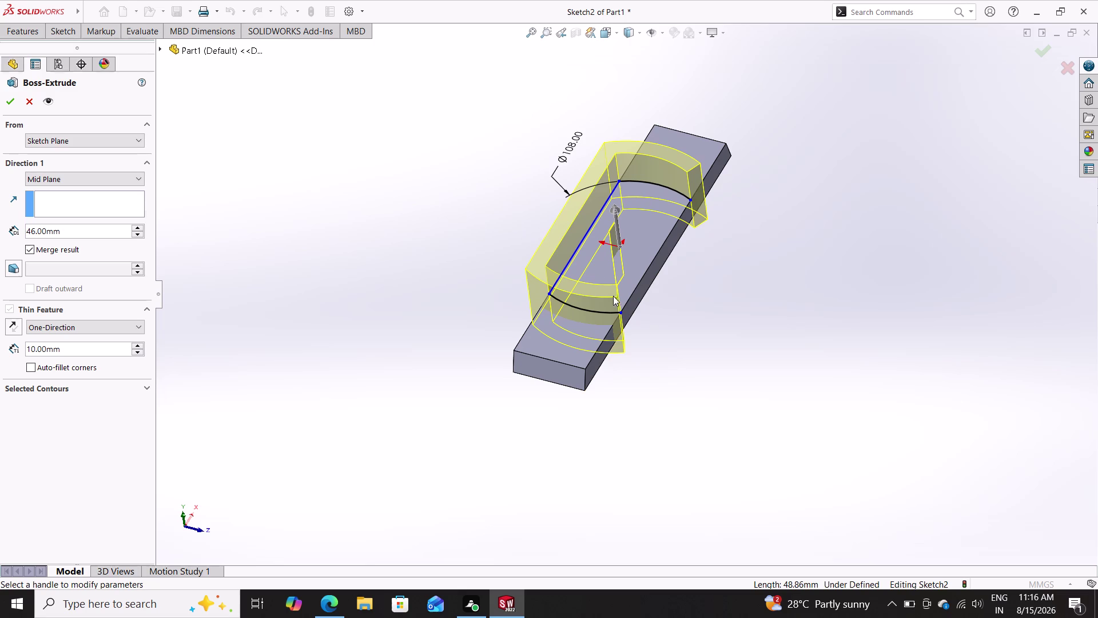
Orbit the model to inspect the thin-walled saddle extrusion preview from several sides.
middle_drag(680, 338, 593, 206)
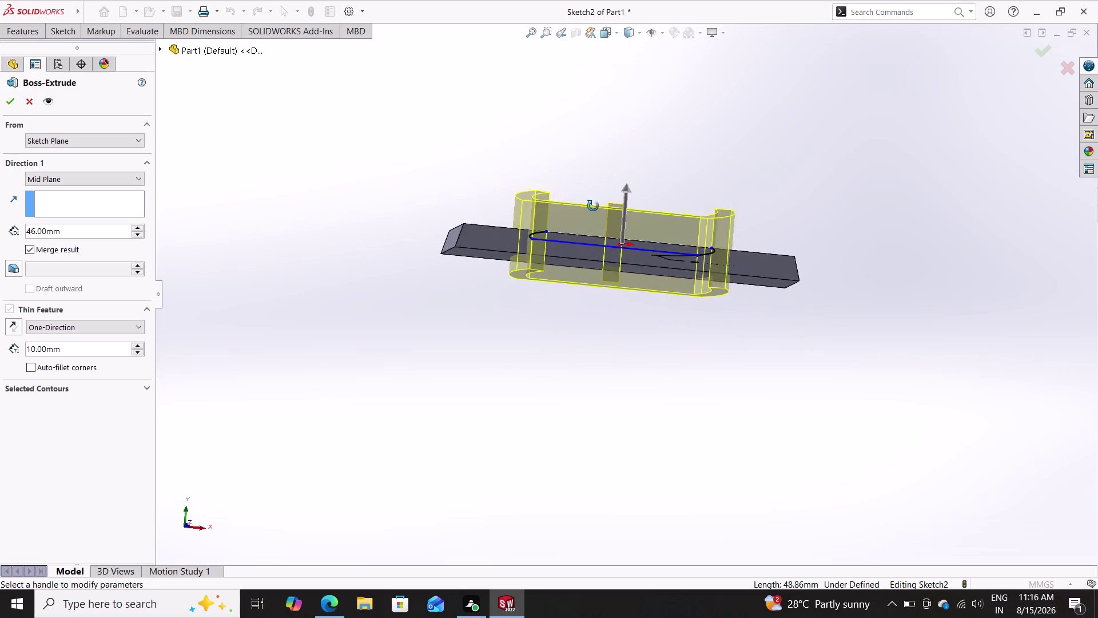
middle_drag(593, 206, 619, 129)
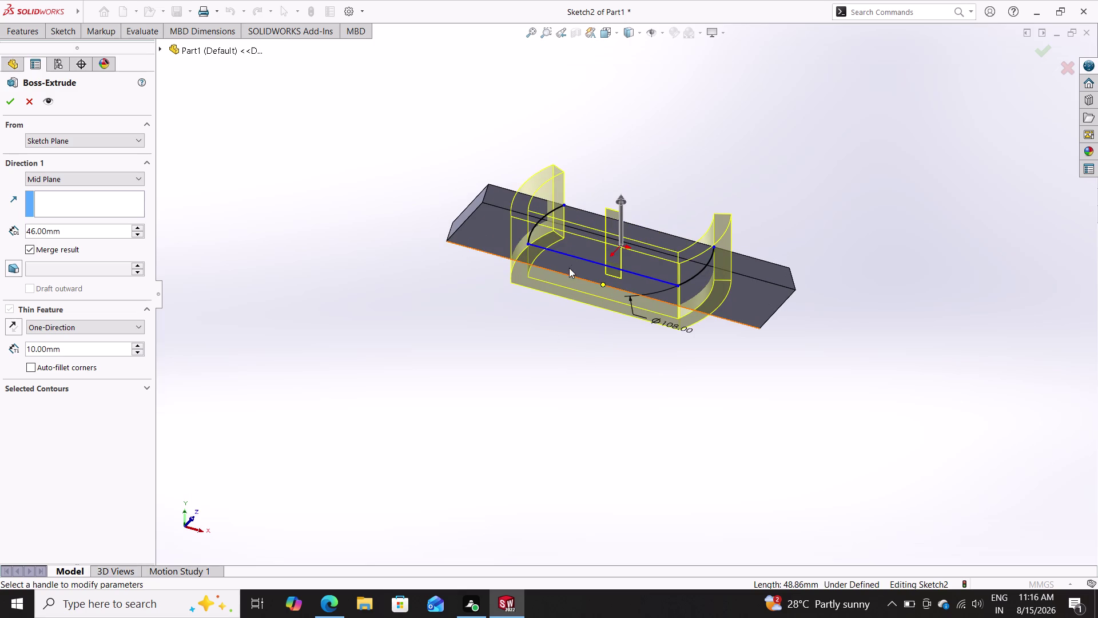
click(576, 260)
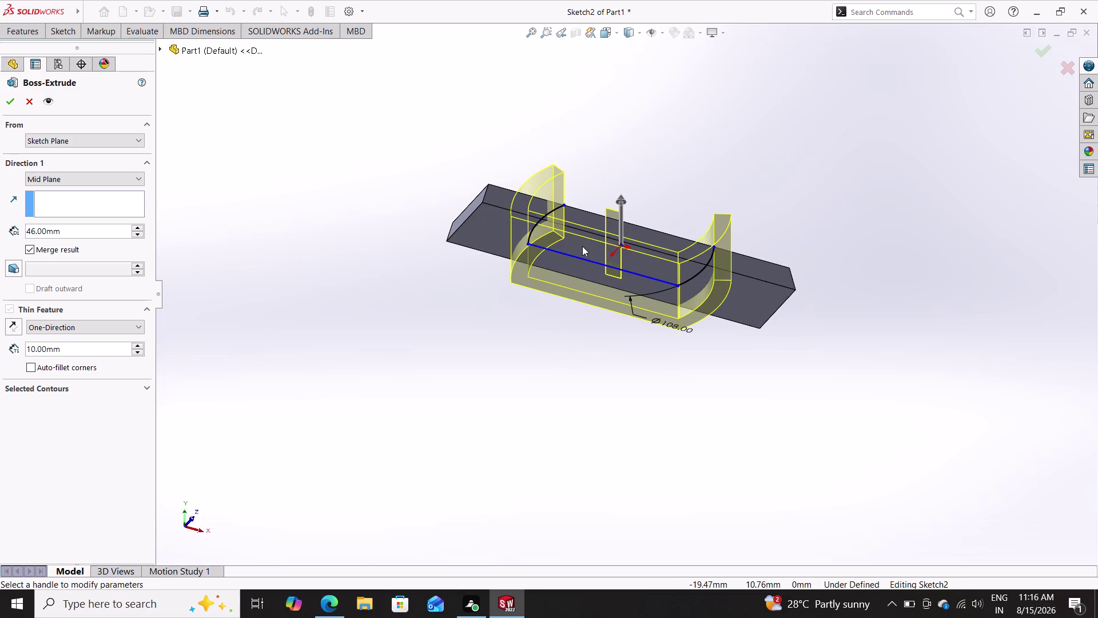
click(575, 244)
click(576, 275)
click(582, 267)
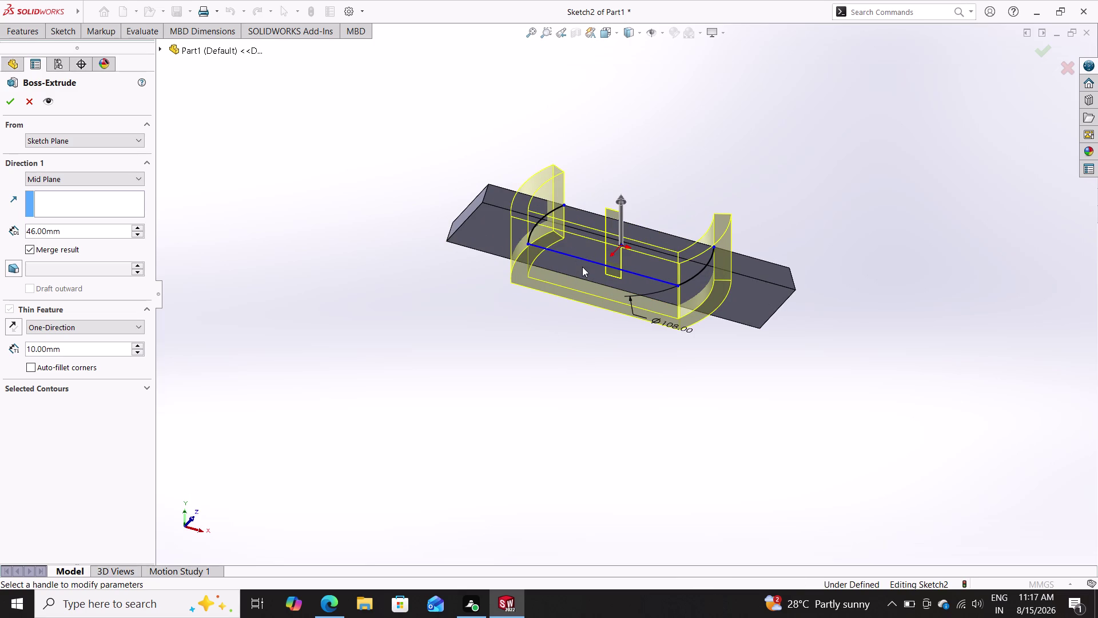
middle_drag(665, 164, 634, 423)
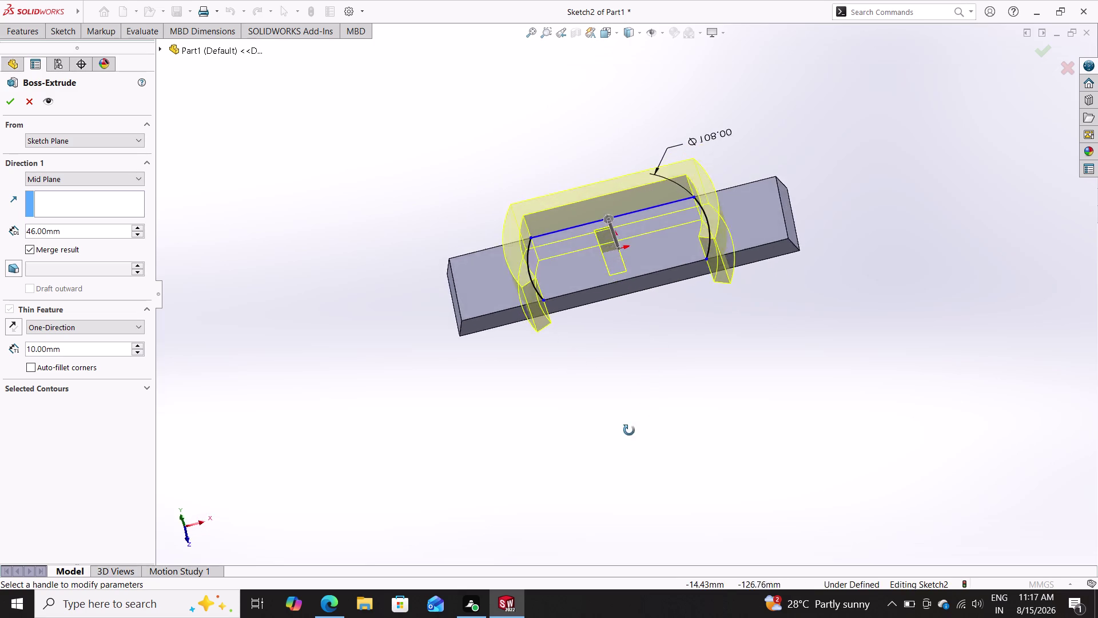
middle_drag(633, 422, 629, 473)
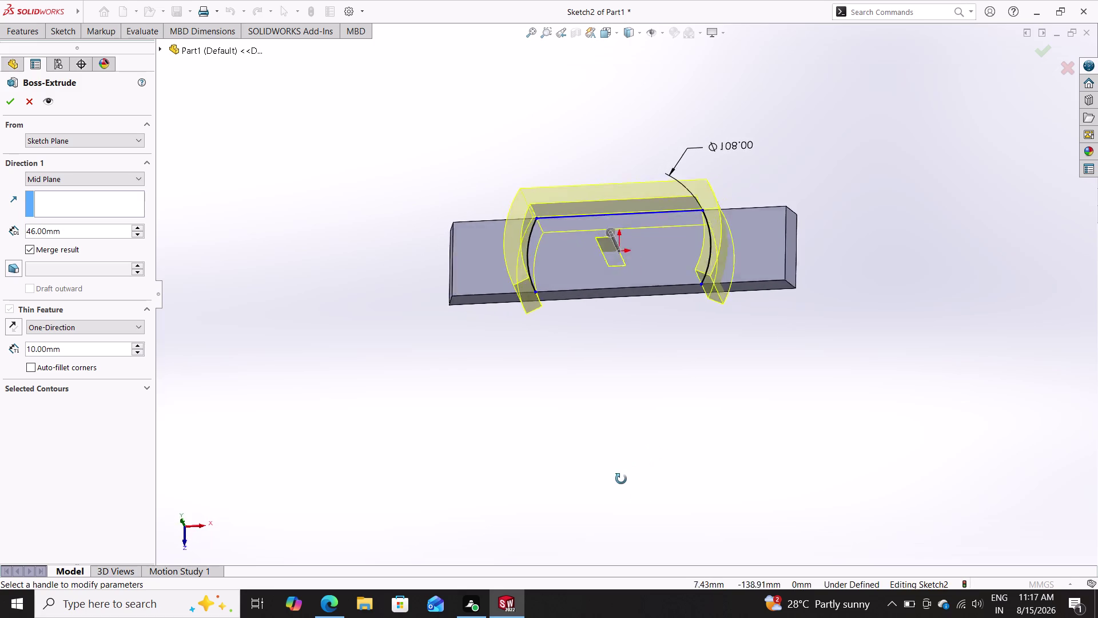
middle_drag(629, 473, 662, 429)
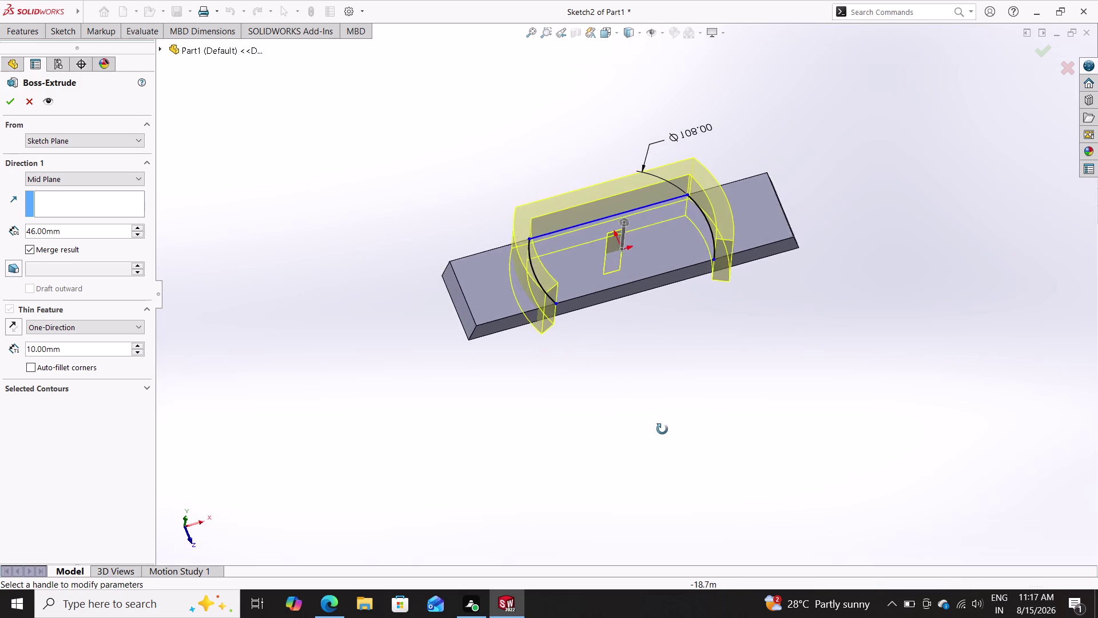
middle_drag(662, 429, 653, 379)
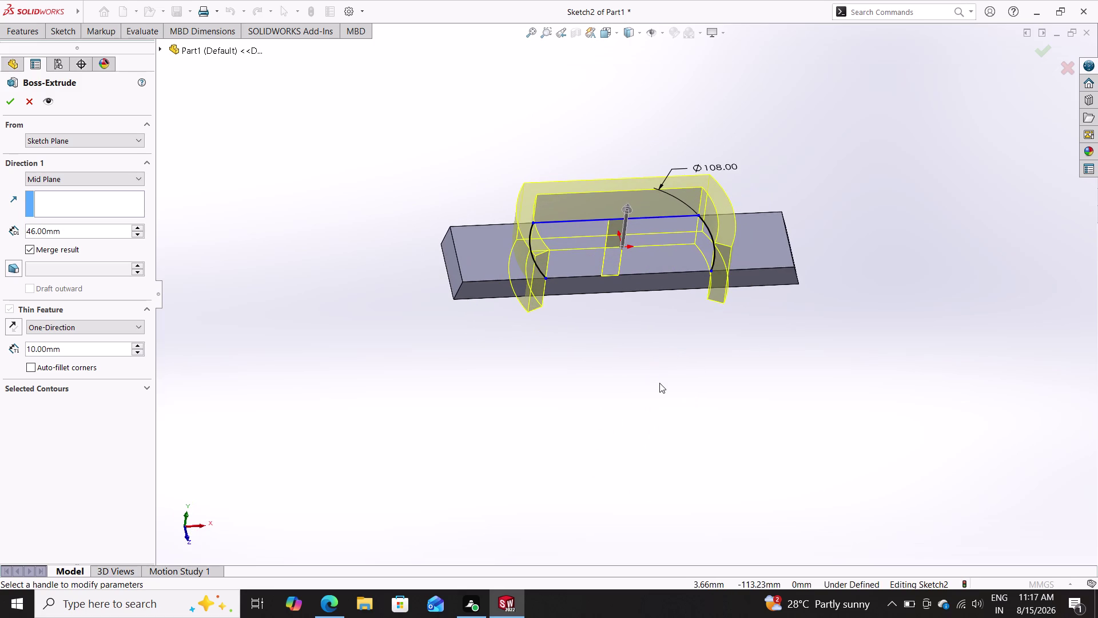
Use Previous View repeatedly to return to the angled view of the model.
key(ctrl+z)
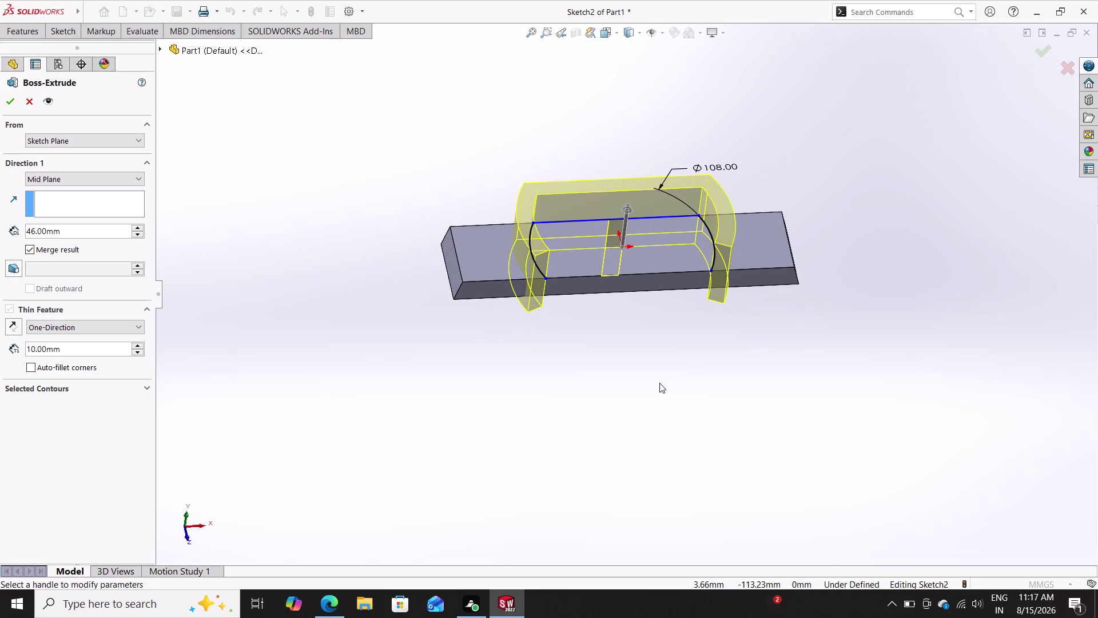
double_click(562, 31)
double_click(563, 30)
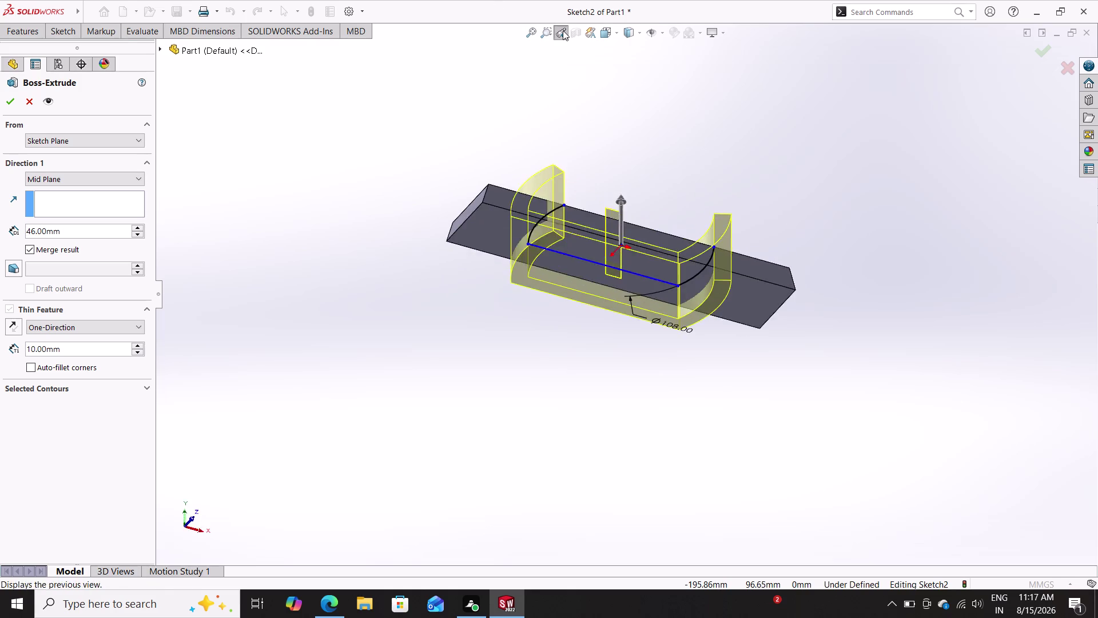
double_click(563, 30)
triple_click(563, 30)
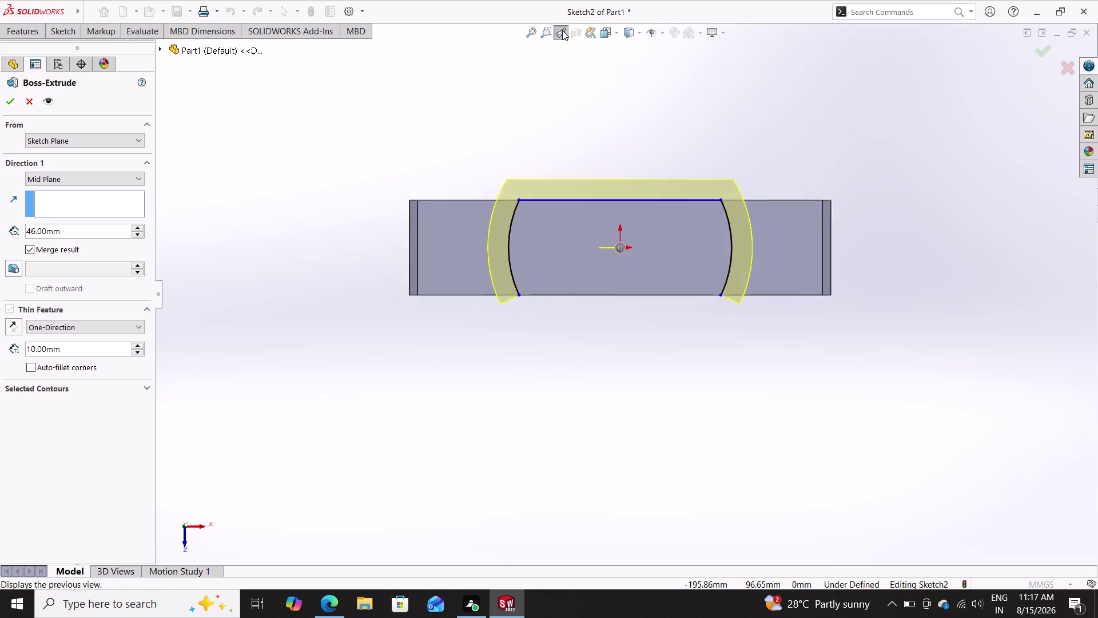
click(562, 30)
click(563, 31)
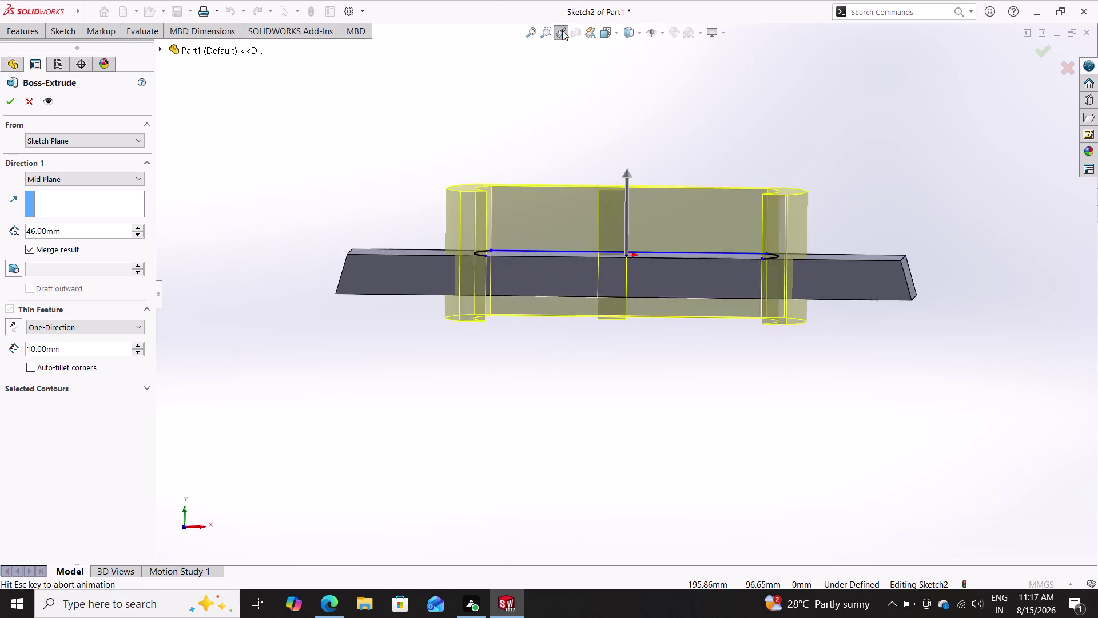
click(562, 30)
click(562, 31)
click(556, 30)
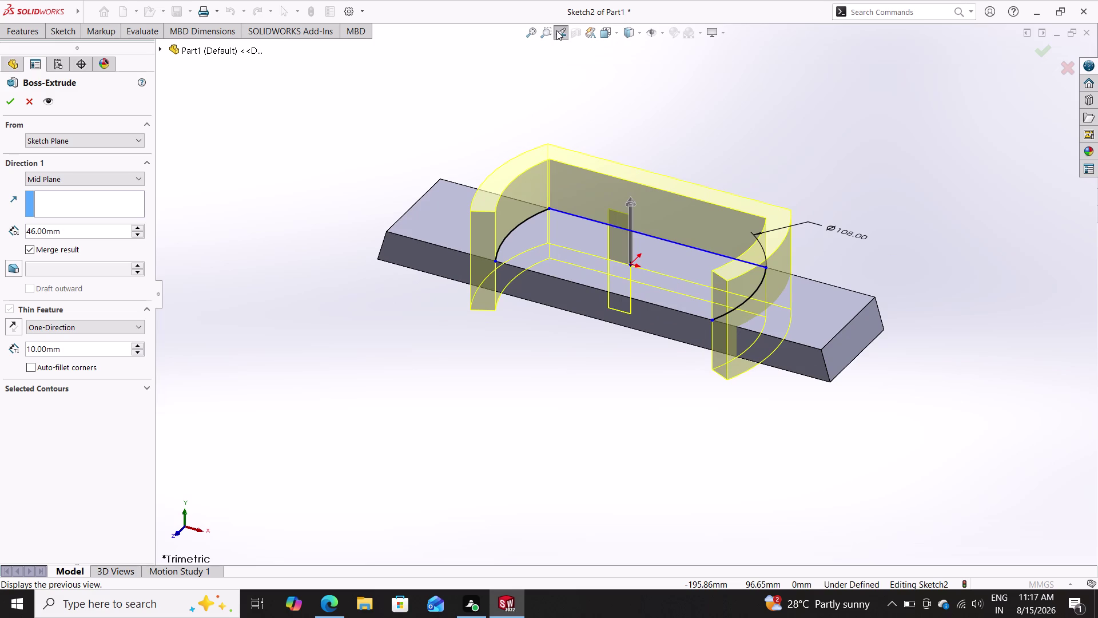
click(562, 32)
Cancel the thin-feature Boss-Extrude, leaving the base bar and 108 mm half-round sketch.
key(ctrl+z)
key(Escape)
key(Escape)
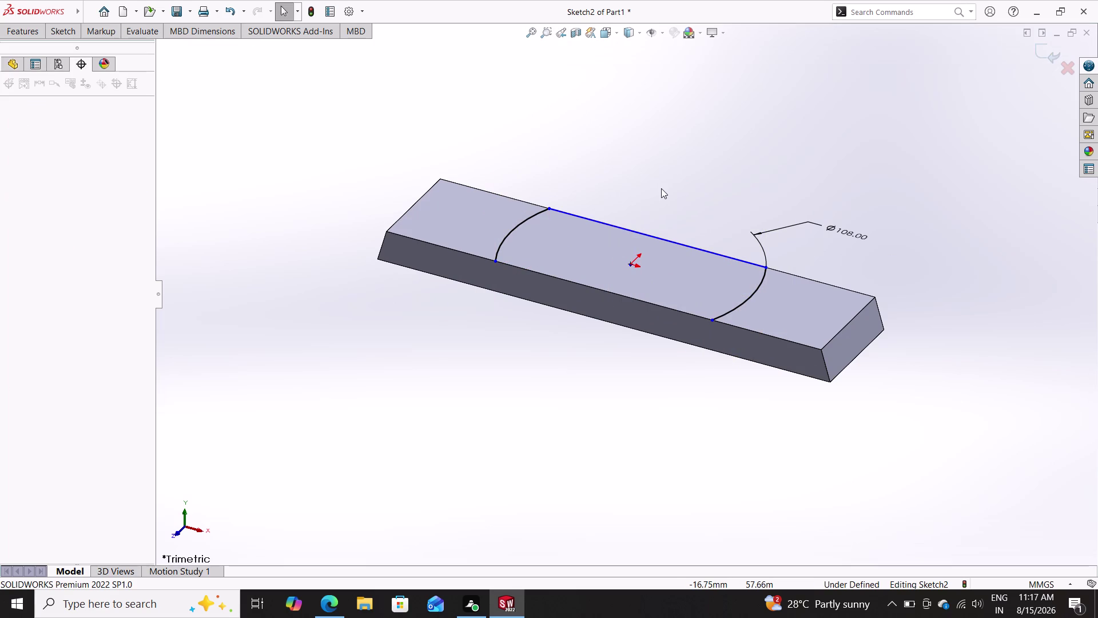
Finish the 37 mm vertical line from the sketch centre to the bar edge.
key(ctrl+z)
key(ctrl+z)
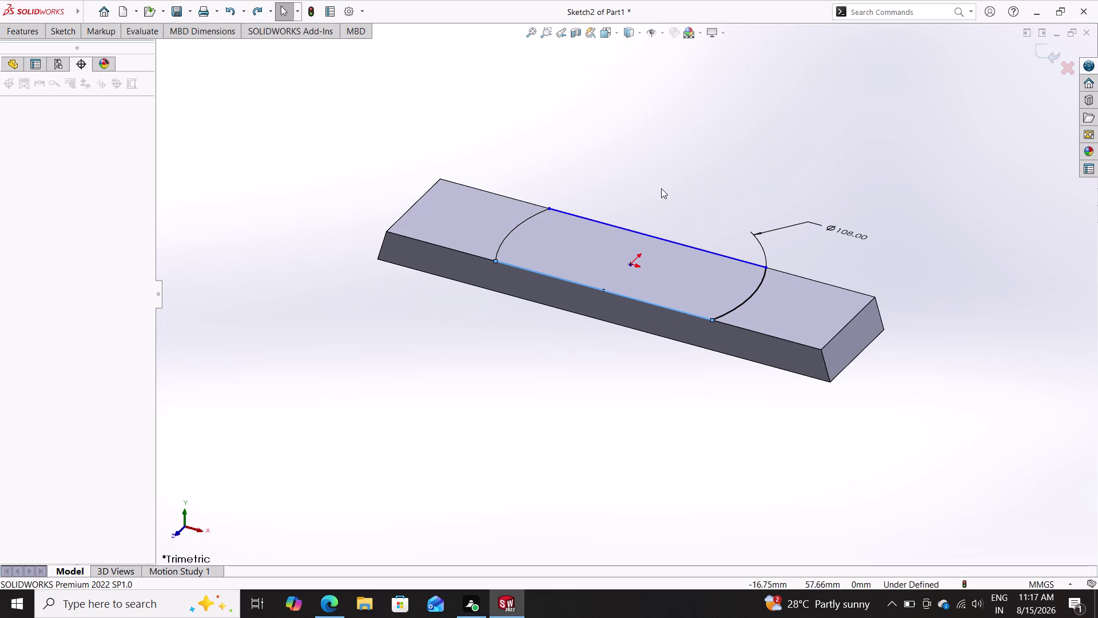
key(ctrl+z)
key(ctrl+z)
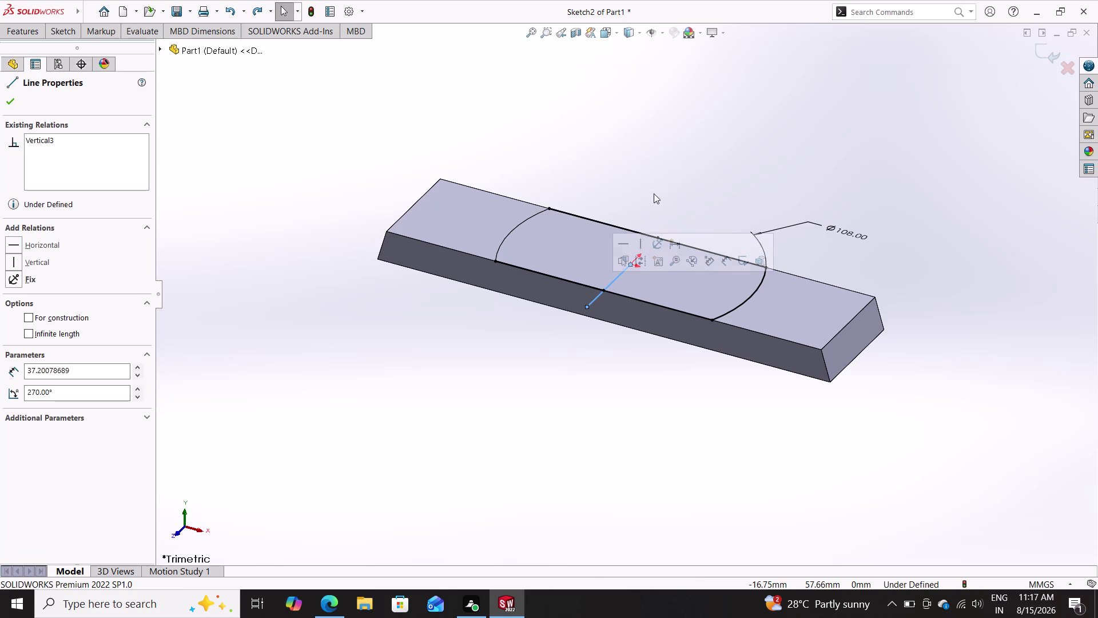
Start a boss extrusion of the sketch at 46 mm mid-plane, thin feature off.
click(55, 32)
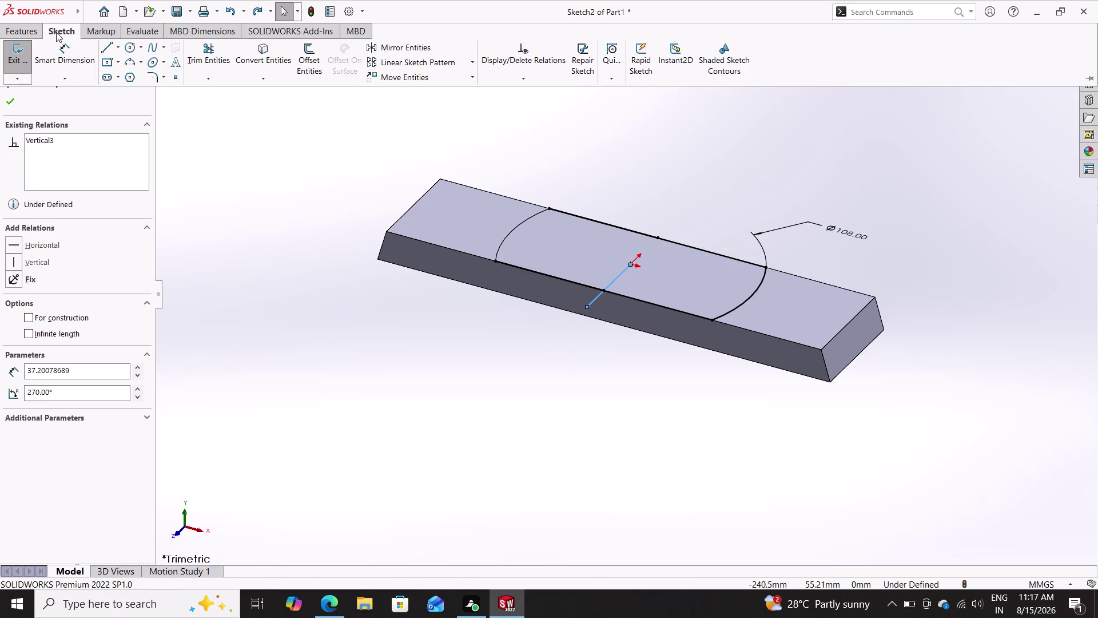
click(30, 33)
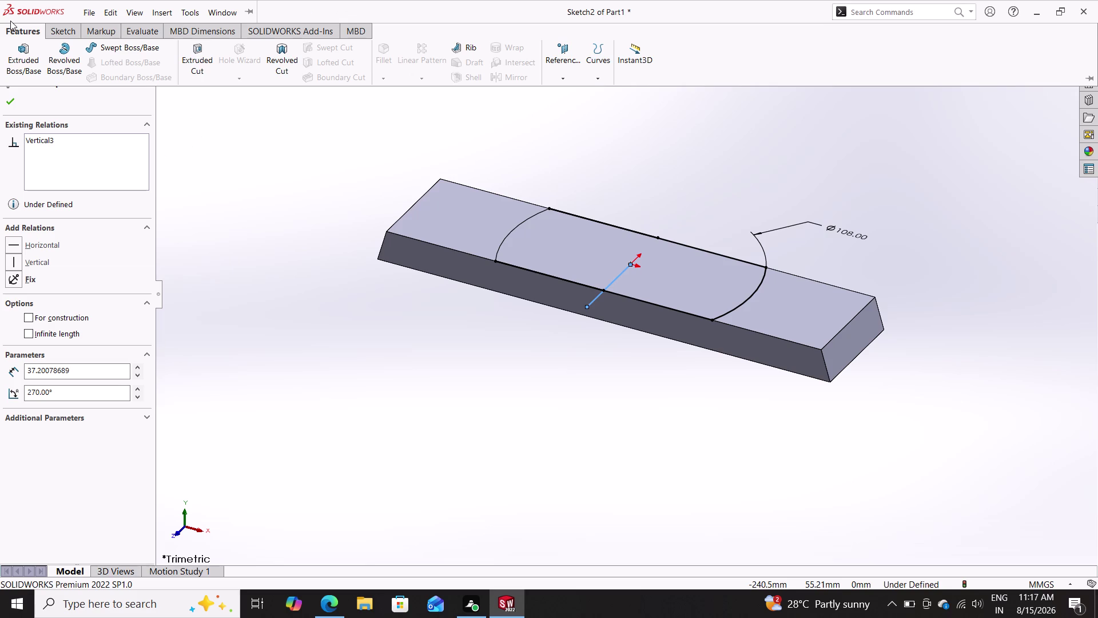
click(29, 51)
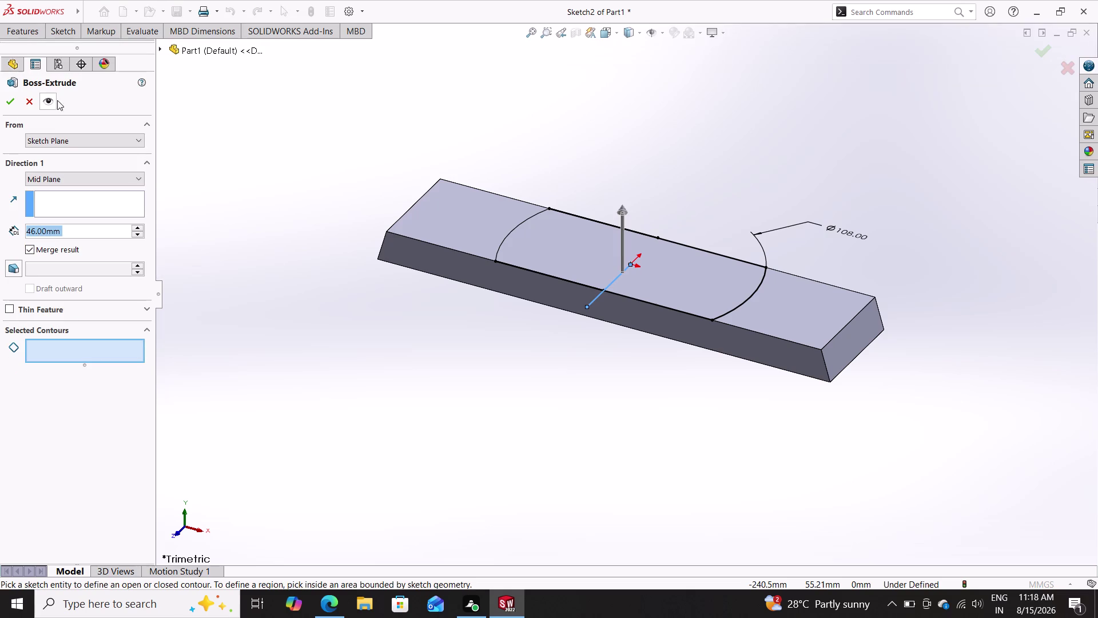
Select the half-round region and orbit to inspect its extrusion preview.
click(568, 259)
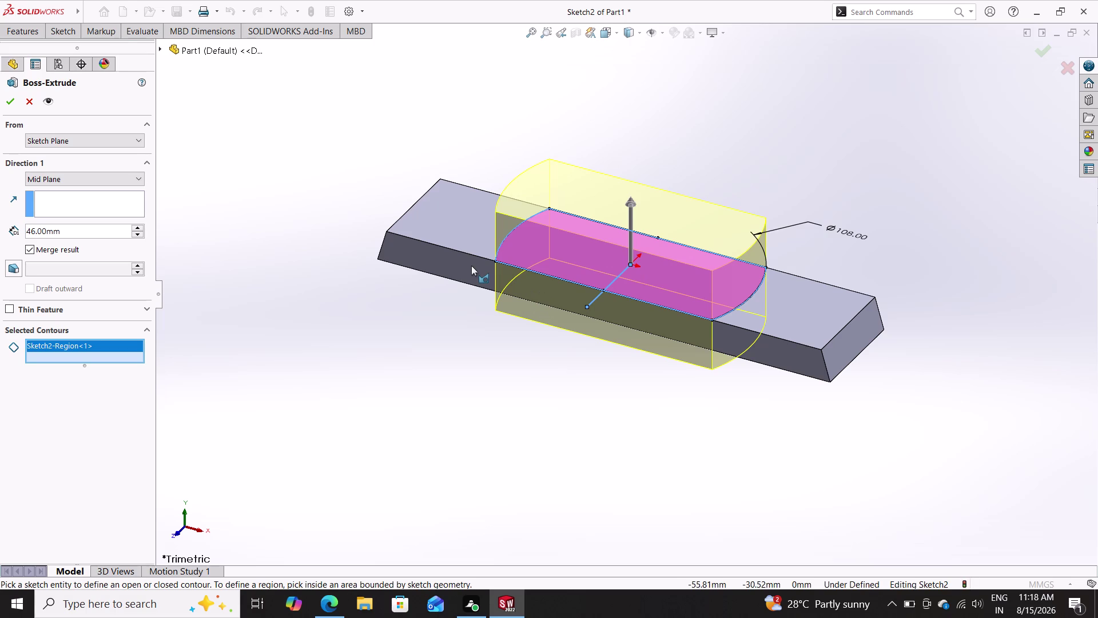
key(space)
key(space)
key(space)
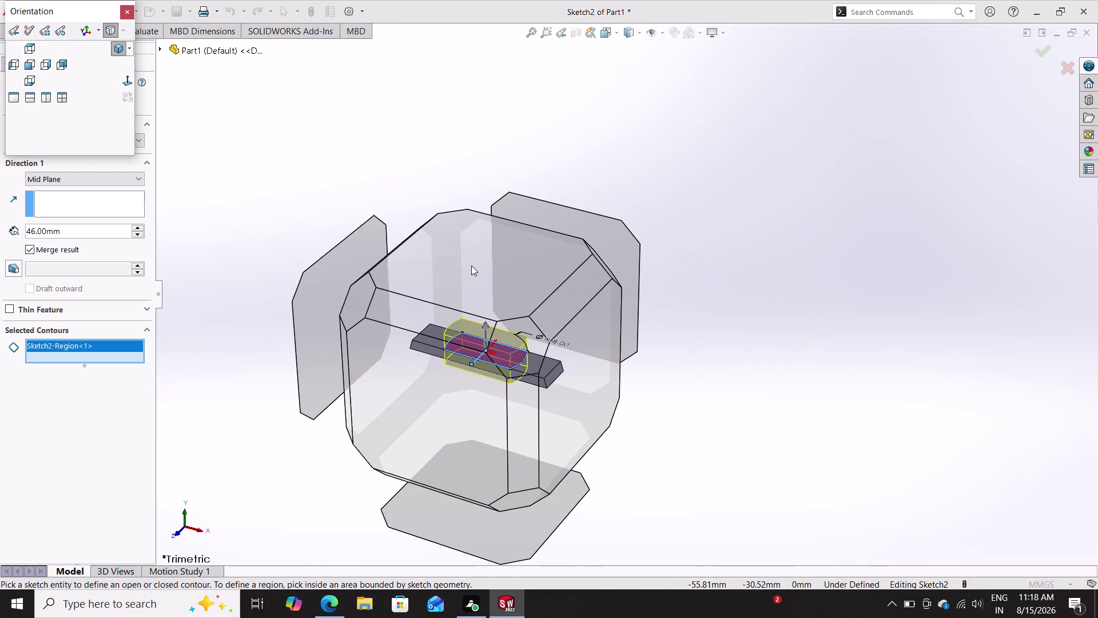
key(Escape)
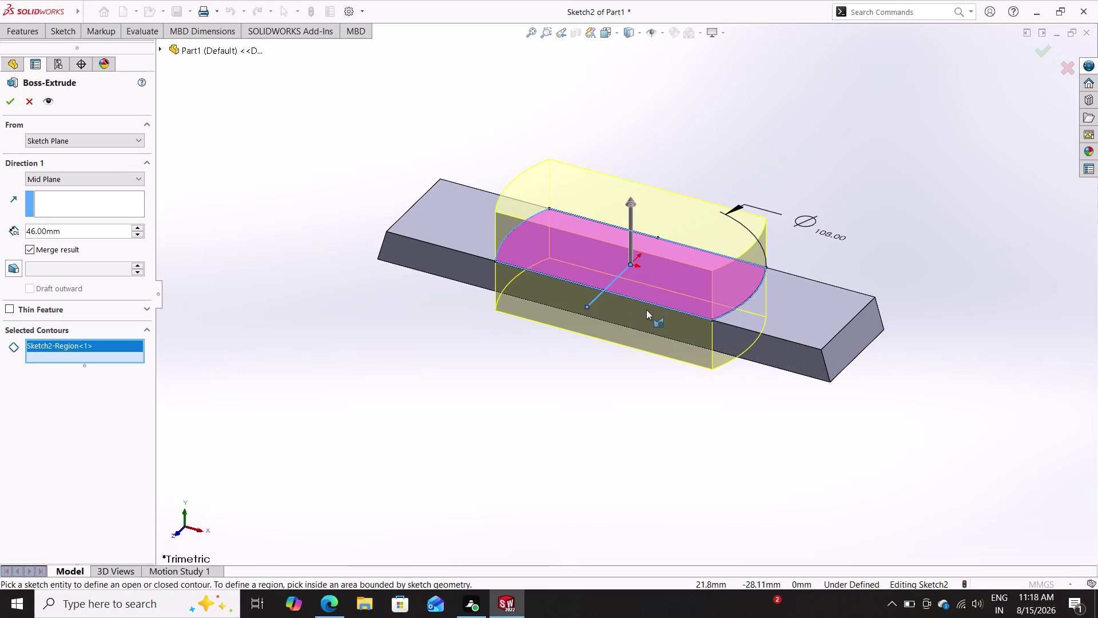
scroll(up, 3)
middle_drag(570, 368, 589, 329)
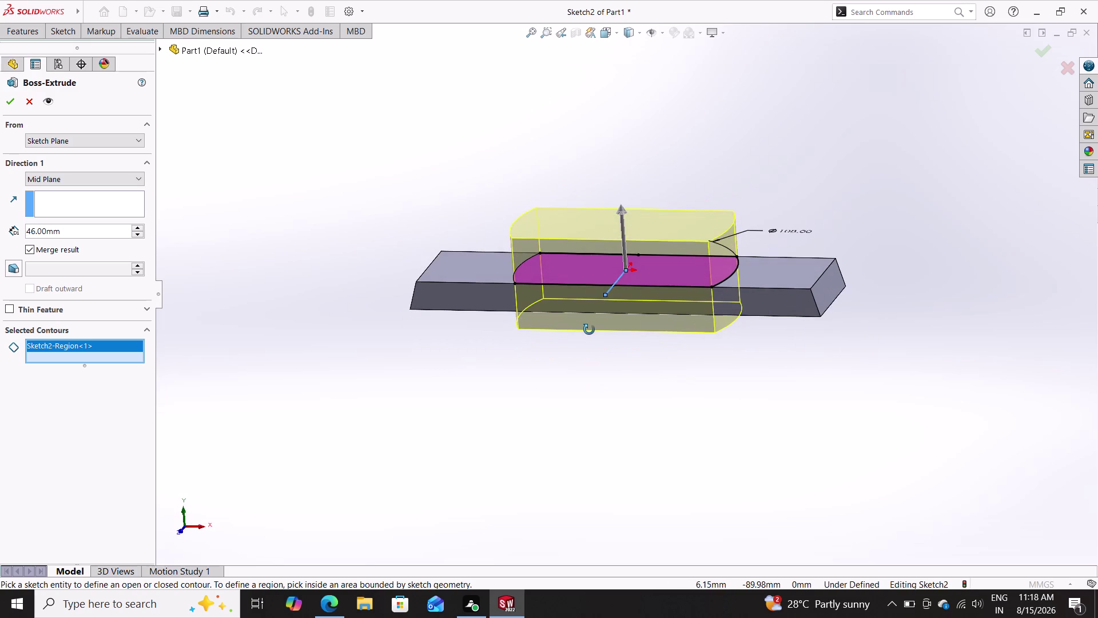
middle_drag(589, 329, 579, 208)
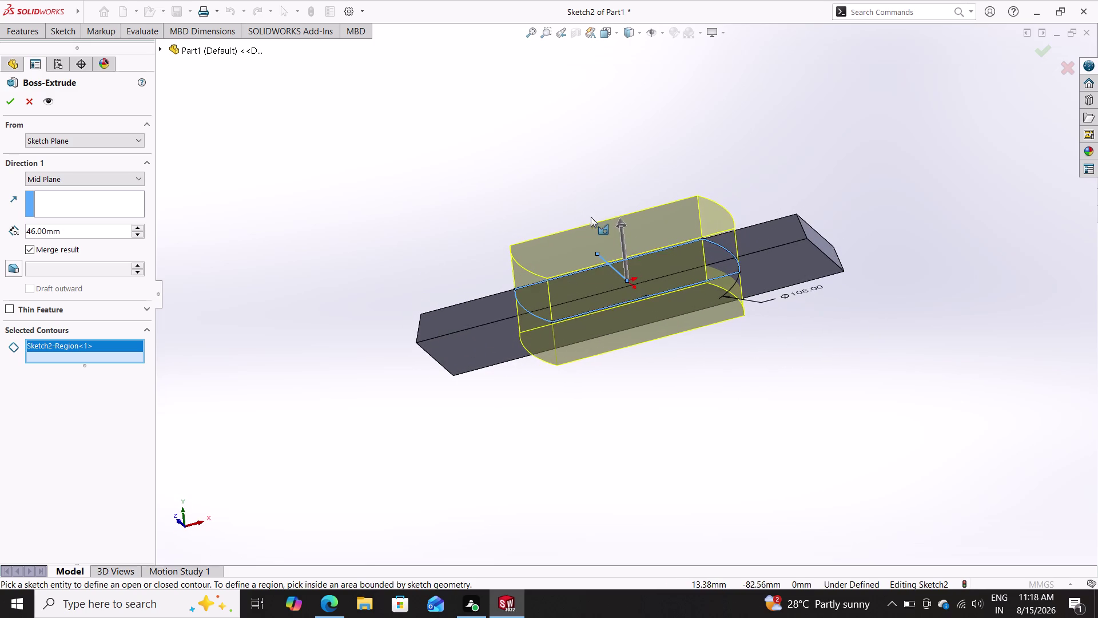
middle_drag(637, 443, 603, 295)
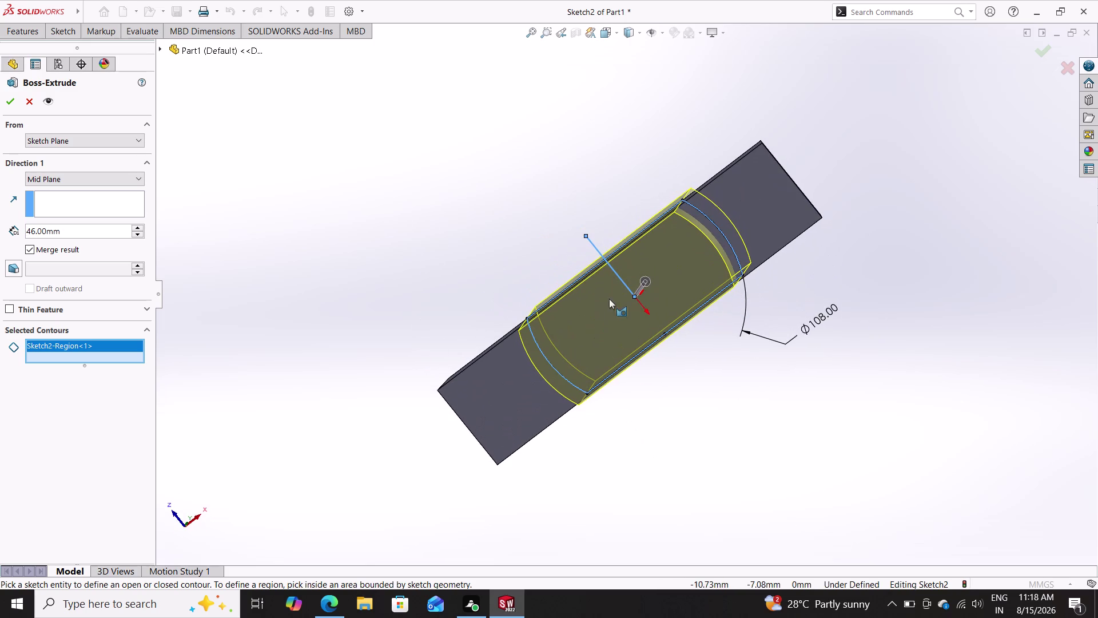
Clear the region selection and review the sketch from side and face-on views.
click(641, 299)
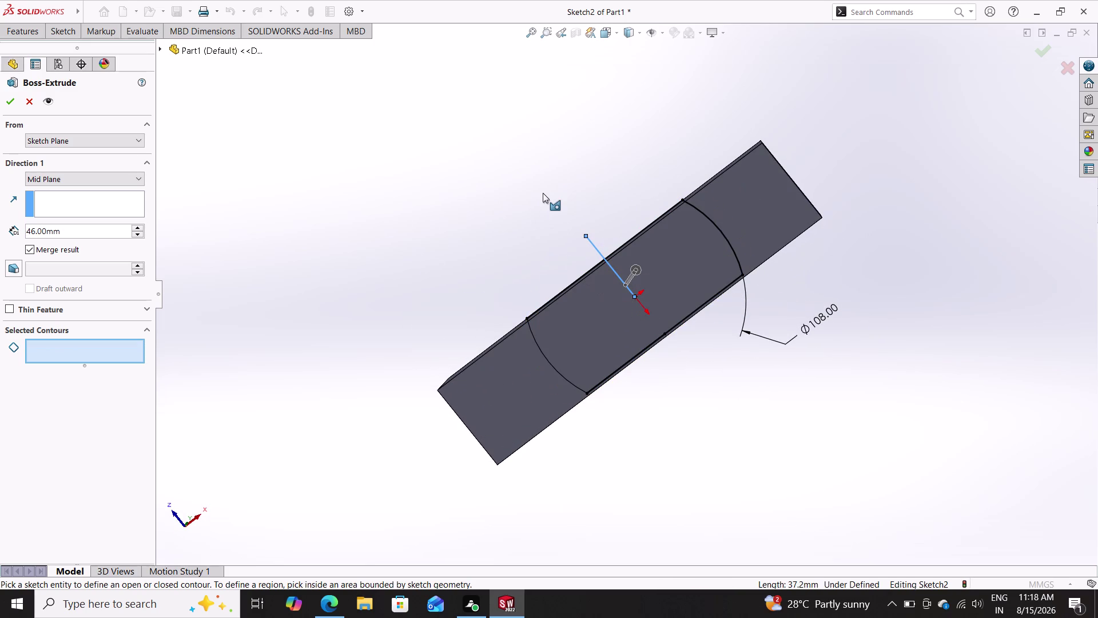
middle_drag(548, 187, 612, 450)
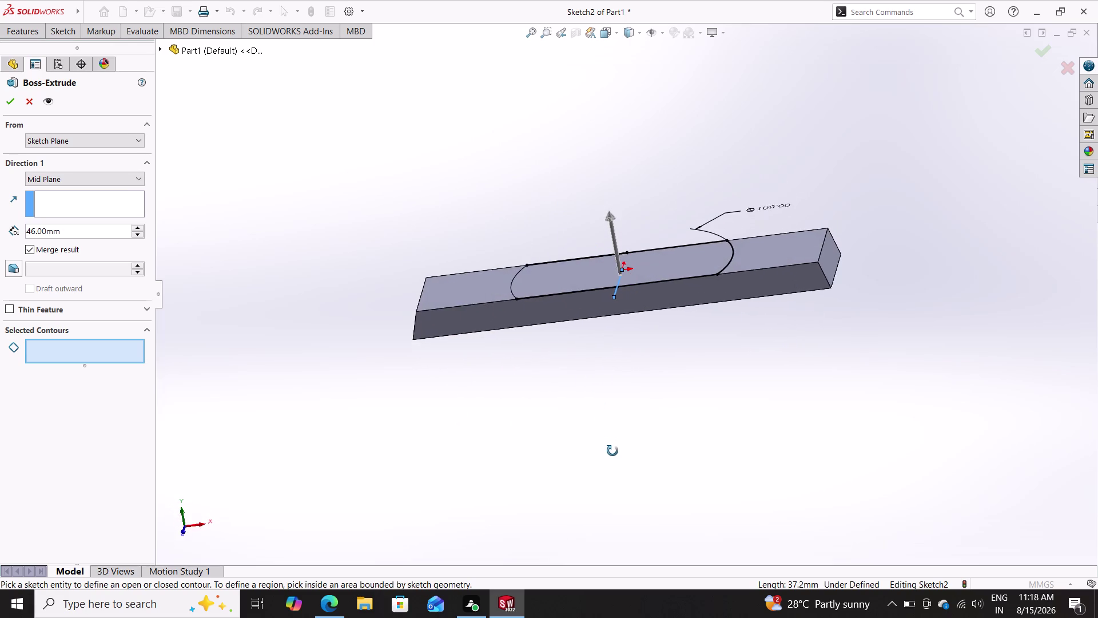
middle_drag(612, 450, 613, 173)
scroll(up, 3)
key(ctrl+z)
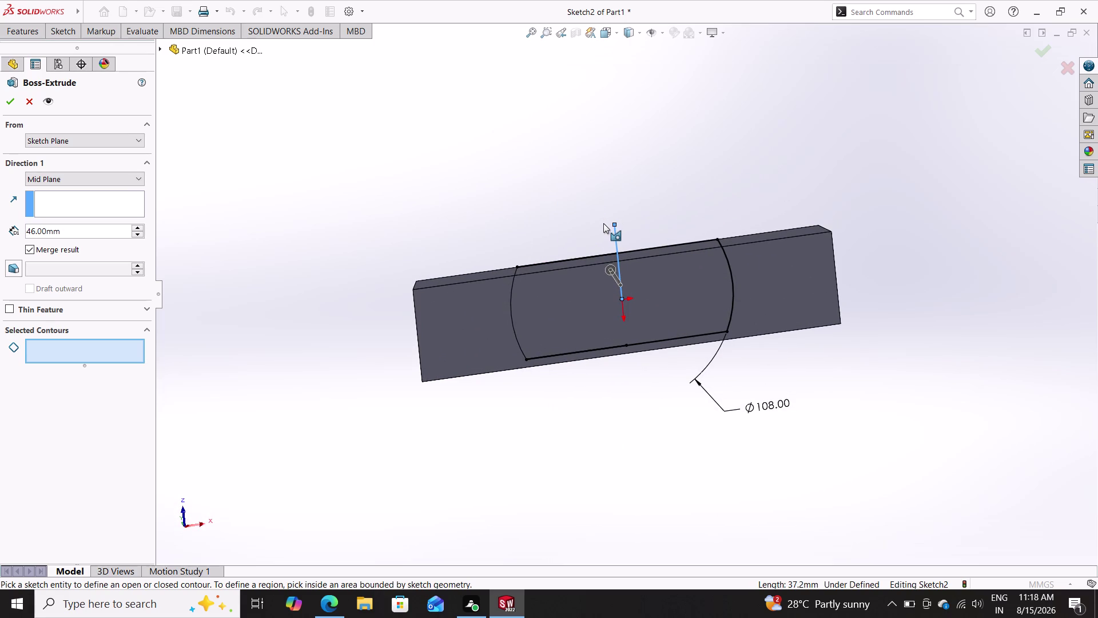
middle_drag(608, 189, 594, 492)
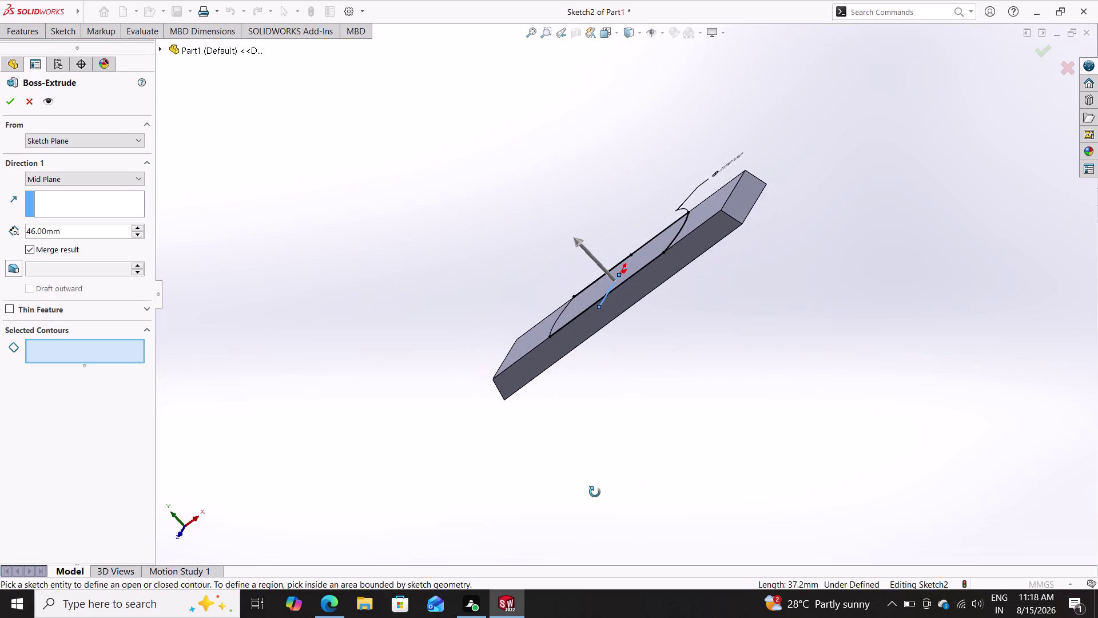
middle_drag(594, 492, 632, 470)
click(561, 38)
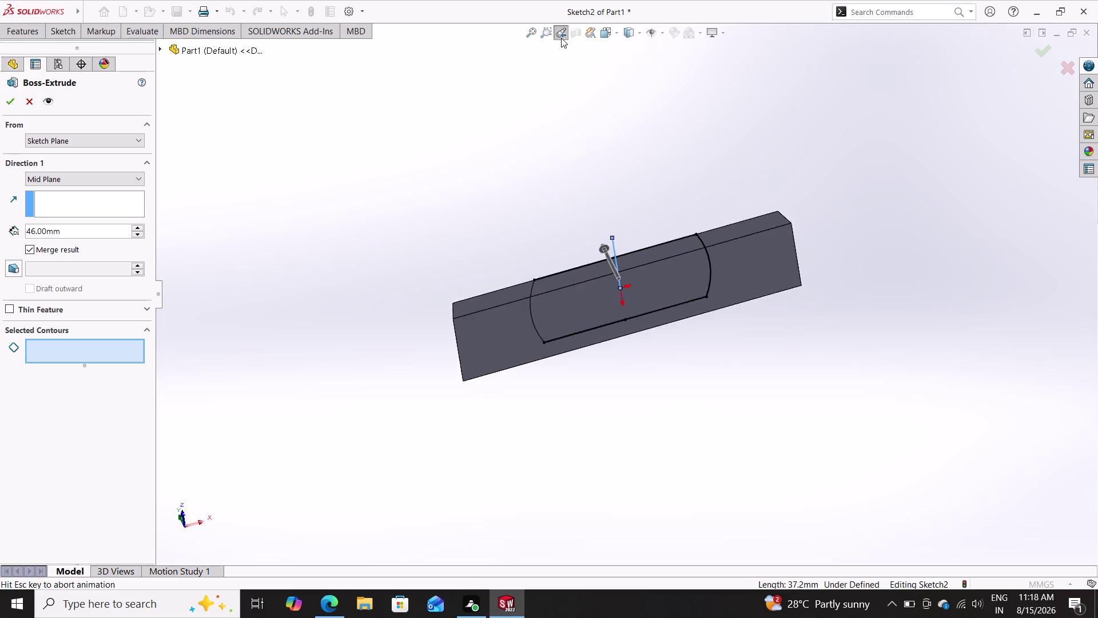
click(561, 37)
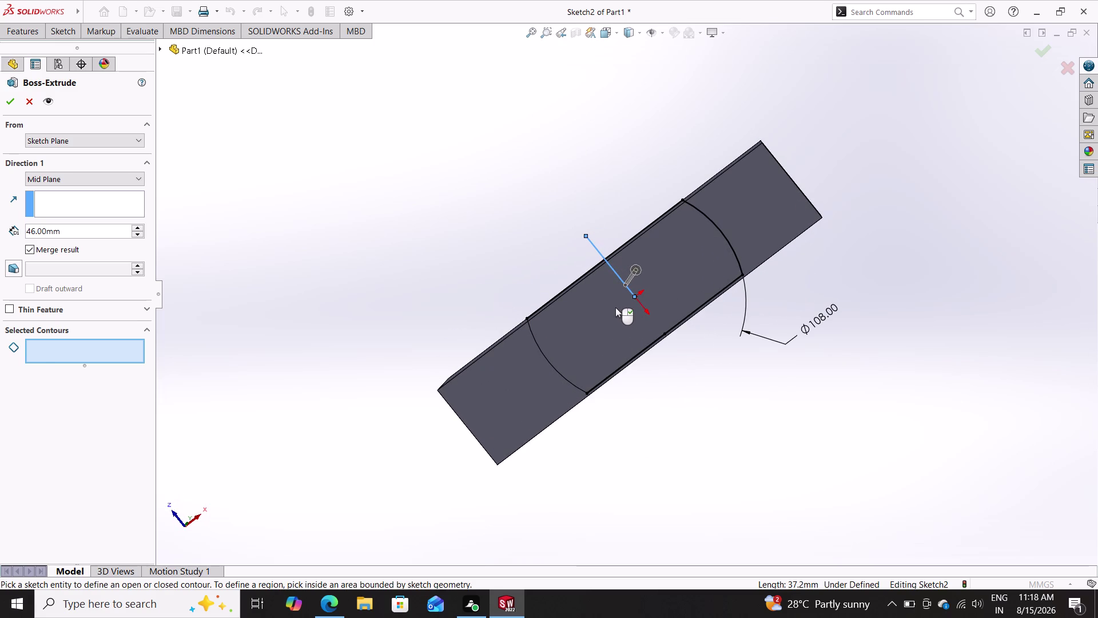
Reselect the half-round region and change Direction 1 from Mid Plane to Blind.
click(615, 307)
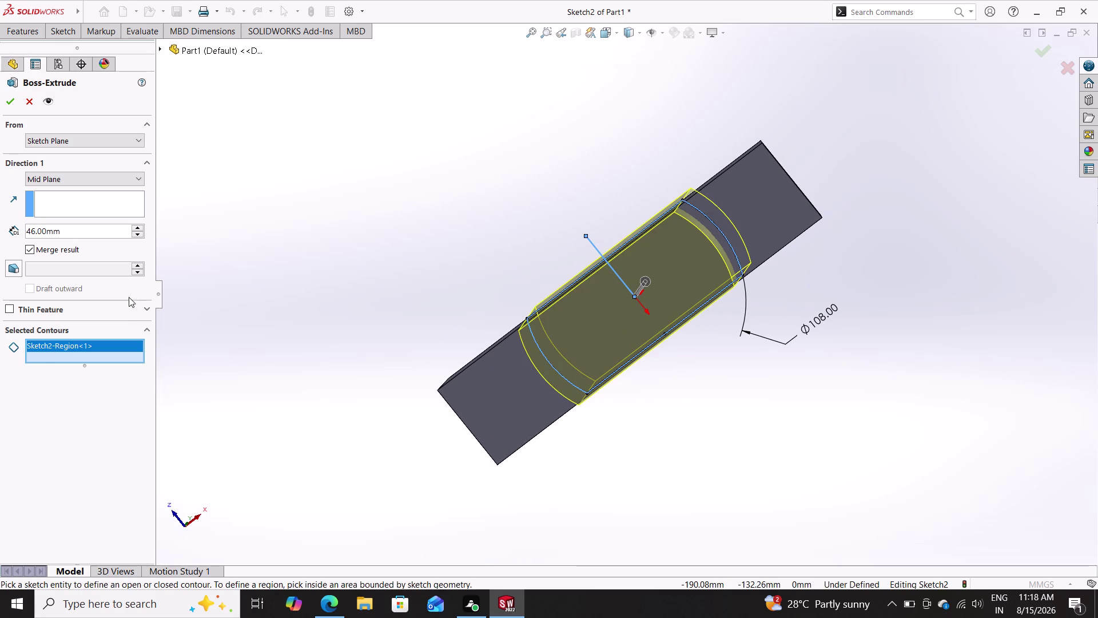
double_click(121, 178)
click(117, 181)
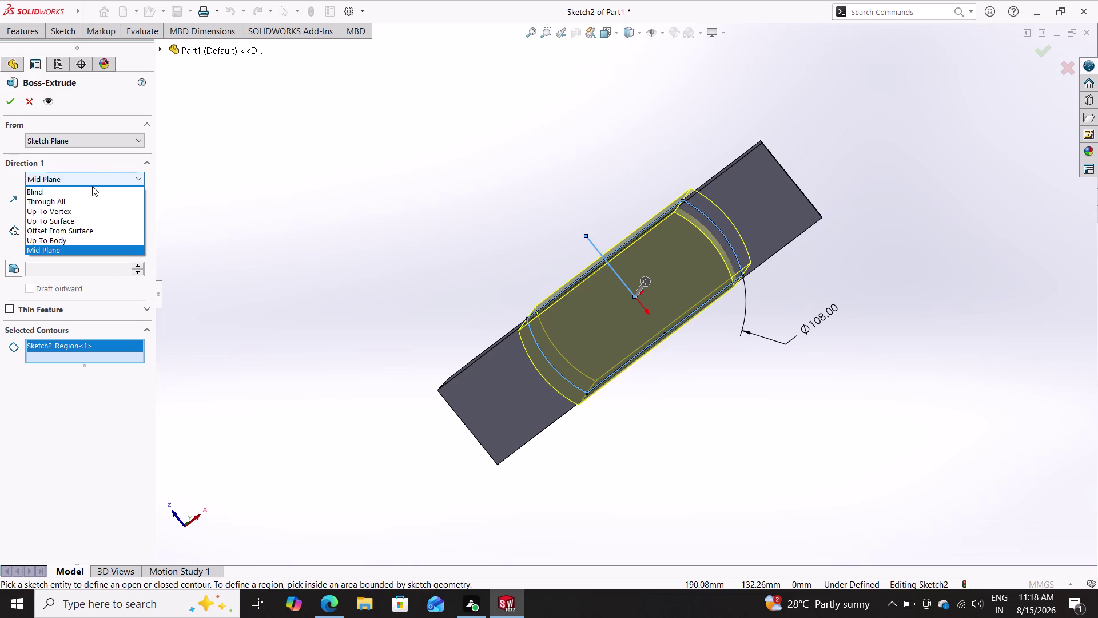
click(77, 195)
Check the Blind 46 mm preview, then deselect Sketch2-Region<1>.
middle_drag(416, 190, 450, 314)
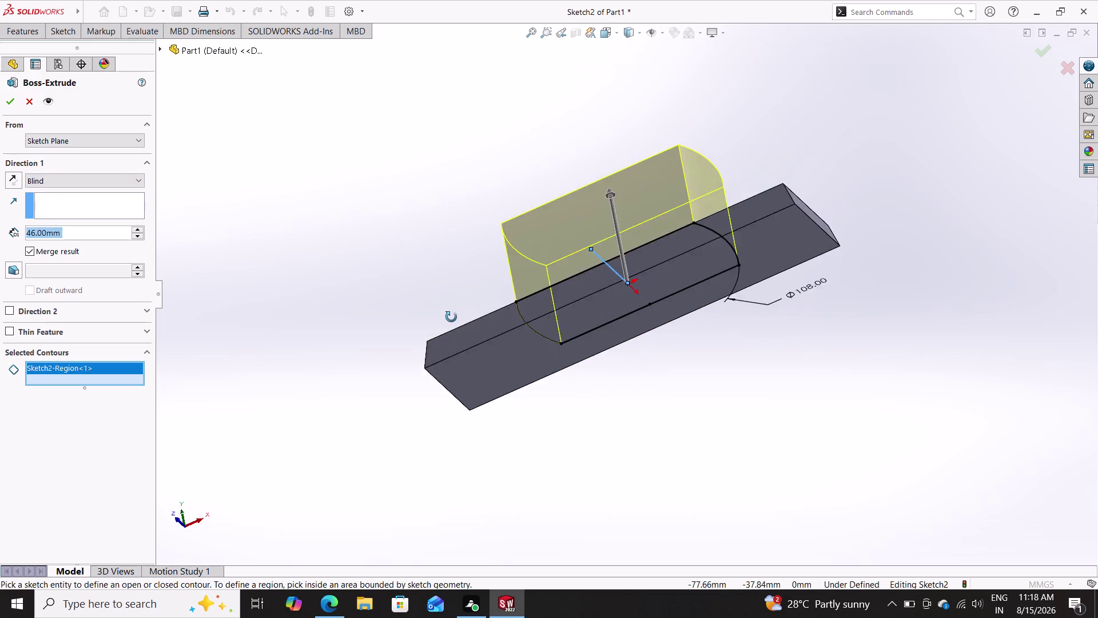
middle_drag(450, 314, 467, 305)
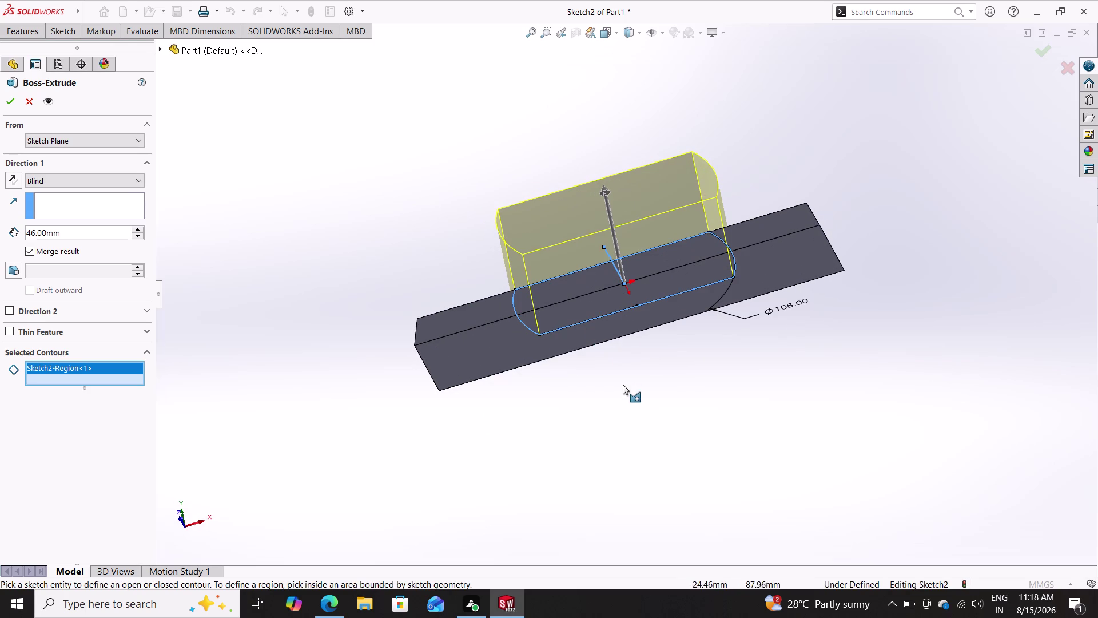
middle_drag(621, 378, 589, 200)
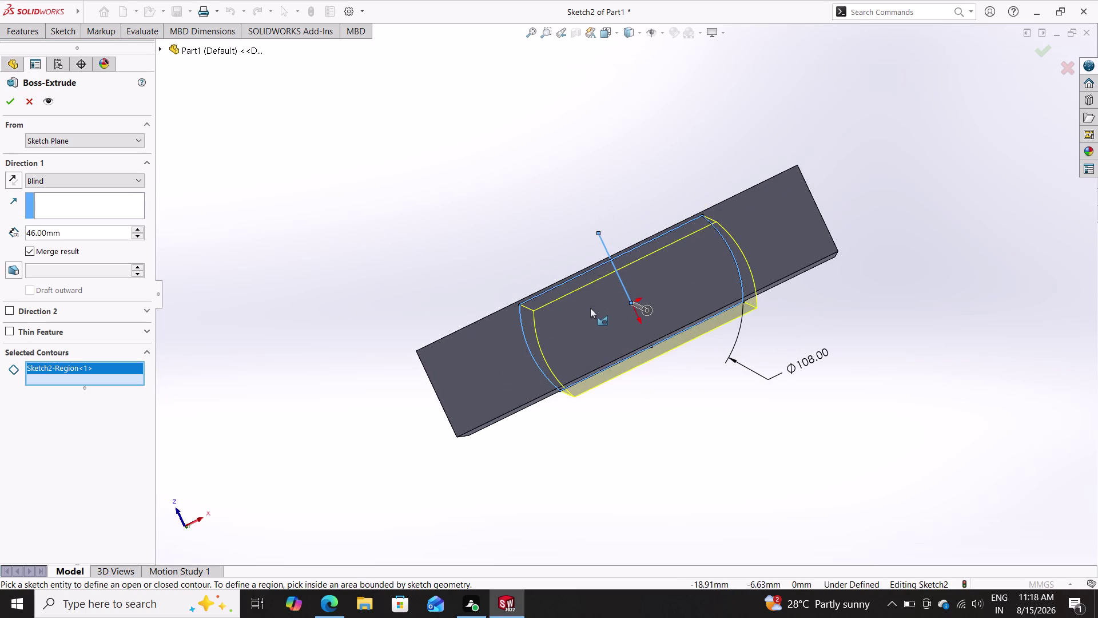
click(590, 308)
middle_drag(560, 190, 631, 464)
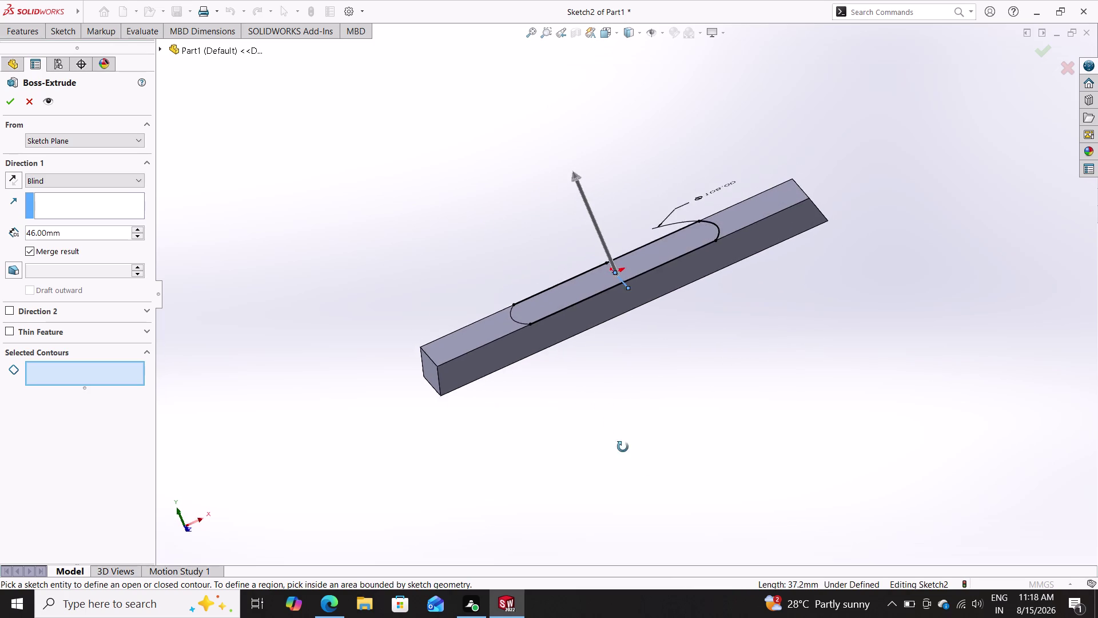
middle_drag(631, 463, 601, 400)
key(ctrl+z)
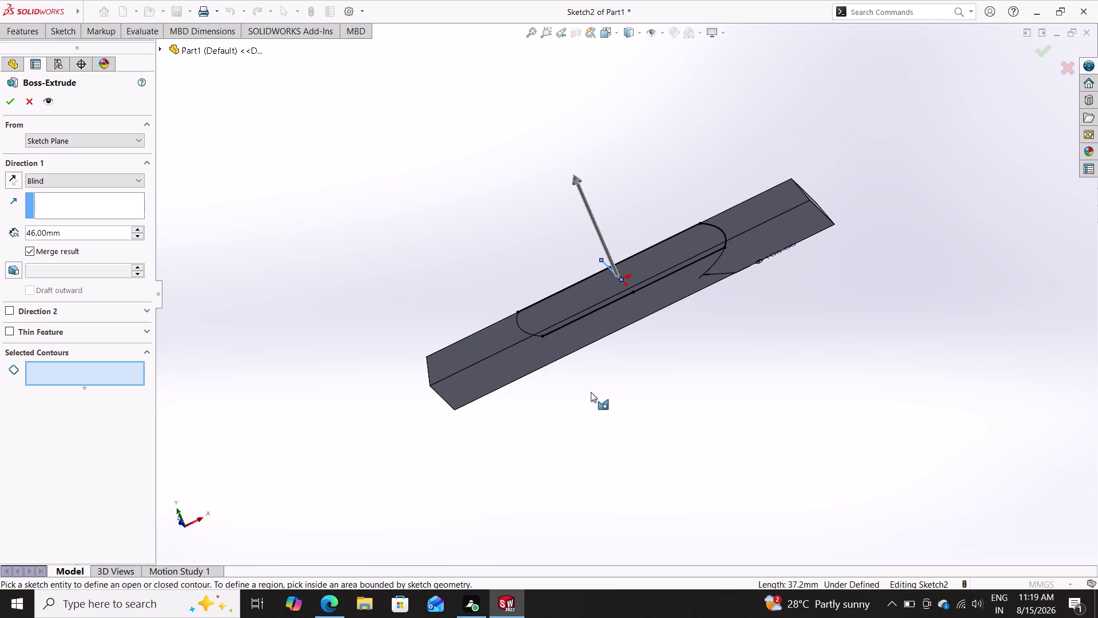
key(ctrl+z)
key(Escape)
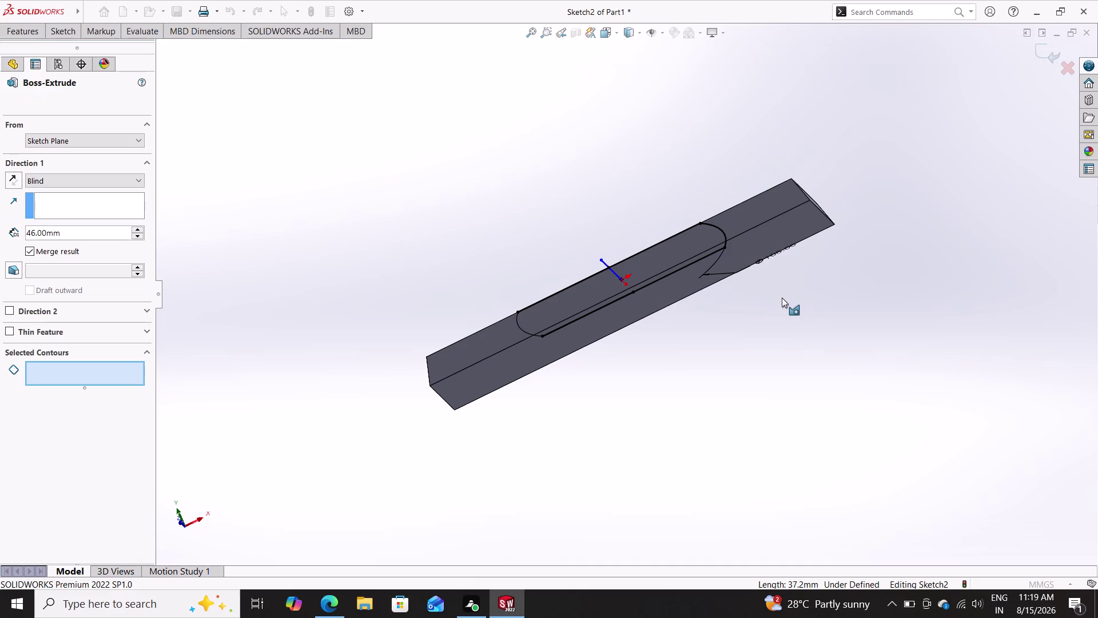
Cancel Boss-Extrude and orbit the bar to view the sketch edge-on.
key(Escape)
middle_drag(839, 193, 885, 286)
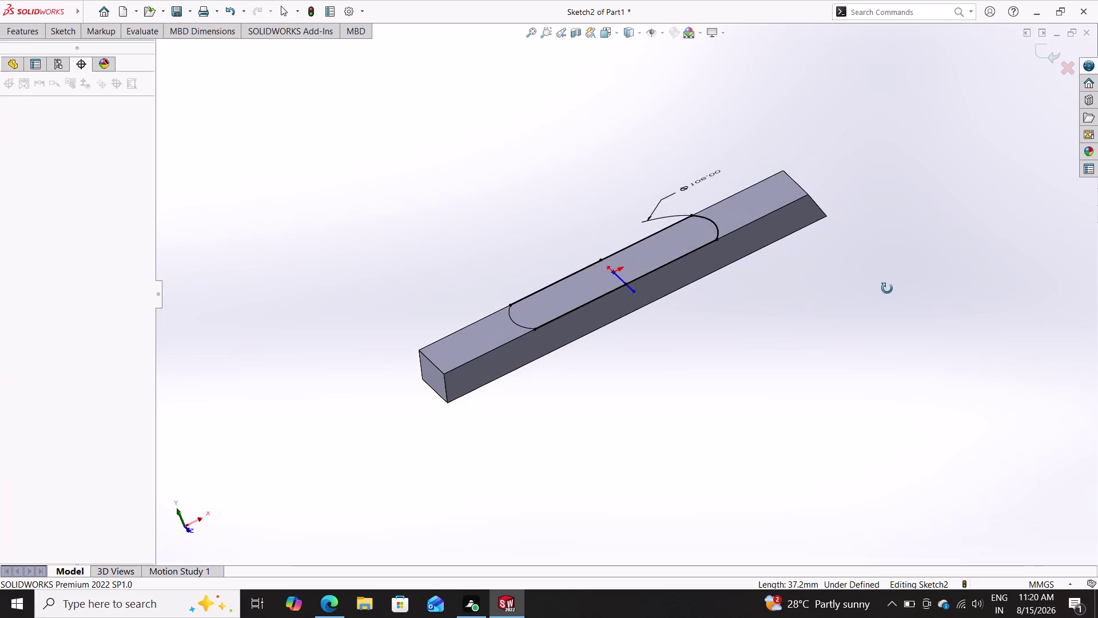
middle_drag(885, 285, 923, 243)
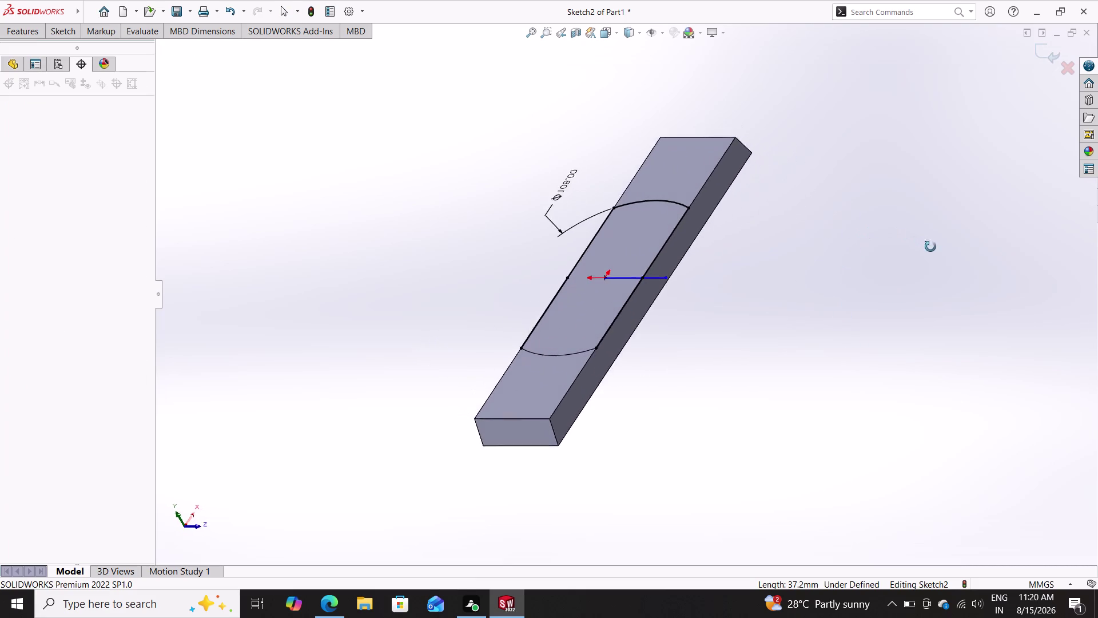
middle_drag(923, 244, 946, 259)
middle_drag(632, 460, 685, 352)
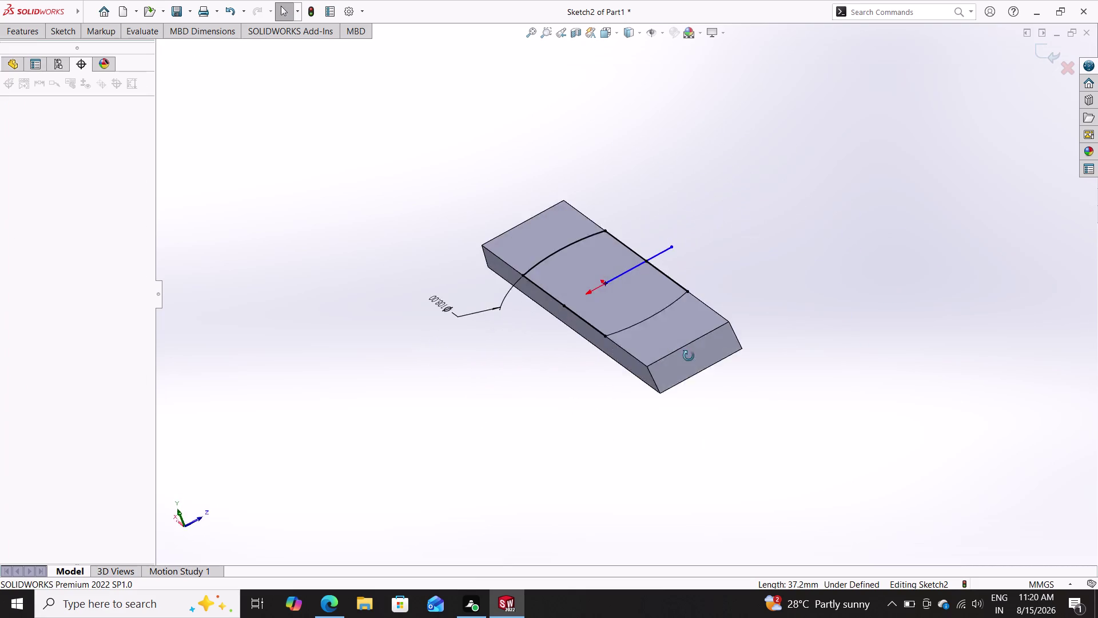
middle_drag(685, 353, 621, 239)
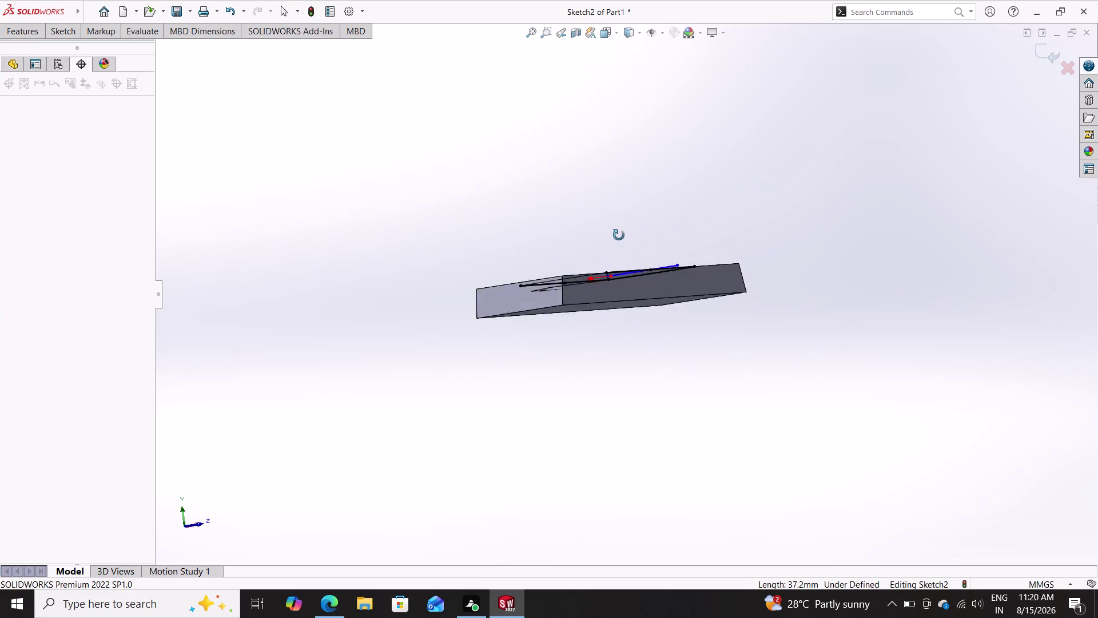
Reopen Extruded Boss/Base at Mid Plane 46 mm with no region picked.
middle_drag(621, 239, 550, 345)
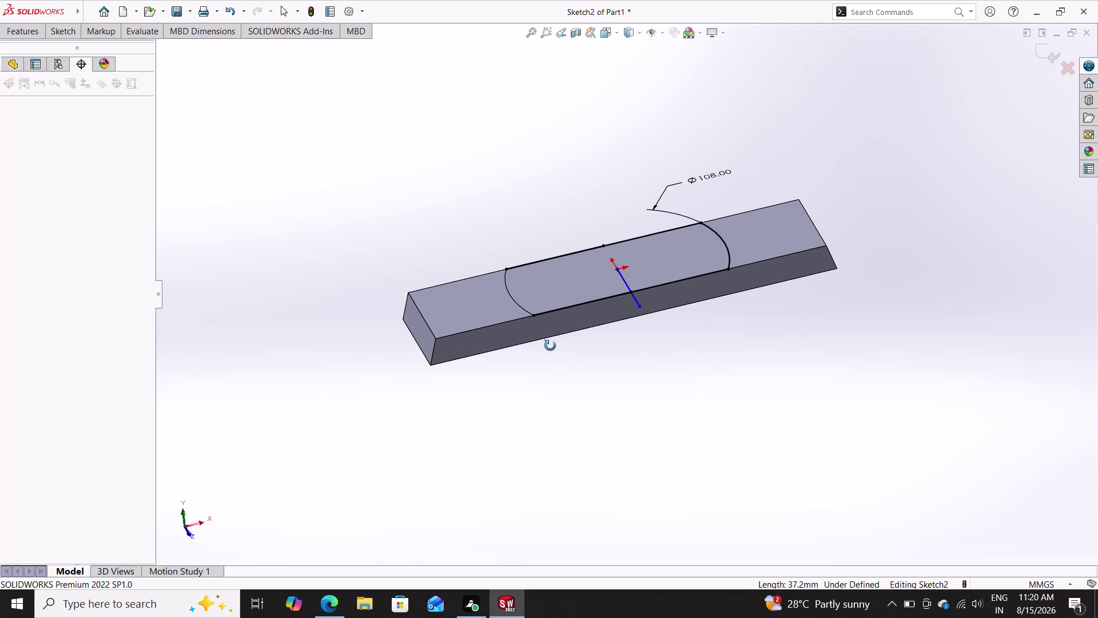
middle_drag(550, 345, 550, 345)
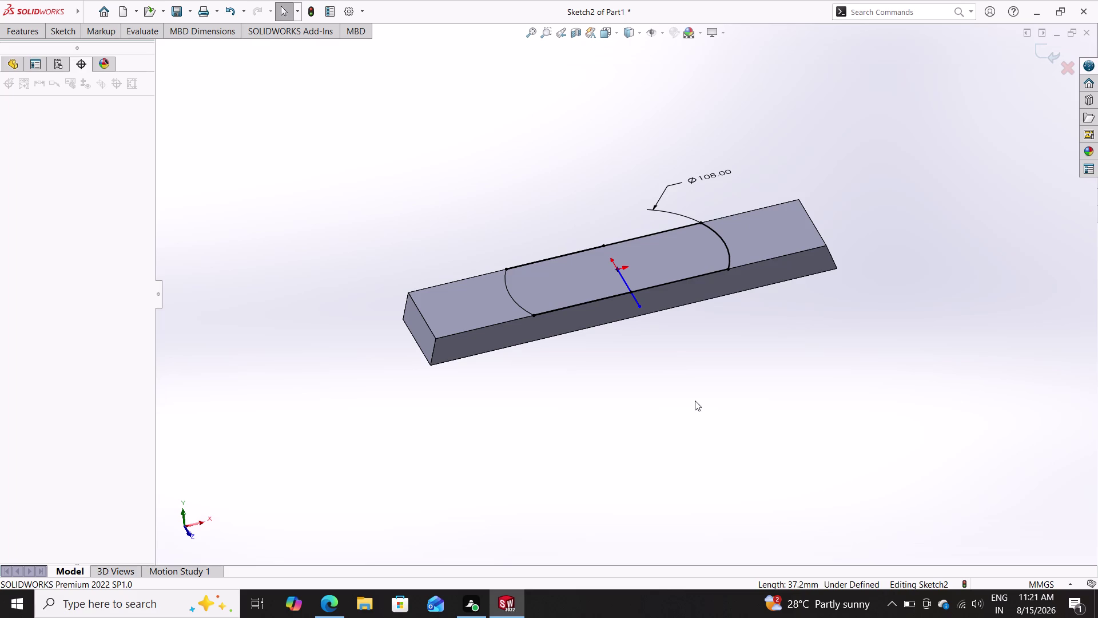
click(5, 30)
double_click(25, 48)
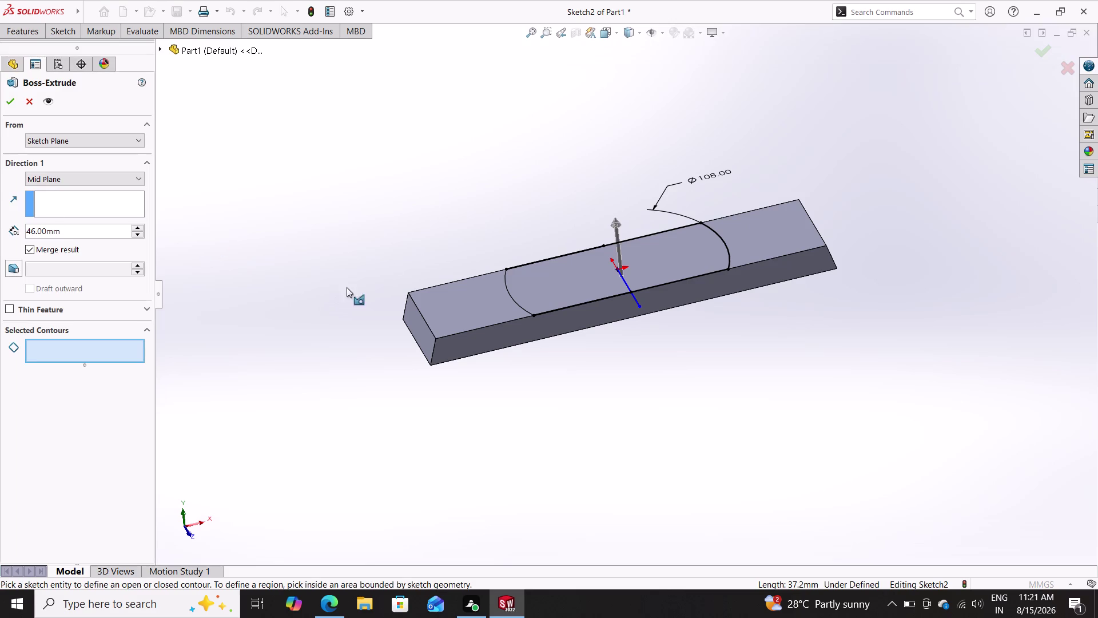
Extrude the half-round region starting from a picked bar face (Face<1>) instead of the sketch plane.
click(569, 271)
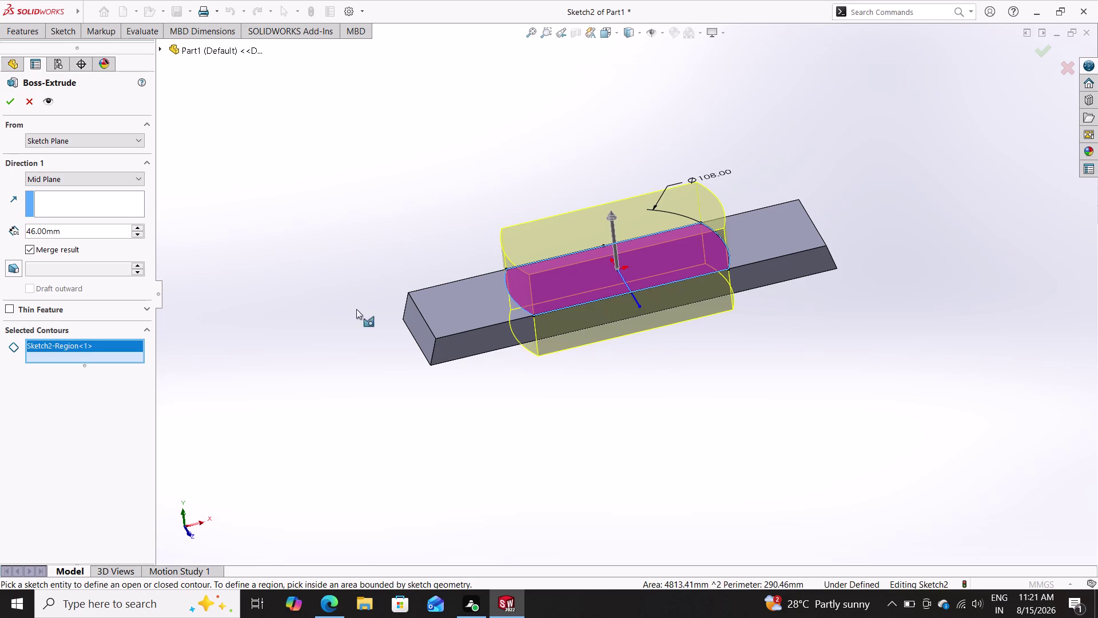
click(69, 144)
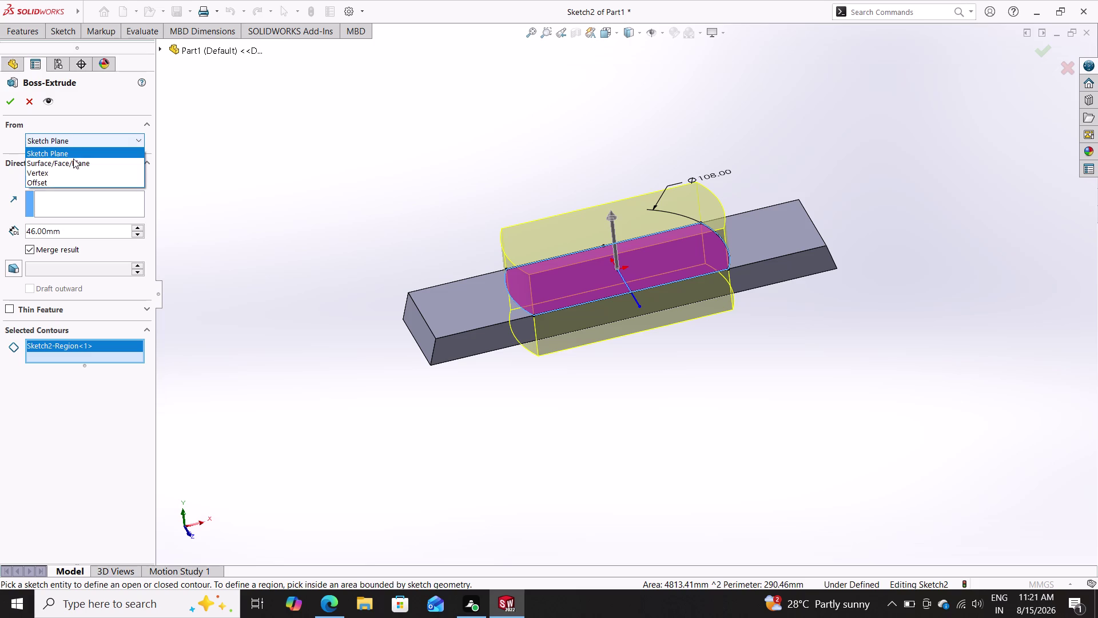
click(73, 164)
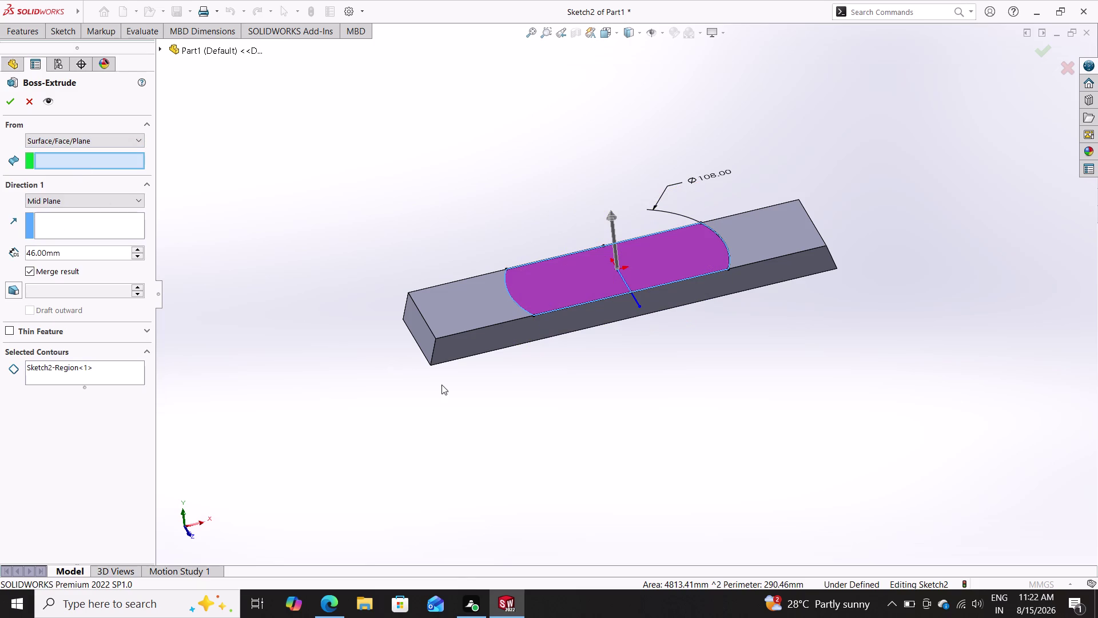
middle_drag(610, 361, 608, 161)
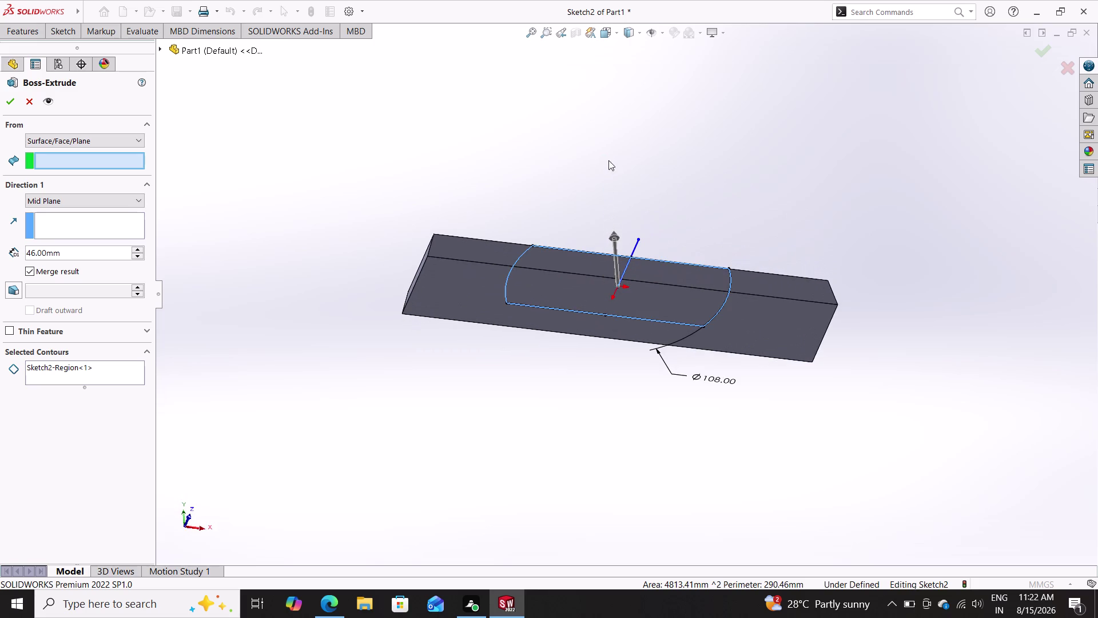
click(553, 326)
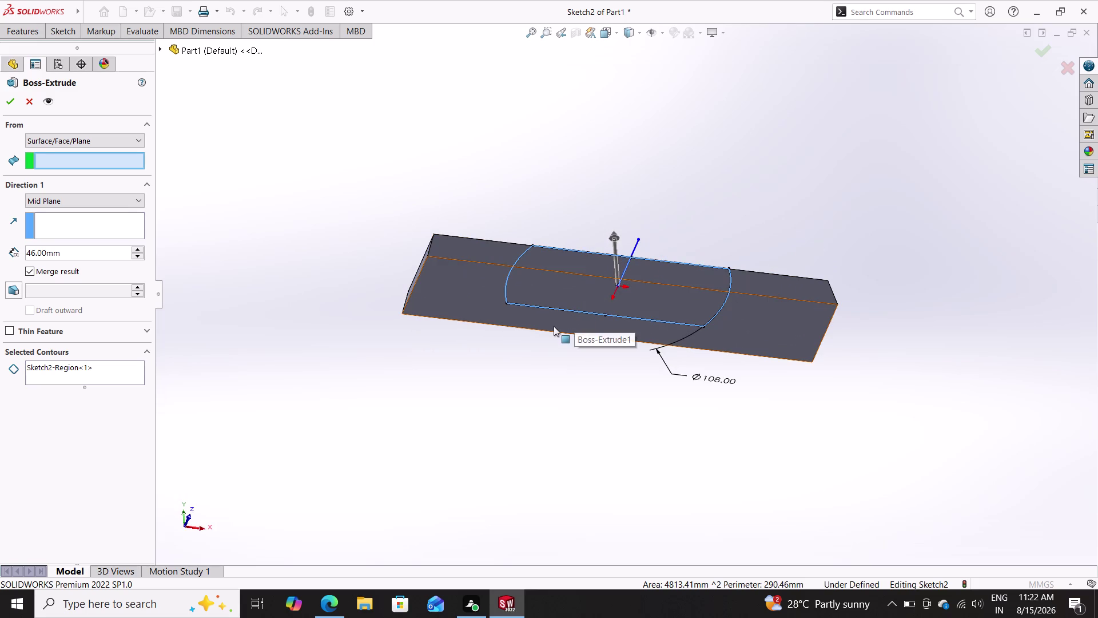
middle_drag(595, 181, 606, 381)
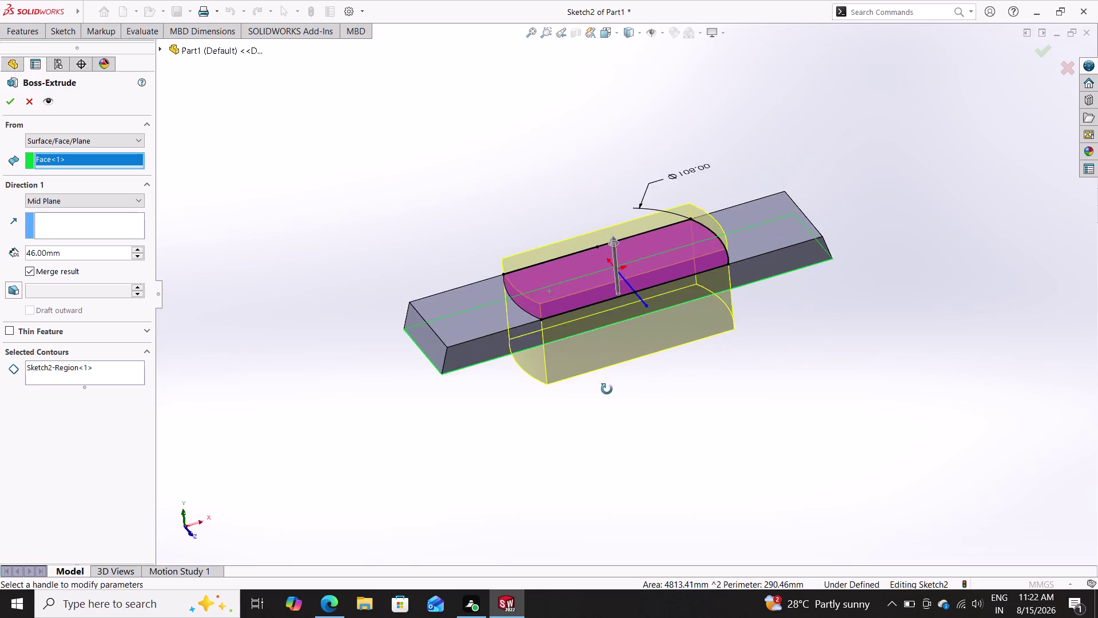
middle_drag(607, 380, 627, 238)
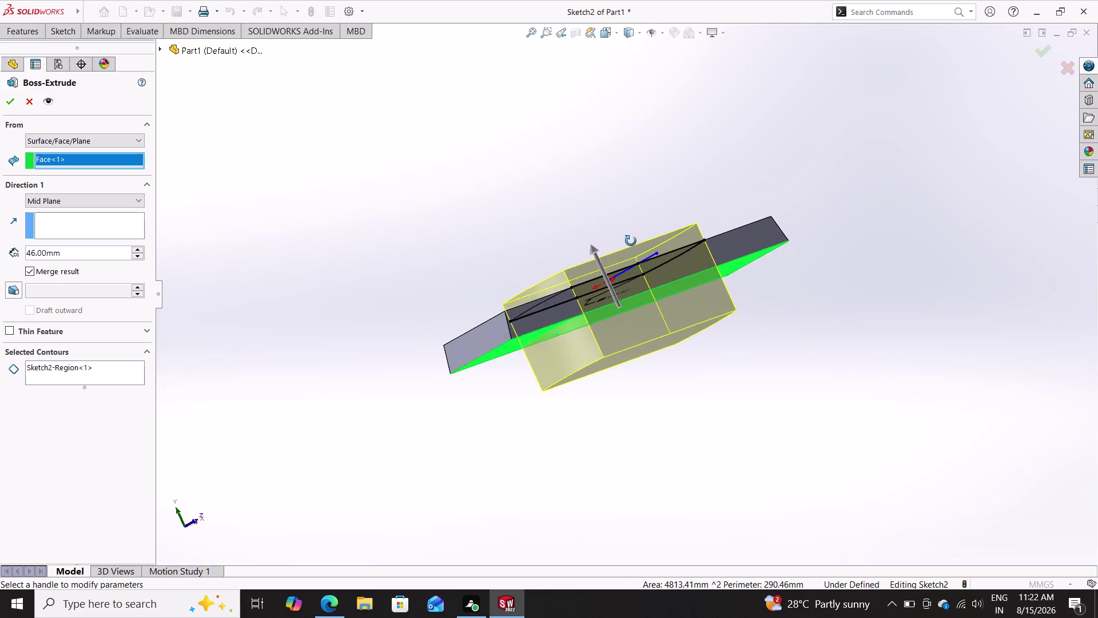
middle_drag(627, 238, 676, 300)
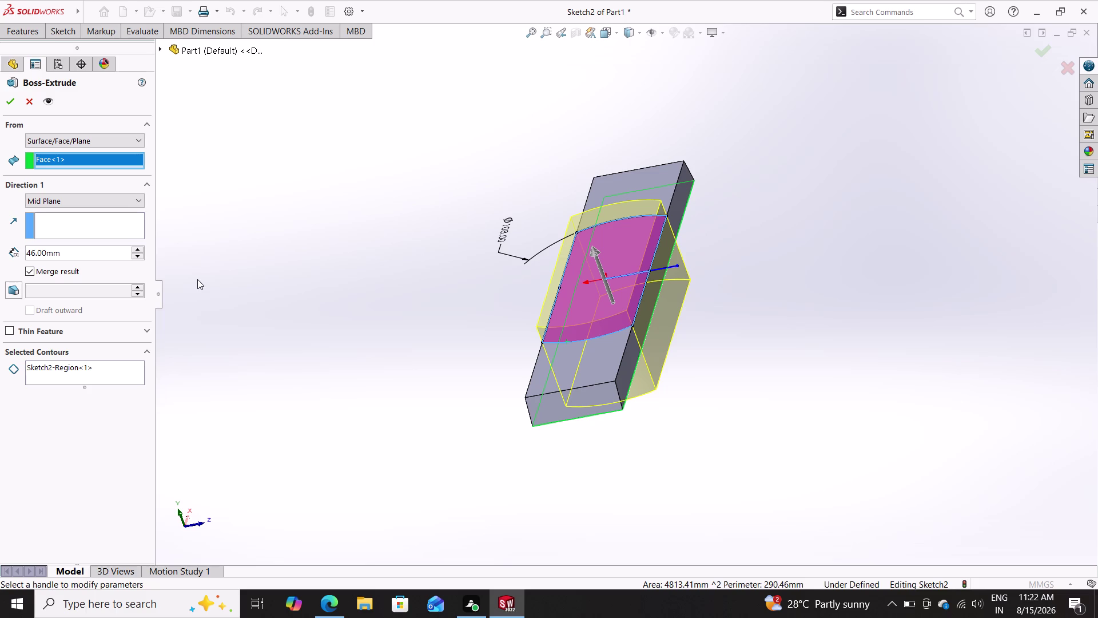
click(57, 198)
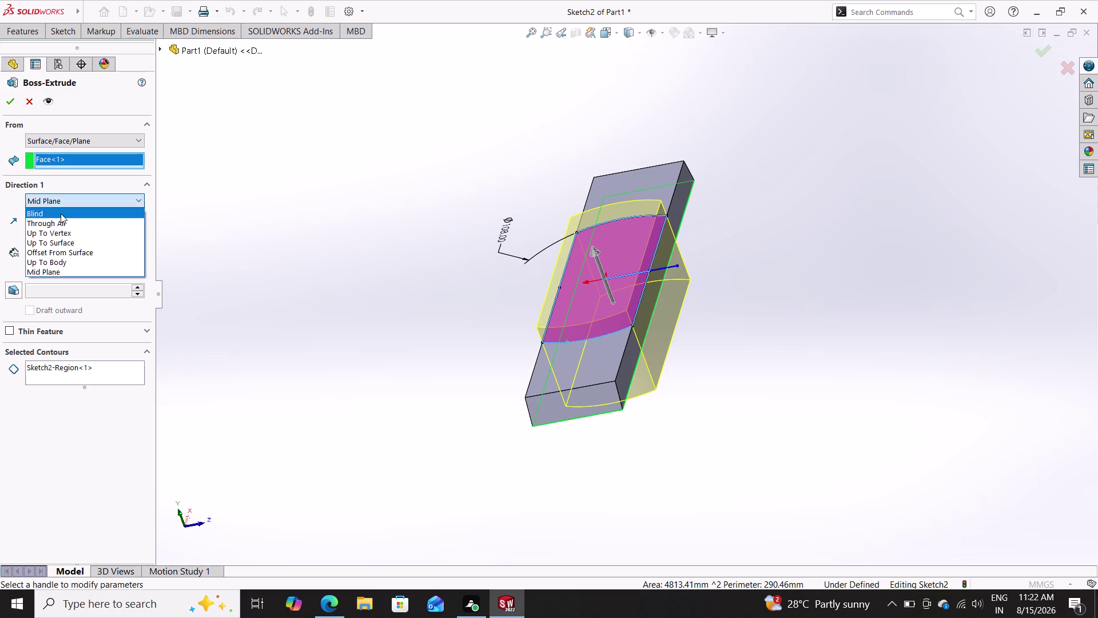
Set the half-round boss to Blind, 68 mm deep, and accept the extrusion.
click(61, 215)
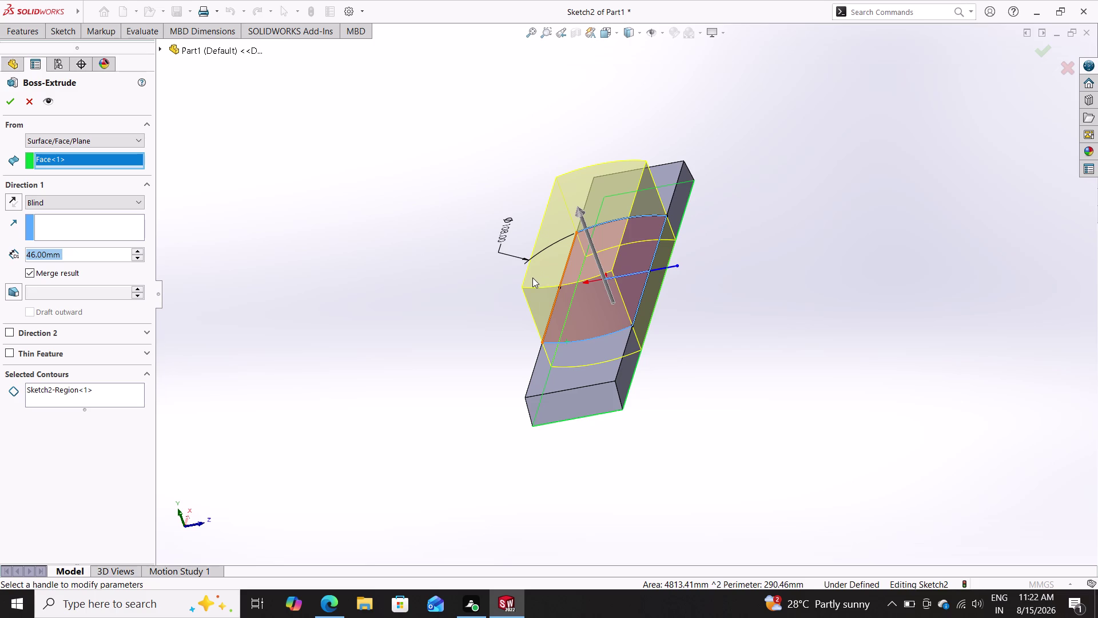
text(6)
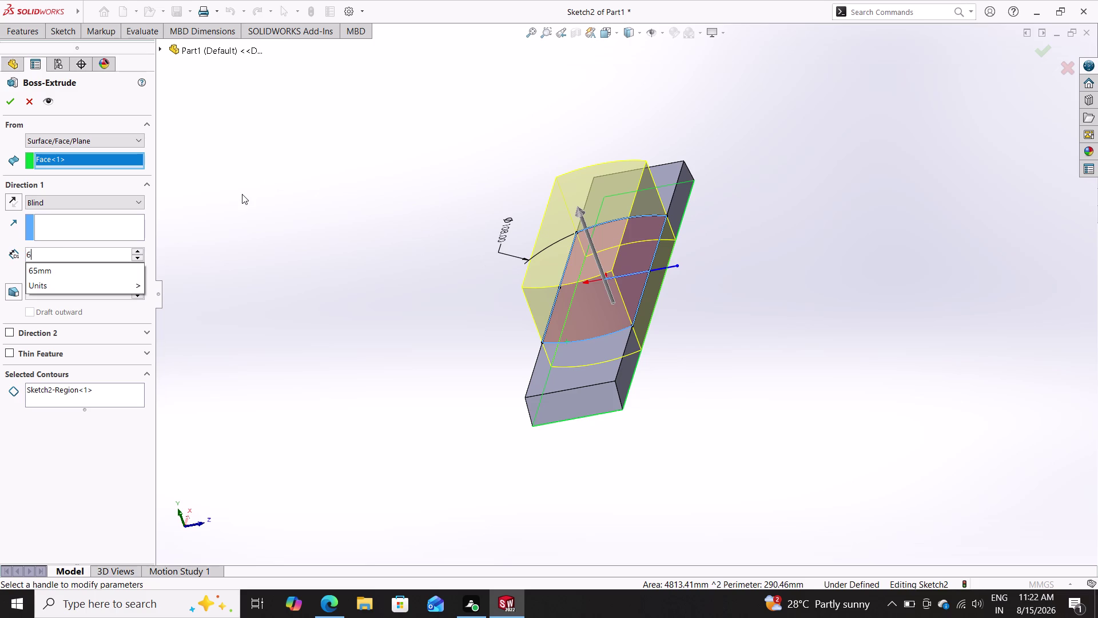
text(8)
key(Return)
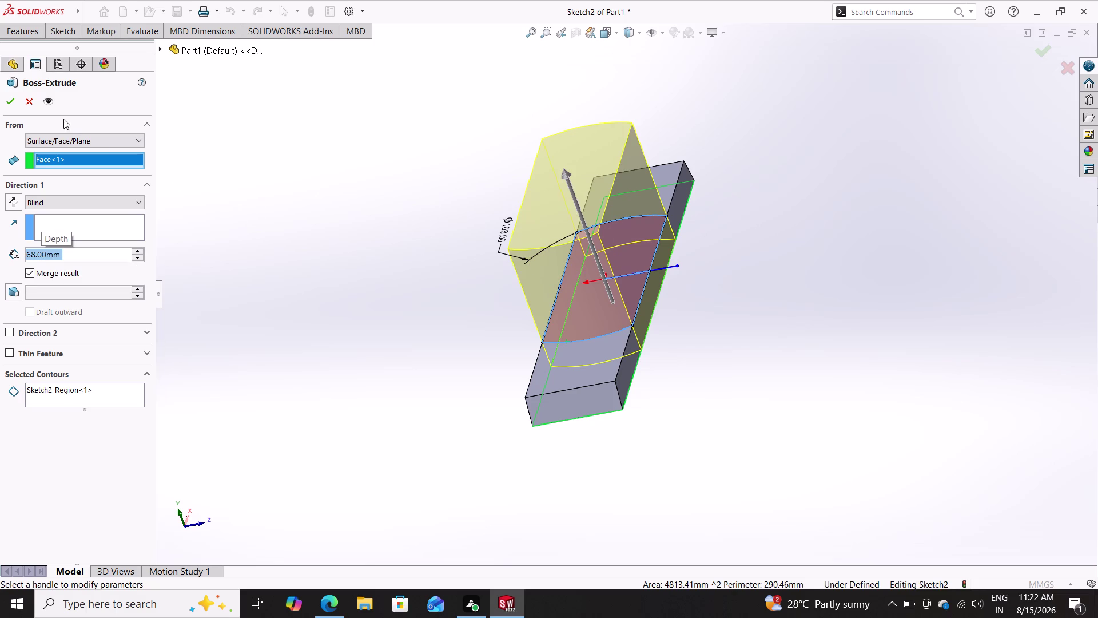
click(9, 104)
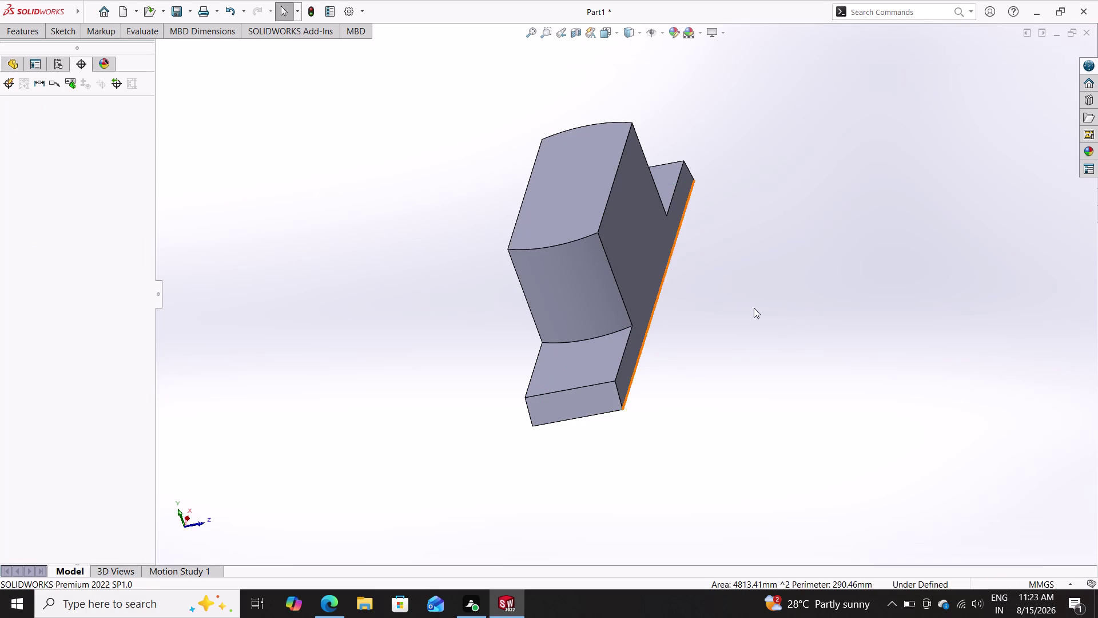
Inspect the new rounded-top boss and show the tree with Boss-Extrude1 and Boss-Extrude2.
middle_drag(370, 444, 478, 347)
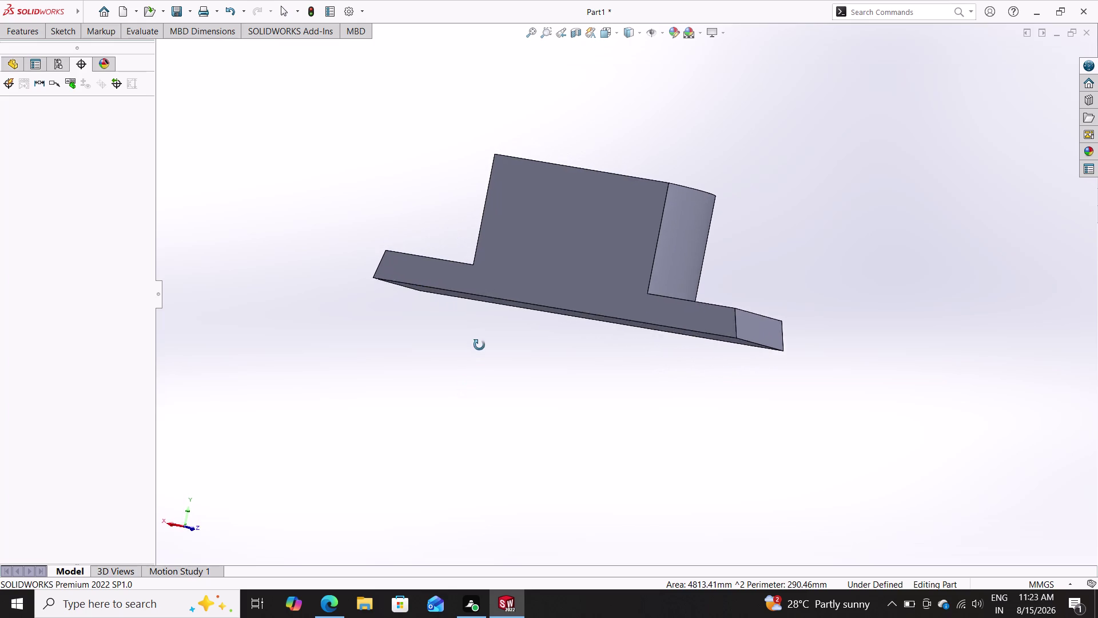
middle_drag(478, 347, 499, 398)
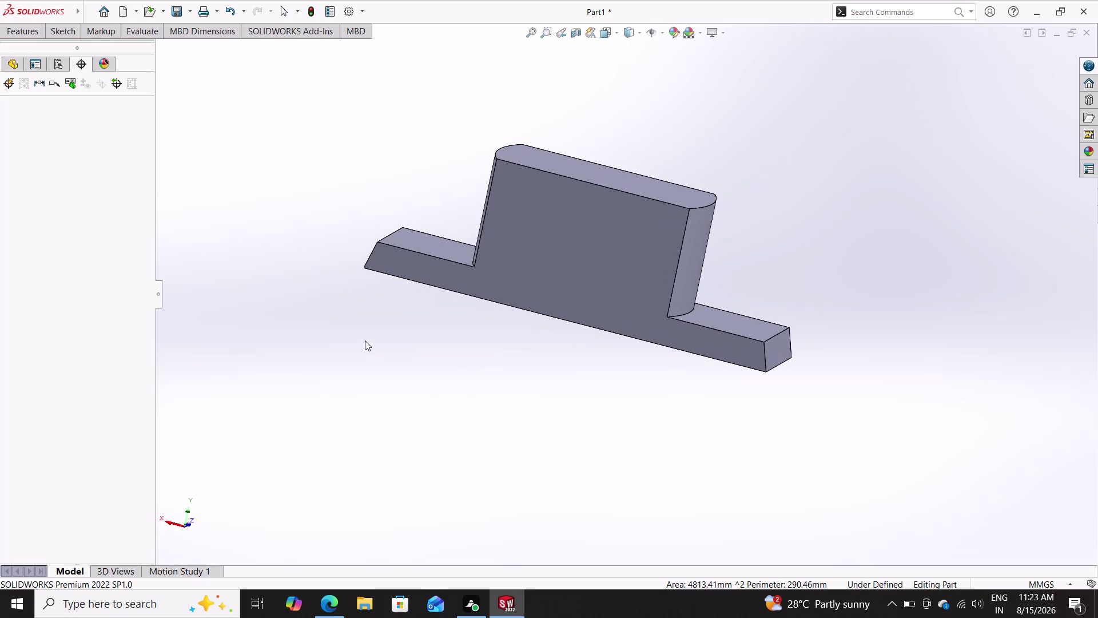
middle_drag(367, 344, 383, 355)
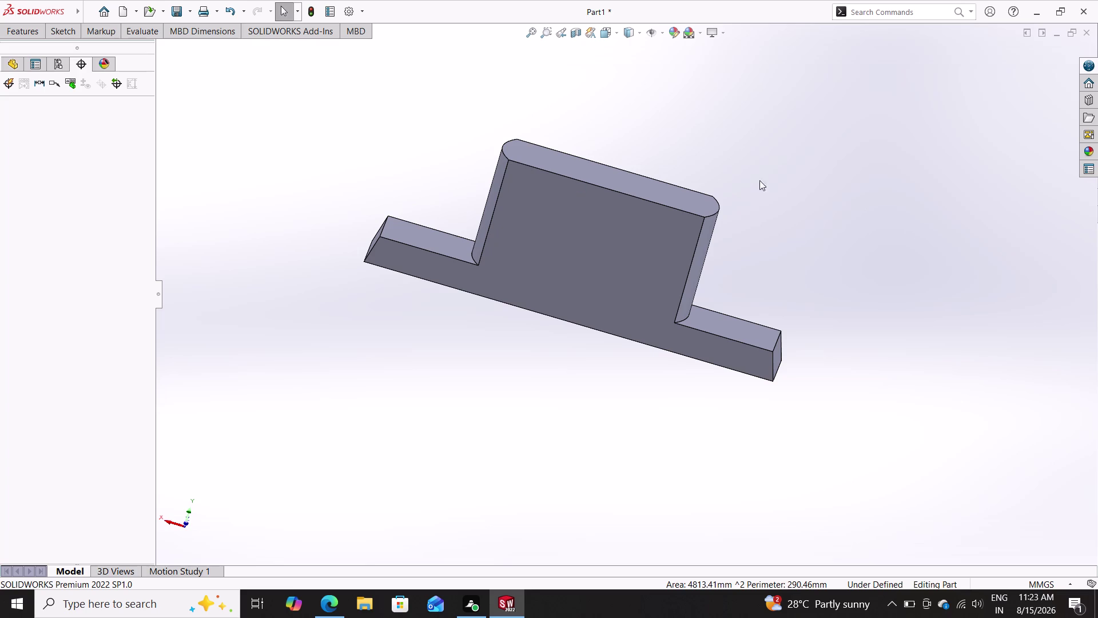
click(5, 62)
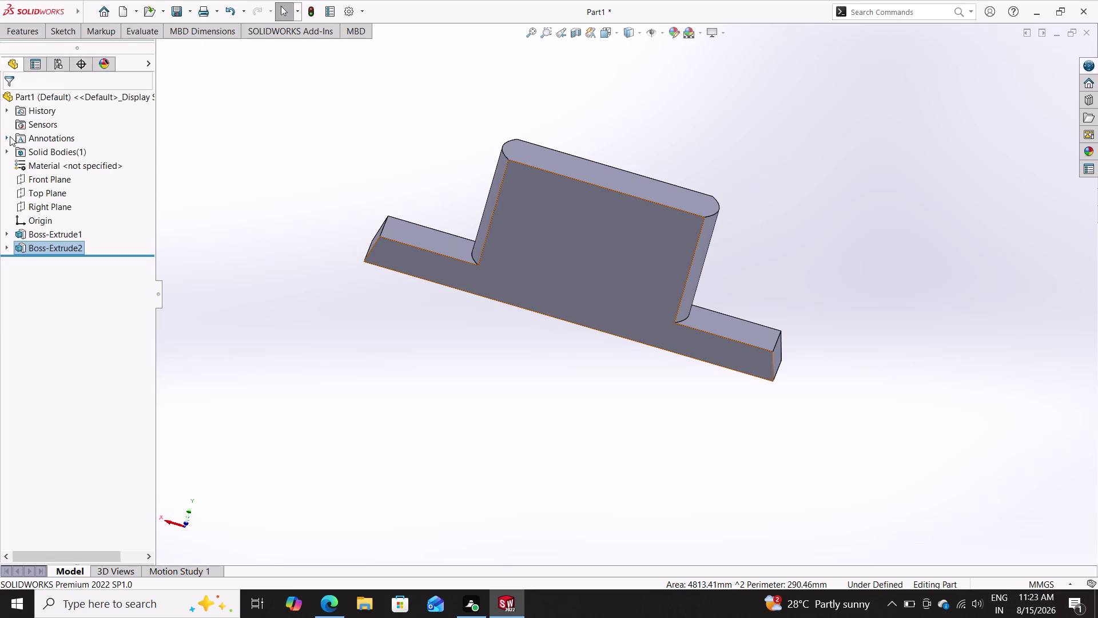
Create Sketch3 on the Front Plane and turn the view Normal To it.
click(46, 181)
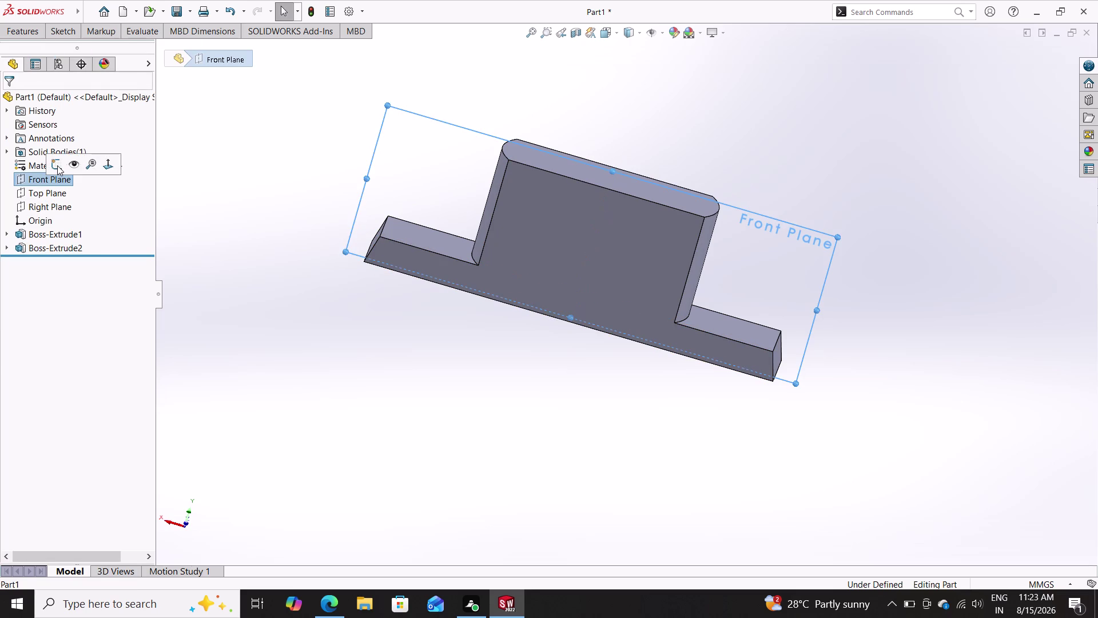
click(57, 165)
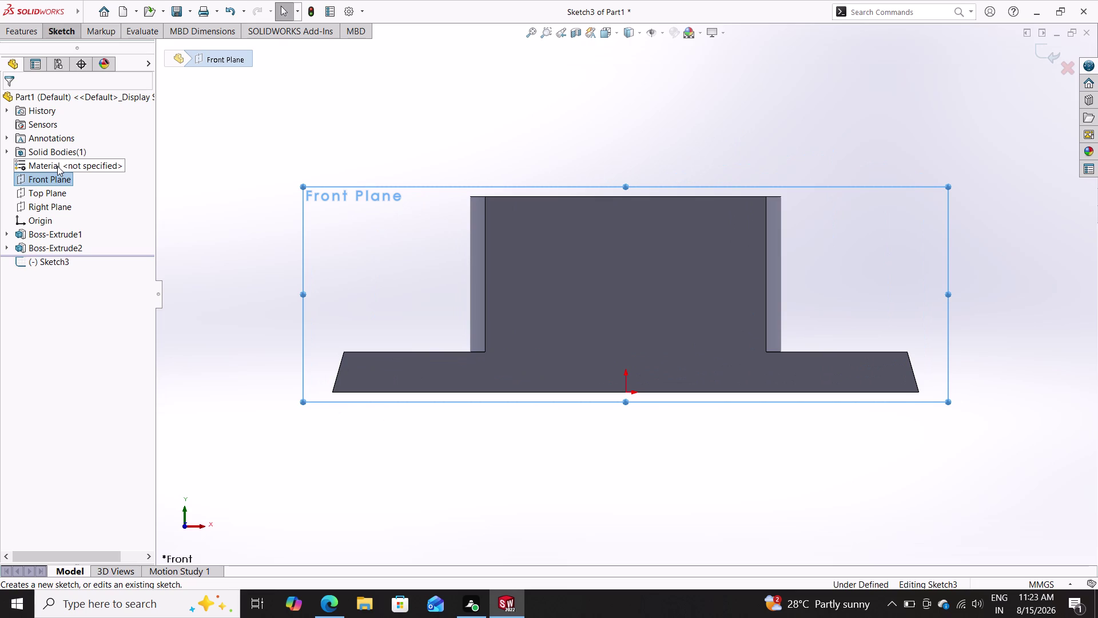
right_click(51, 180)
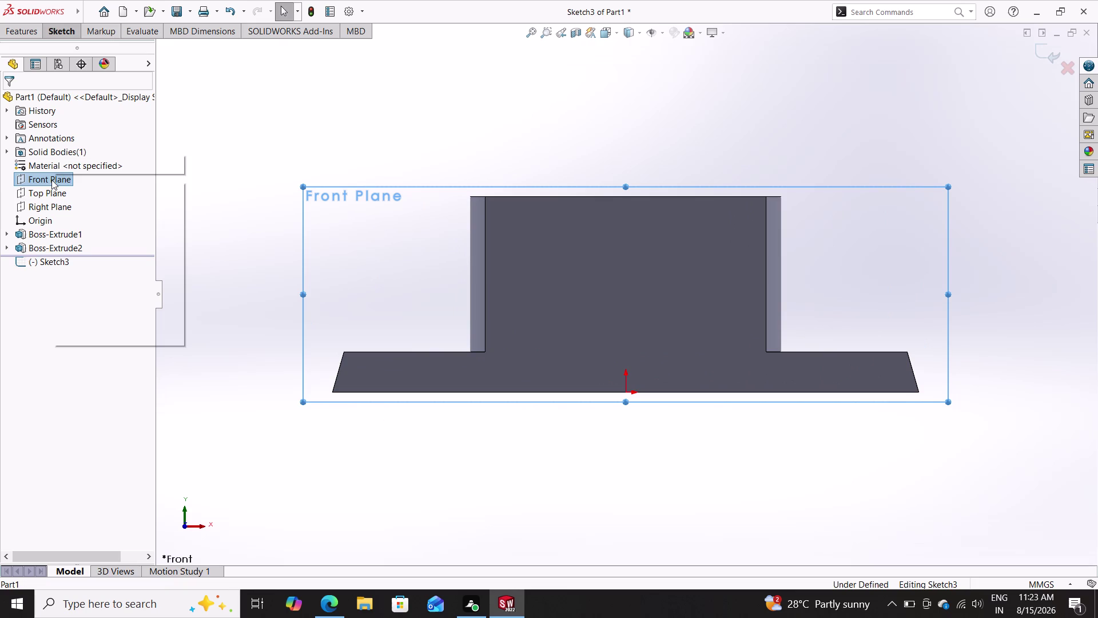
click(118, 164)
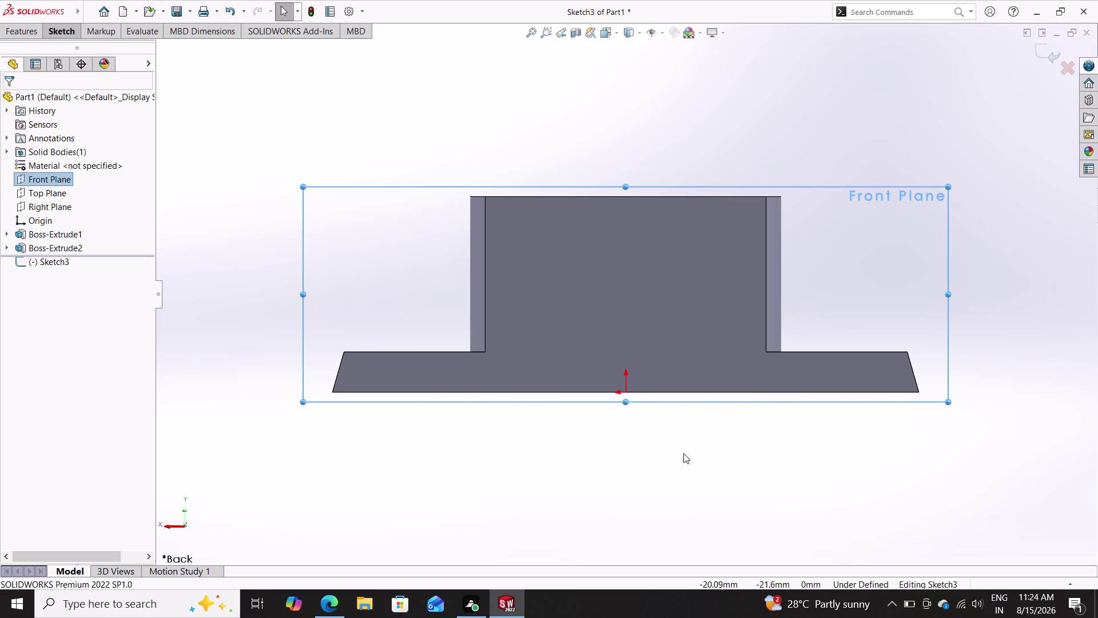
scroll(down, 3)
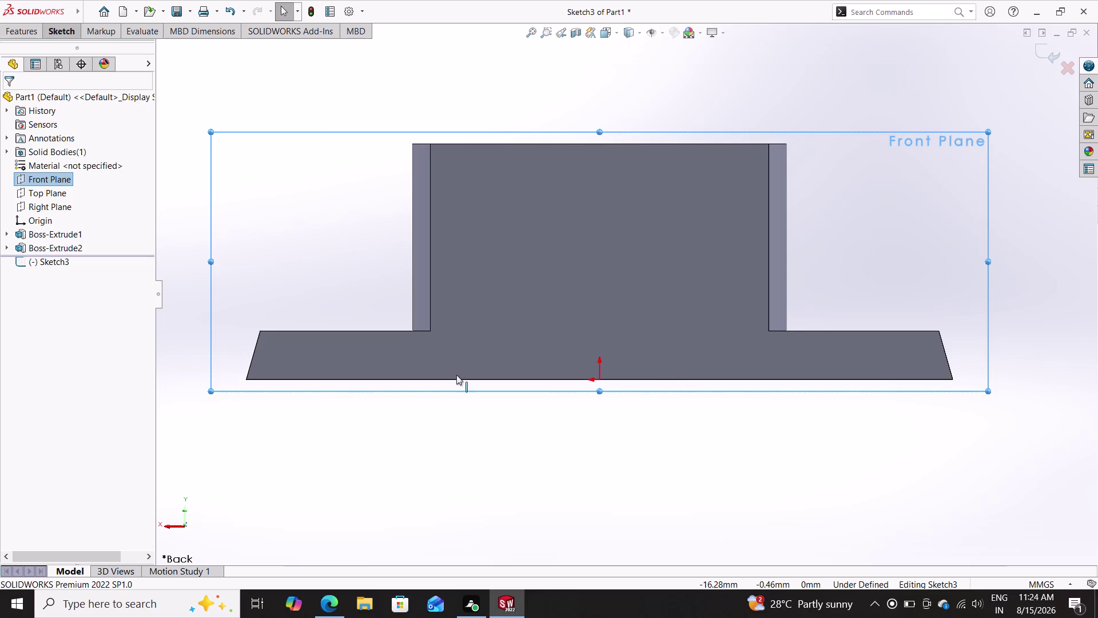
click(68, 28)
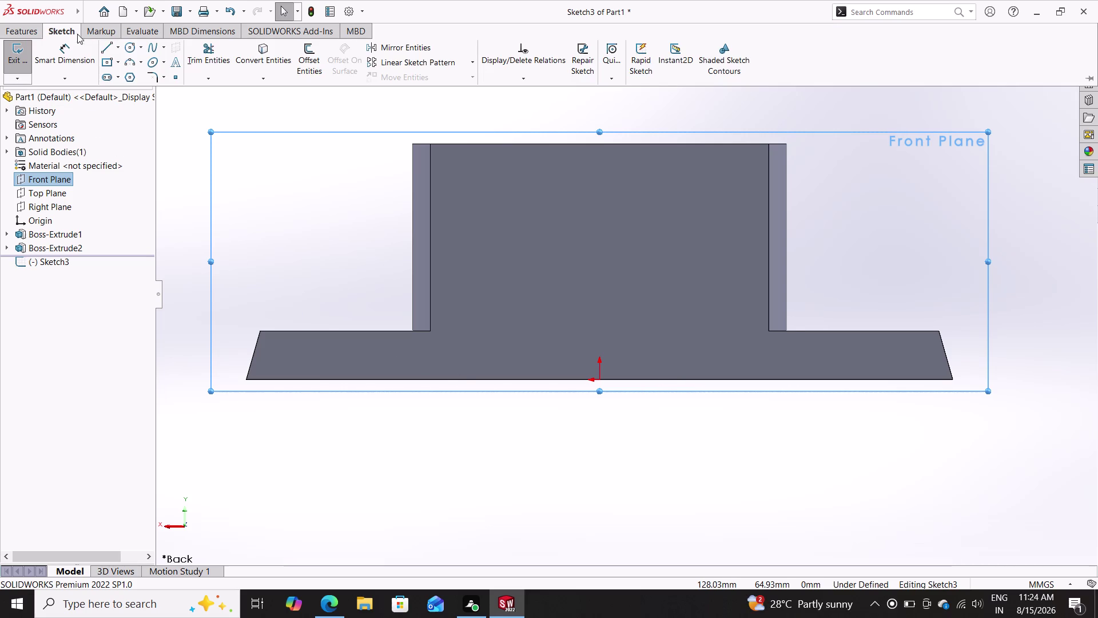
triple_click(116, 43)
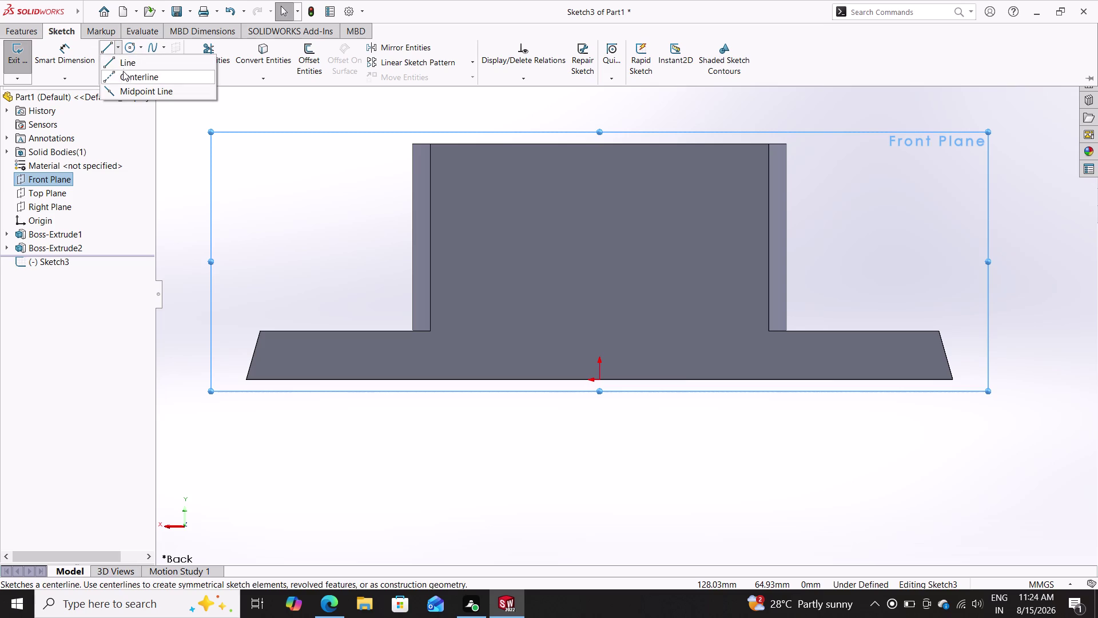
Draw a vertical centerline from the origin up past the boss top.
click(125, 77)
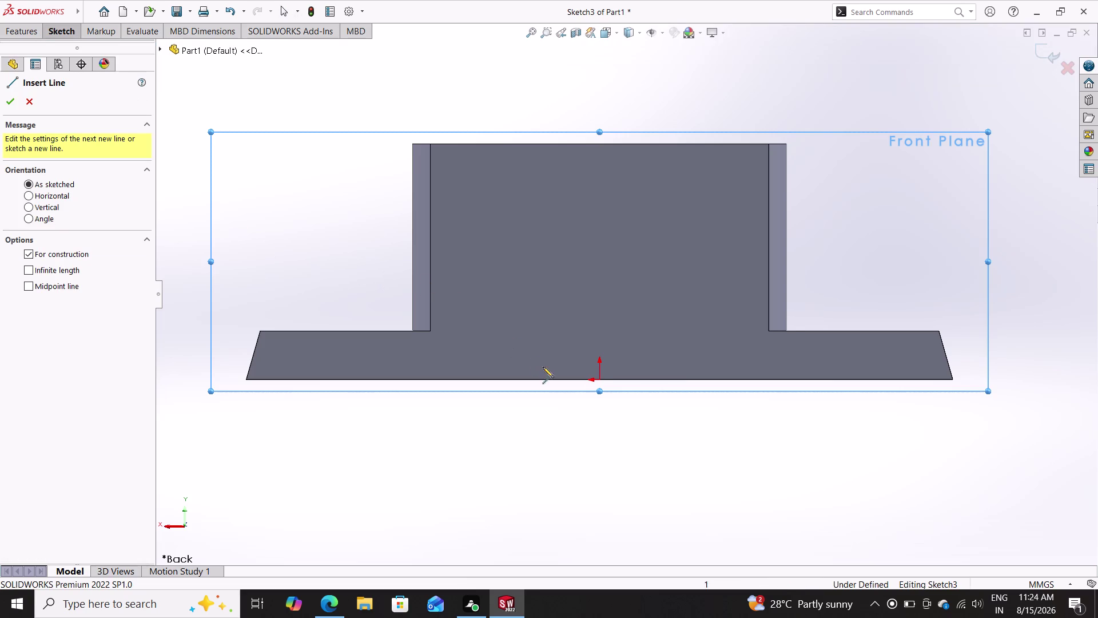
click(598, 380)
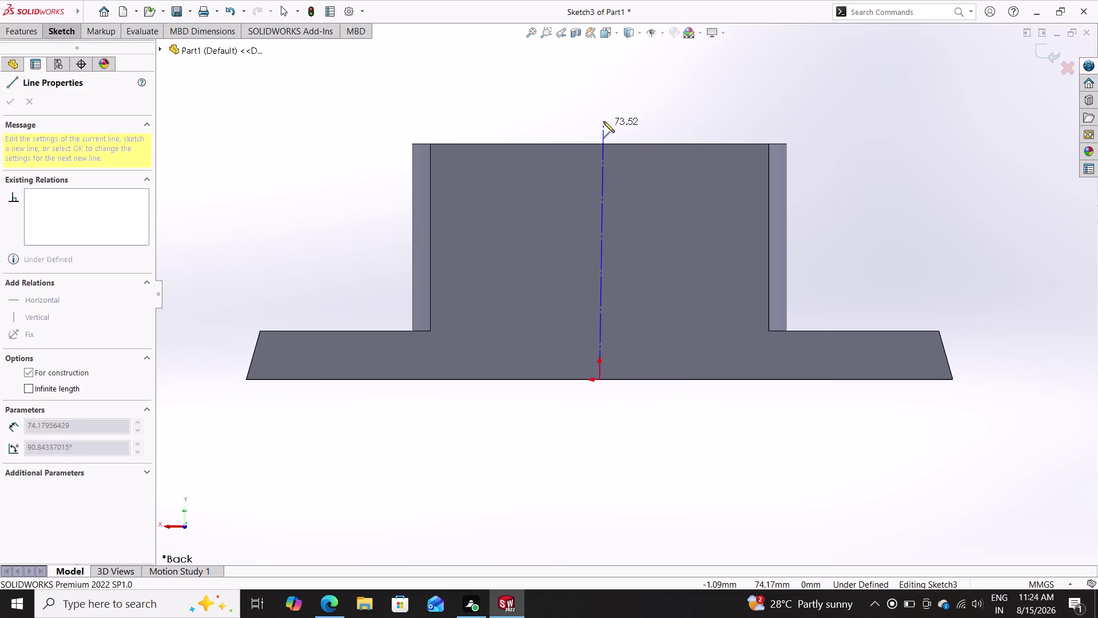
double_click(604, 91)
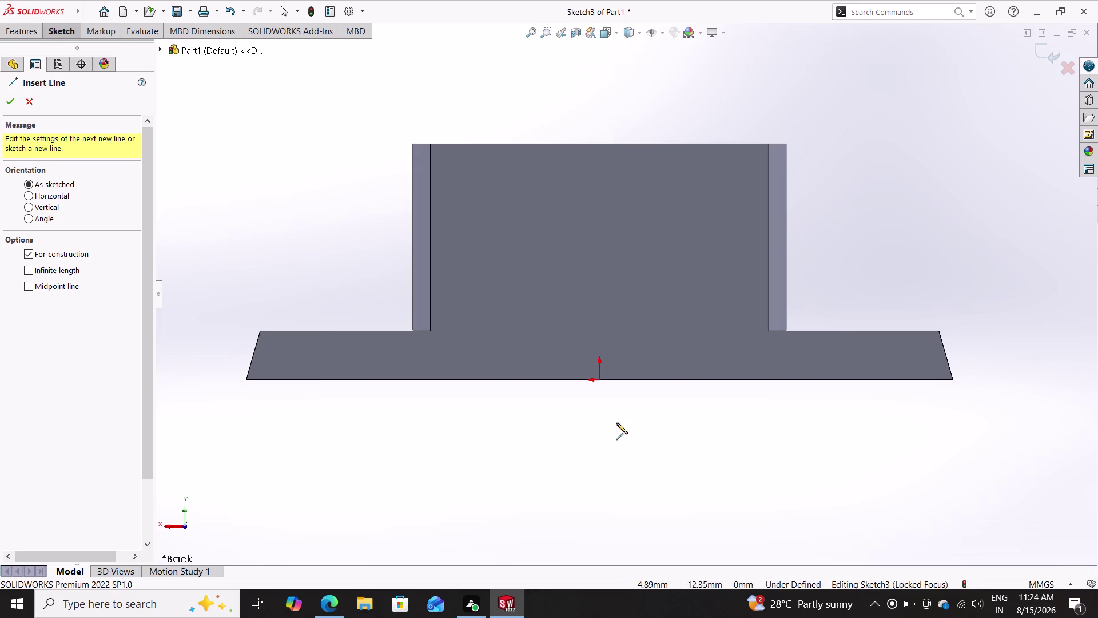
click(600, 378)
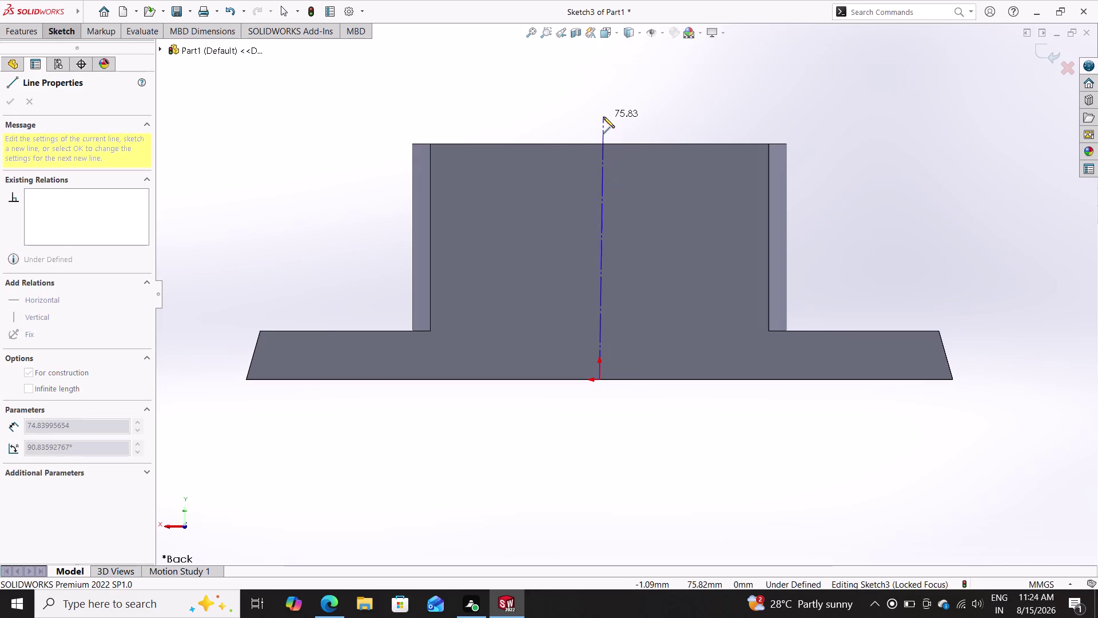
click(599, 116)
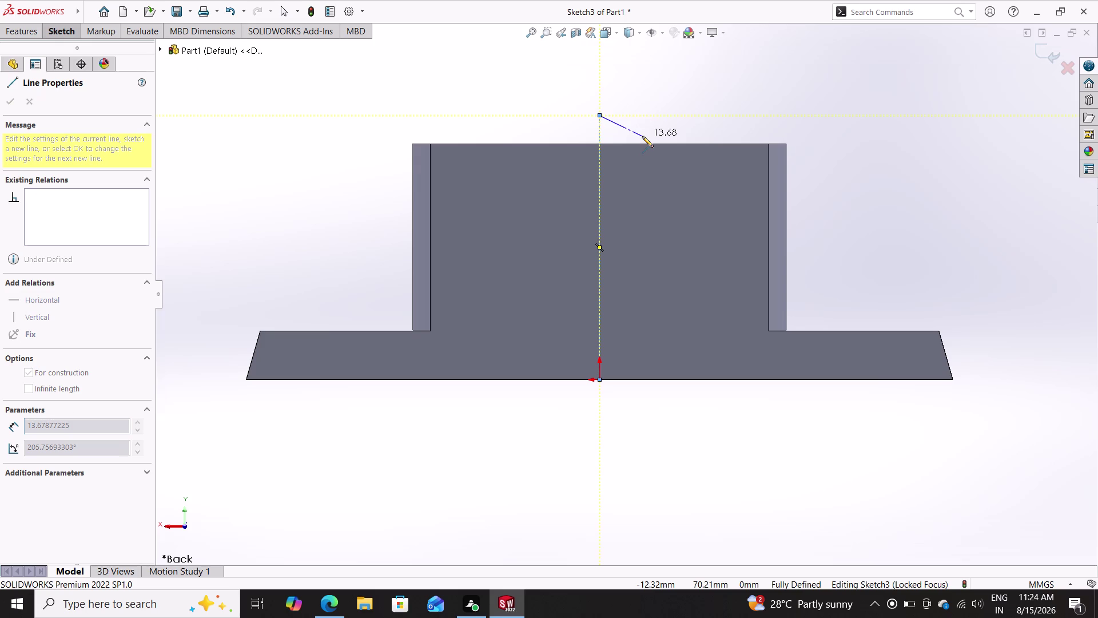
key(Escape)
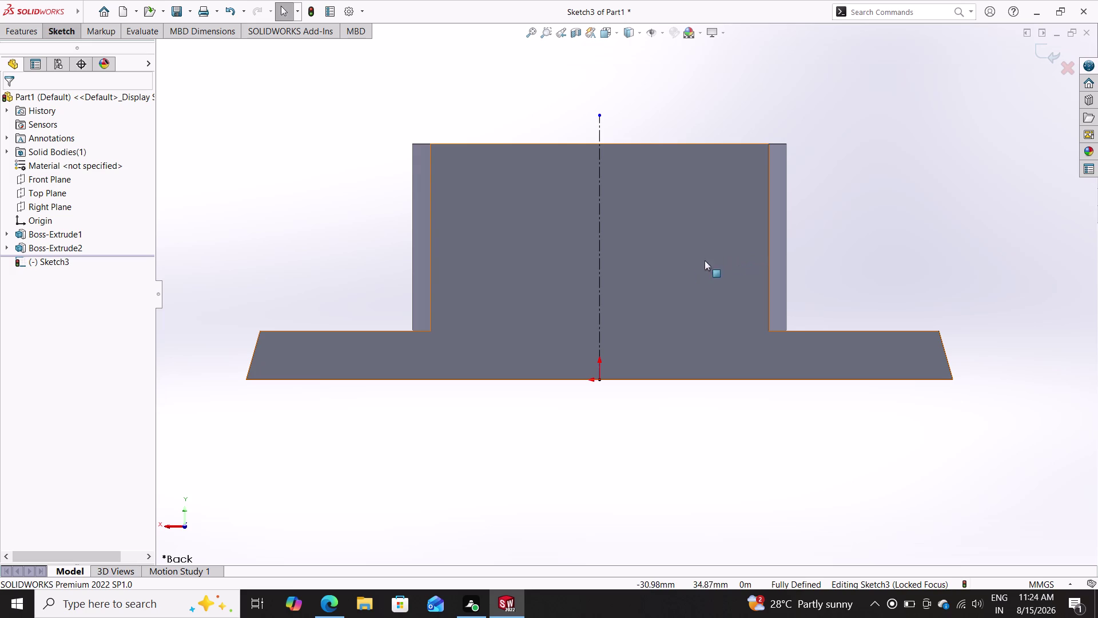
click(56, 28)
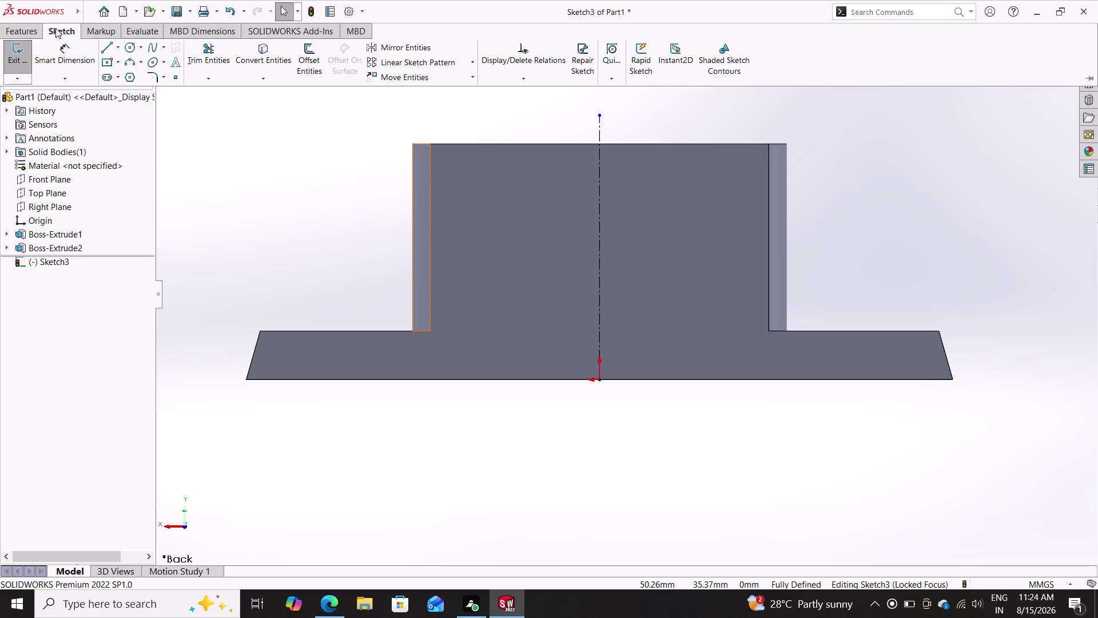
Draw a three-segment open profile: left along the top edge from the centerline, down, then briefly right.
double_click(102, 49)
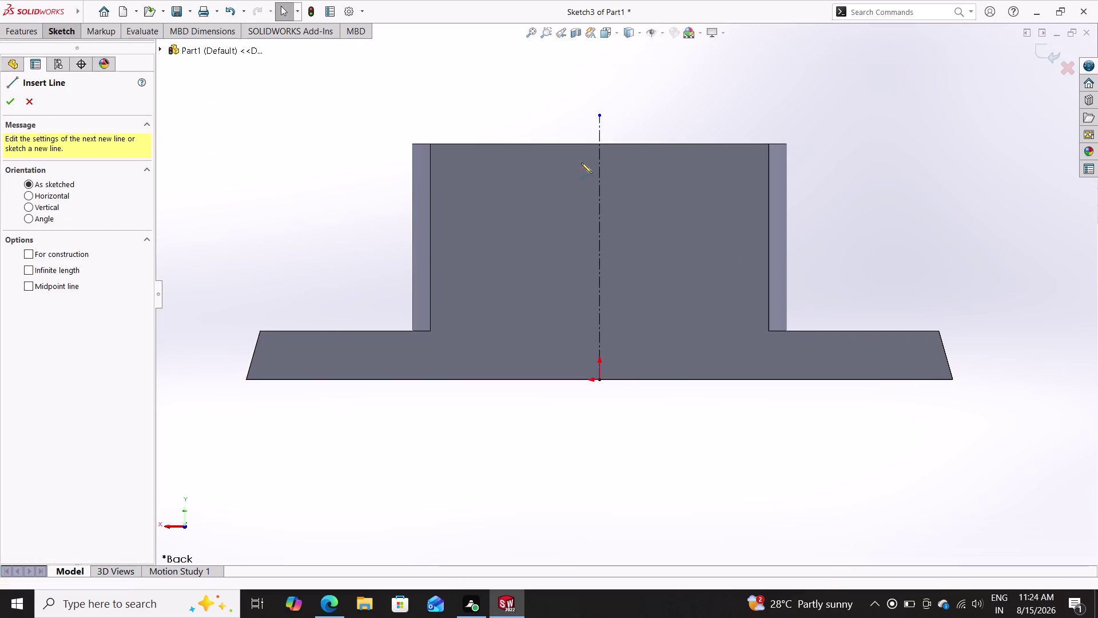
click(600, 144)
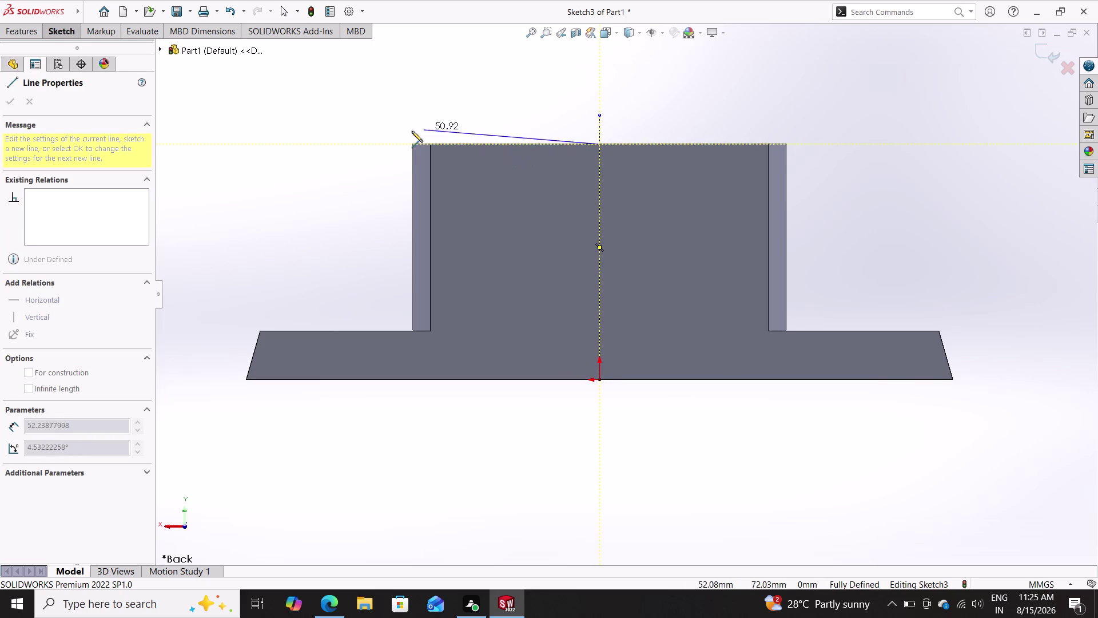
click(491, 143)
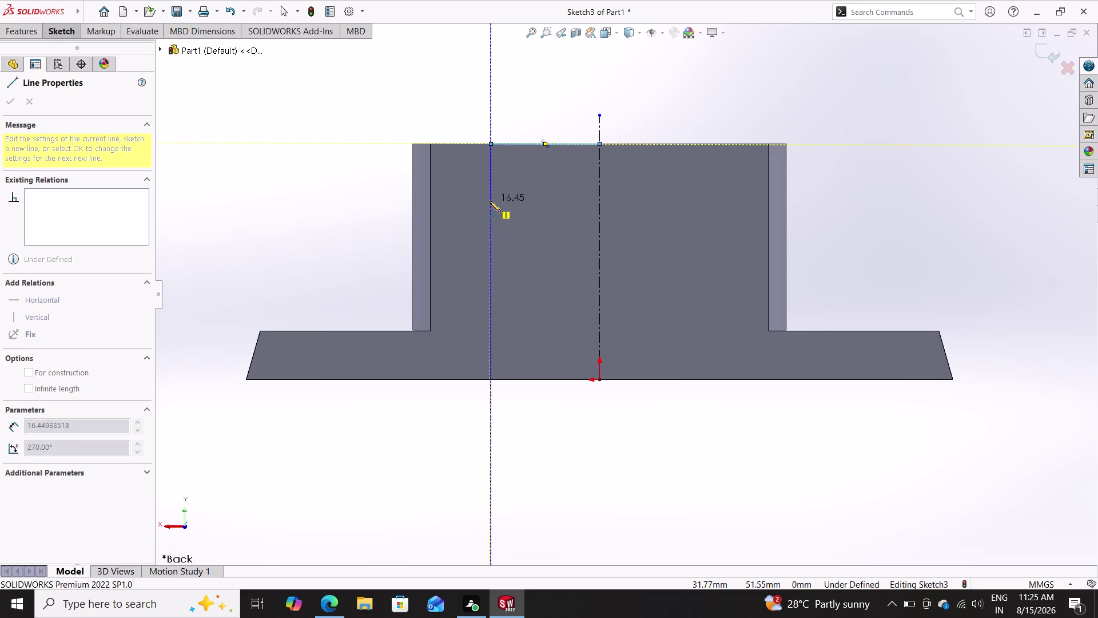
click(489, 200)
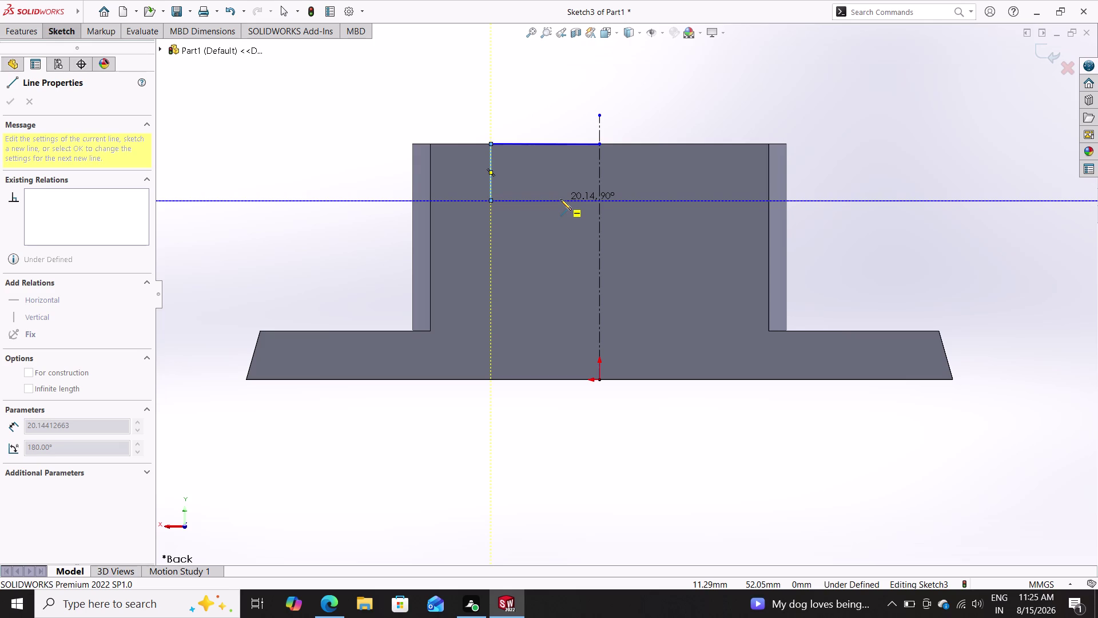
double_click(512, 203)
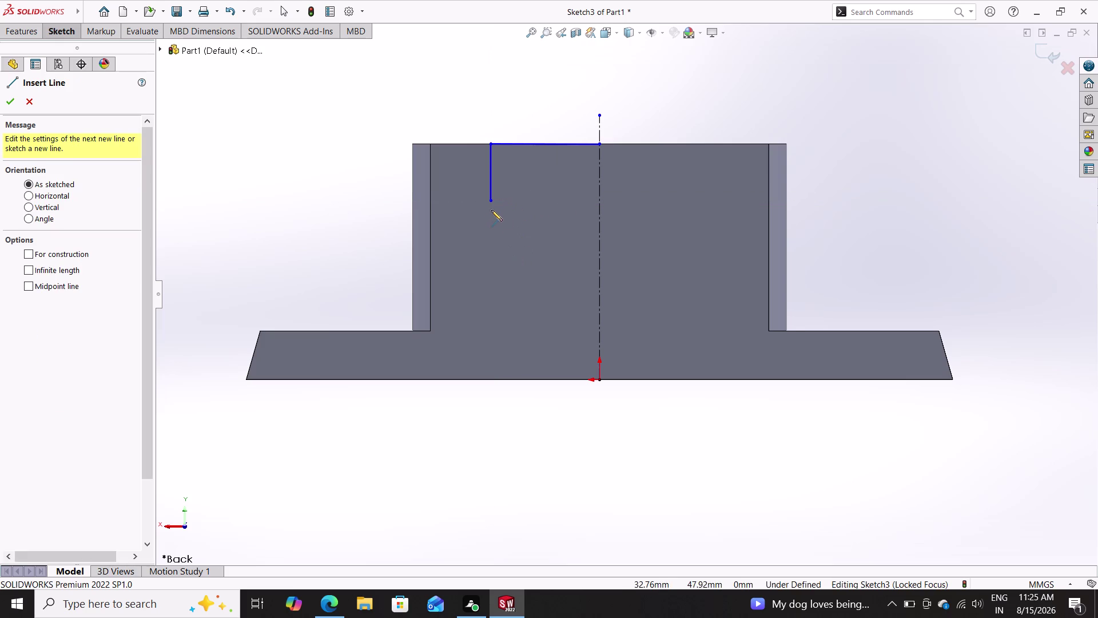
click(493, 202)
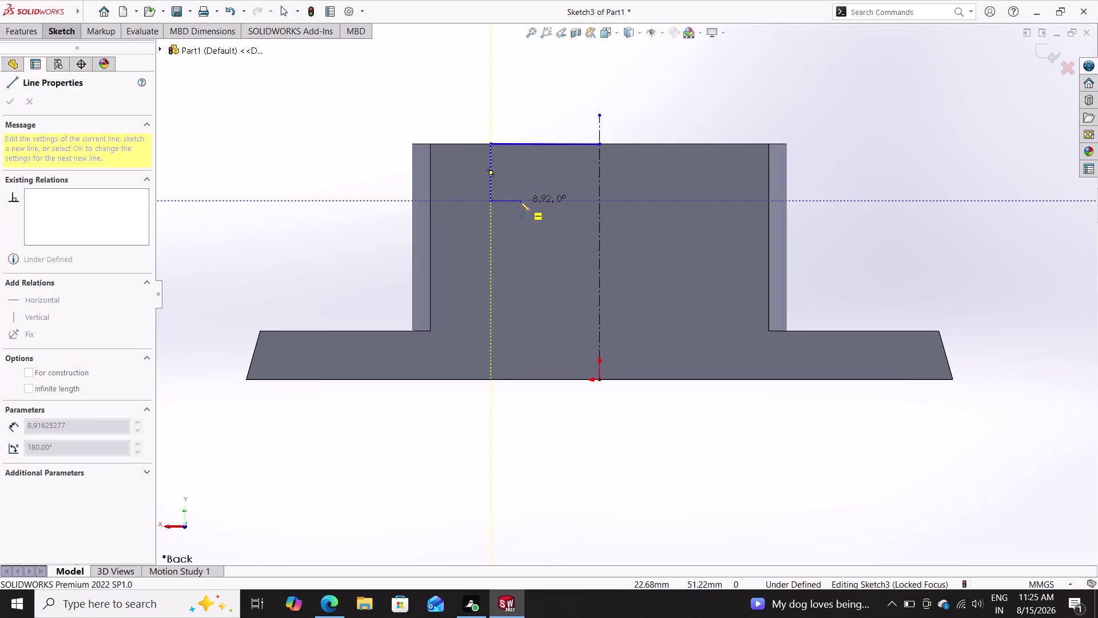
click(520, 201)
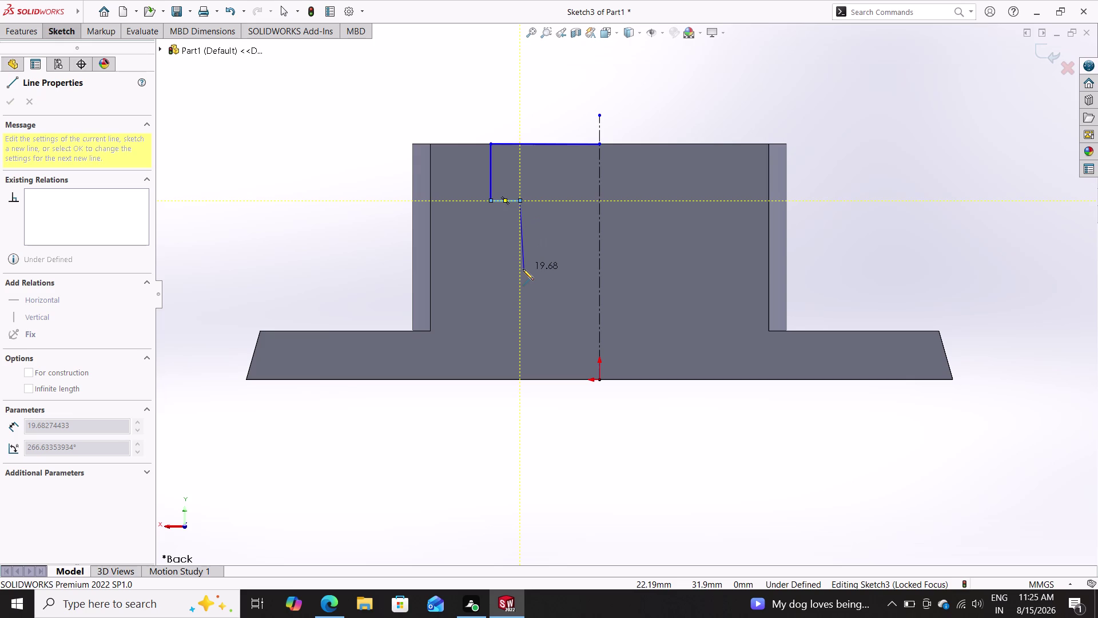
key(Escape)
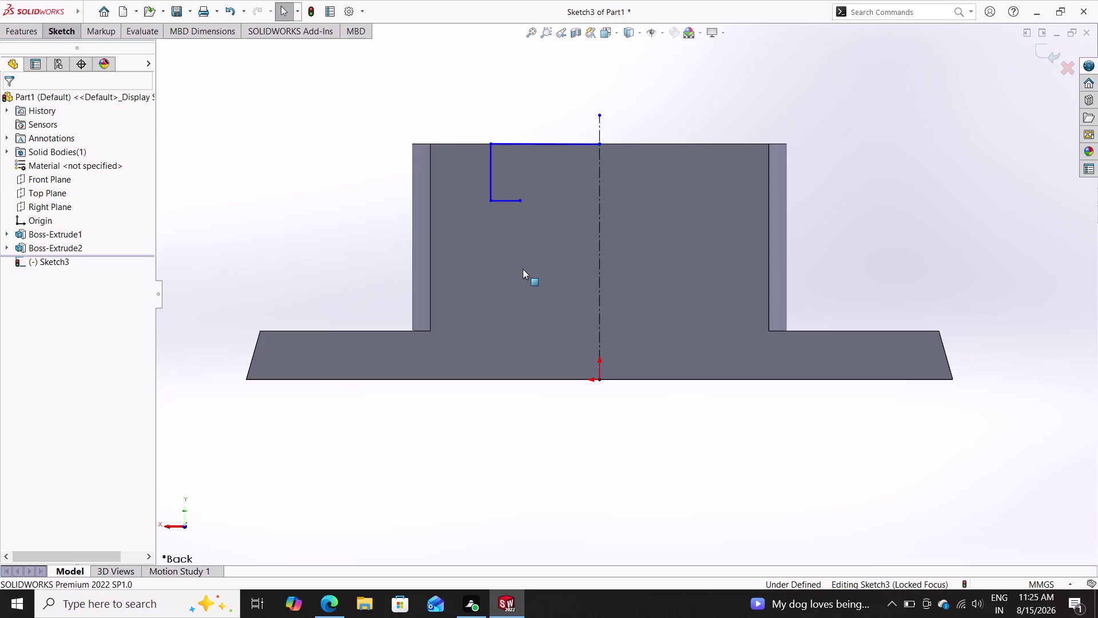
click(63, 32)
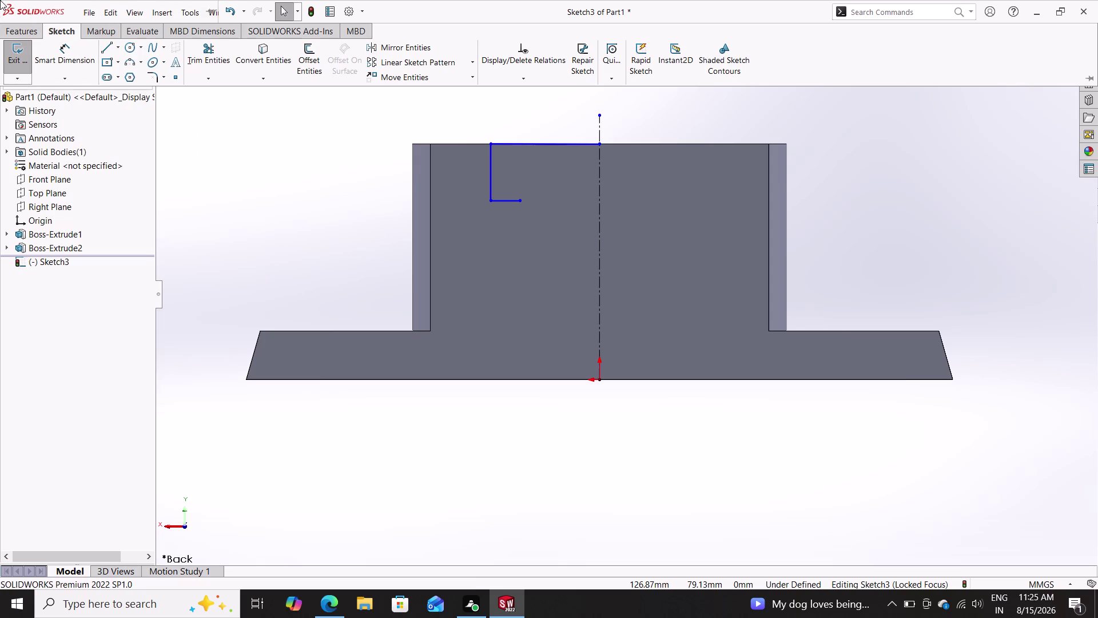
click(54, 35)
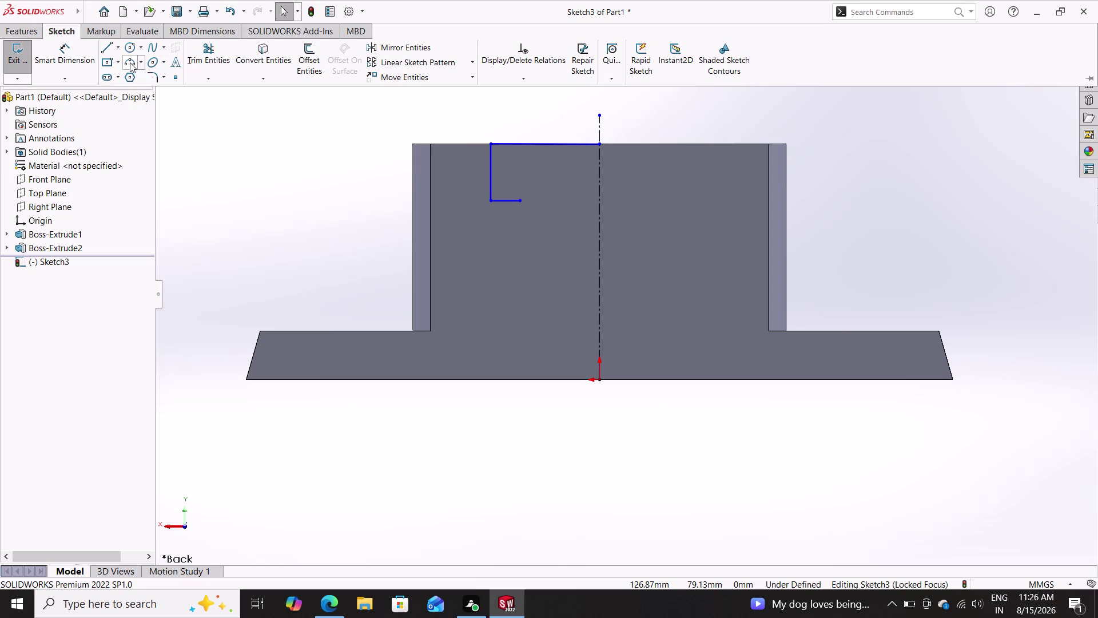
Draw a three-point arc from the short line's end, dipping below and across the centreline.
click(129, 63)
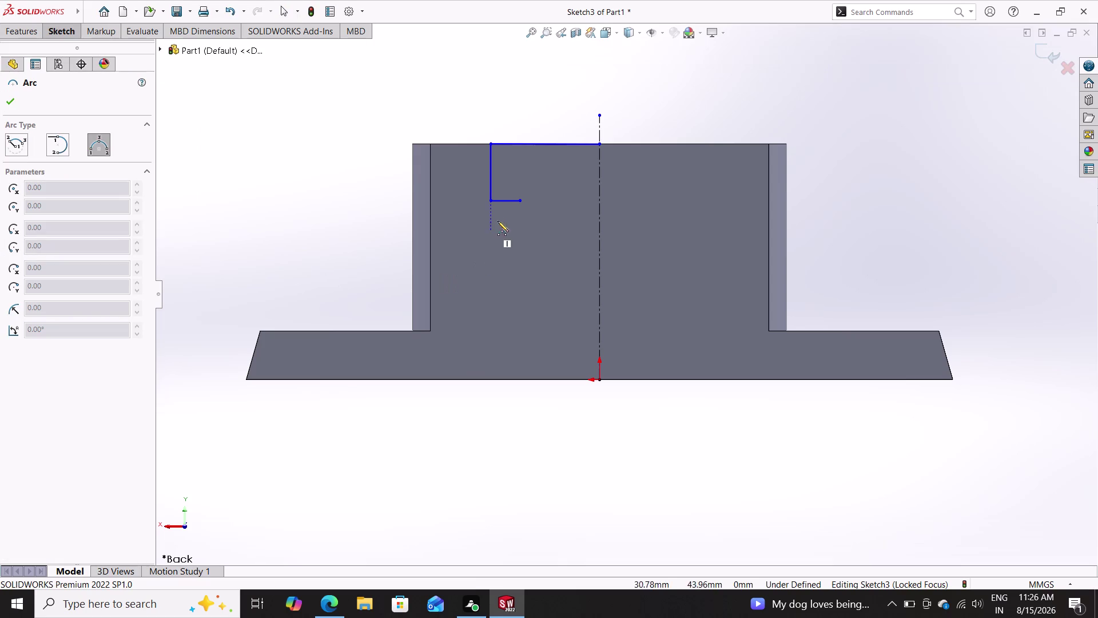
click(520, 203)
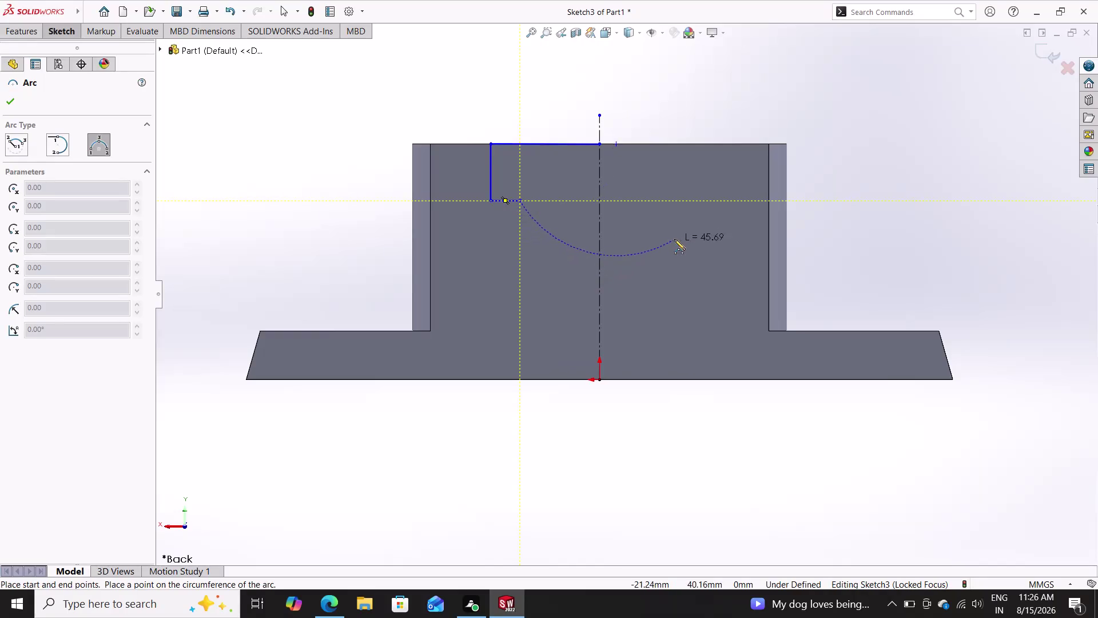
click(704, 200)
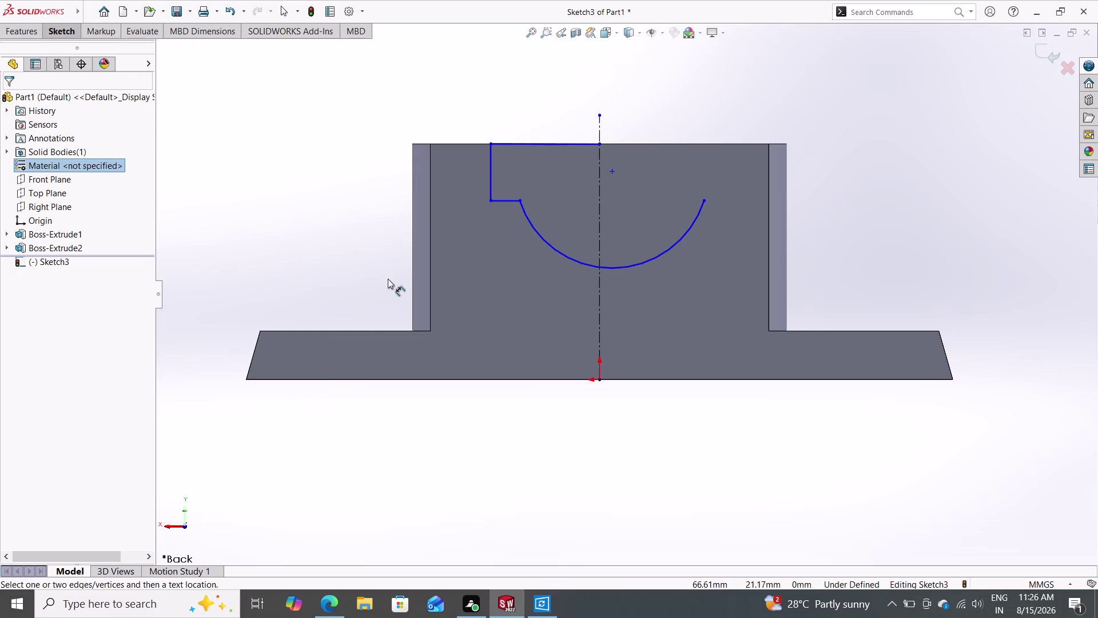
Edit the 16.45 step height dimension to 14, then undo the wrong value.
double_click(489, 169)
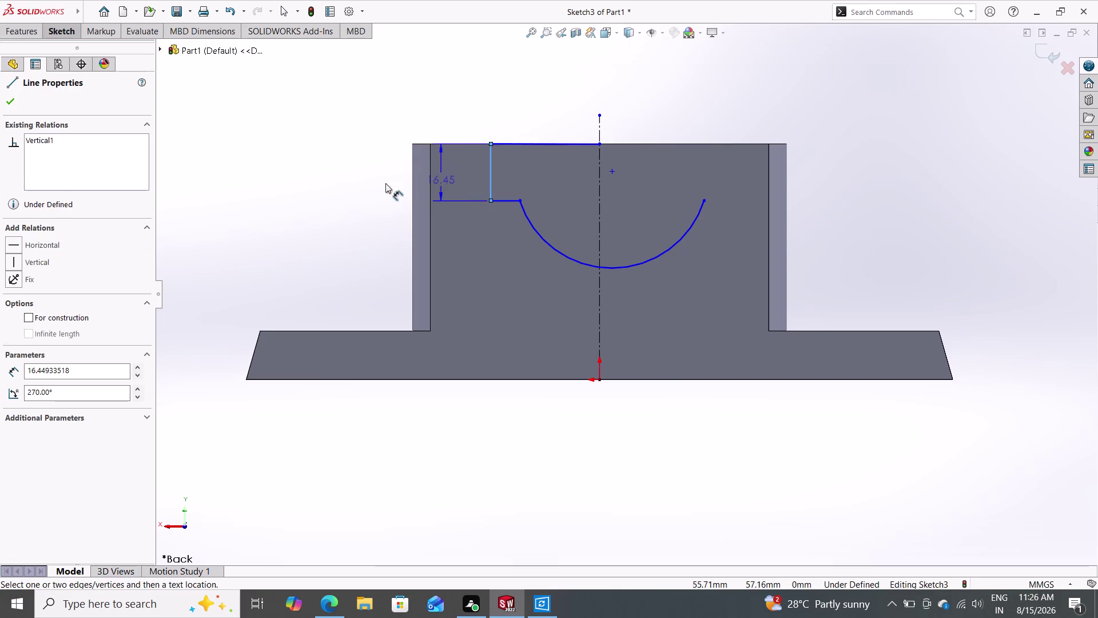
double_click(295, 181)
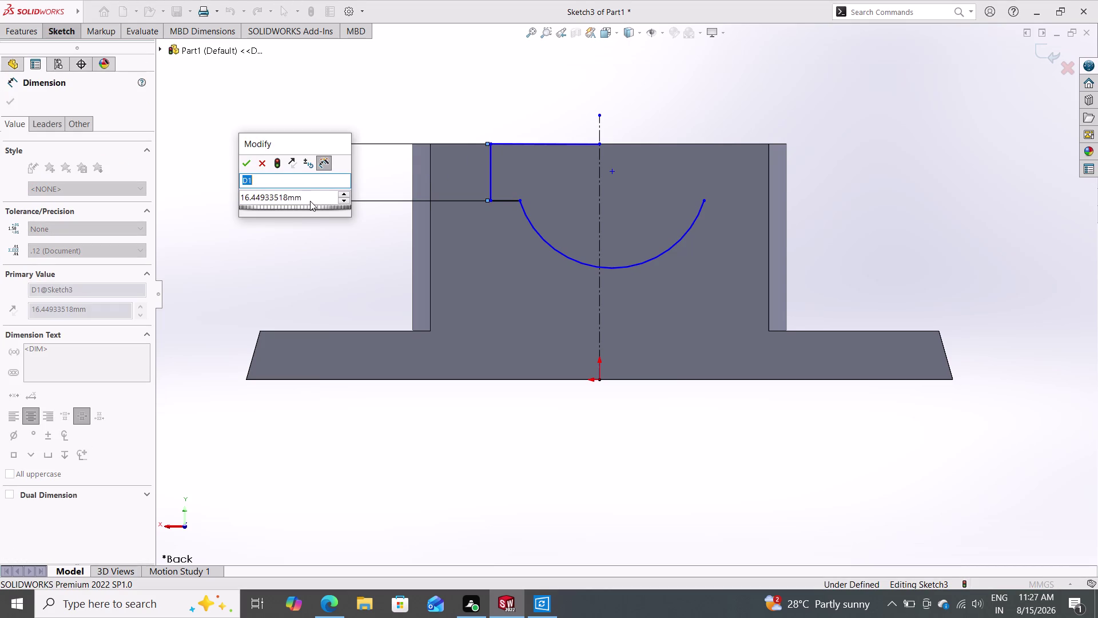
click(306, 196)
click(304, 193)
drag(303, 193, 290, 194)
drag(286, 193, 259, 191)
click(252, 190)
double_click(249, 190)
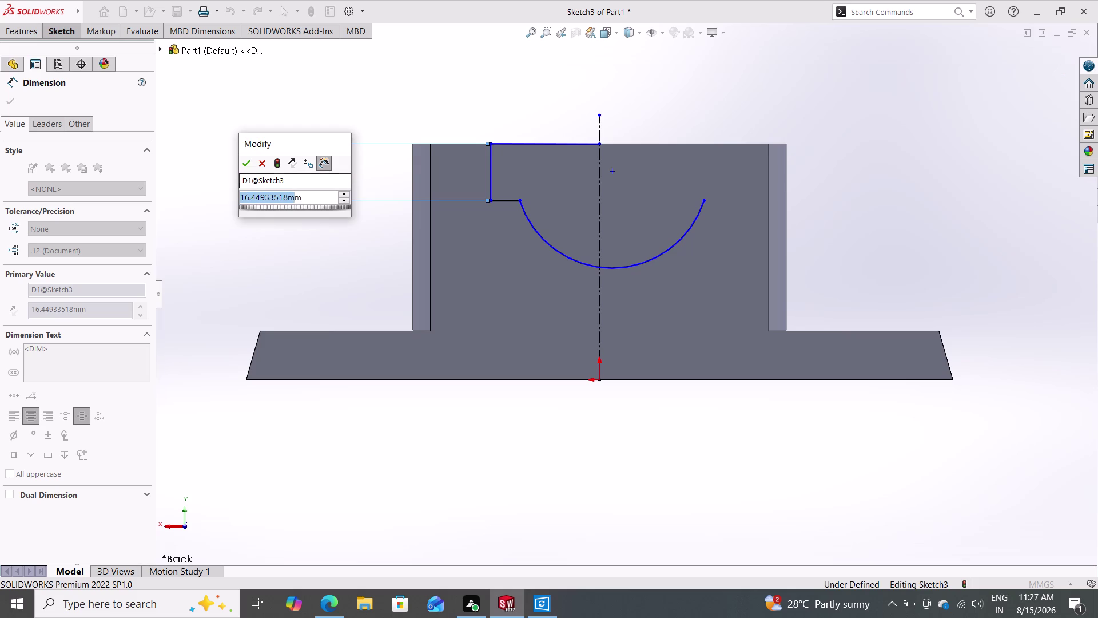
text(14)
key(Return)
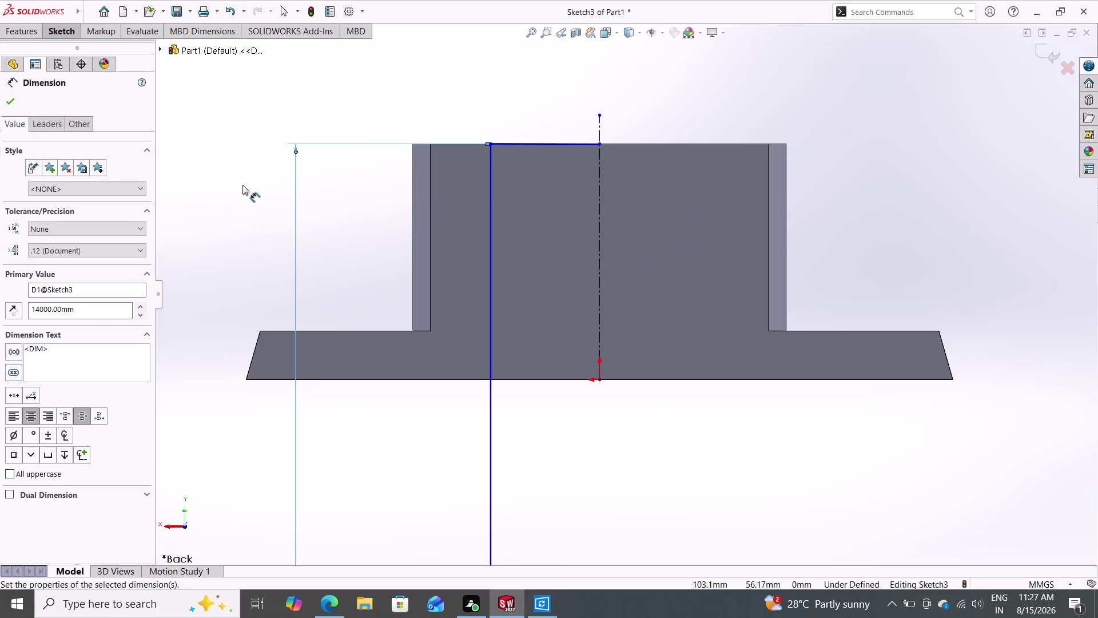
key(ctrl+z)
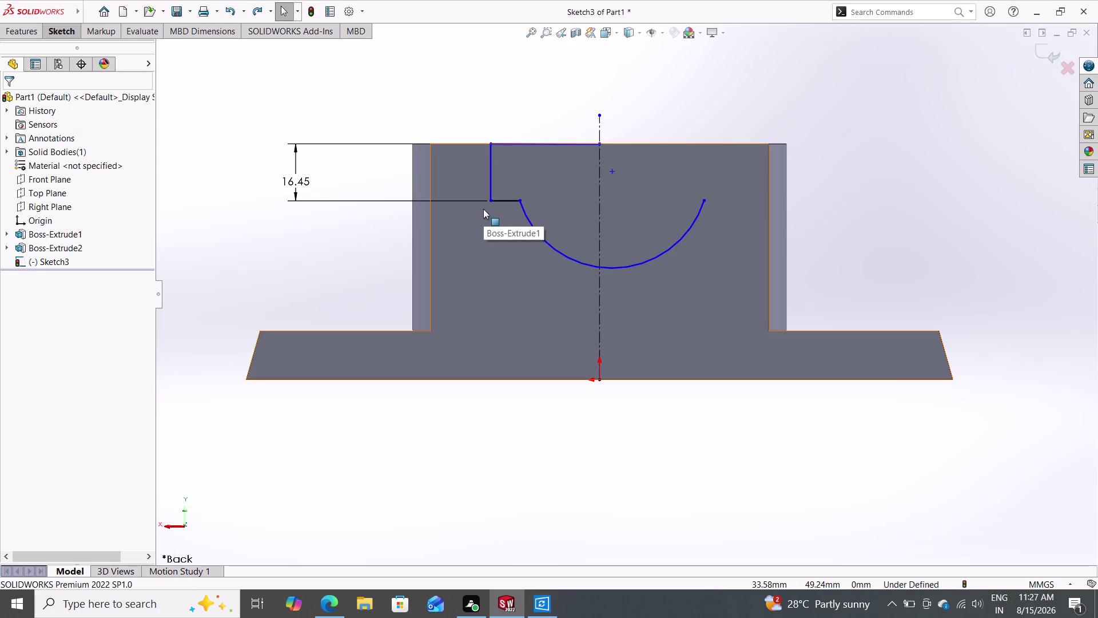
Re-enter the step height dimension as 16 mm and confirm it.
double_click(298, 183)
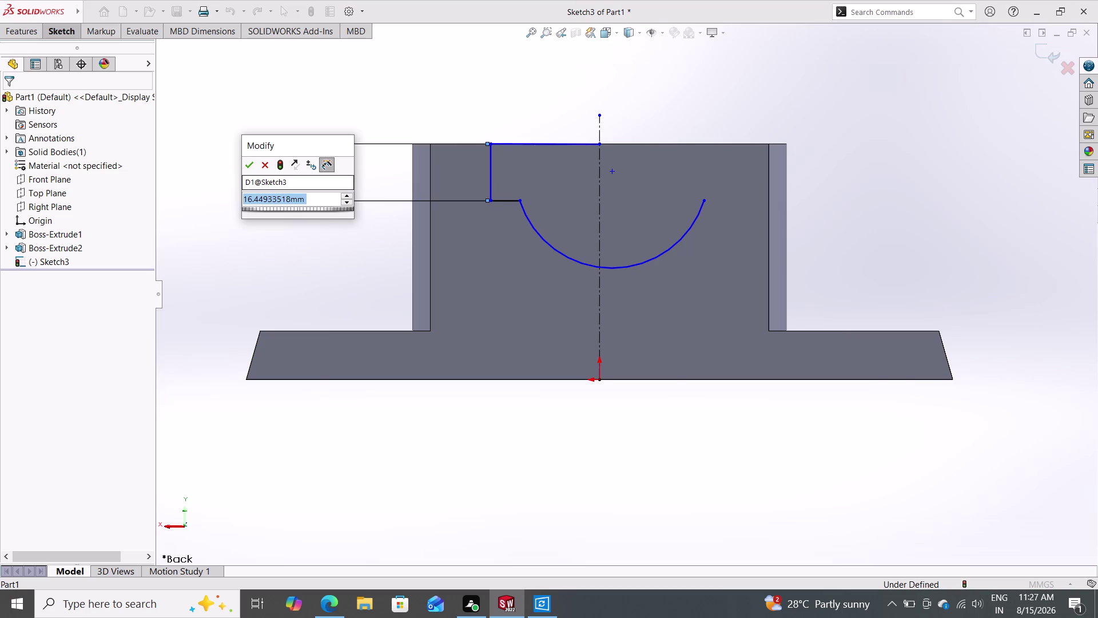
text(14)
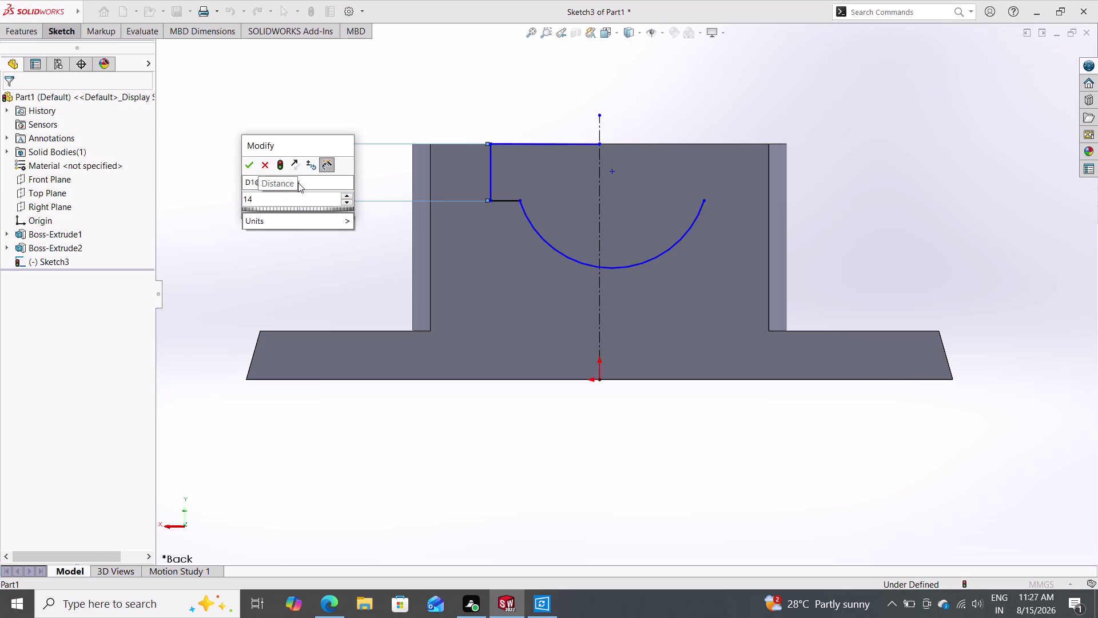
key(BackSpace)
key(6)
key(Return)
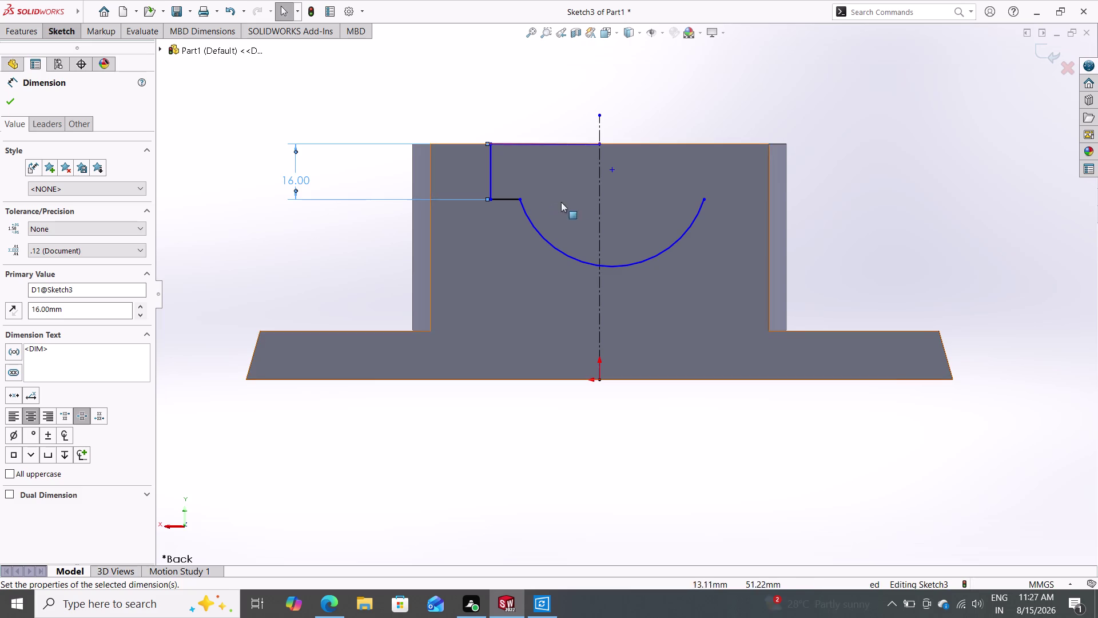
click(612, 168)
drag(612, 167, 601, 195)
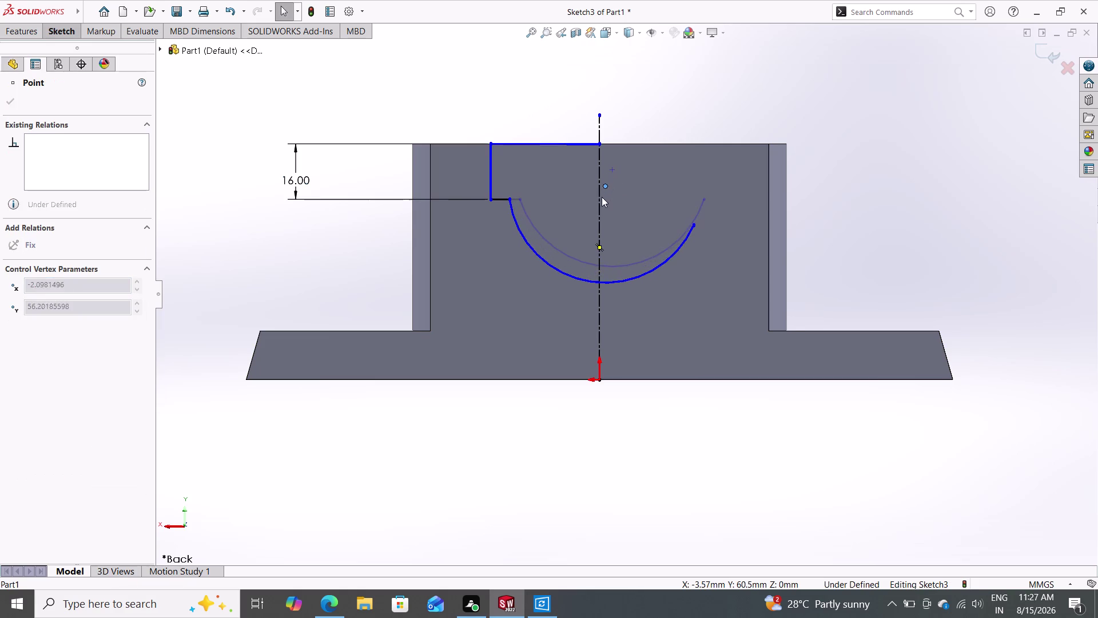
Drag the saddle arc's centre toward the vertical centreline and clear the accidental base selection.
drag(601, 195, 595, 207)
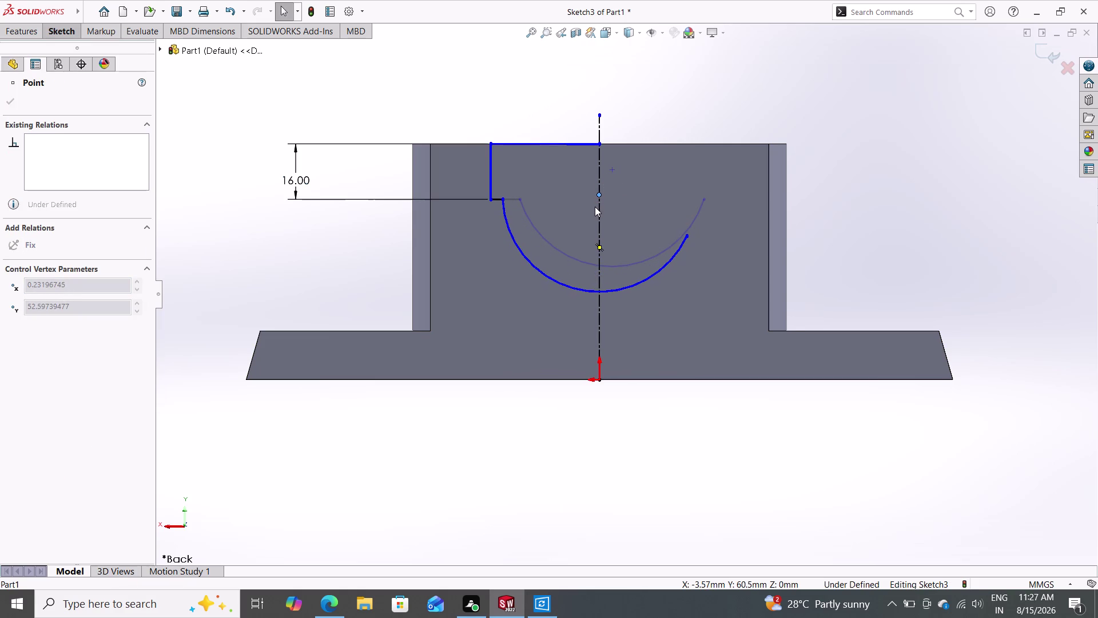
drag(595, 206, 595, 213)
click(595, 213)
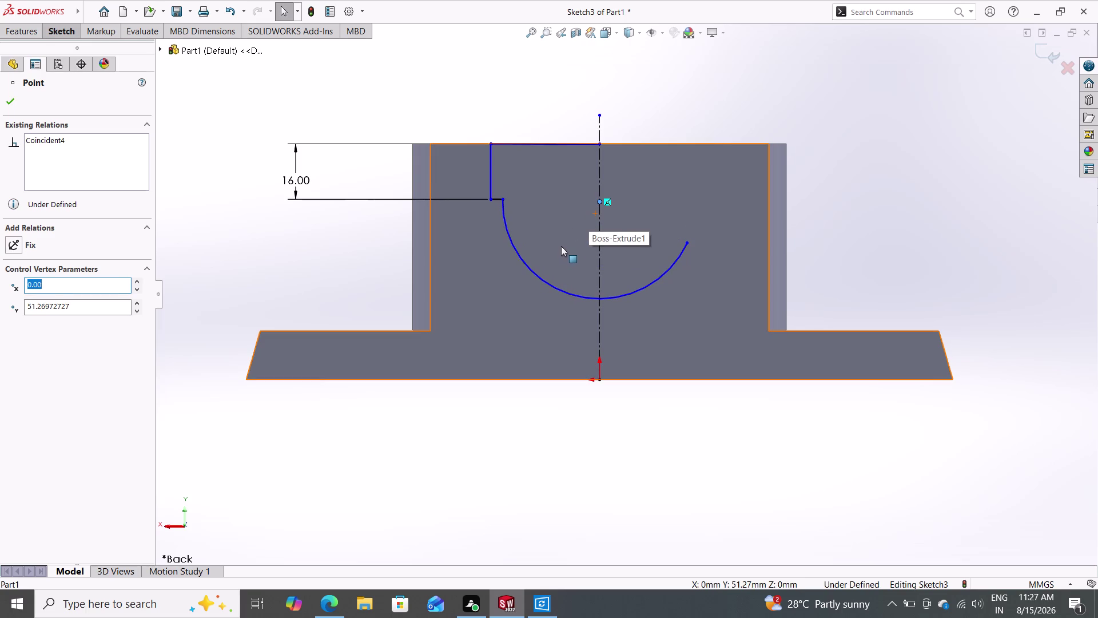
click(594, 211)
drag(593, 212, 610, 201)
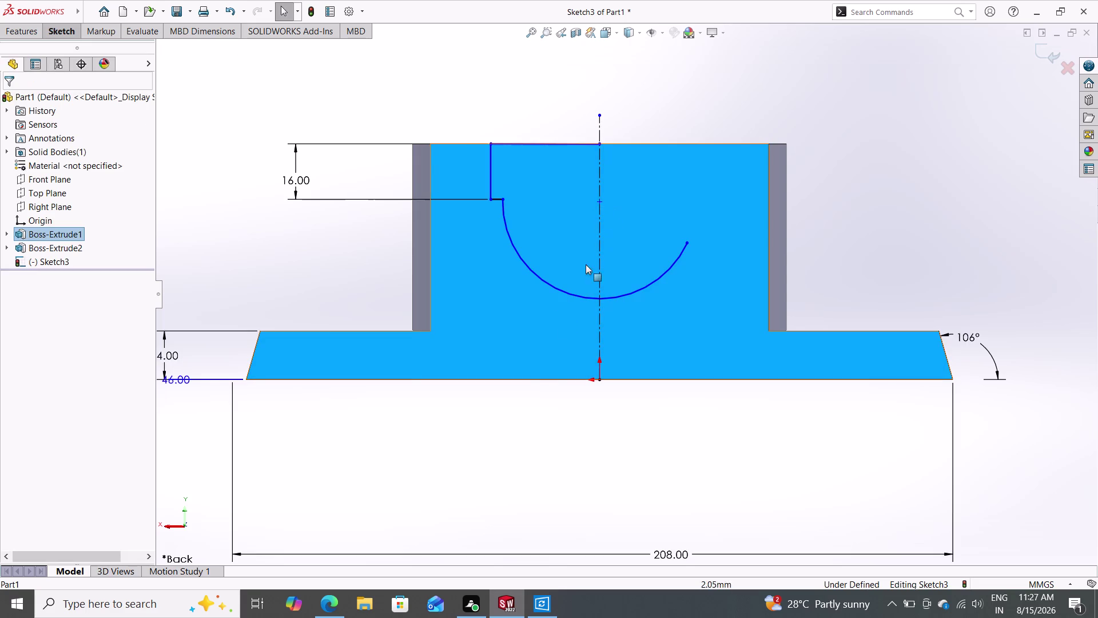
key(Escape)
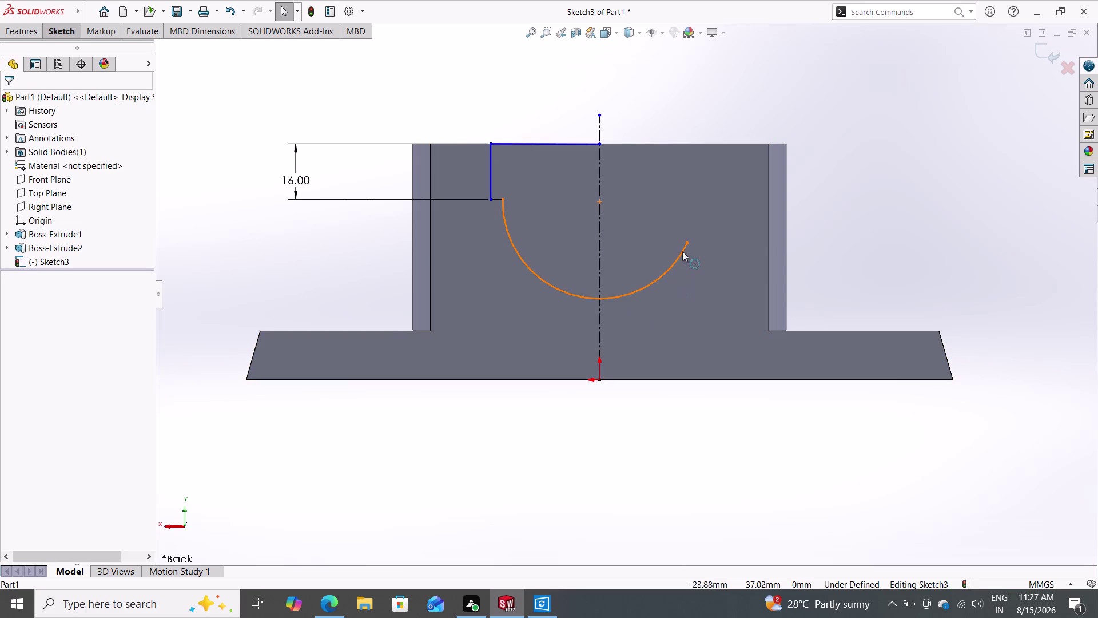
Reshape the saddle arc by dragging its right endpoint.
drag(685, 241, 699, 209)
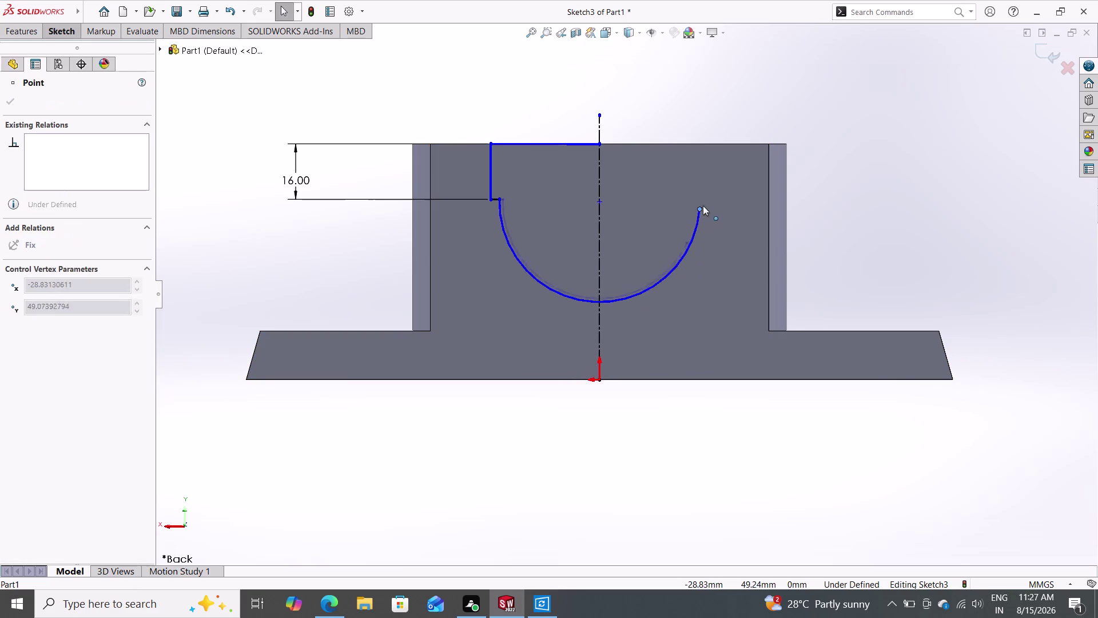
drag(699, 210, 690, 211)
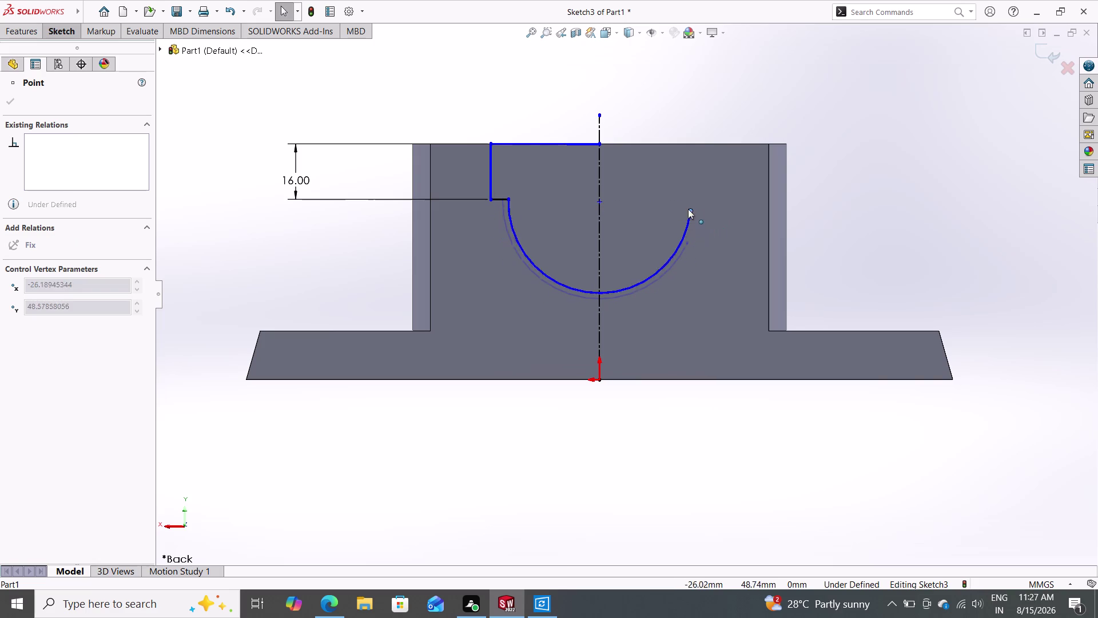
drag(689, 211, 688, 204)
click(688, 204)
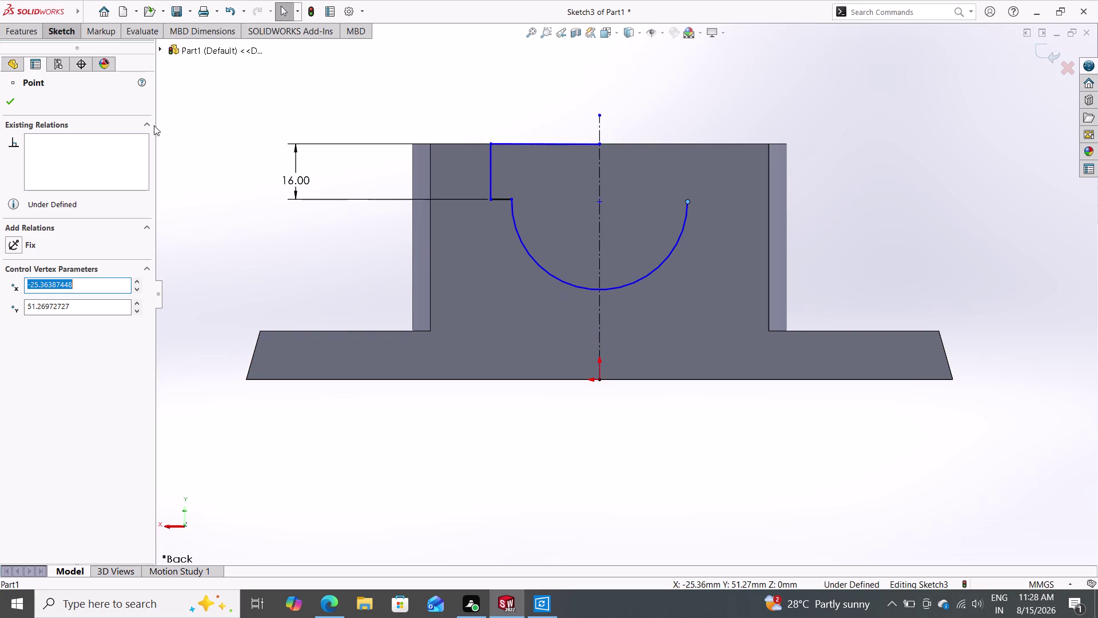
click(53, 36)
click(67, 47)
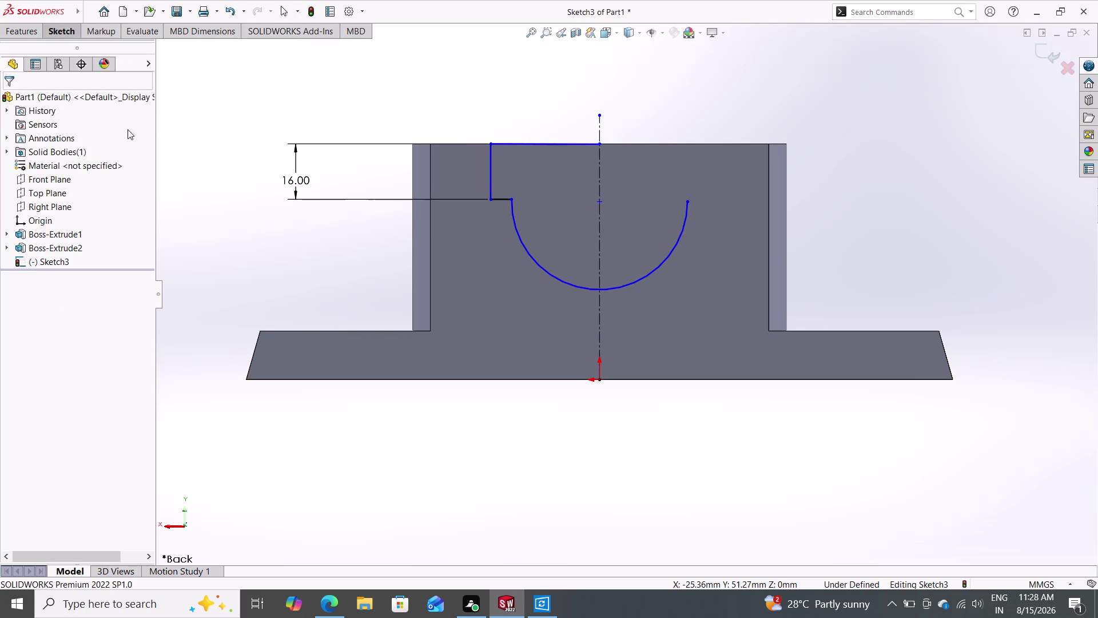
Pick the arc's centre point and drag it down toward the centreline.
click(600, 200)
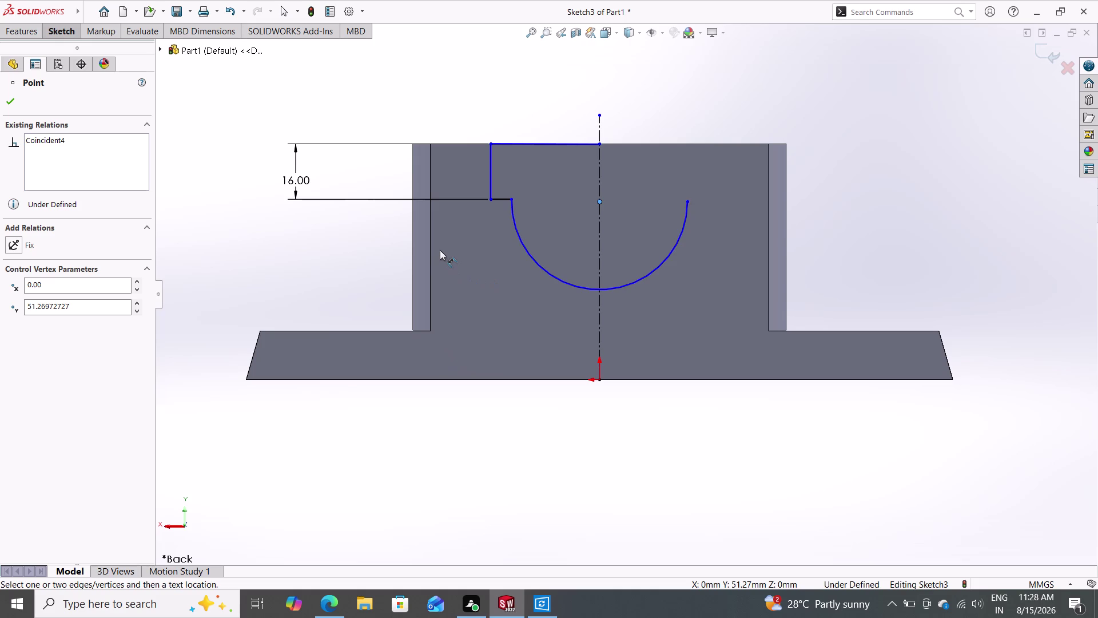
key(Escape)
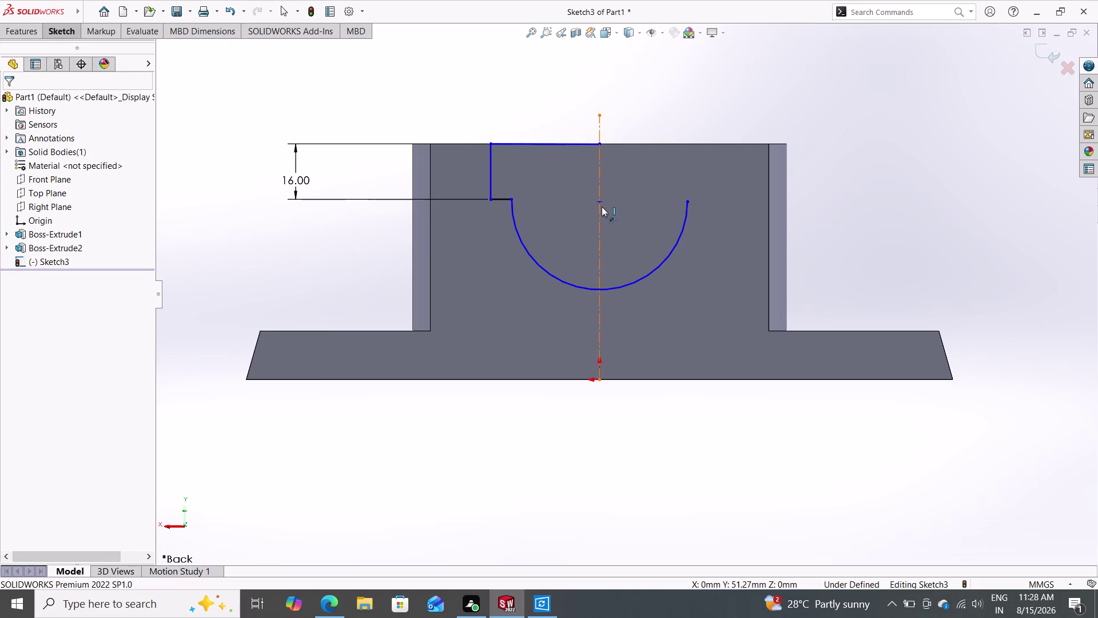
click(599, 201)
drag(617, 224, 613, 239)
drag(610, 241, 607, 255)
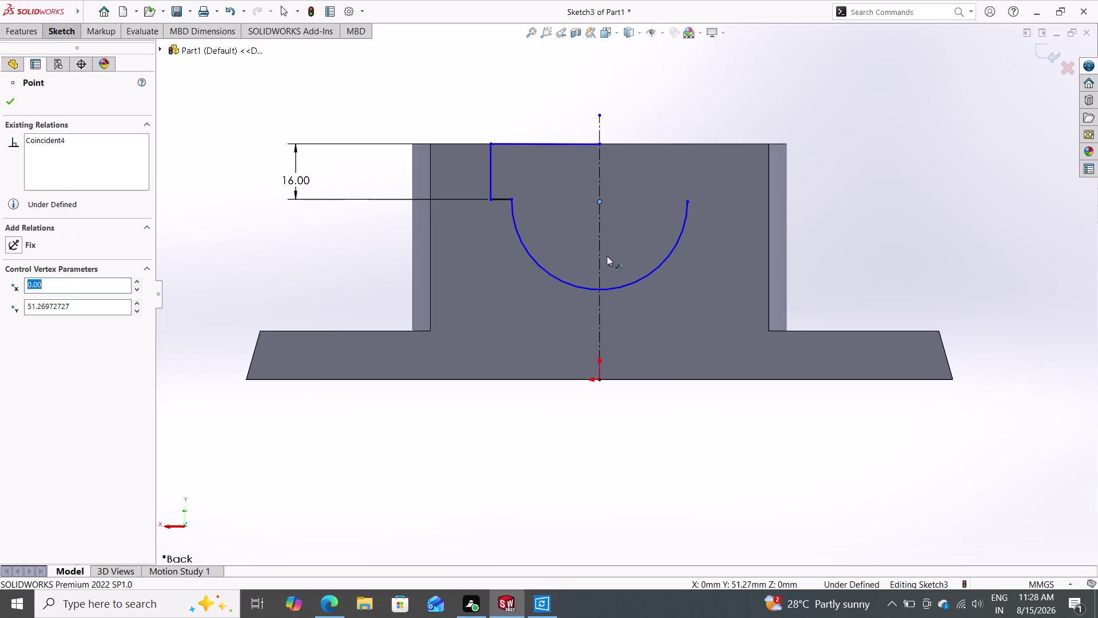
drag(607, 255, 605, 256)
drag(598, 200, 599, 208)
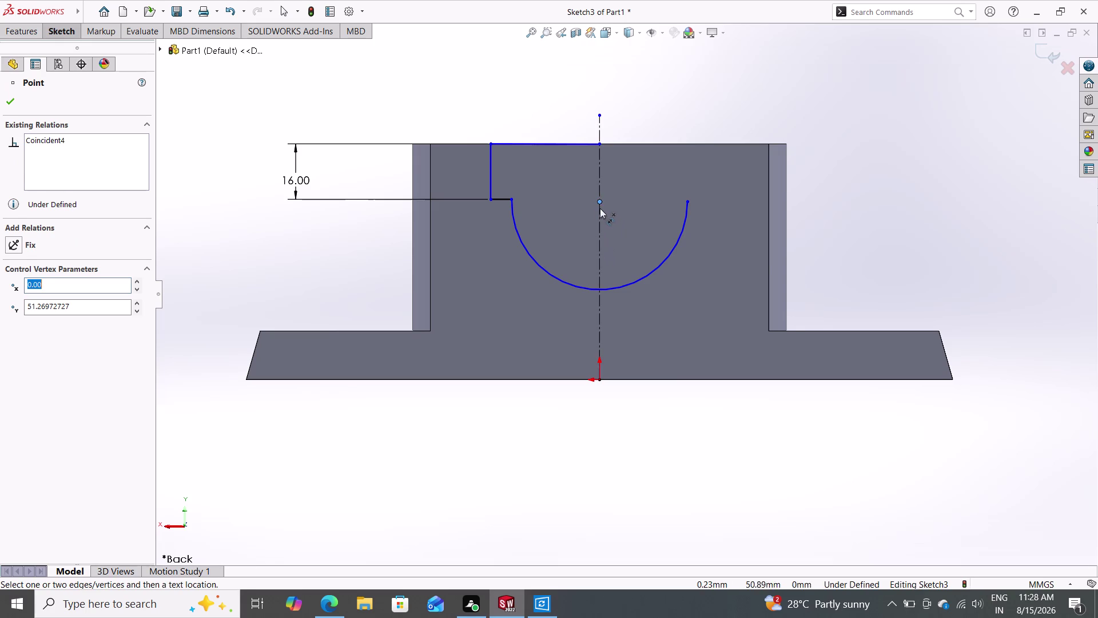
drag(599, 207, 601, 236)
key(Escape)
key(Escape)
Retry dropping the arc centre on the centreline, then undo the last two changes.
drag(599, 199, 604, 221)
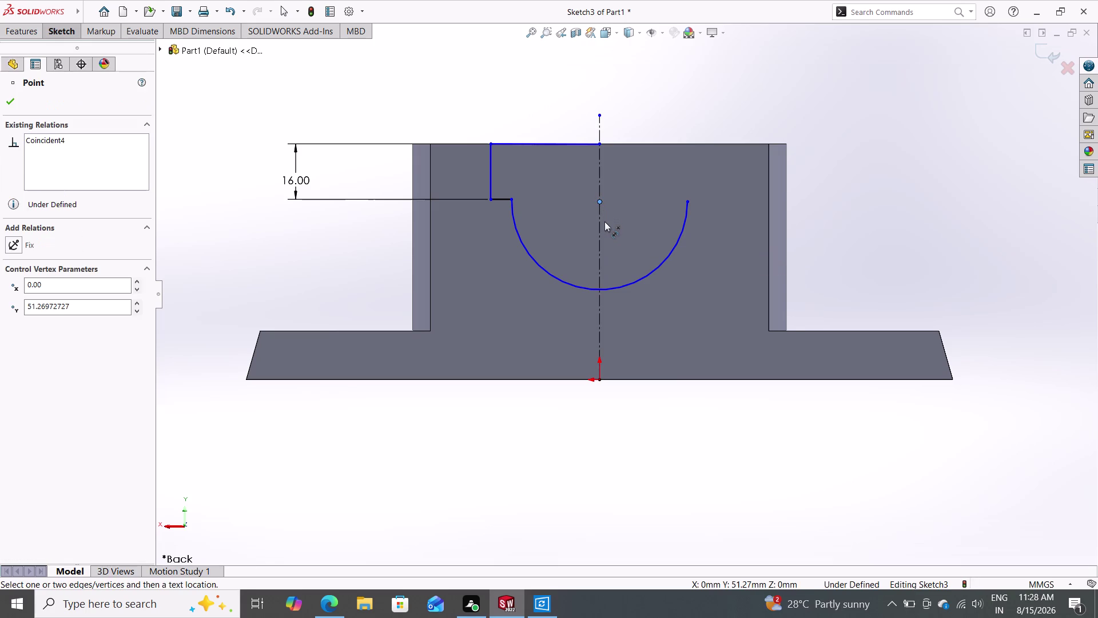
drag(605, 221, 604, 229)
key(Escape)
key(Escape)
key(Escape)
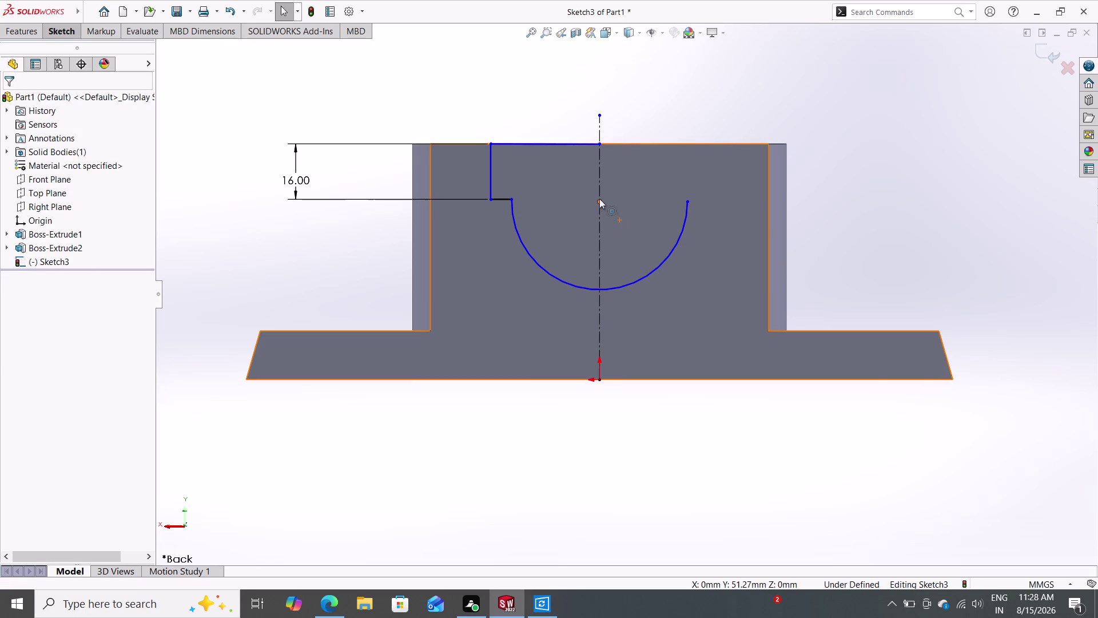
click(599, 199)
drag(599, 198, 607, 236)
double_click(607, 236)
key(Escape)
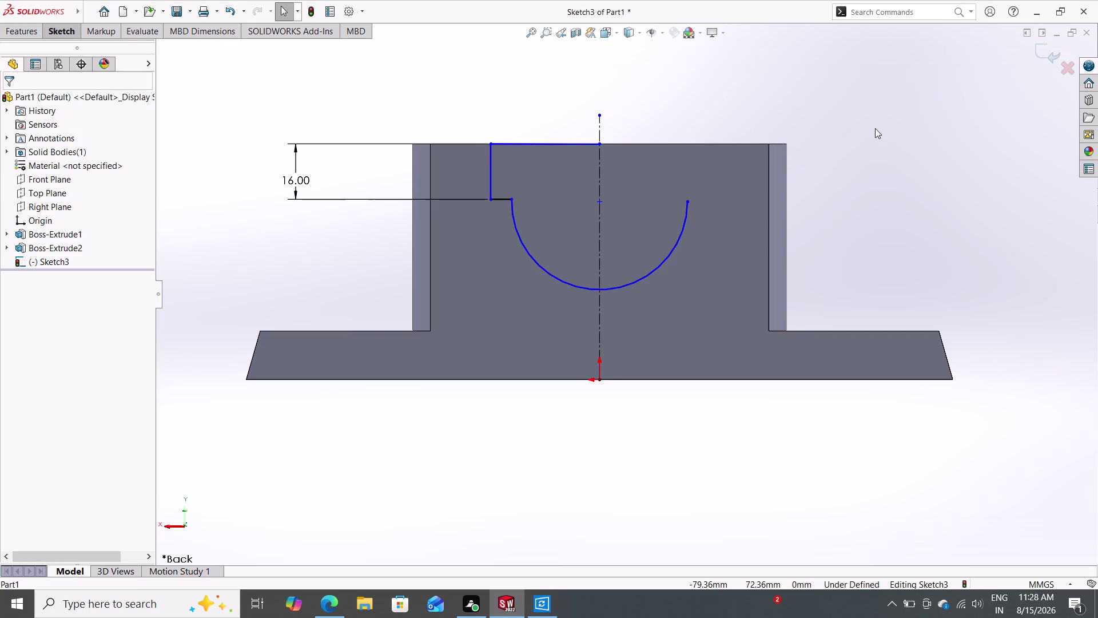
key(ctrl+z)
key(ctrl+z)
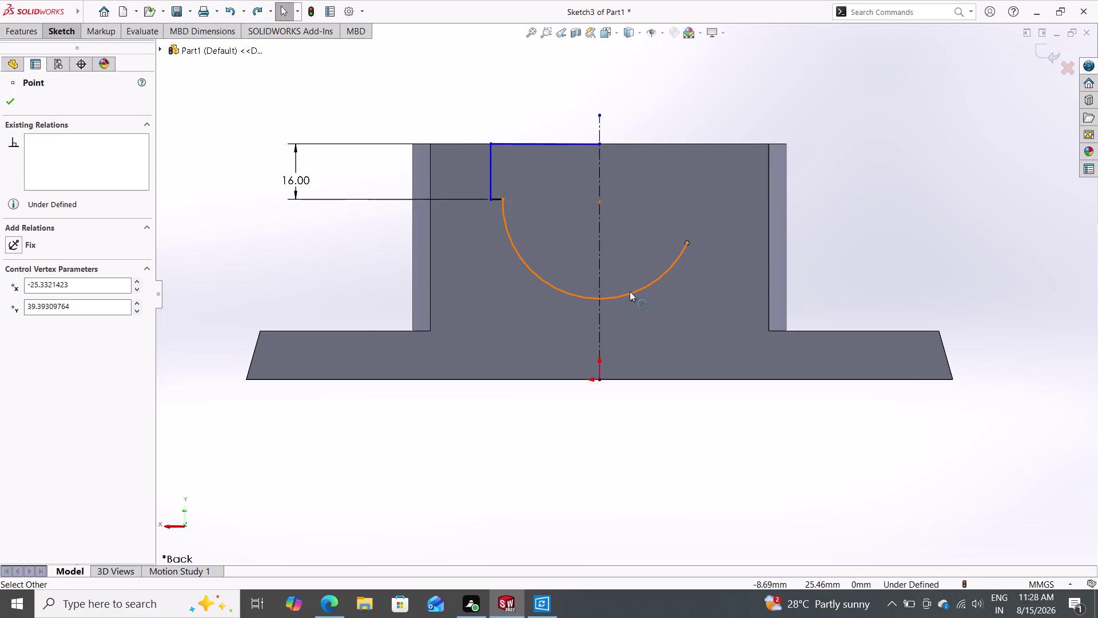
Undo the earlier arc adjustments and snap the arc centre onto the centreline.
drag(633, 290, 643, 274)
double_click(643, 275)
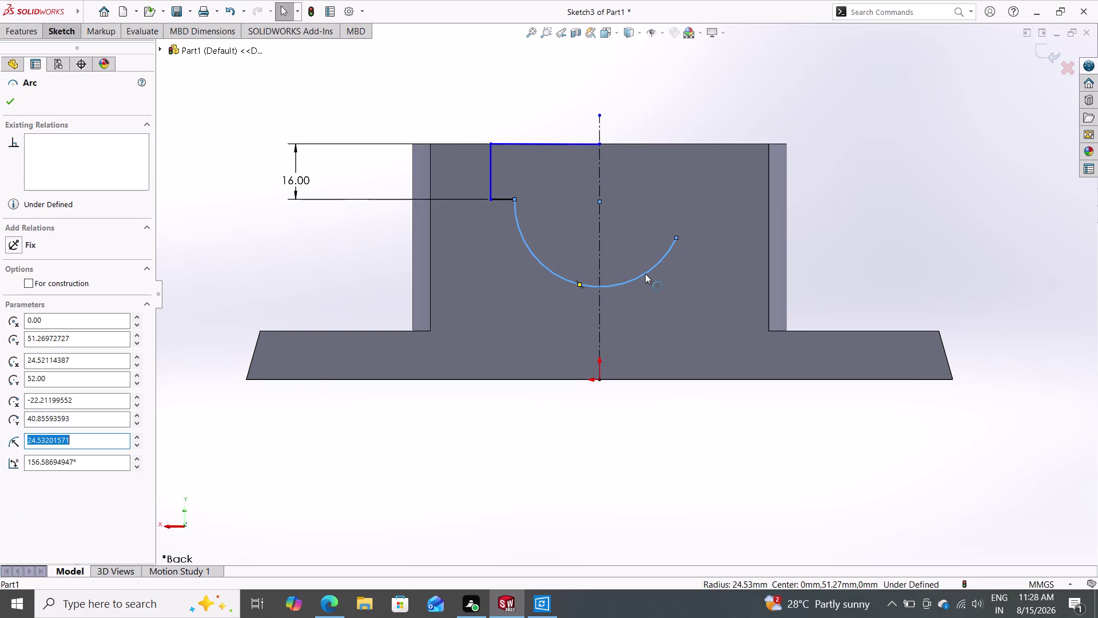
key(ctrl+z)
key(ctrl+z)
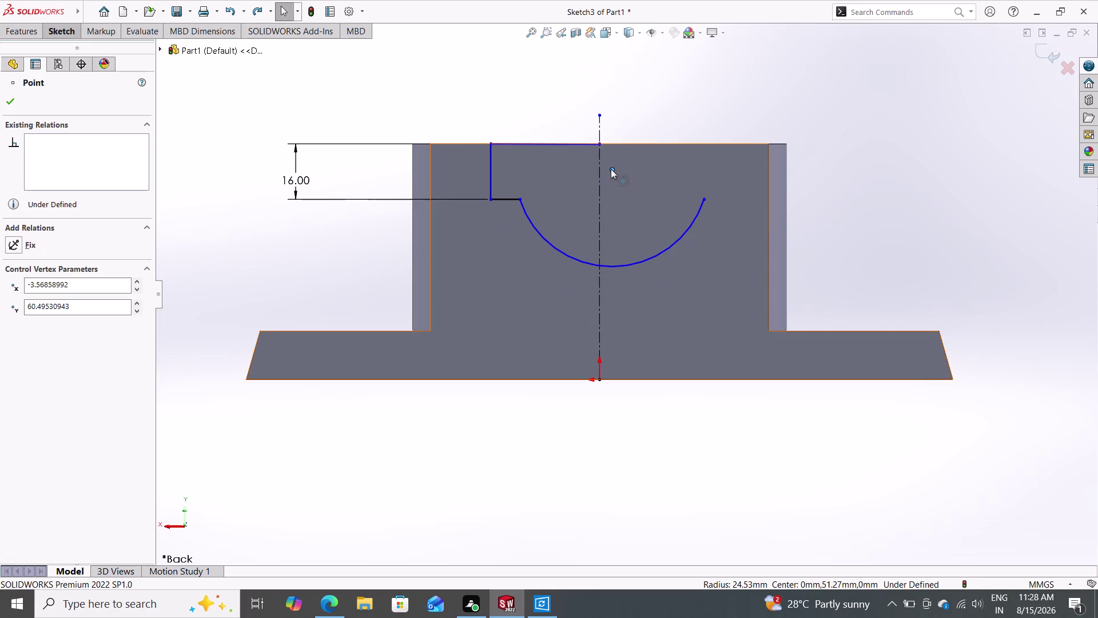
drag(611, 167, 598, 234)
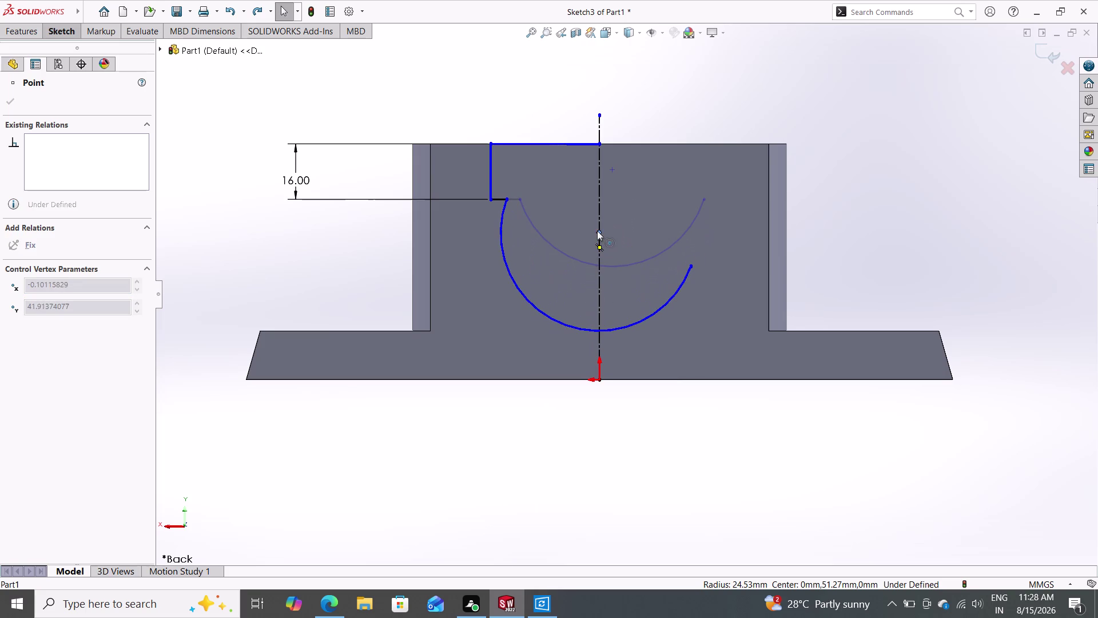
drag(599, 234, 598, 234)
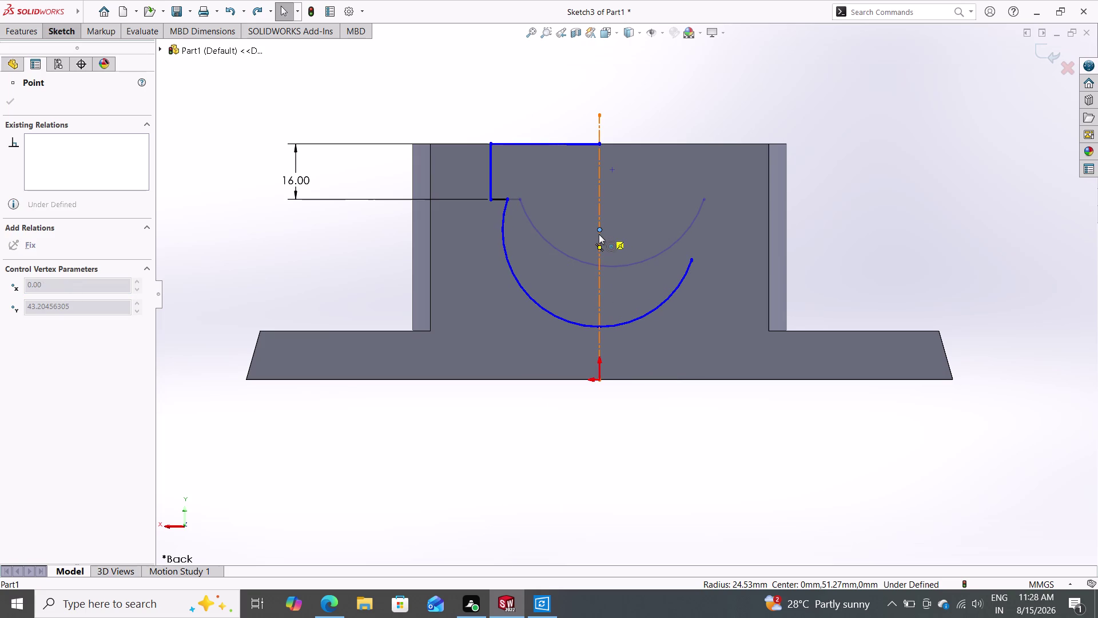
drag(599, 234, 599, 231)
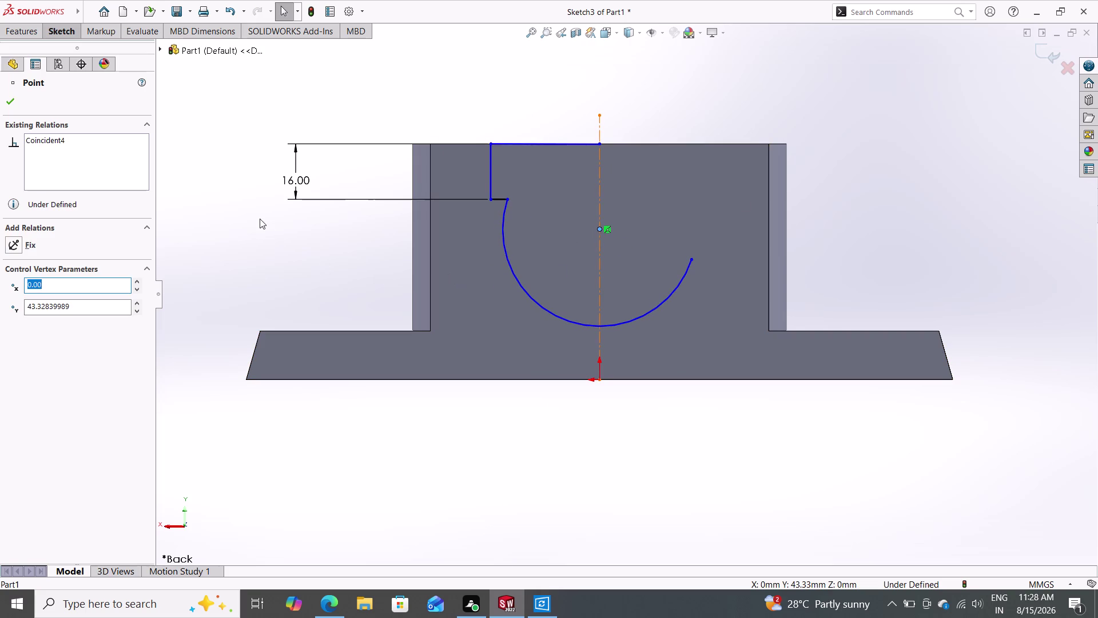
Make the arc's upper left endpoint coincident with the step line end.
double_click(60, 29)
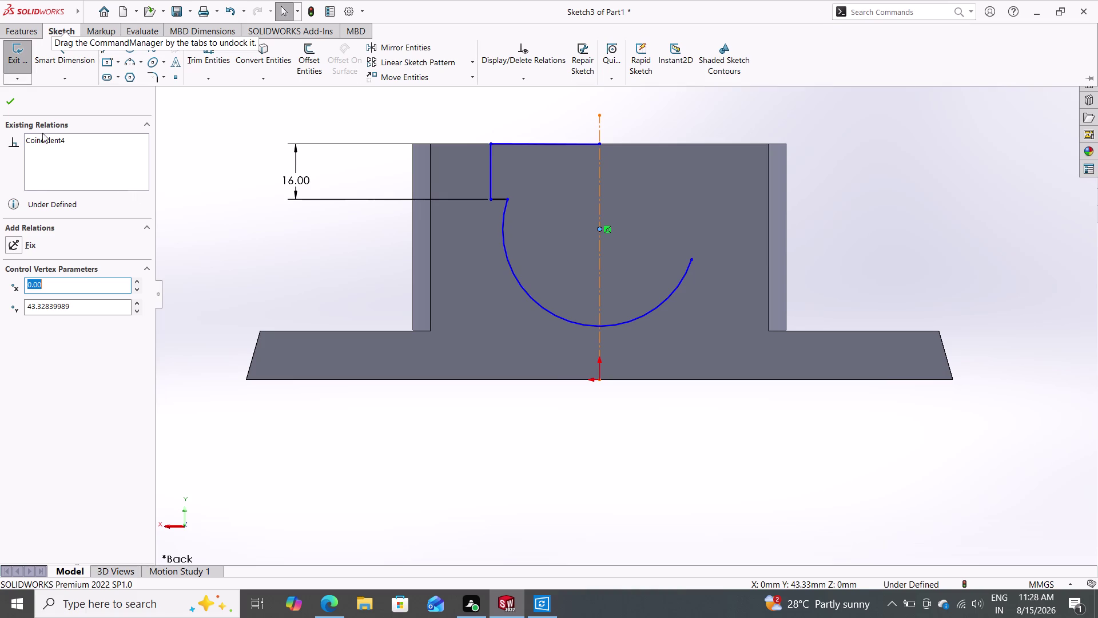
click(47, 52)
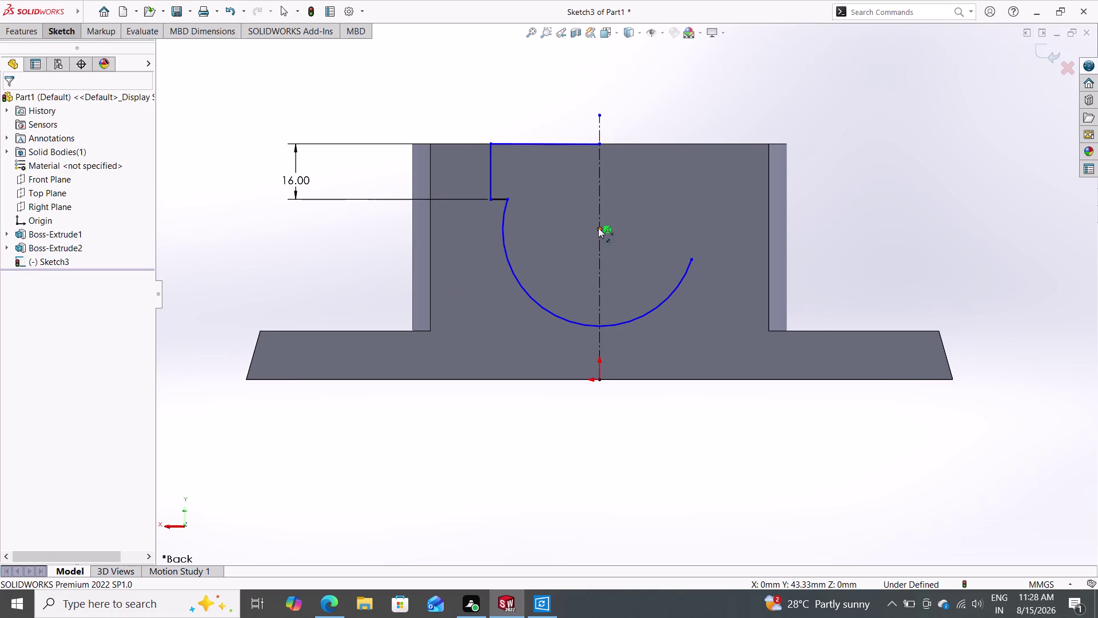
click(598, 228)
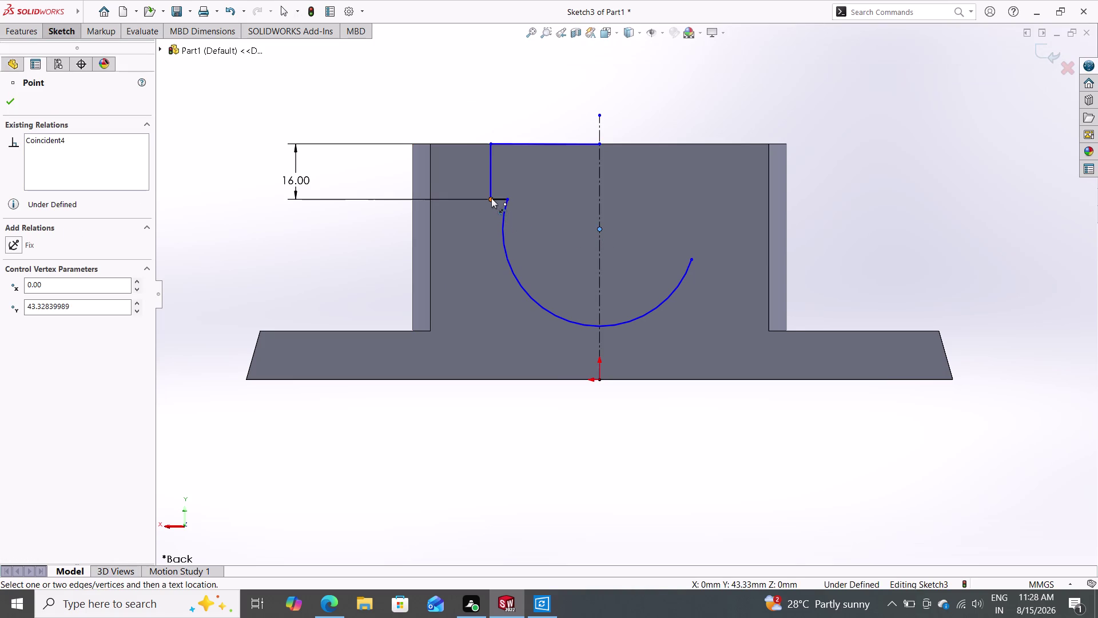
triple_click(491, 199)
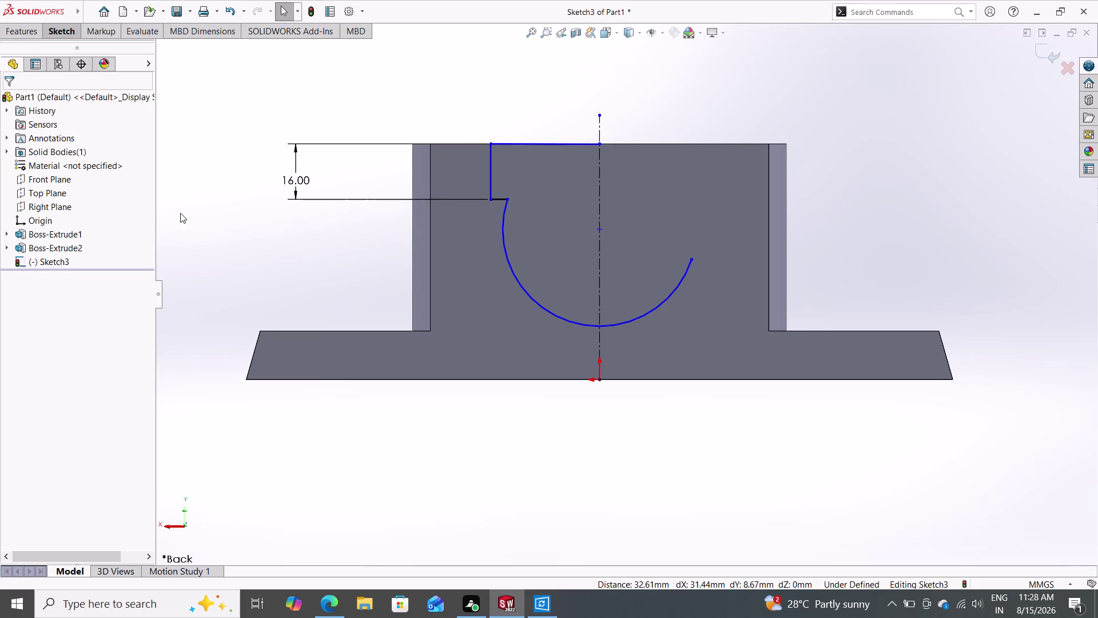
click(57, 31)
double_click(63, 55)
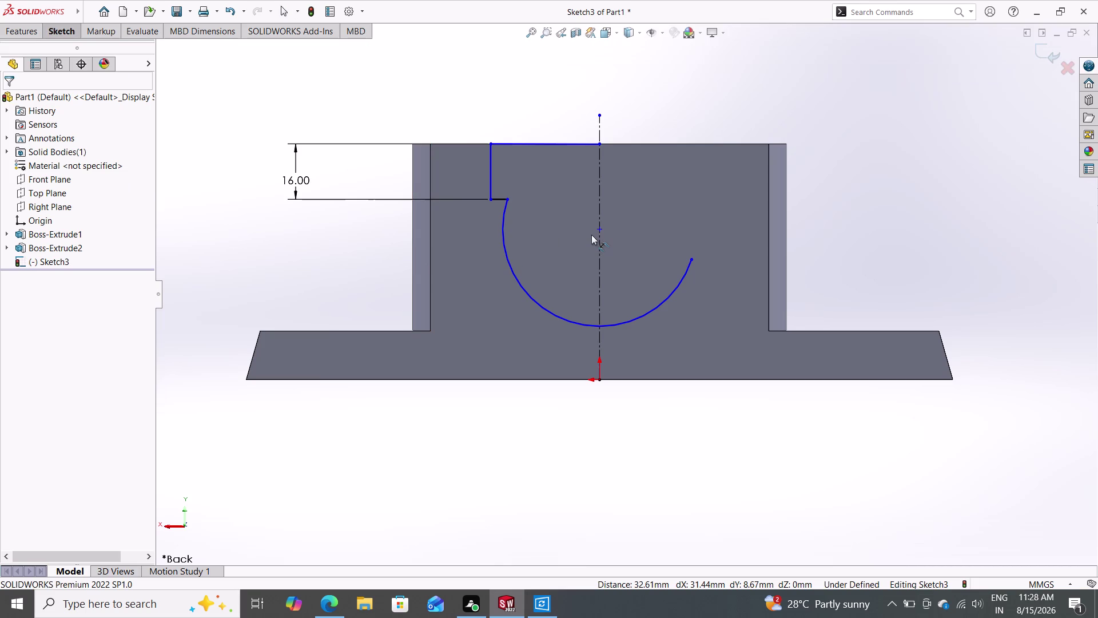
Add a 4 mm vertical dimension from the step line end to the arc centre.
double_click(600, 231)
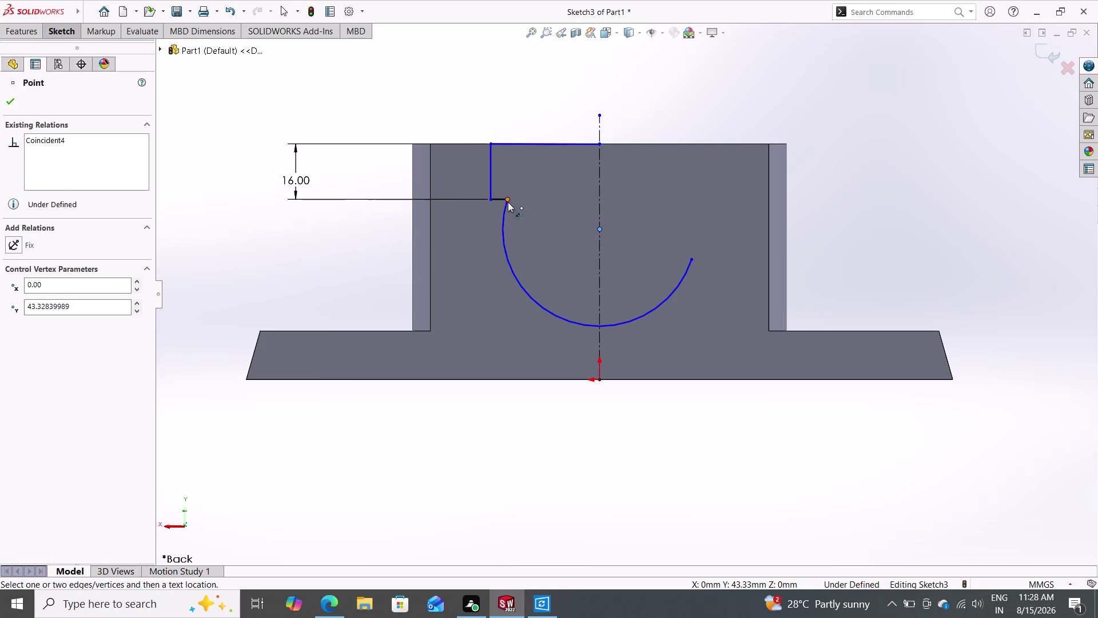
click(508, 199)
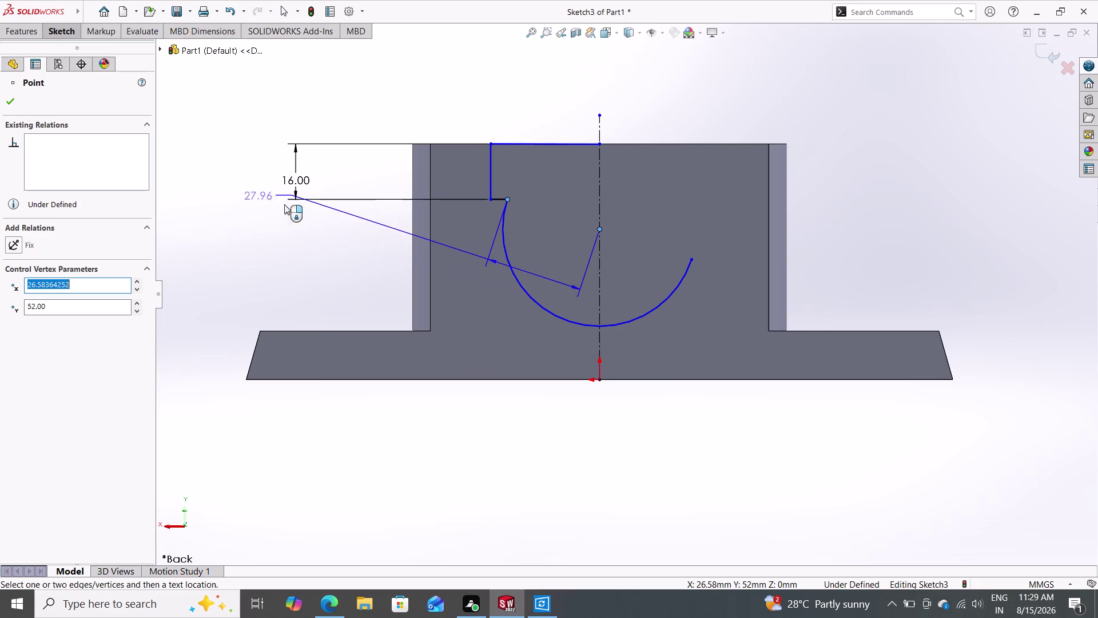
click(279, 215)
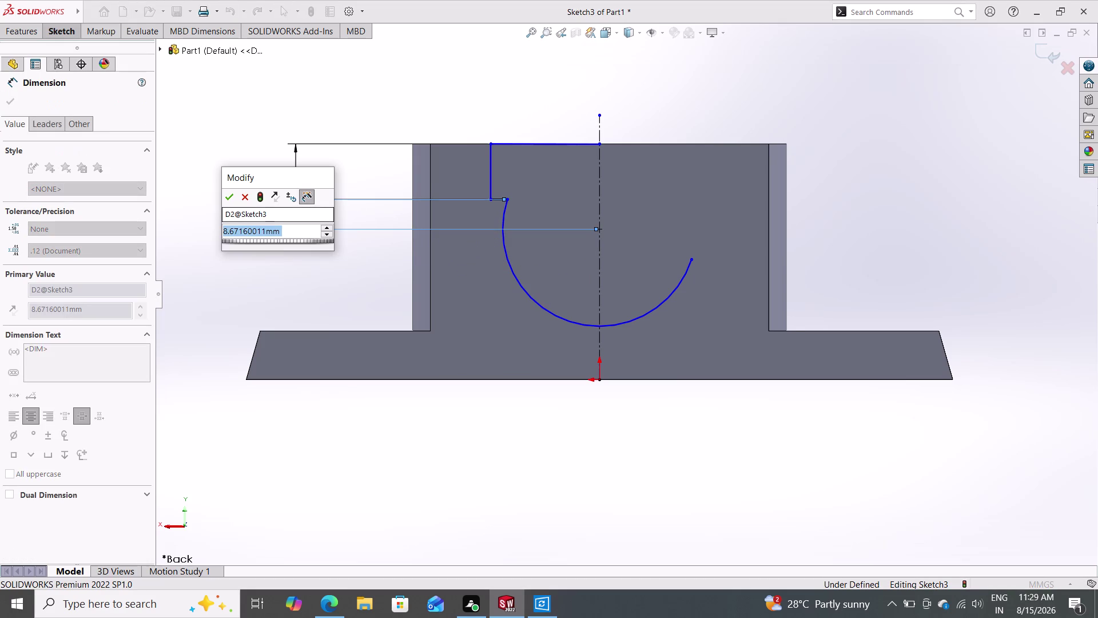
key(4)
key(Return)
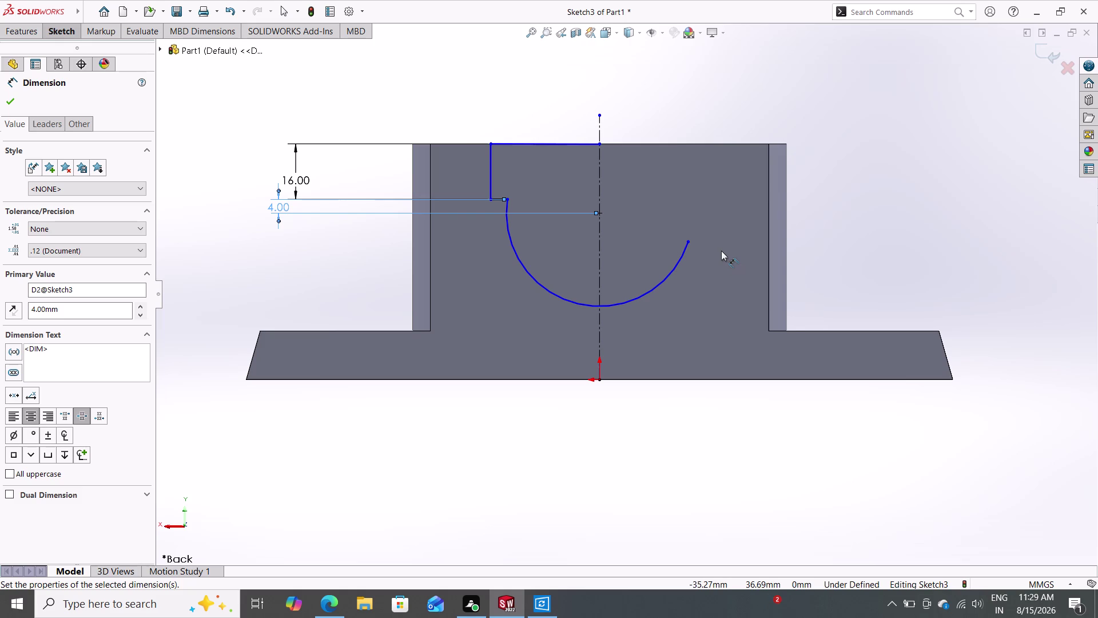
key(Escape)
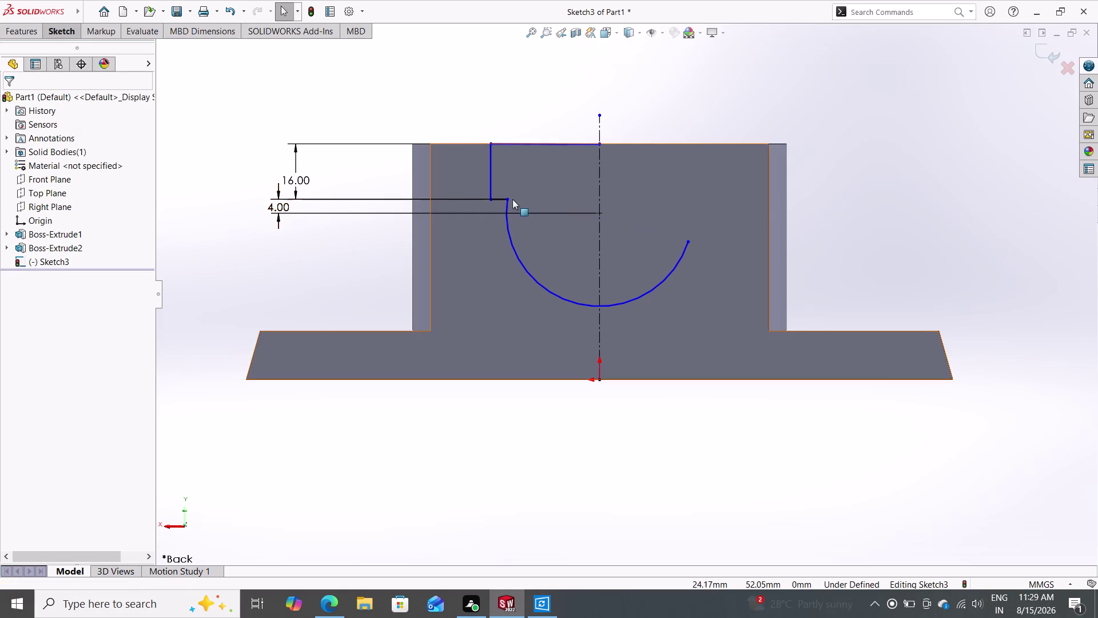
Add a Horizontal relation between the saddle arc's two endpoints.
click(507, 197)
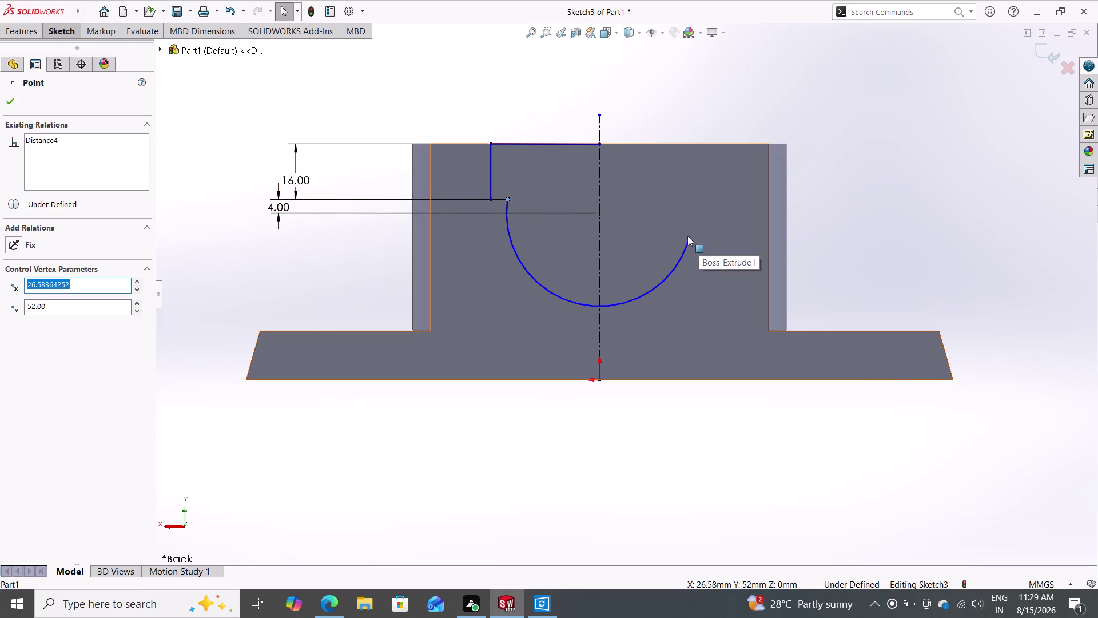
double_click(688, 240)
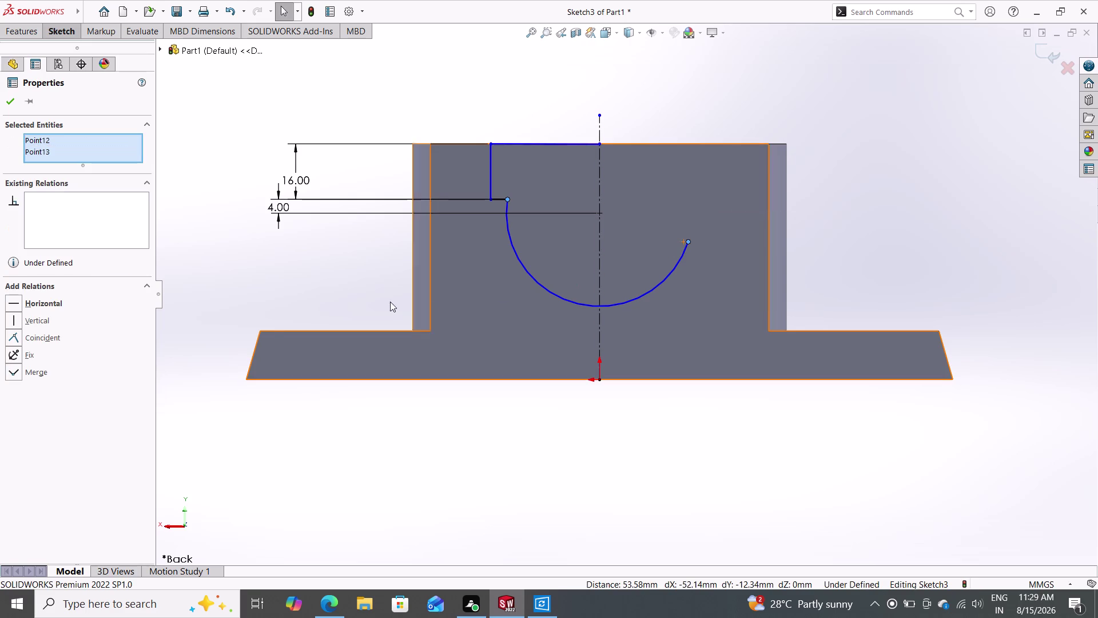
click(52, 299)
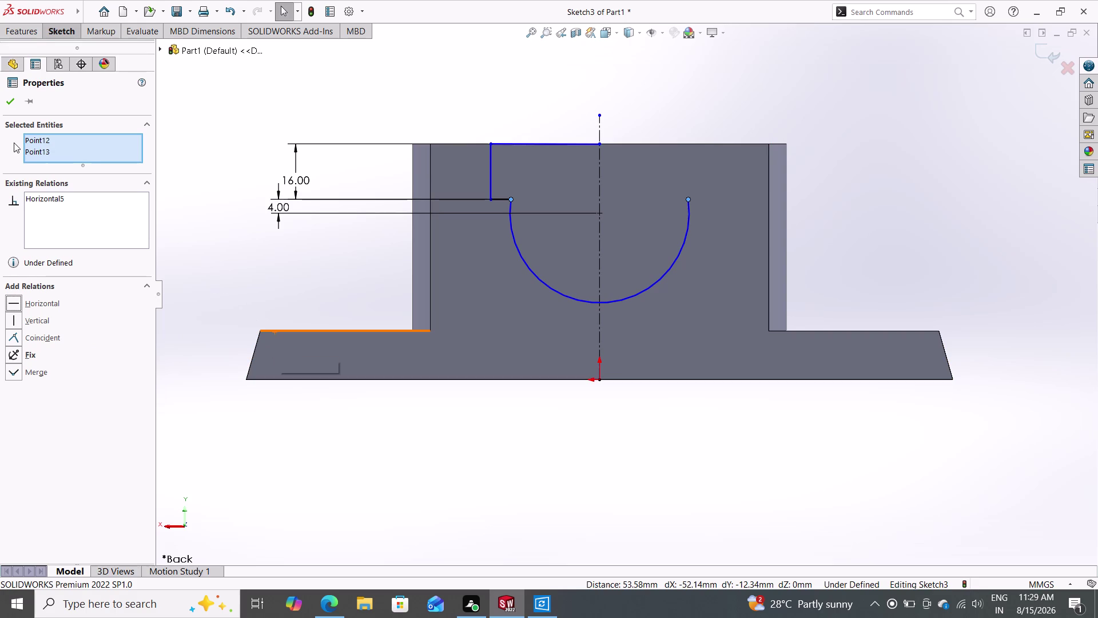
double_click(12, 103)
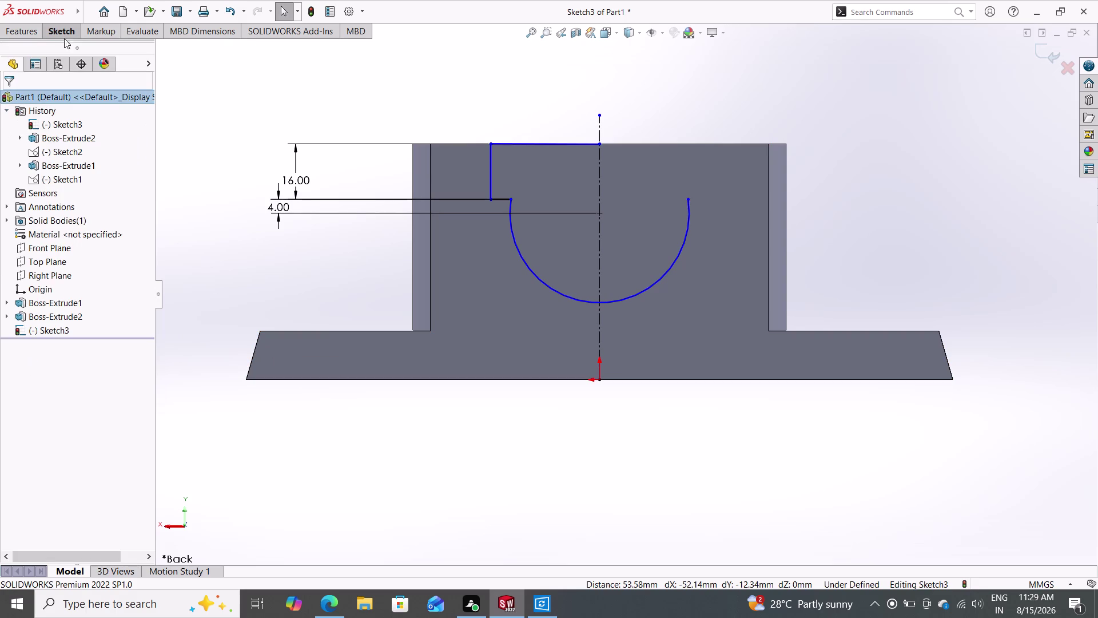
Give the saddle arc a 24 mm radius dimension with Smart Dimension.
click(66, 31)
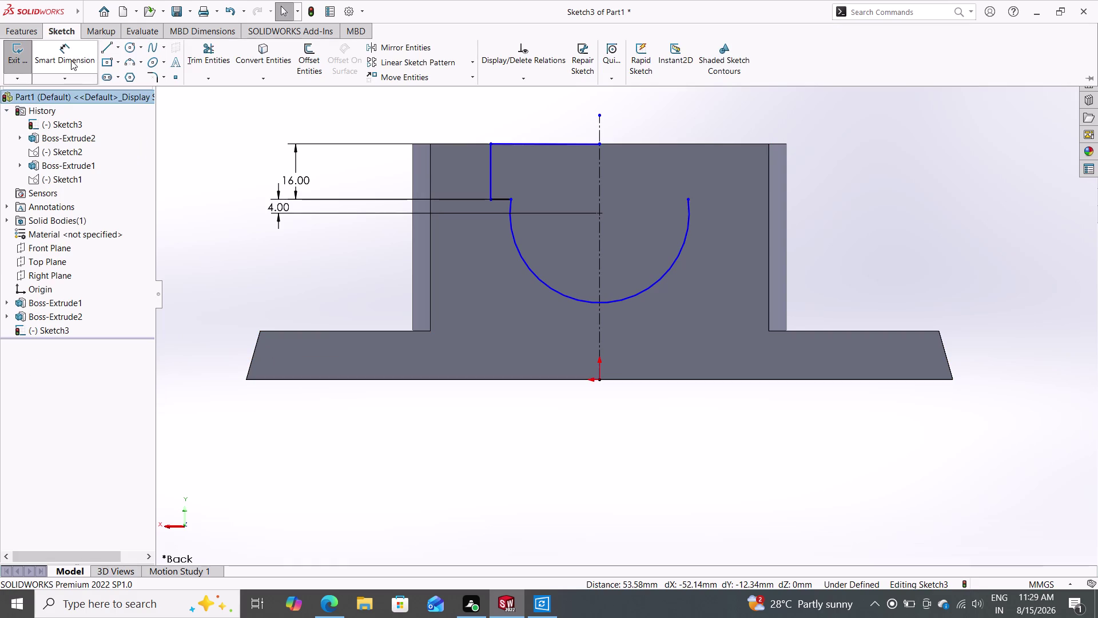
click(68, 64)
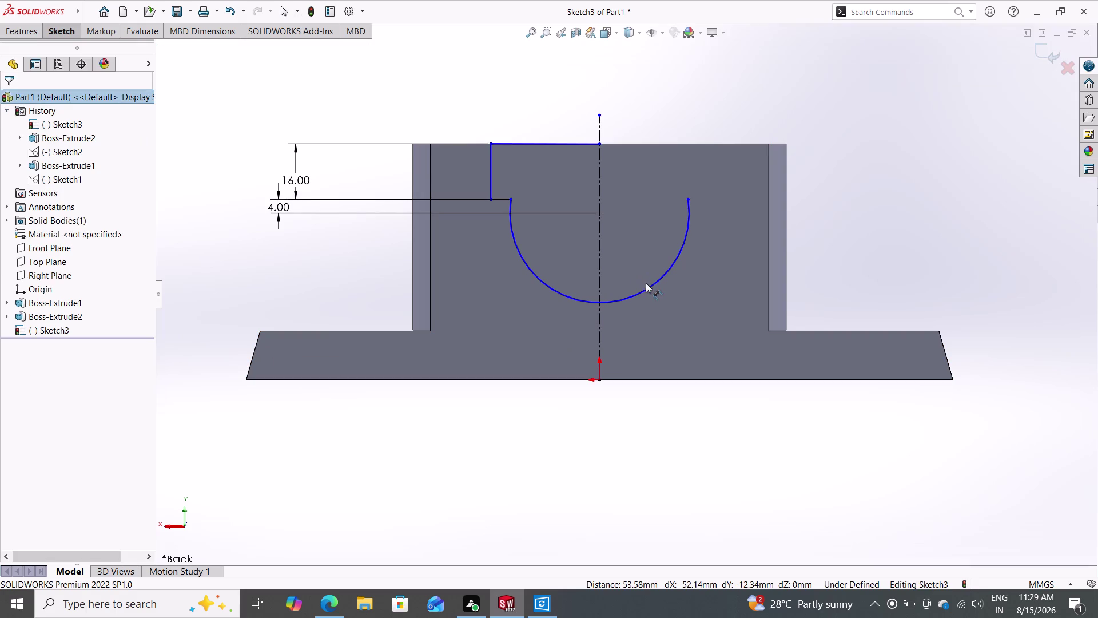
click(648, 286)
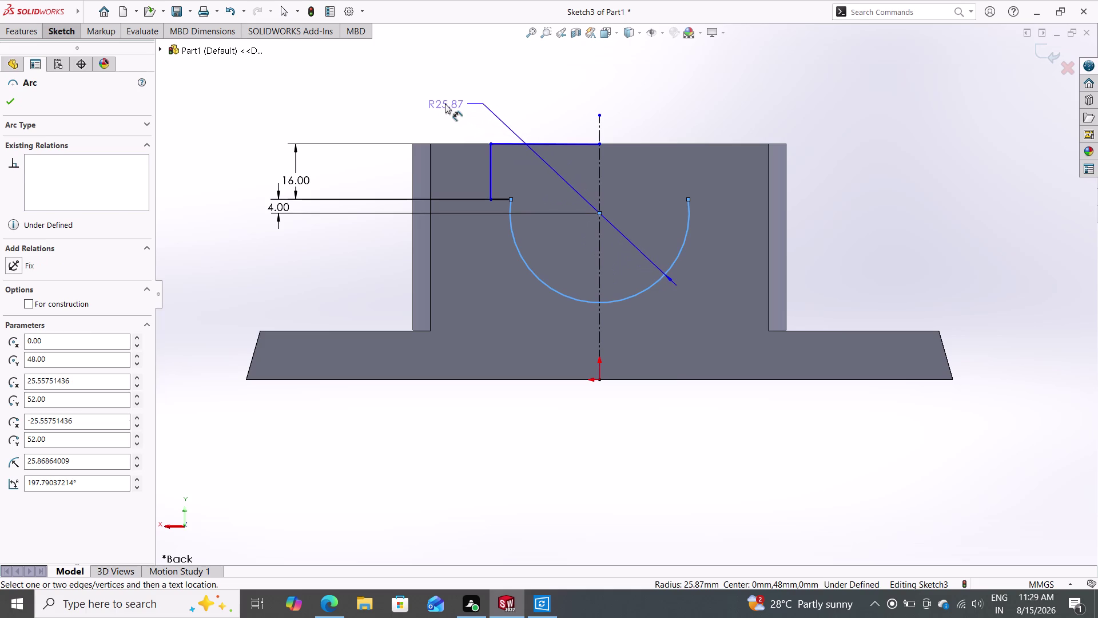
click(440, 103)
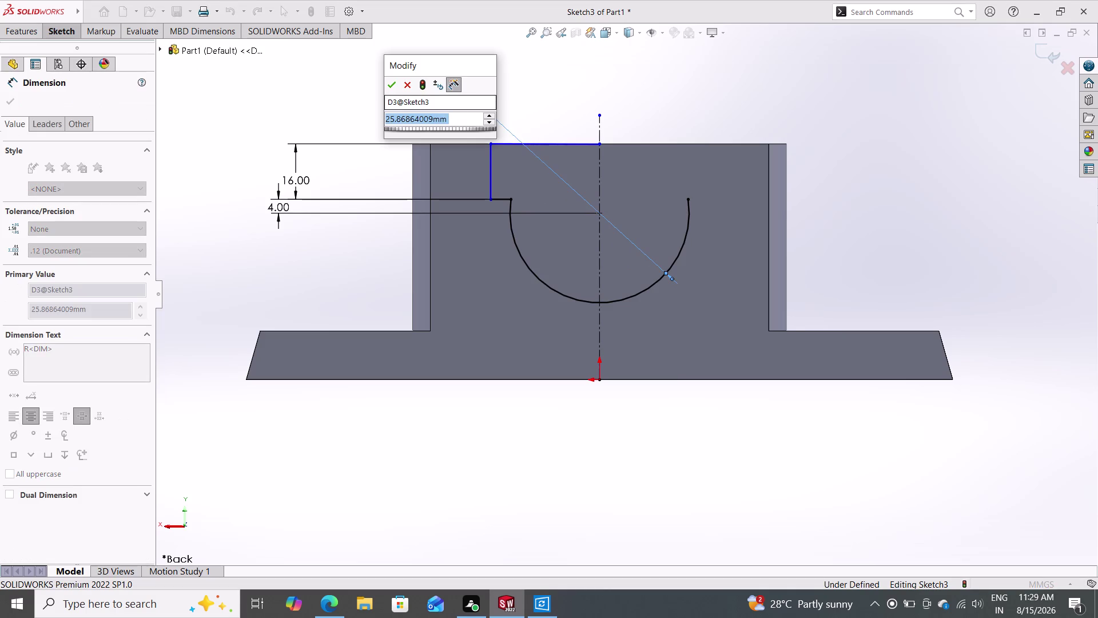
text(24)
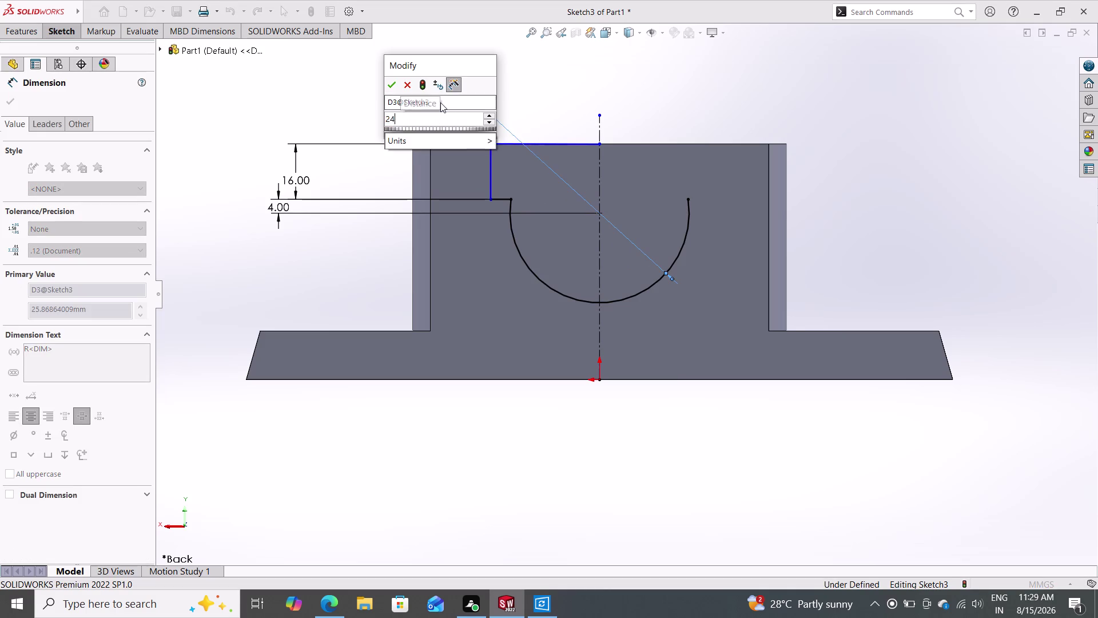
key(Return)
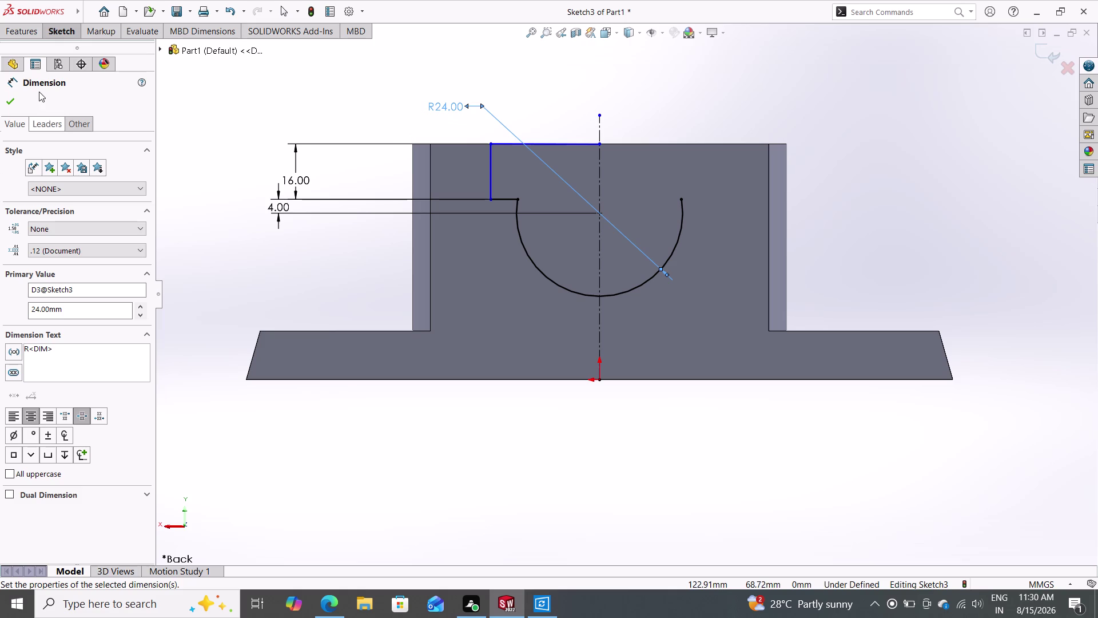
double_click(8, 104)
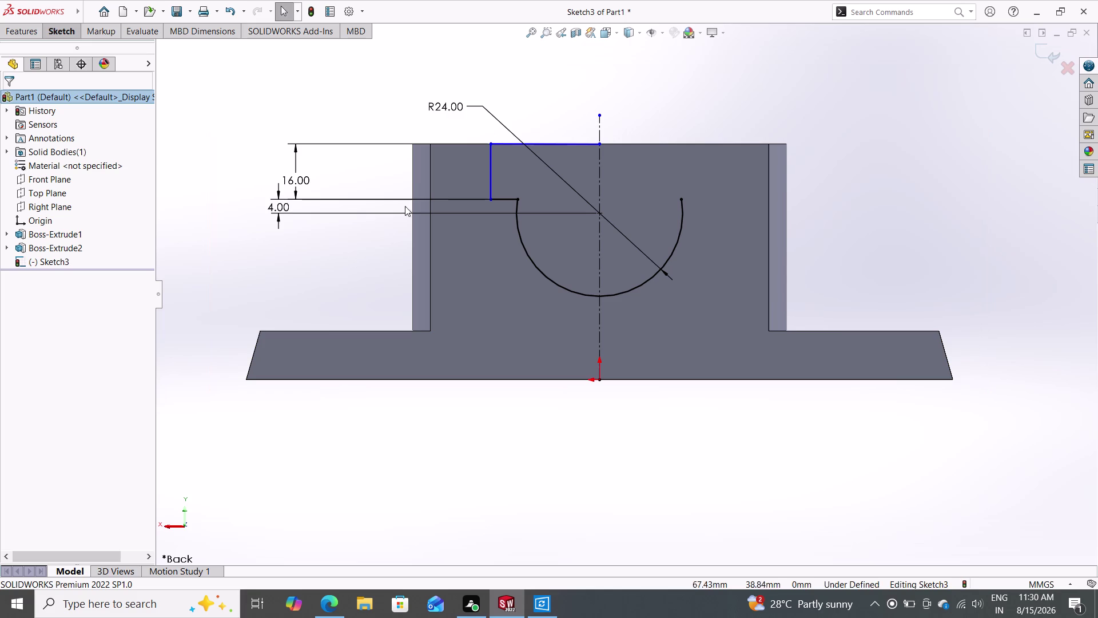
double_click(490, 179)
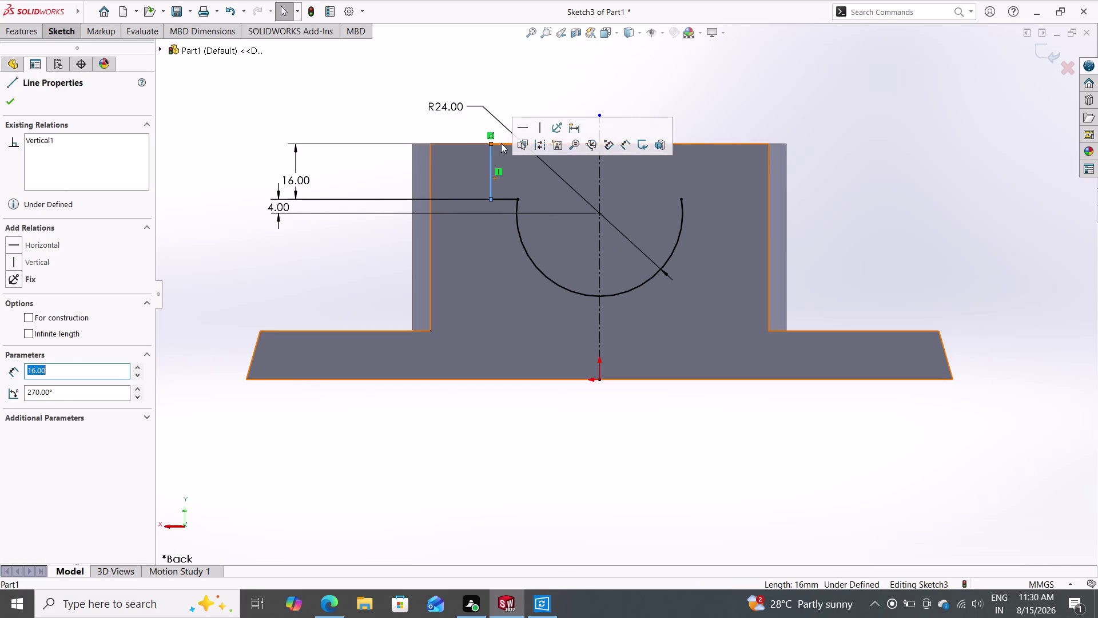
click(501, 143)
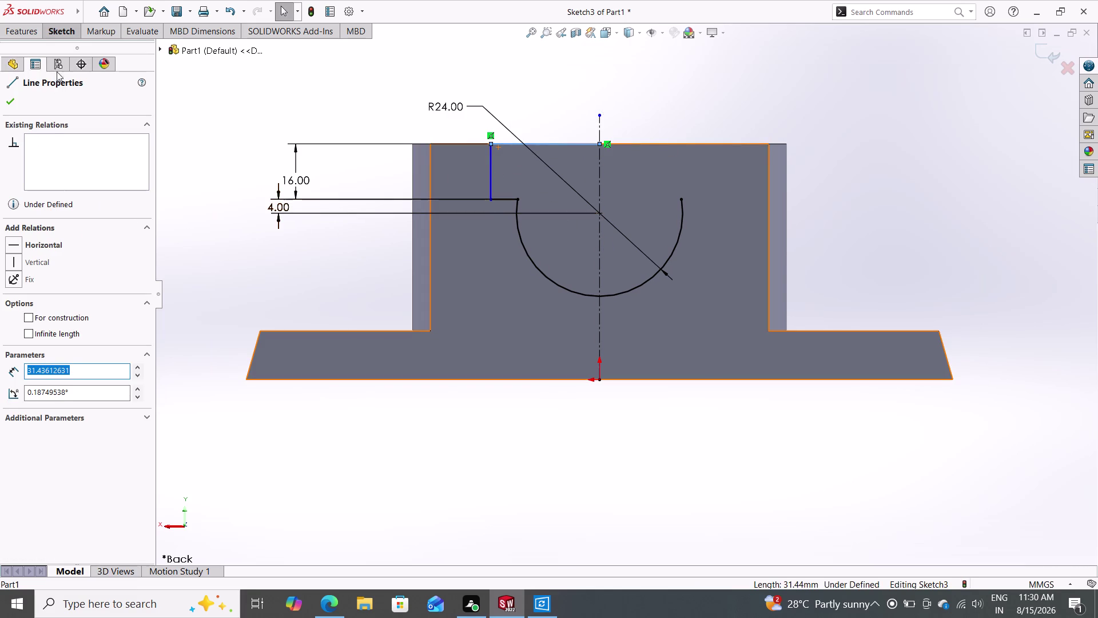
click(65, 32)
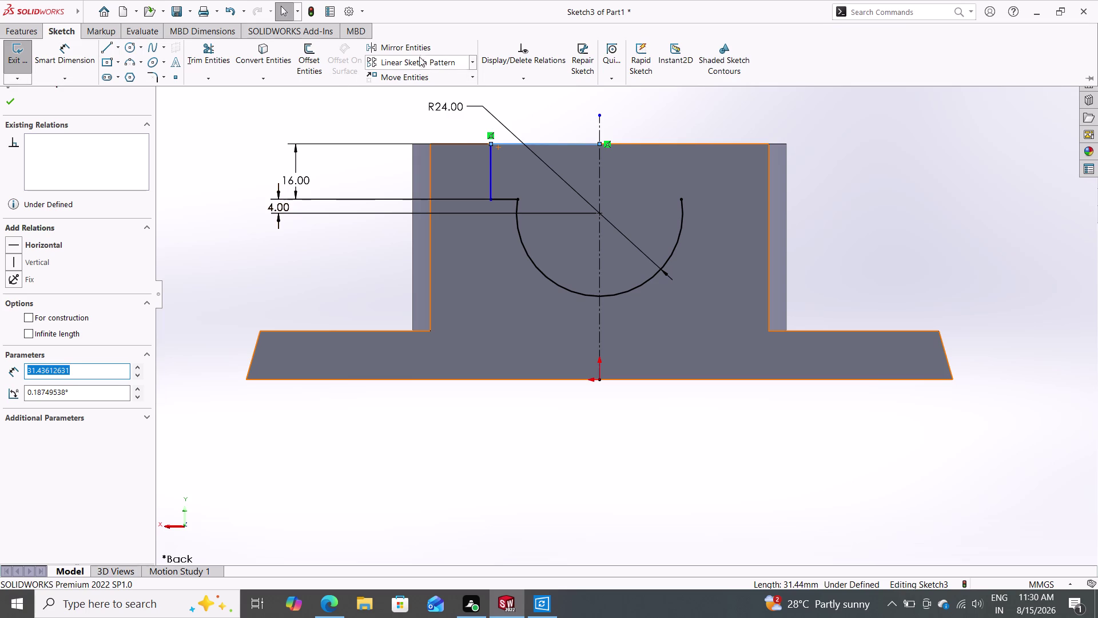
double_click(414, 48)
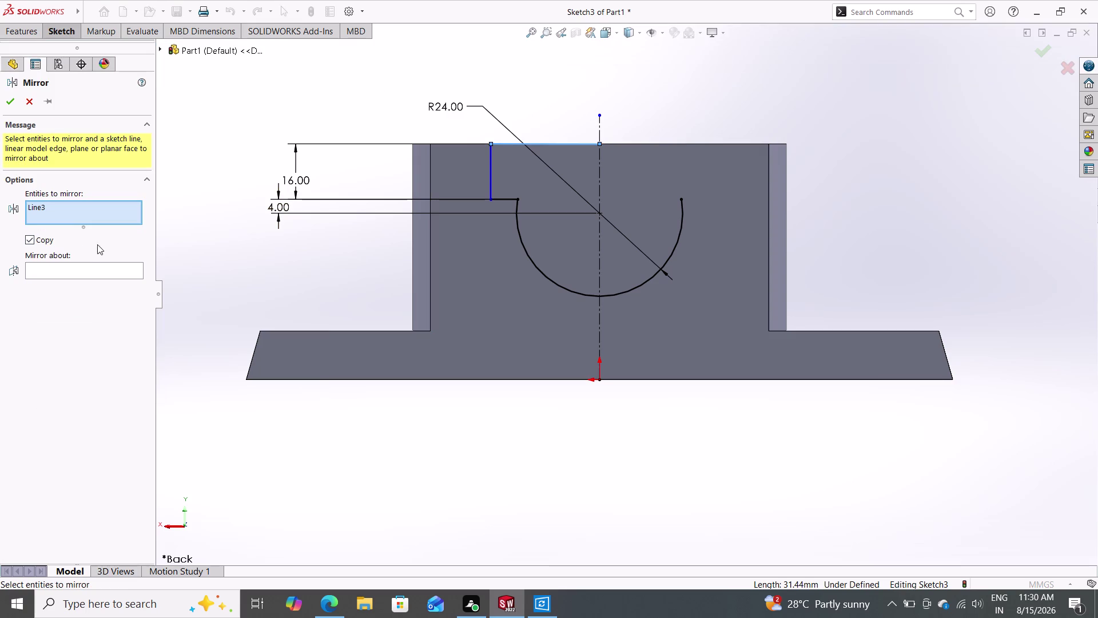
double_click(75, 272)
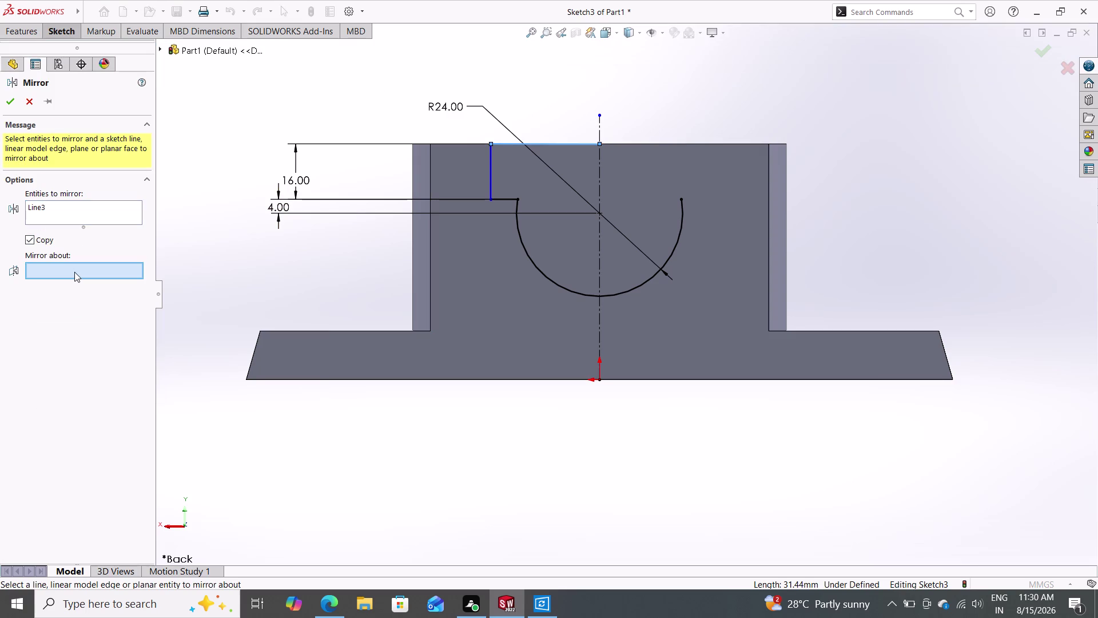
click(599, 187)
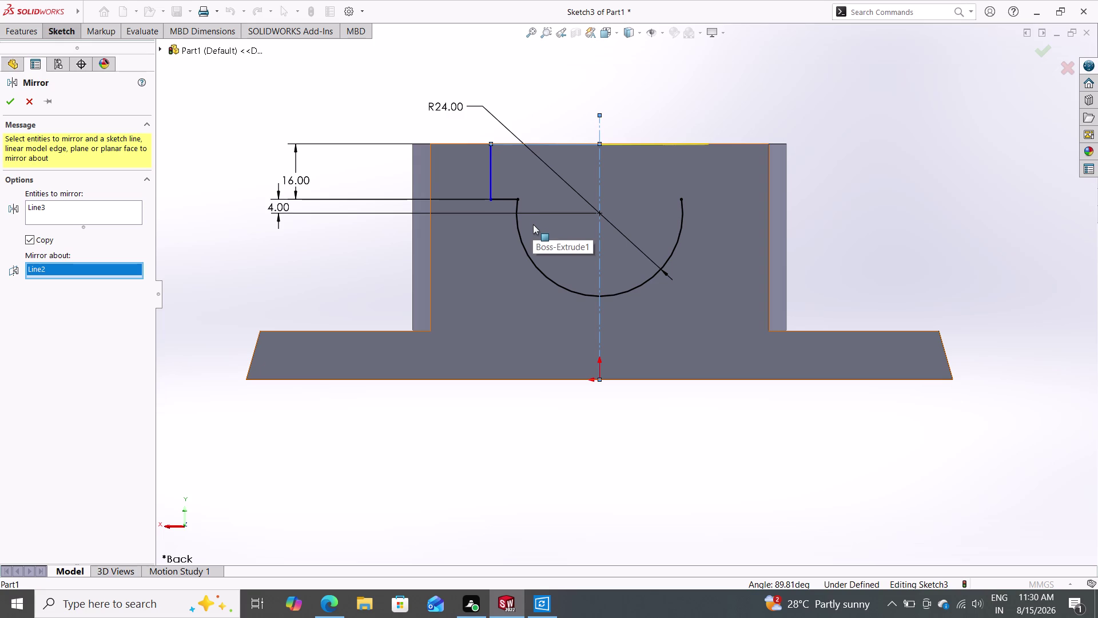
key(Escape)
key(Escape)
key(Escape)
key(Escape)
key(Escape)
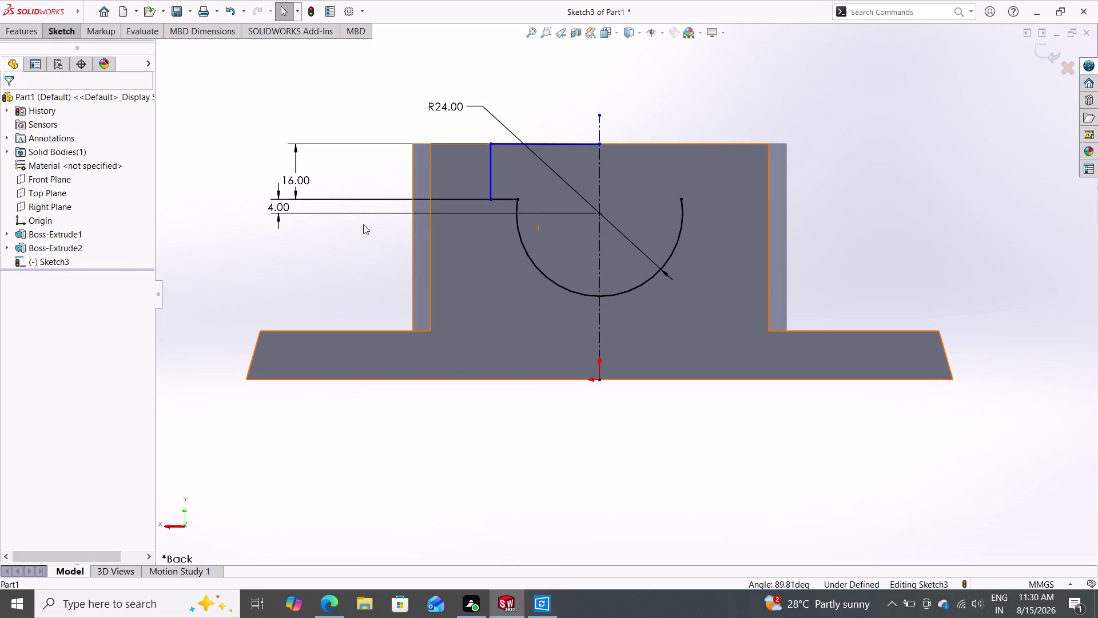
key(Escape)
key(Escape)
key(Escape)
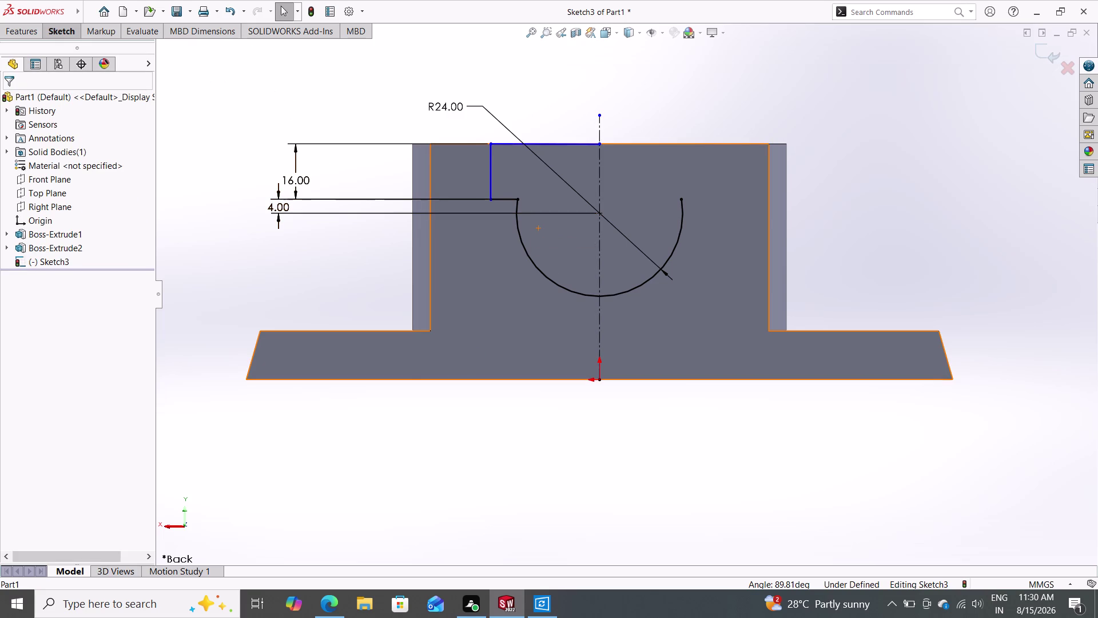
click(69, 33)
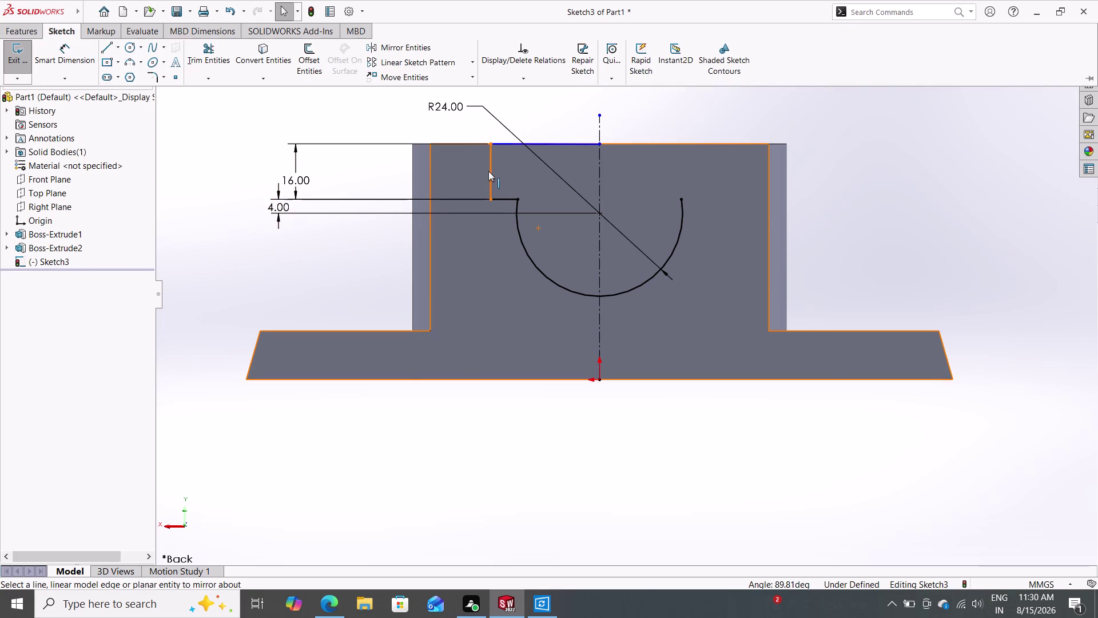
Mirror the short vertical step line and top edge line about the centreline.
click(488, 172)
click(511, 145)
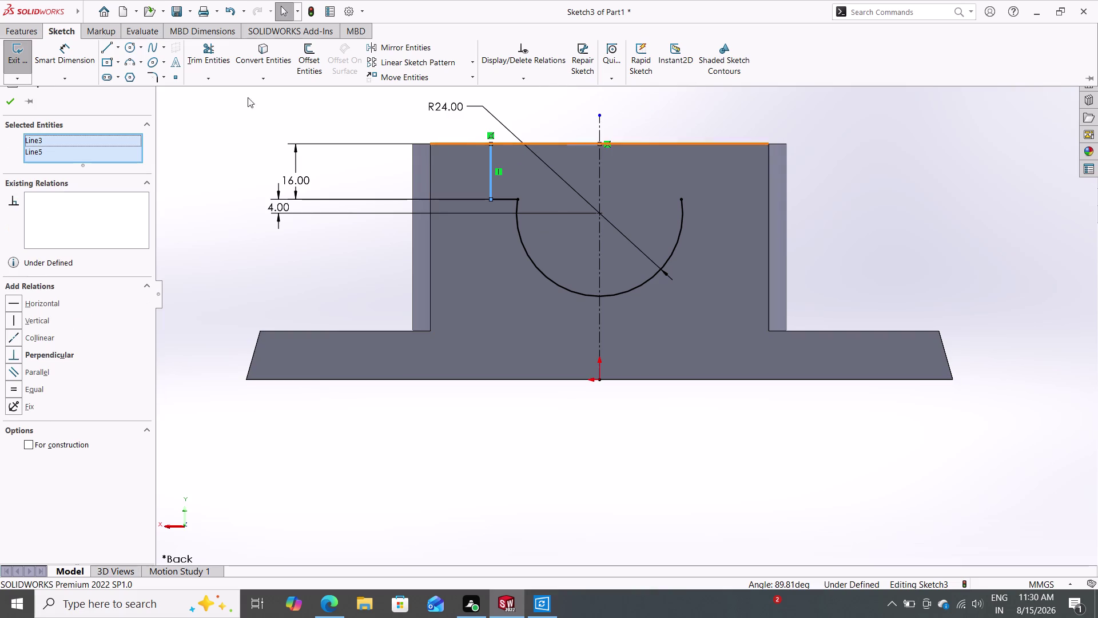
click(404, 45)
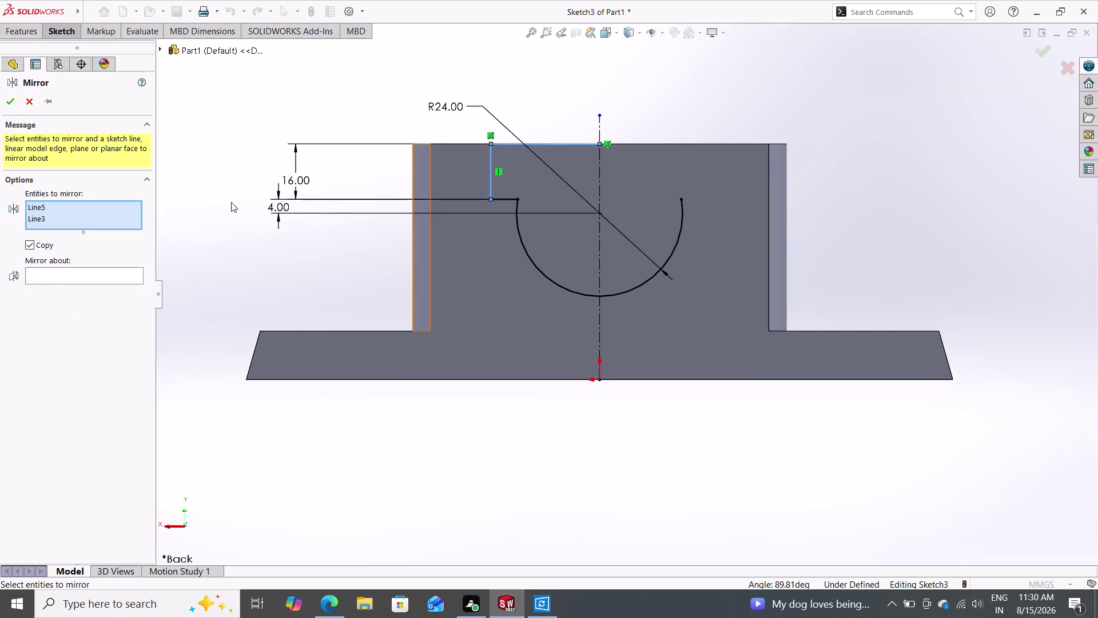
double_click(61, 274)
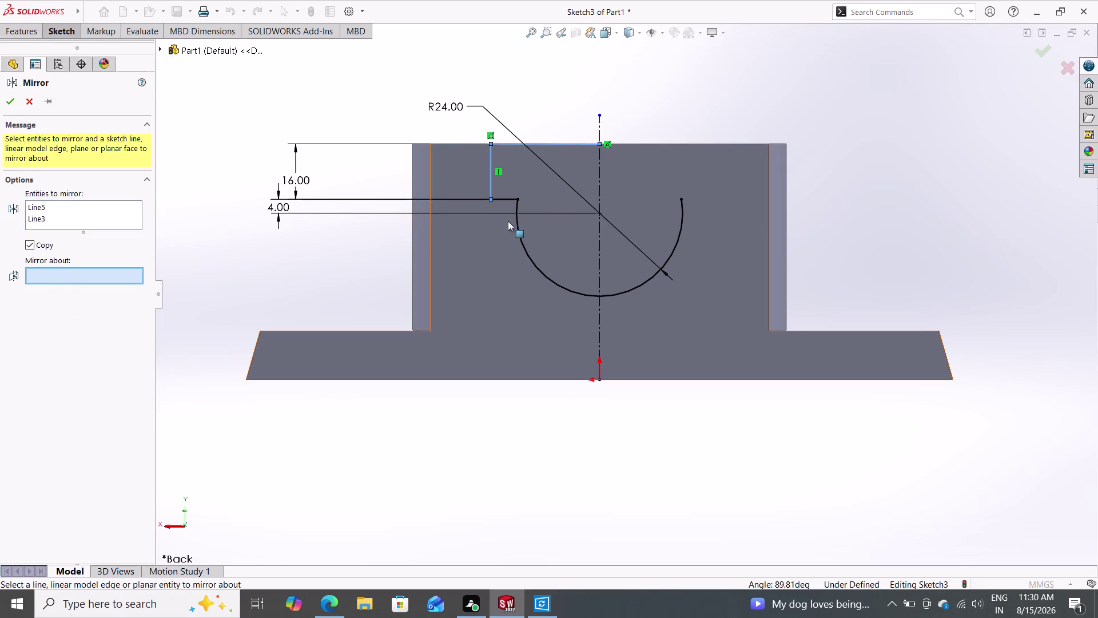
click(597, 172)
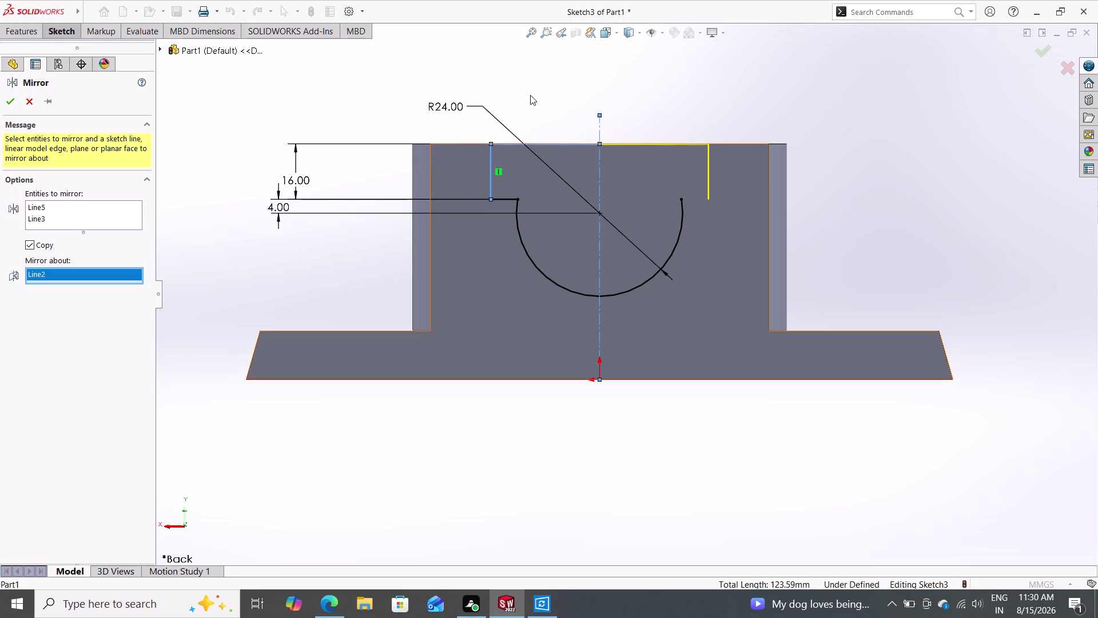
double_click(13, 104)
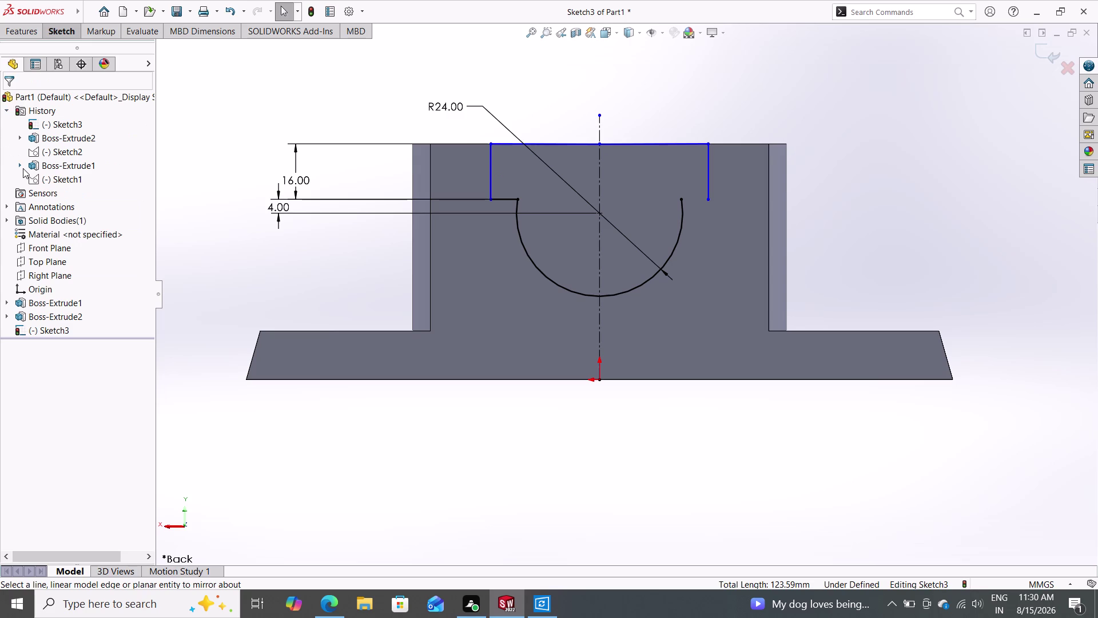
click(61, 25)
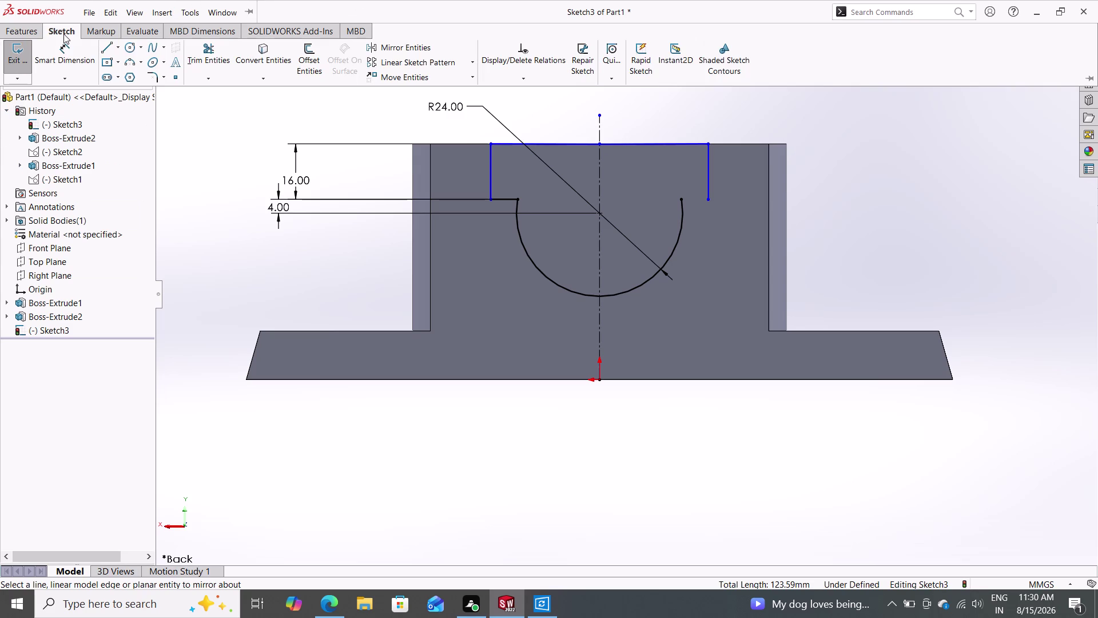
Dimension the top line's two endpoints 56 mm apart.
click(70, 55)
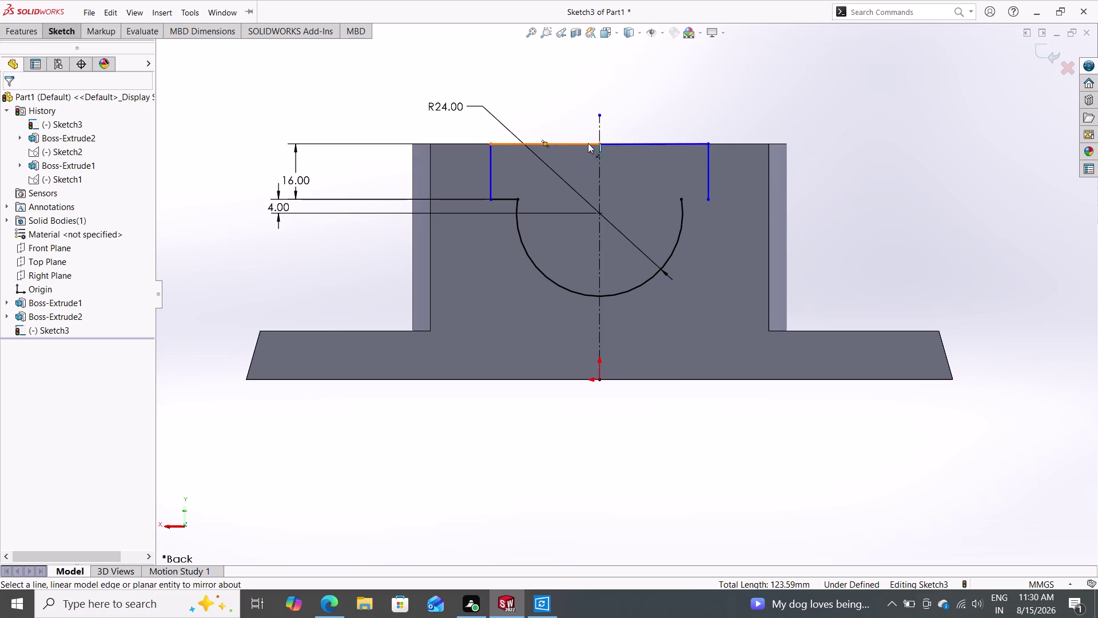
click(489, 142)
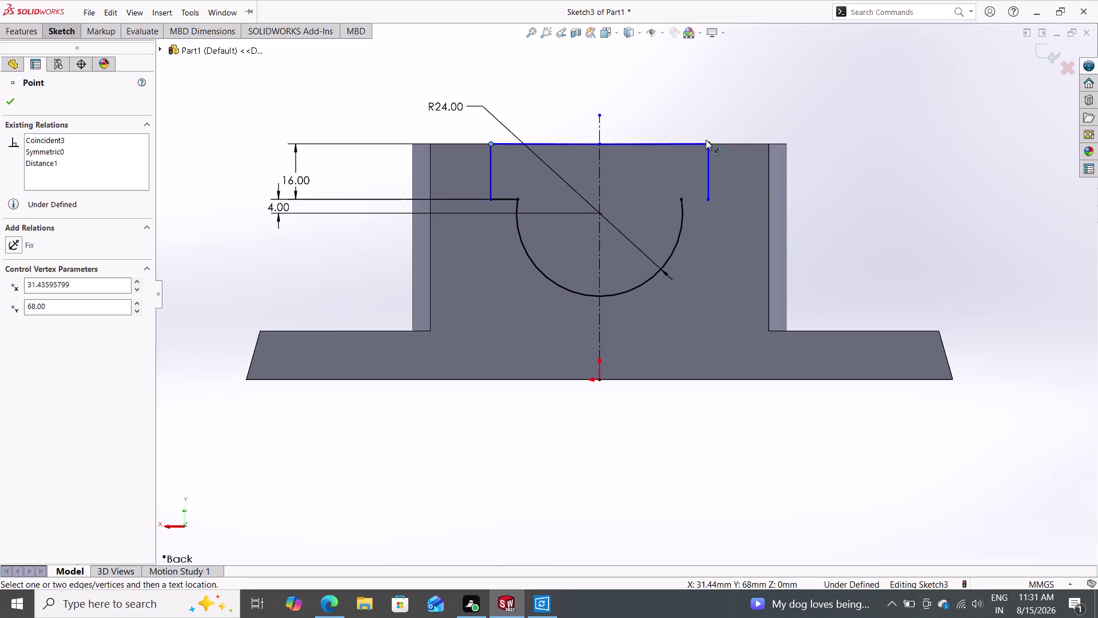
click(707, 144)
click(595, 88)
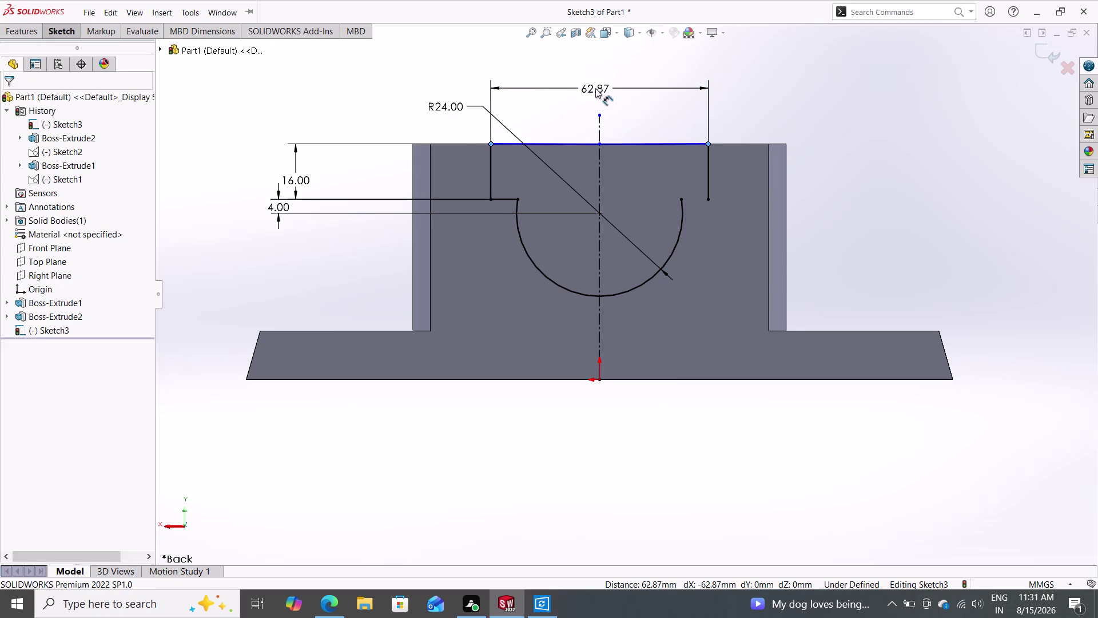
text(56)
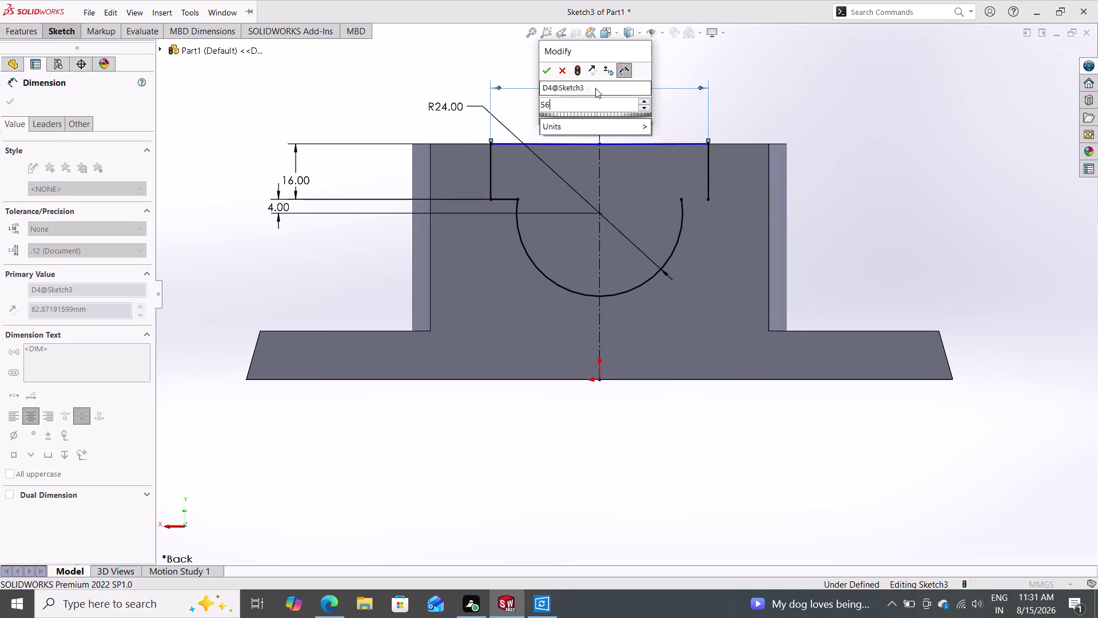
key(Return)
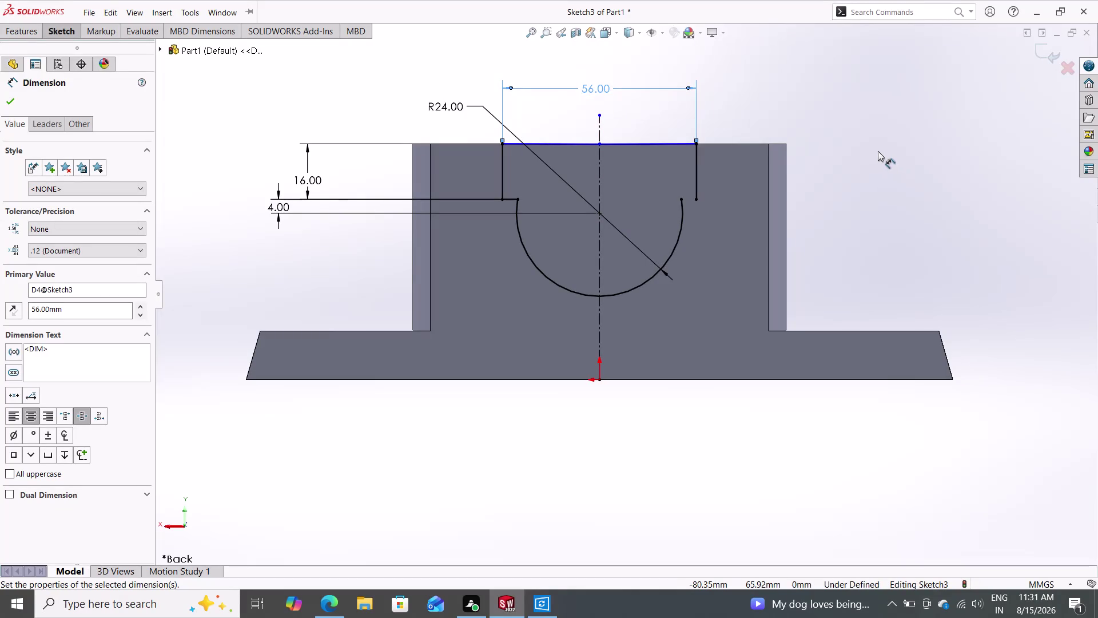
Start a half-width dimension to the centreline, then cancel it as redundant.
click(548, 142)
click(556, 99)
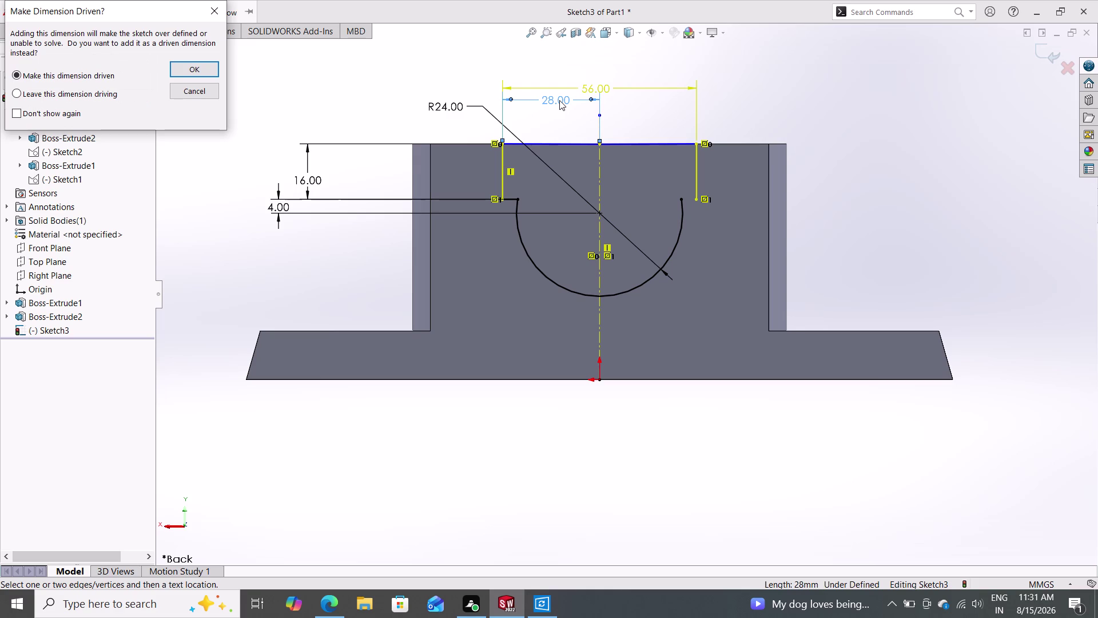
key(Escape)
key(Escape)
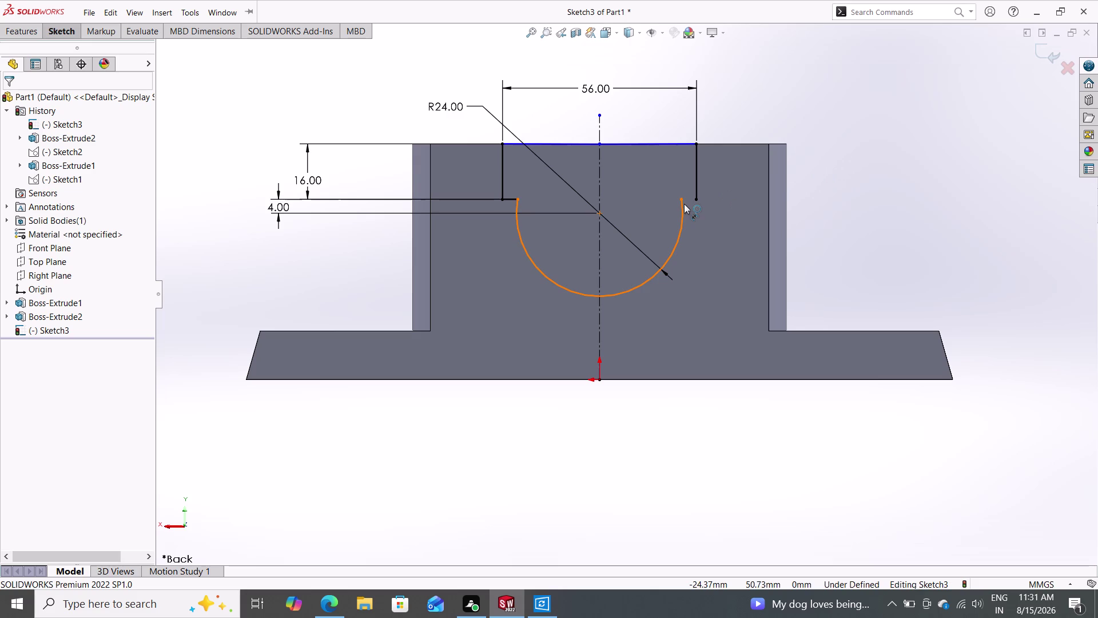
Make the arc and slot line endpoints coincident, then undo the over-defining relation.
key(Escape)
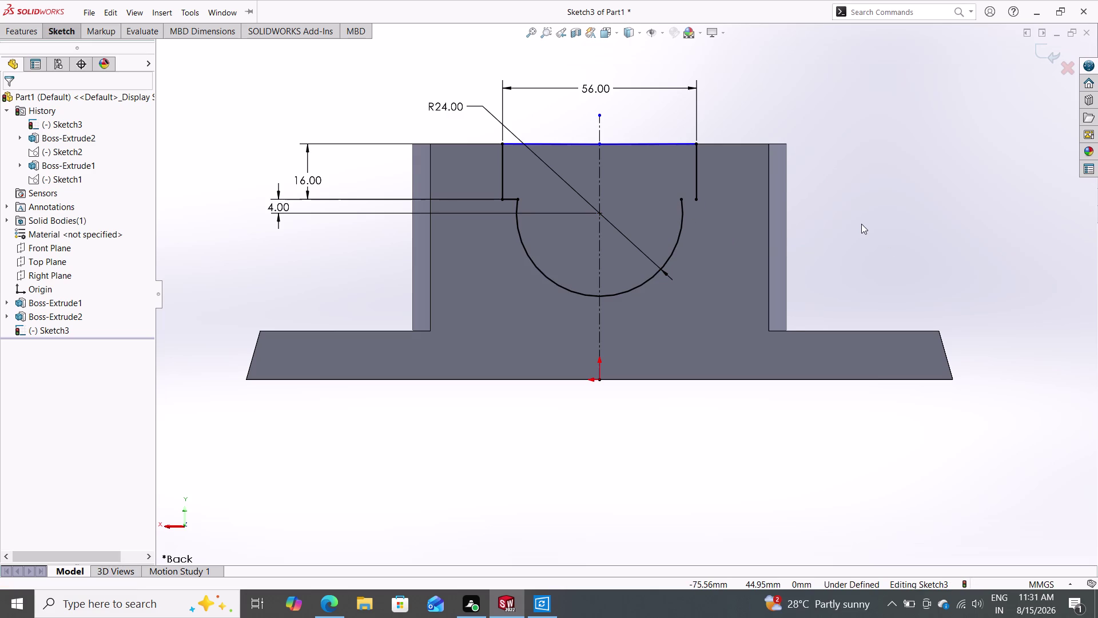
double_click(682, 198)
click(696, 199)
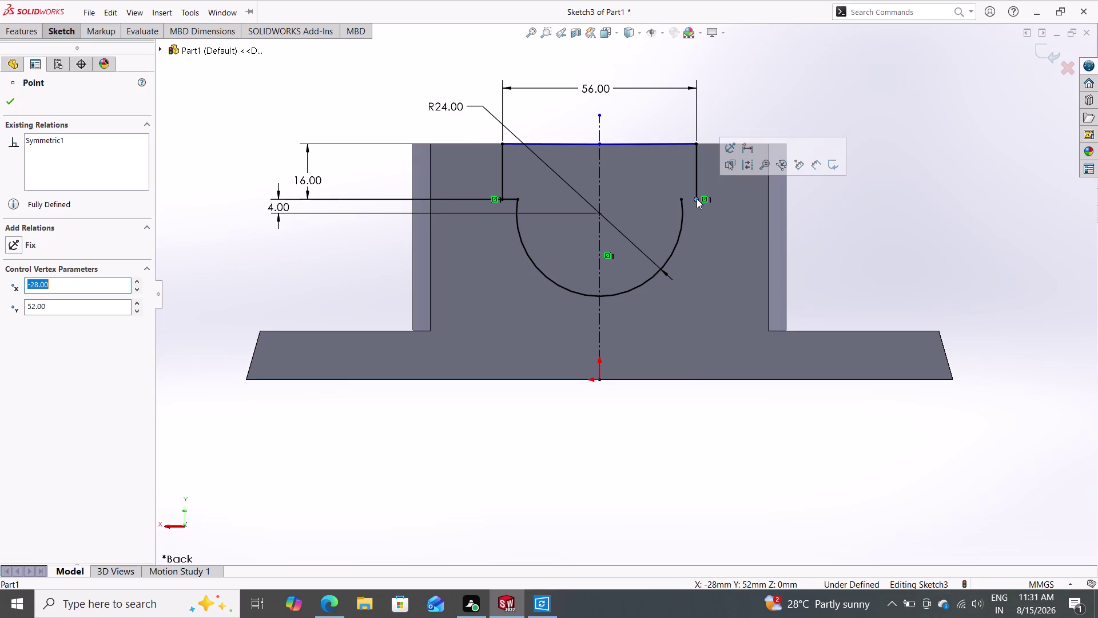
key(Escape)
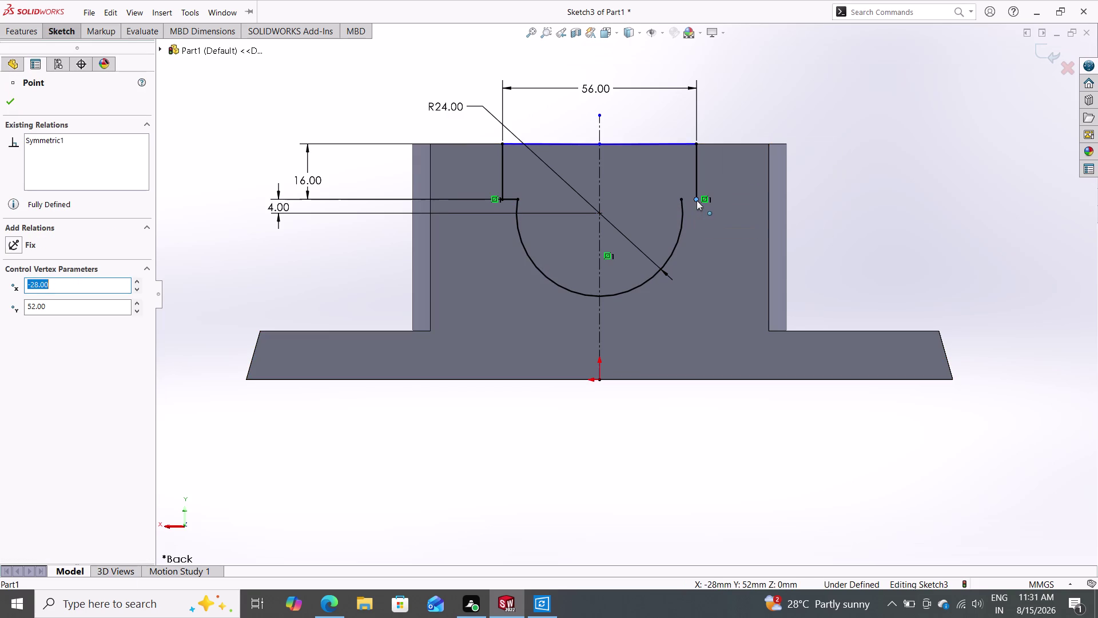
double_click(680, 199)
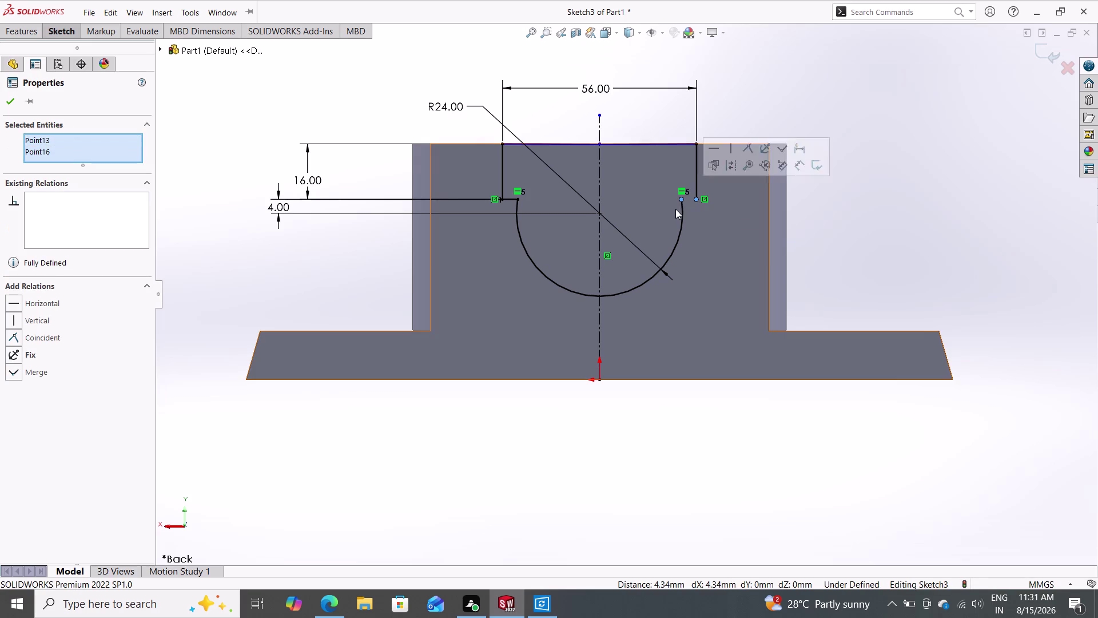
click(36, 337)
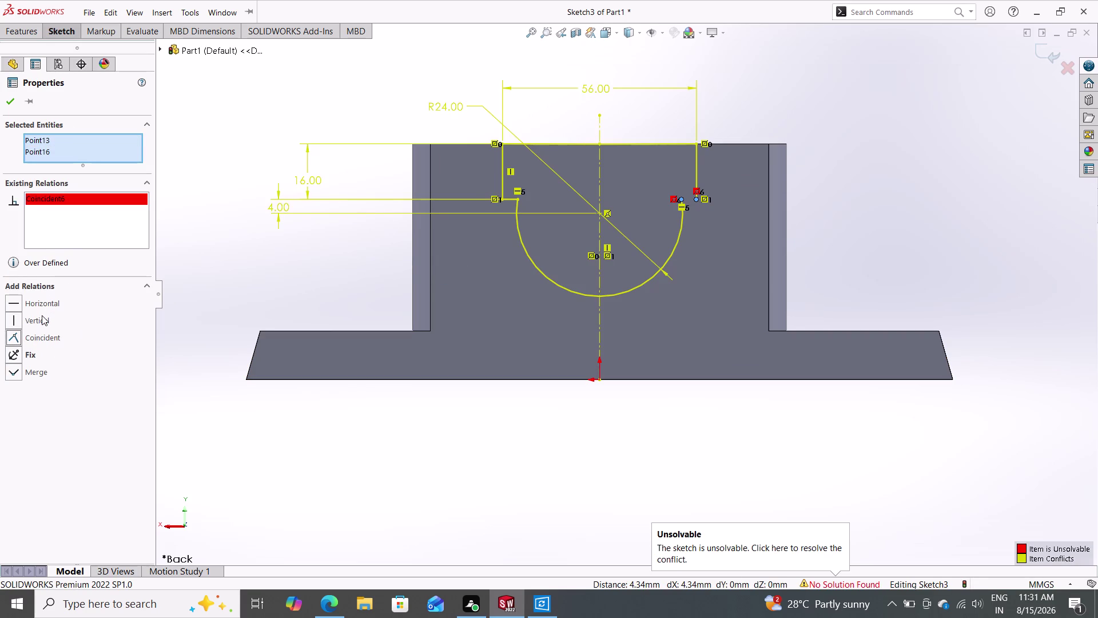
key(Escape)
key(Escape)
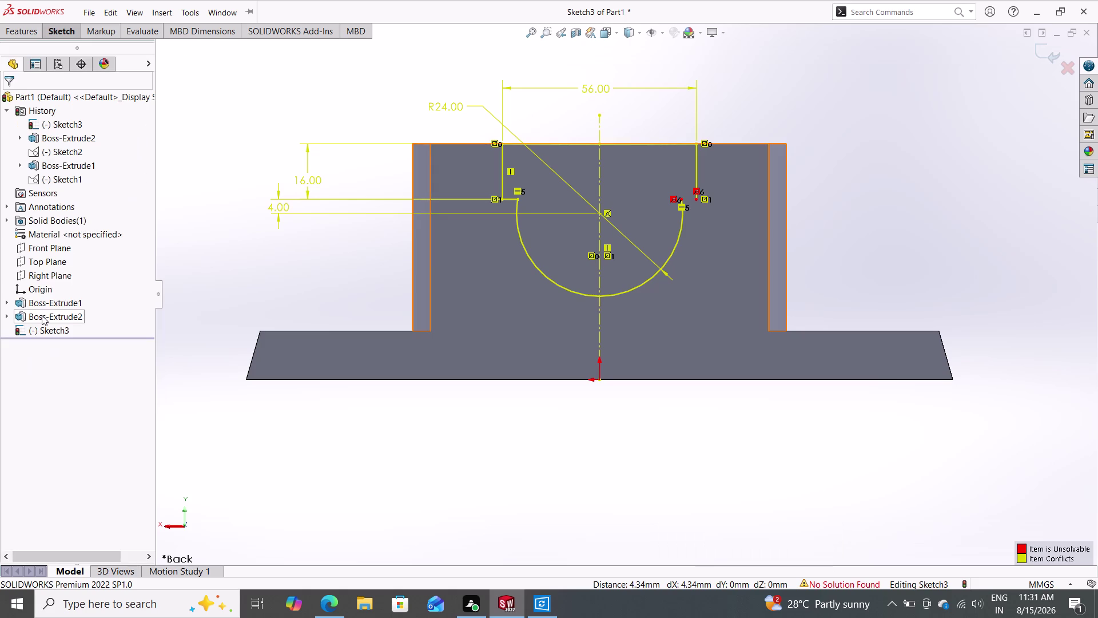
key(ctrl+z)
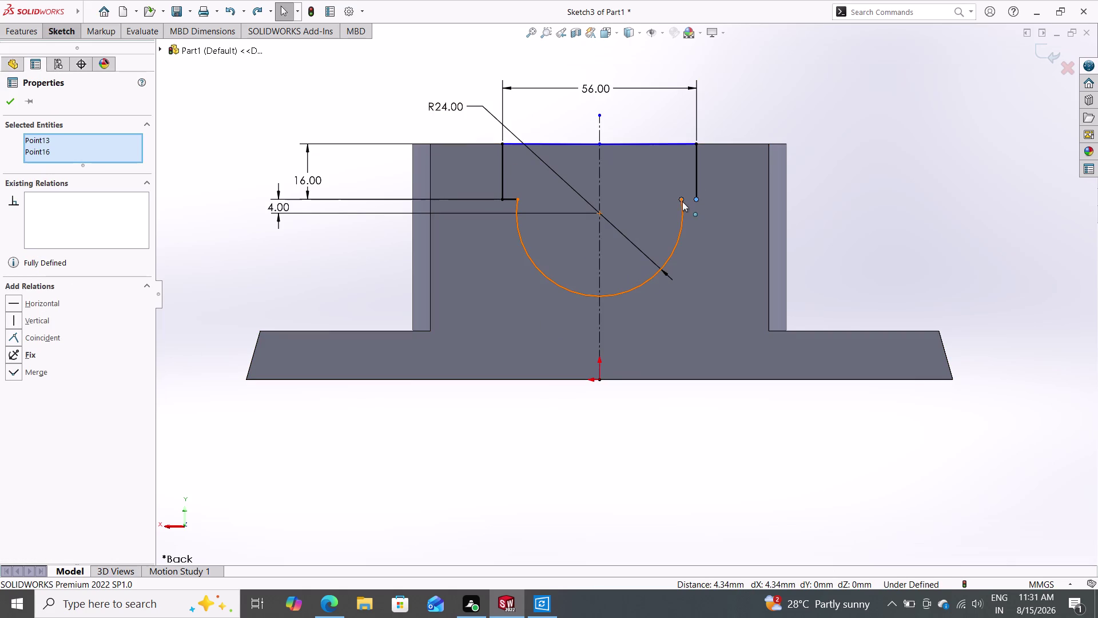
Reselect the arc's right endpoint and the slot line endpoint.
click(681, 198)
drag(680, 198, 701, 197)
click(702, 197)
drag(706, 196, 706, 196)
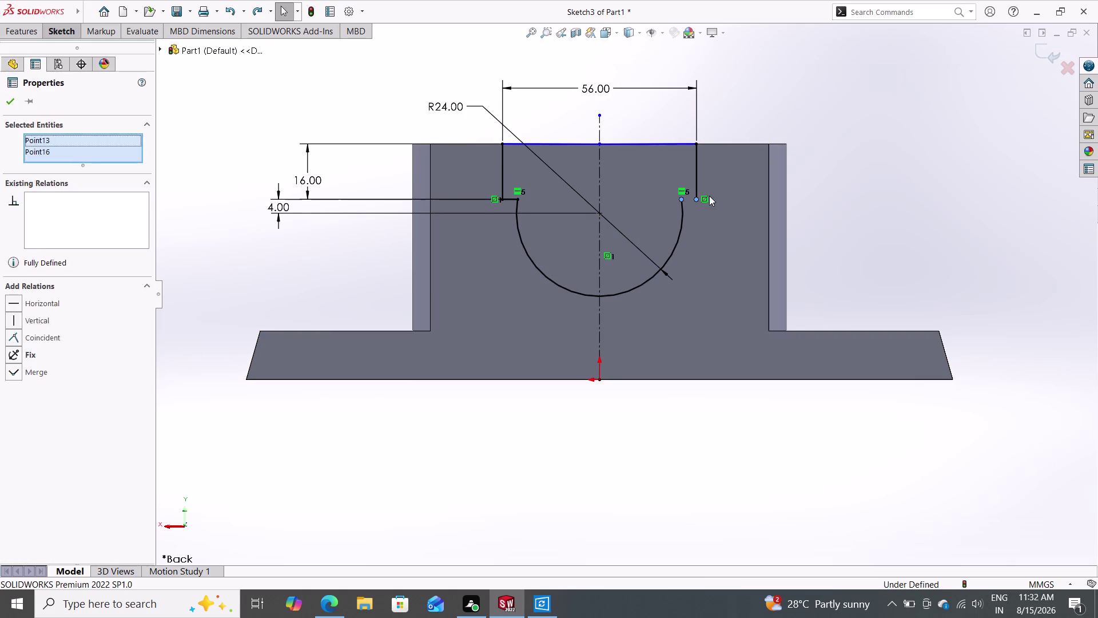
drag(706, 196, 714, 195)
triple_click(714, 195)
key(Escape)
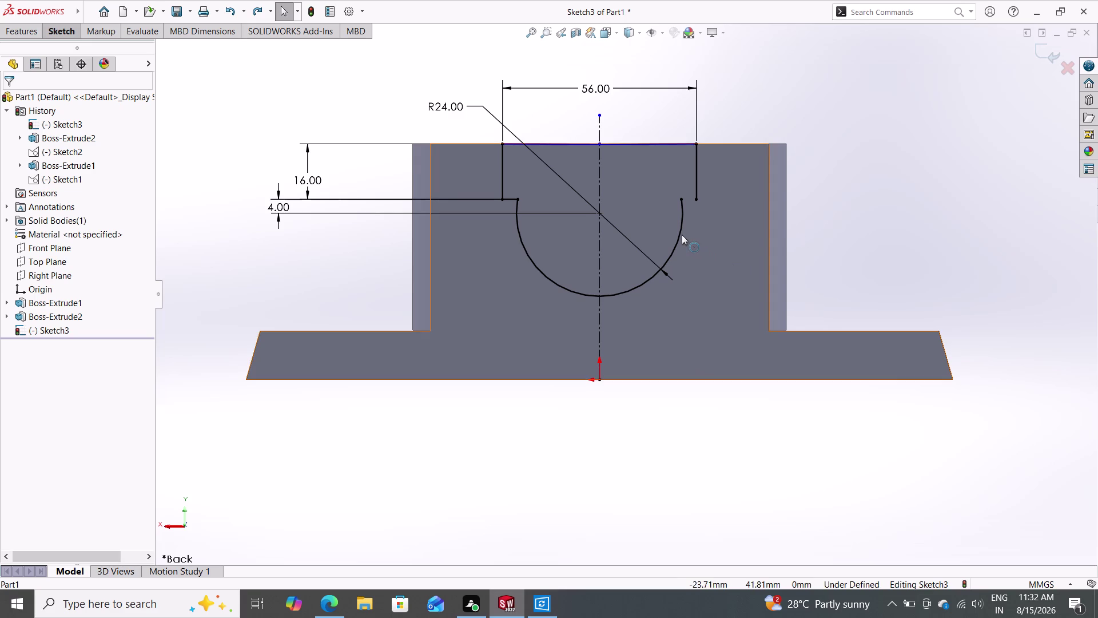
Delete the old half-round arc with its 24 mm radius and 4 mm dimensions.
click(681, 235)
key(Delete)
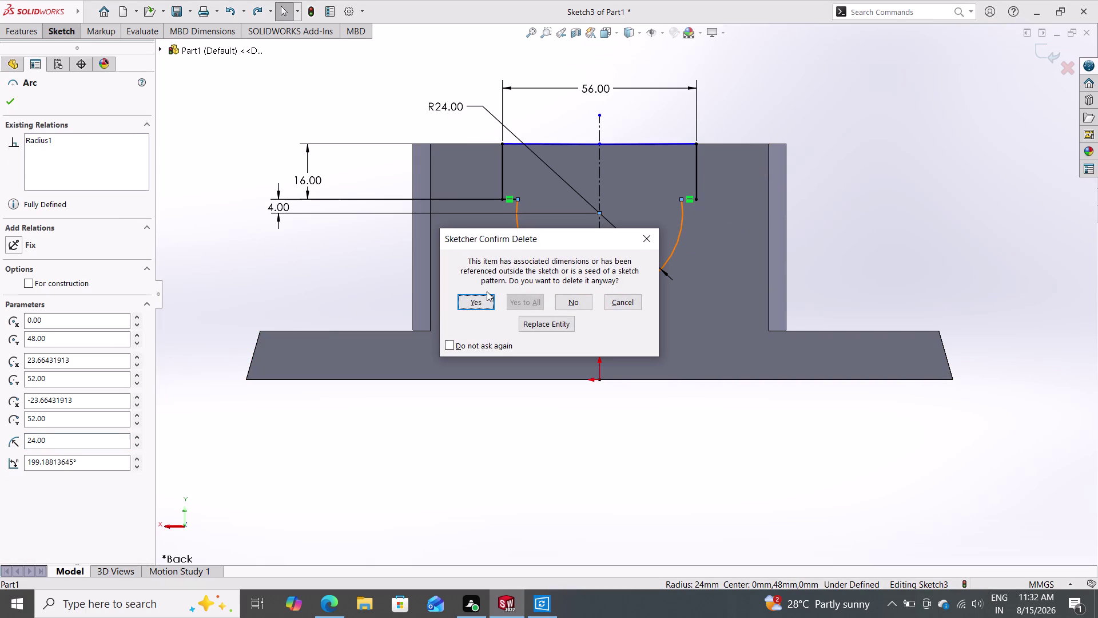
click(479, 295)
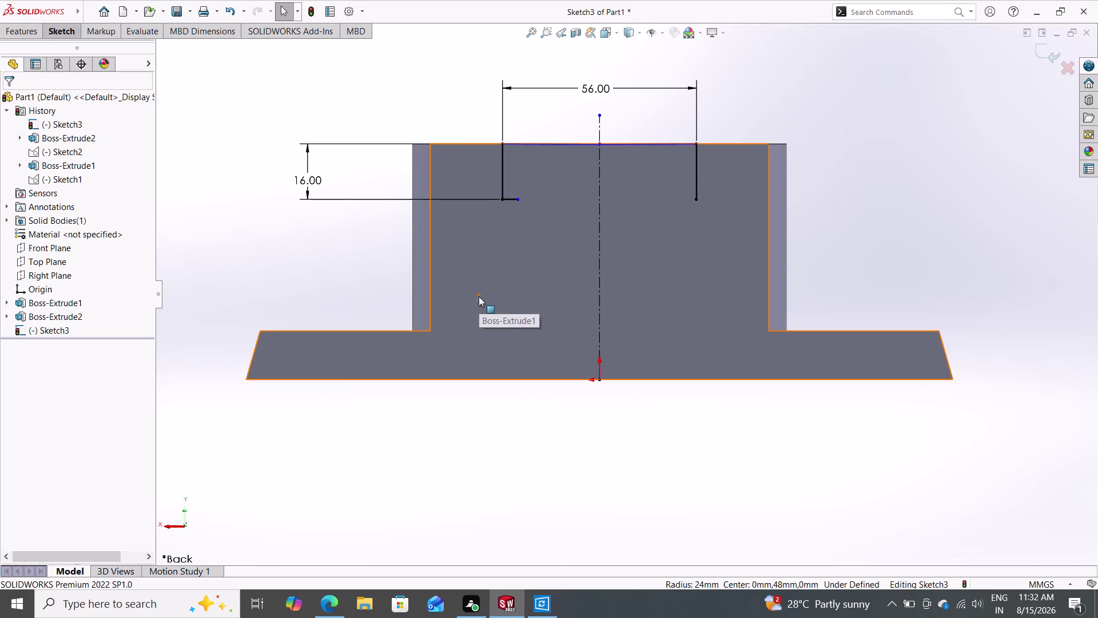
double_click(64, 28)
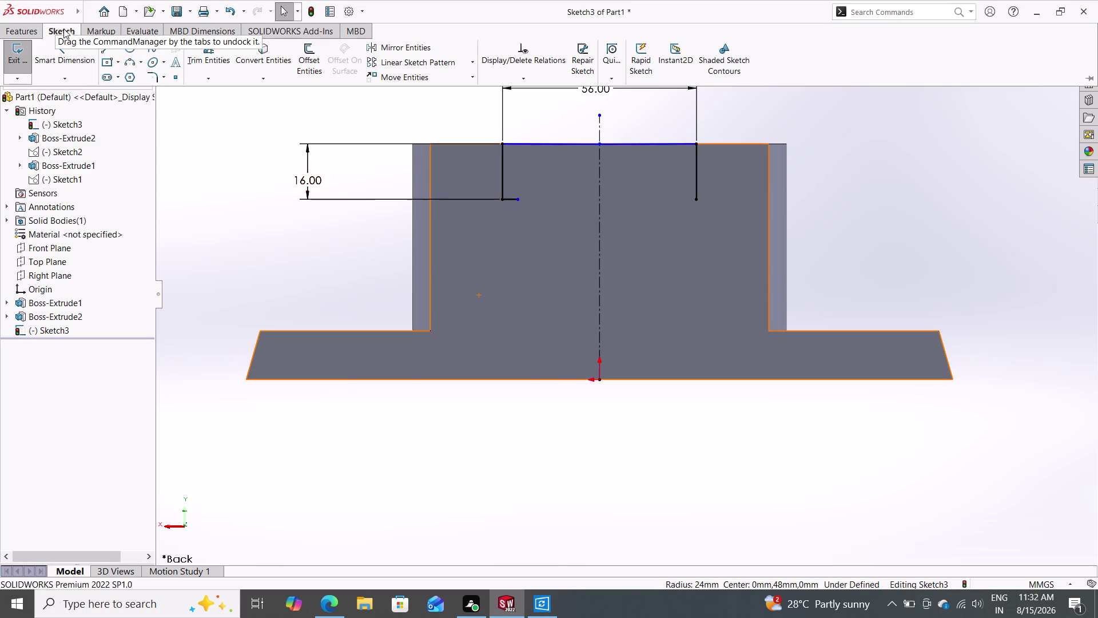
Draw a three-point arc from the right line's lower end to the left line's end.
double_click(130, 64)
click(697, 201)
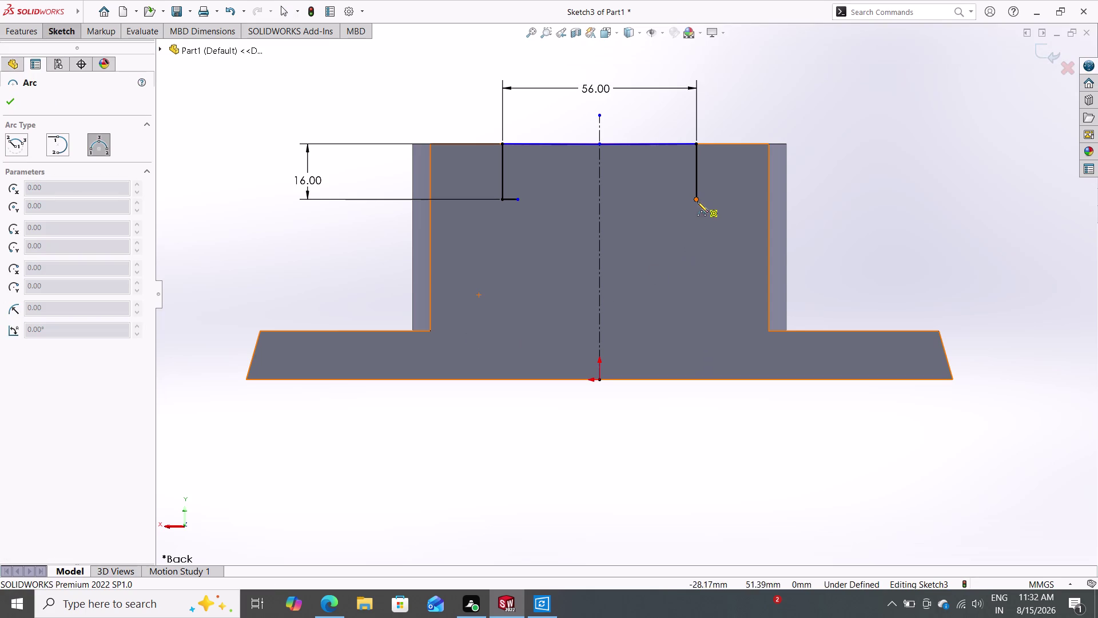
click(519, 200)
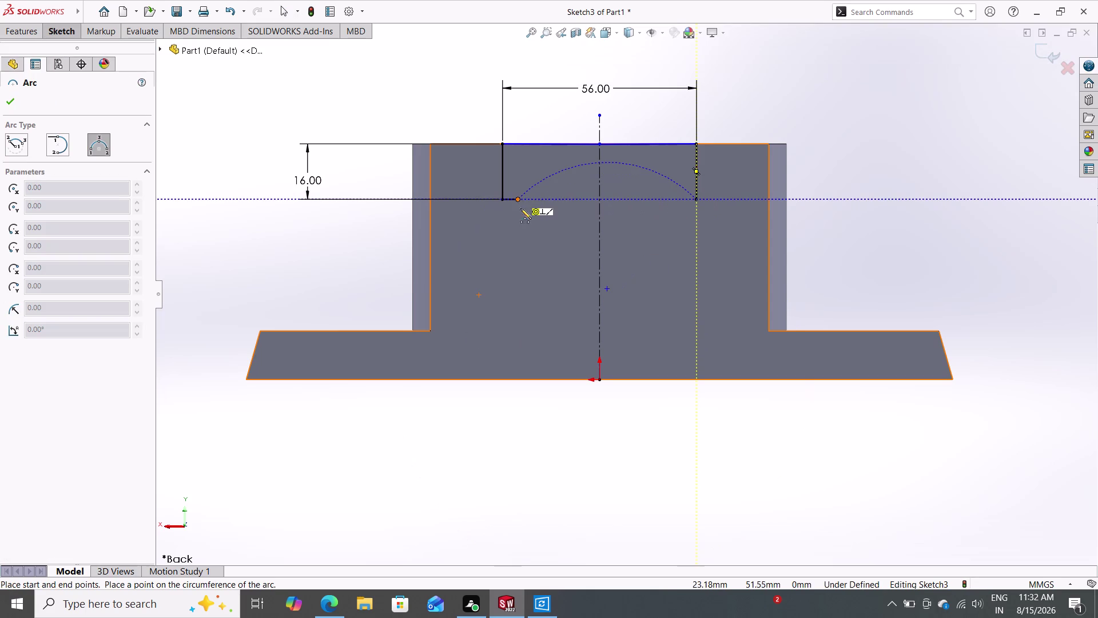
click(530, 259)
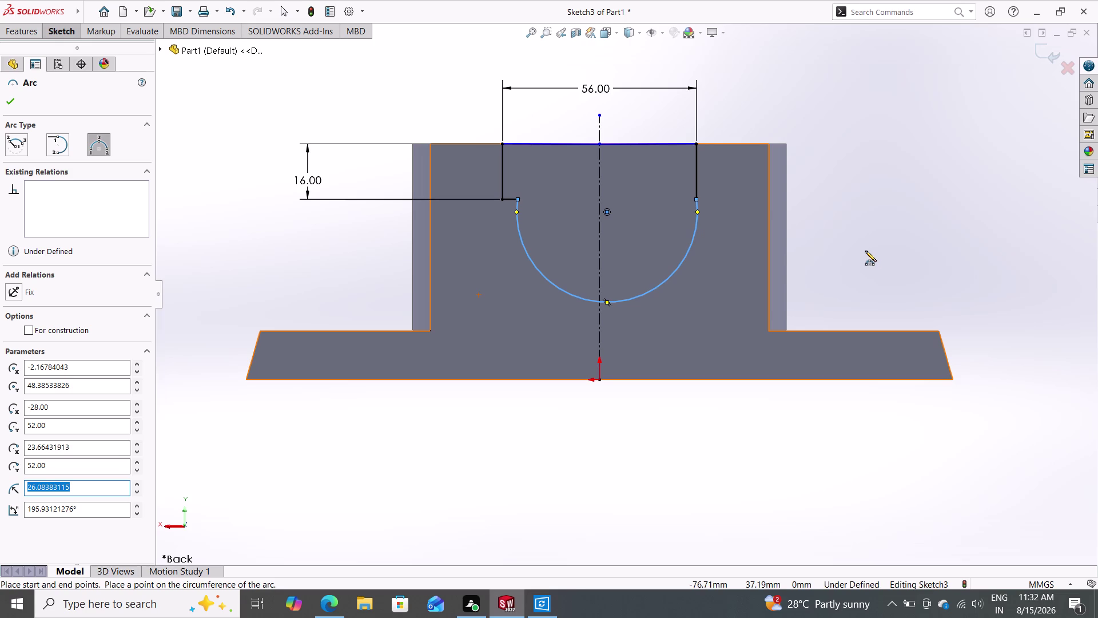
double_click(9, 97)
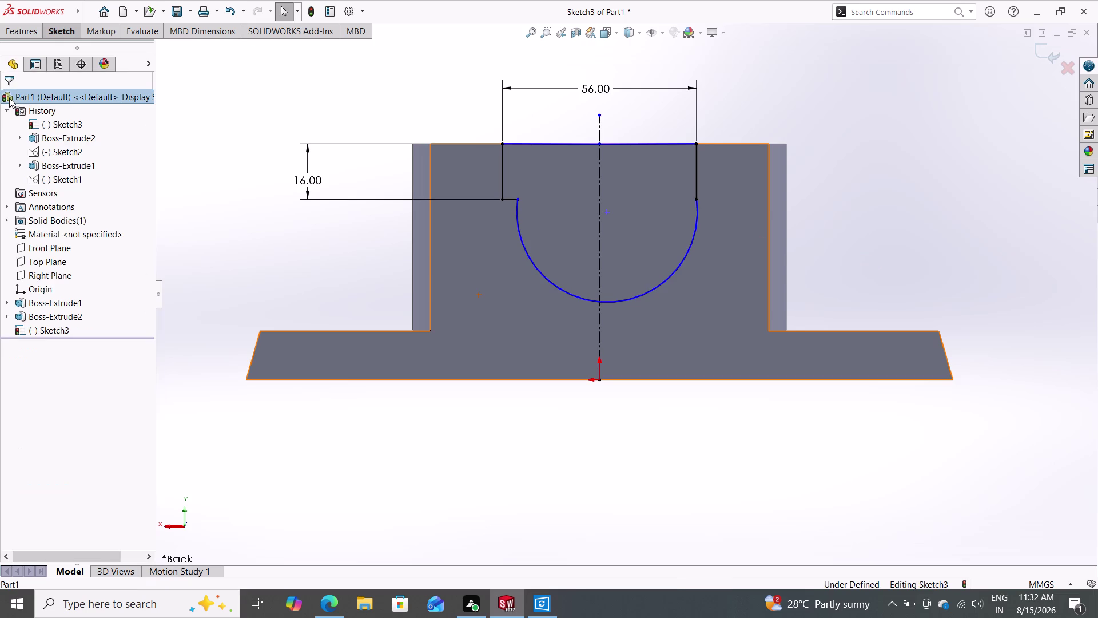
Start a Smart Dimension on the new arc, showing a 26.08 mm radius.
double_click(58, 31)
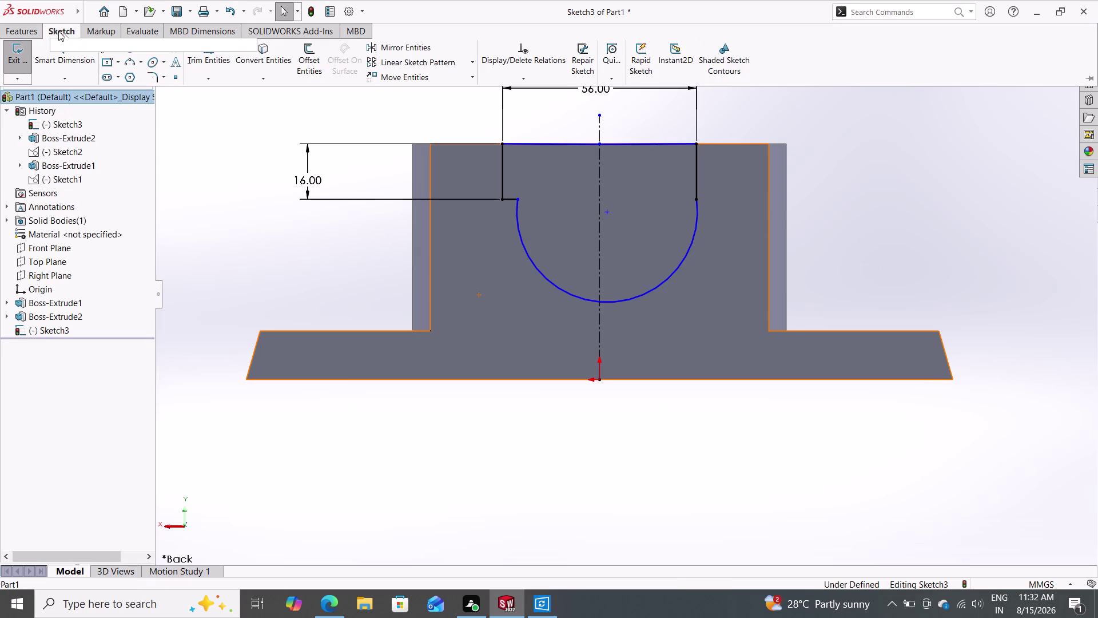
click(64, 63)
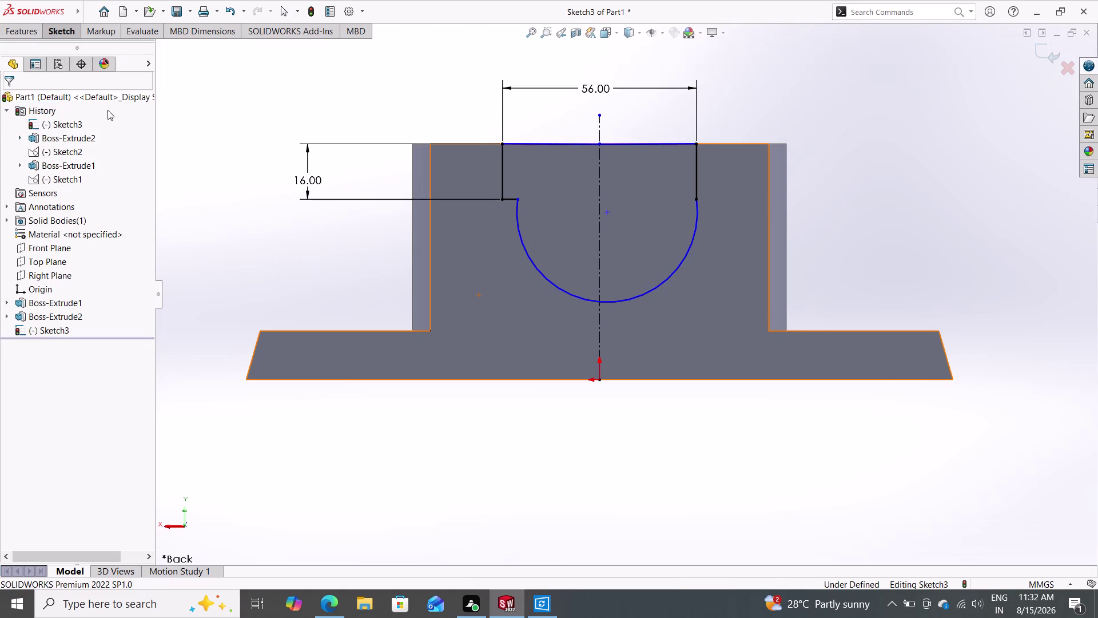
click(658, 284)
click(445, 92)
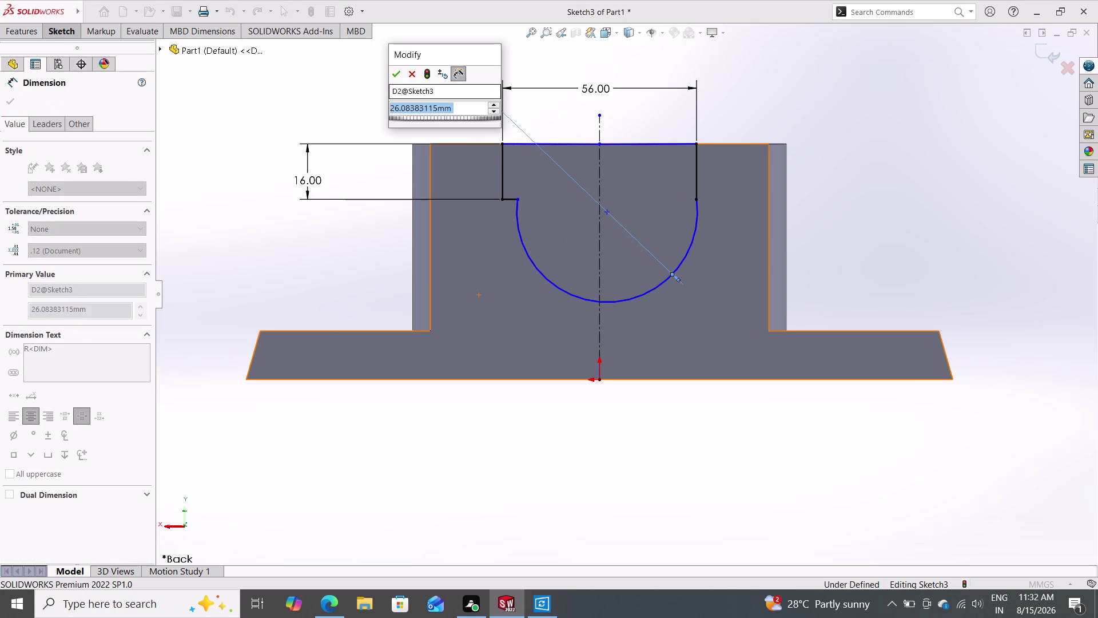
Enter 24 so the saddle arc carries an R24.00 radius dimension.
text(24)
key(Return)
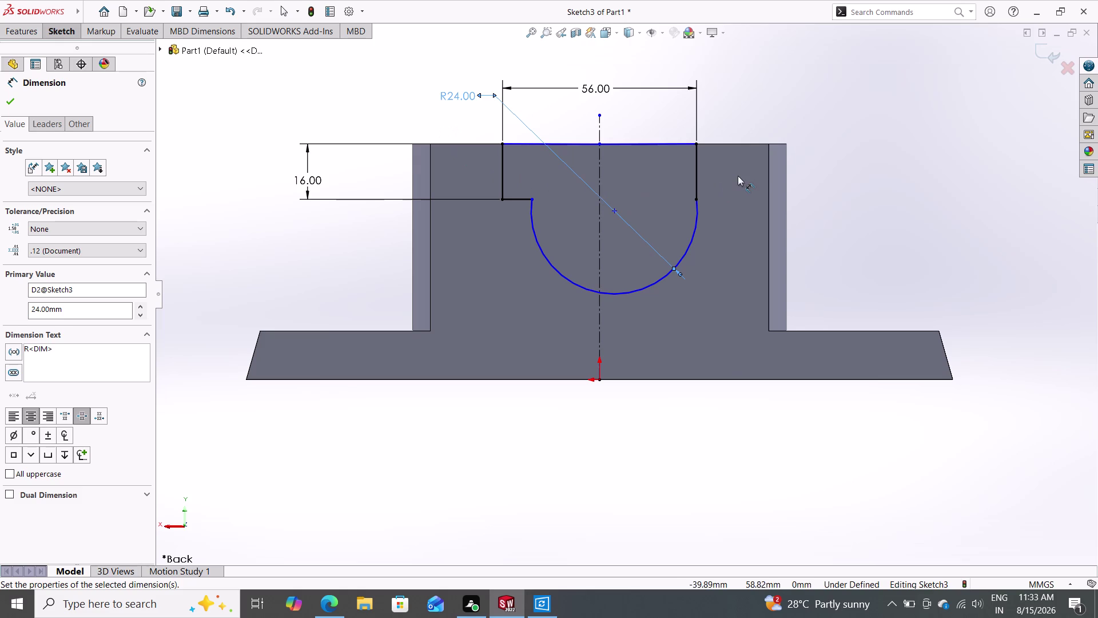
key(Escape)
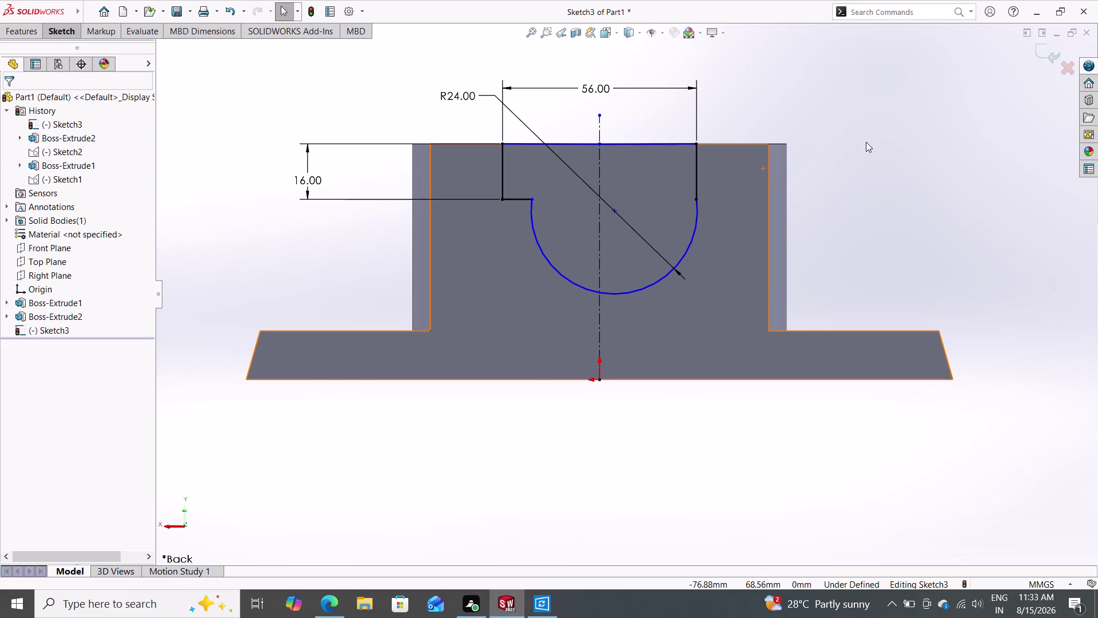
click(612, 210)
Zoom around the saddle sketch and dismiss the line properties panel.
scroll(up, 3)
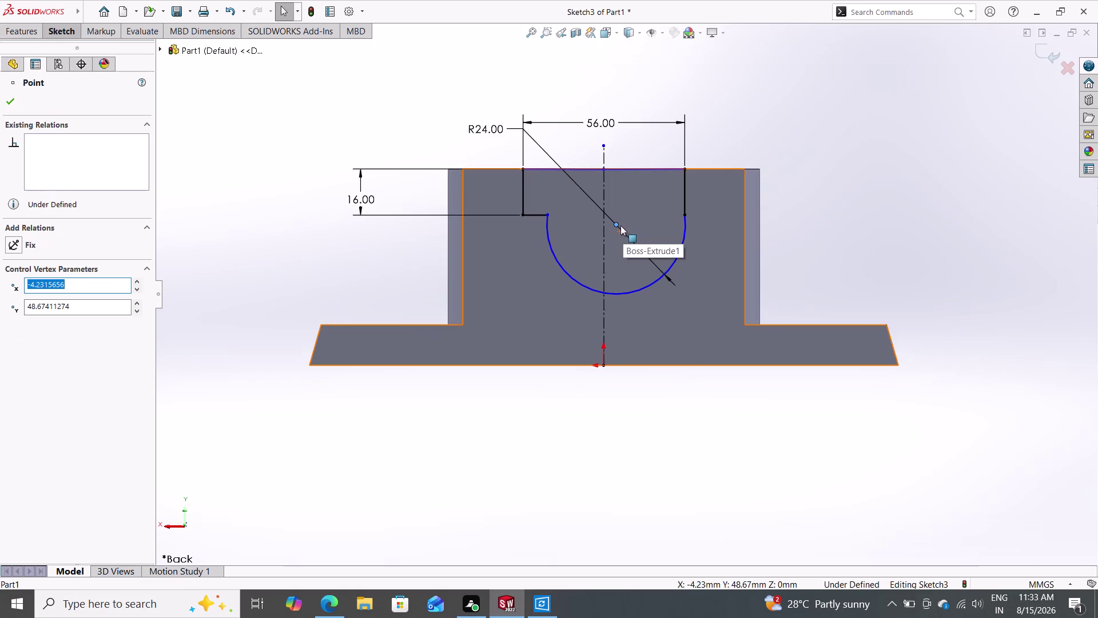
scroll(down, 3)
scroll(up, 3)
scroll(down, 3)
scroll(down, 3)
scroll(down, 3)
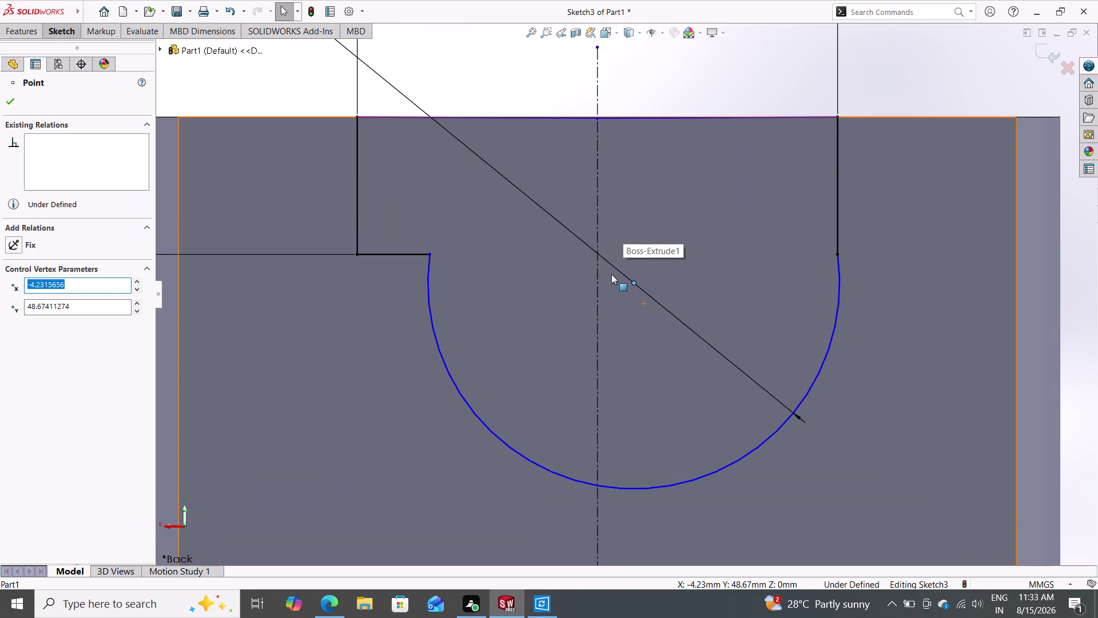
click(597, 278)
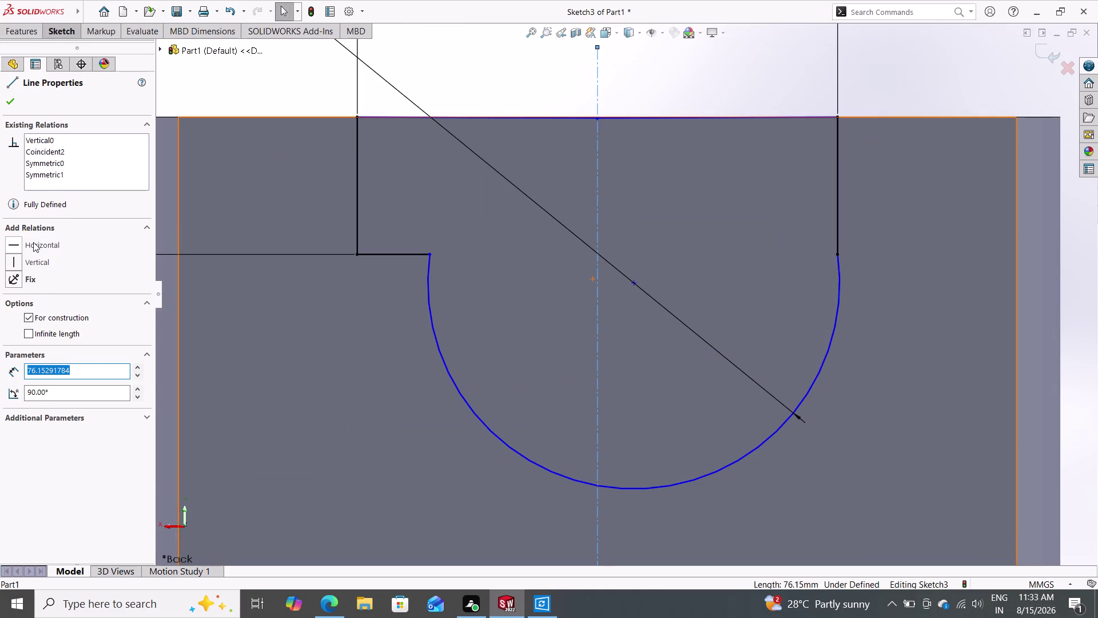
key(Escape)
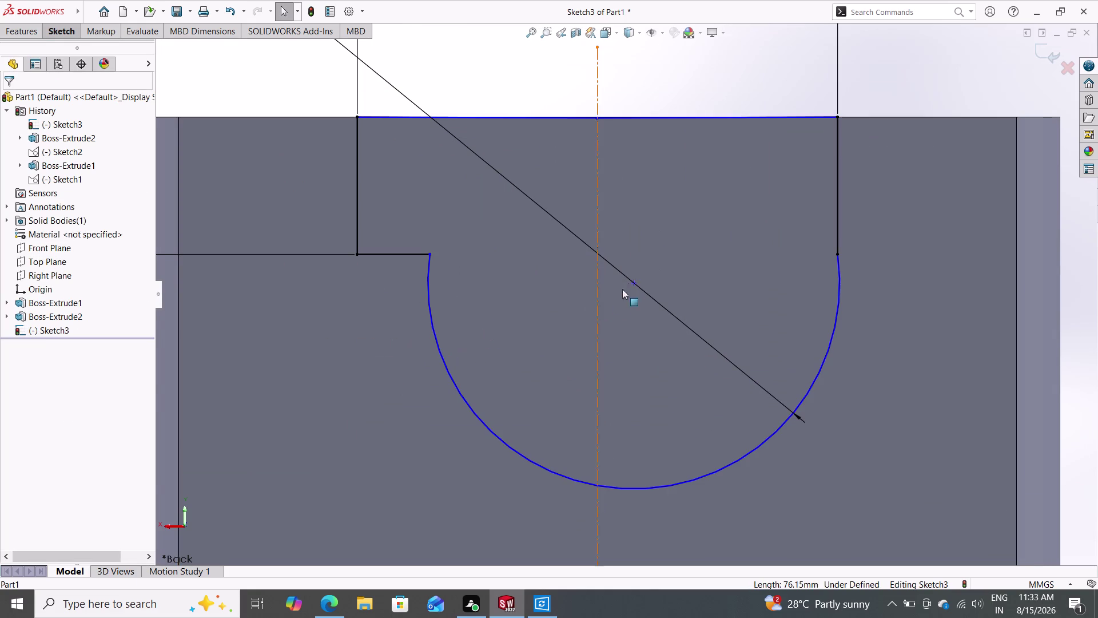
Try Coincident between arc centre and centreline, then undo it and remove the radius dimension.
click(634, 284)
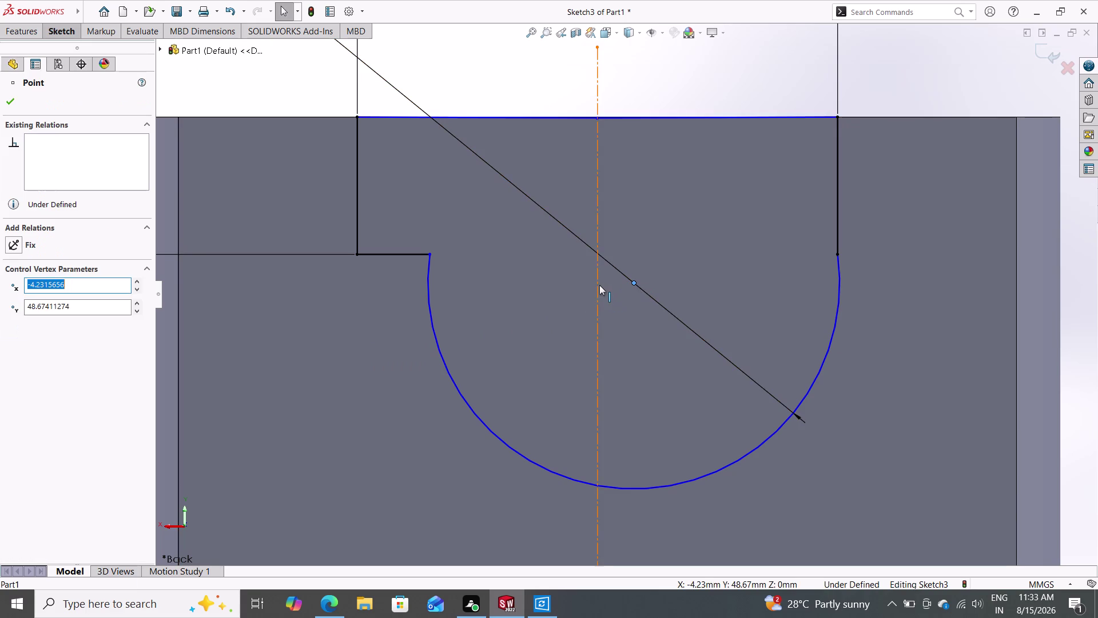
click(597, 284)
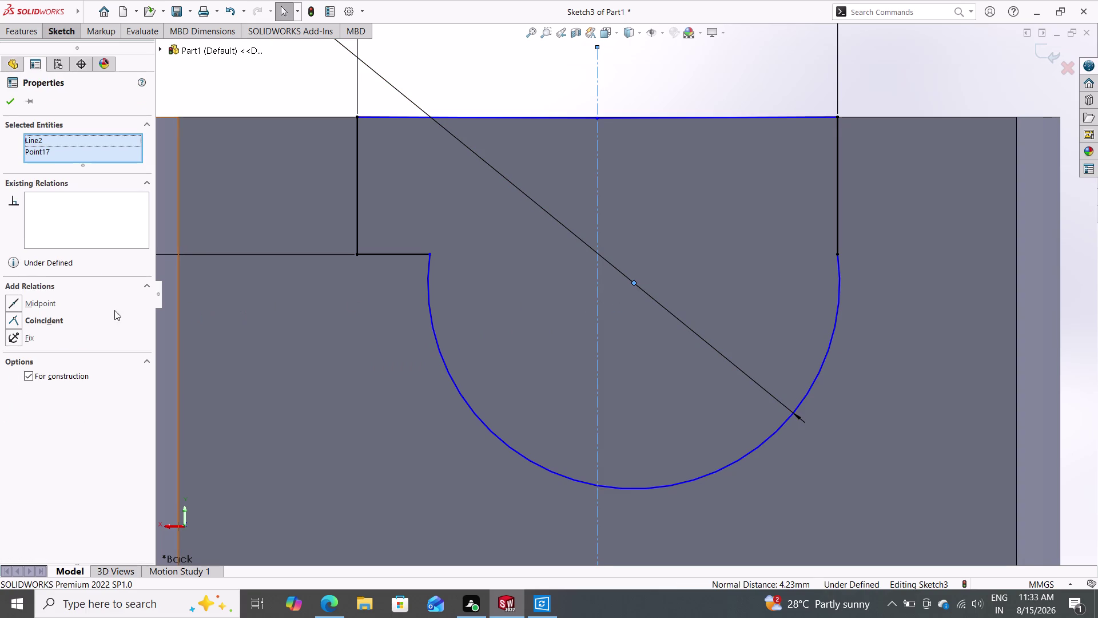
click(54, 322)
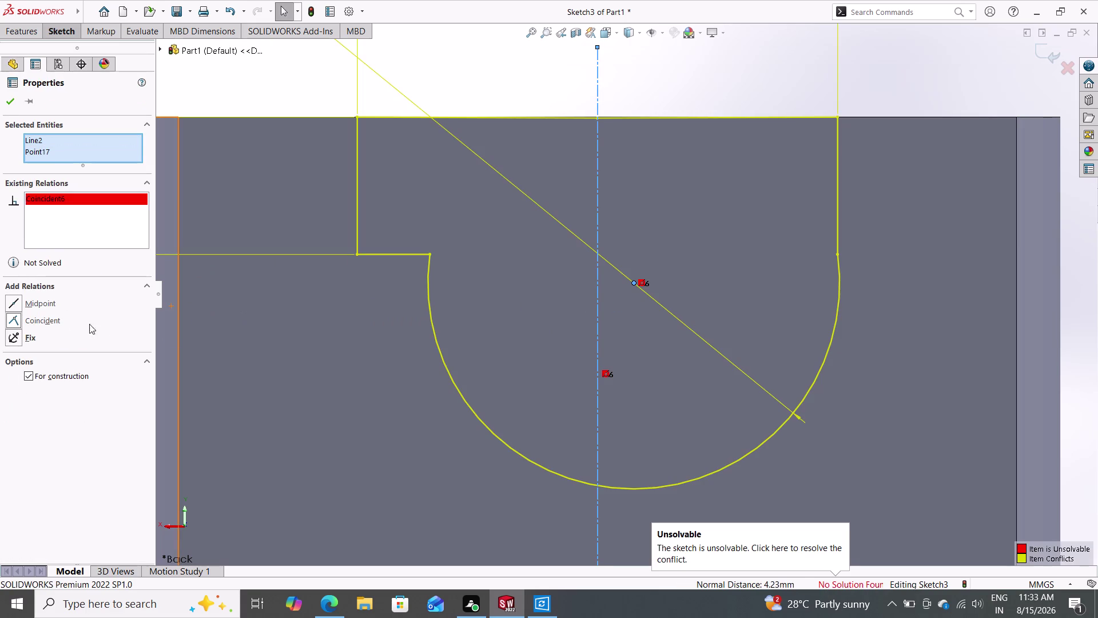
key(ctrl+z)
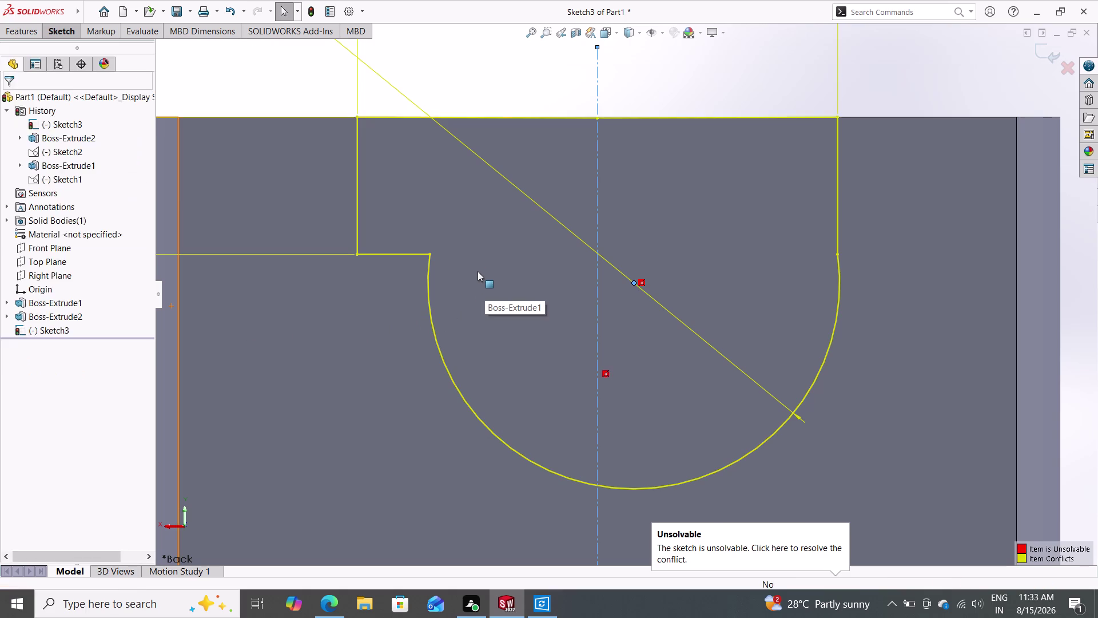
scroll(down, 3)
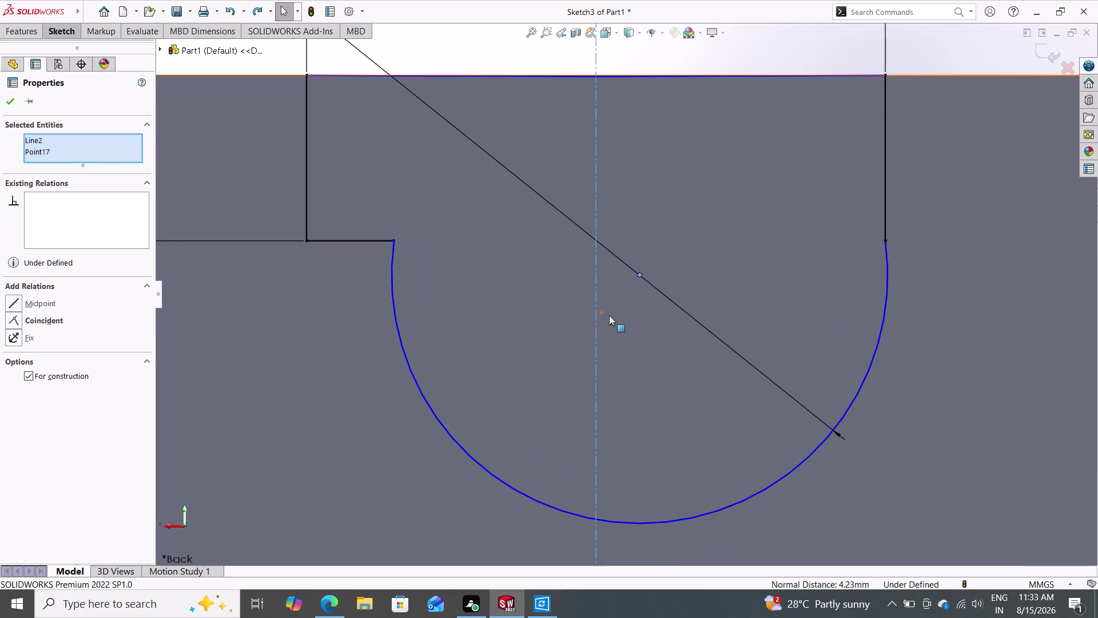
key(ctrl+z)
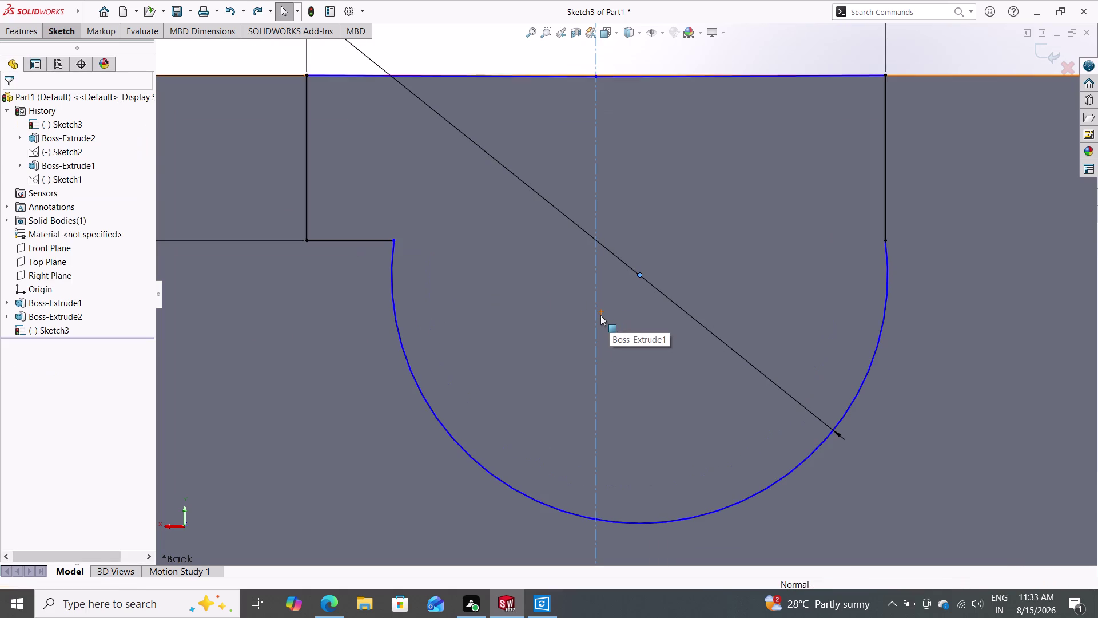
key(ctrl+z)
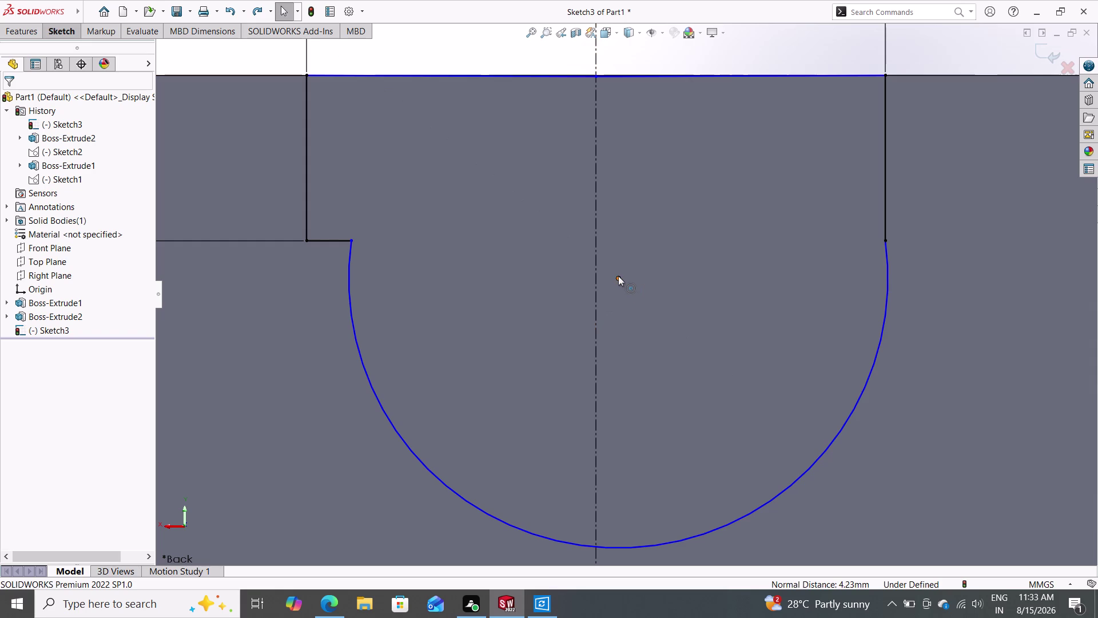
click(618, 276)
drag(618, 276, 604, 277)
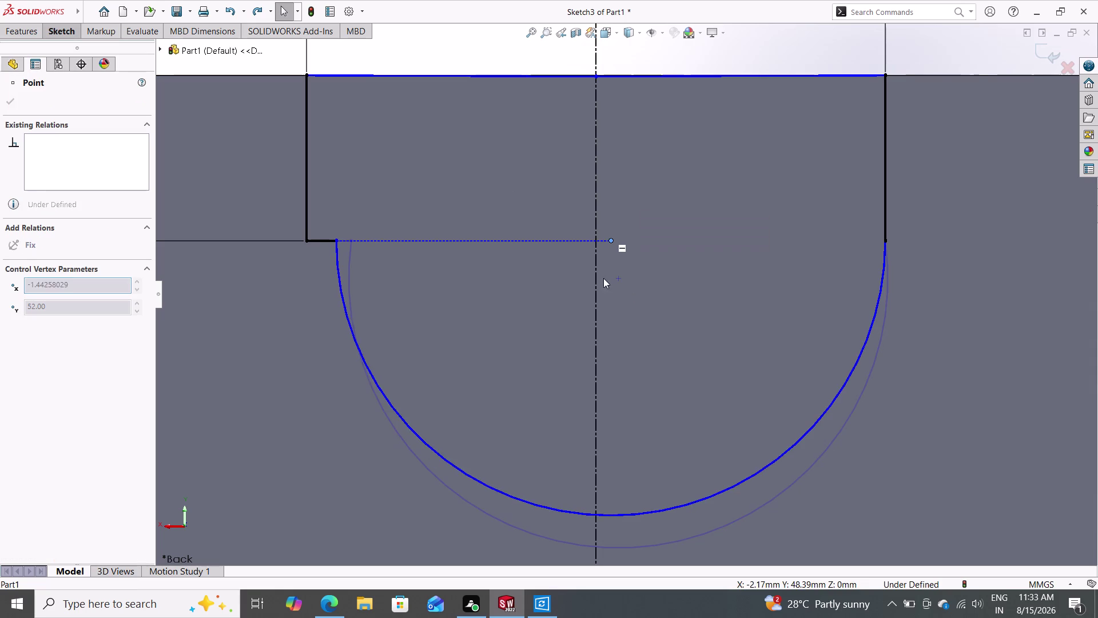
drag(603, 278, 598, 304)
drag(599, 305, 619, 311)
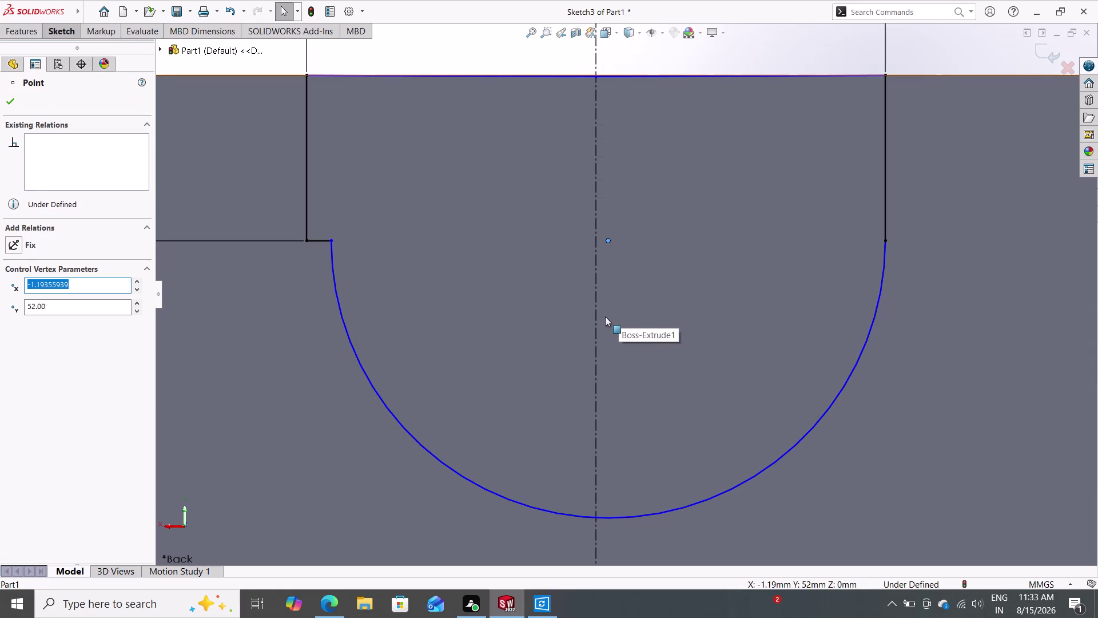
drag(609, 238, 609, 254)
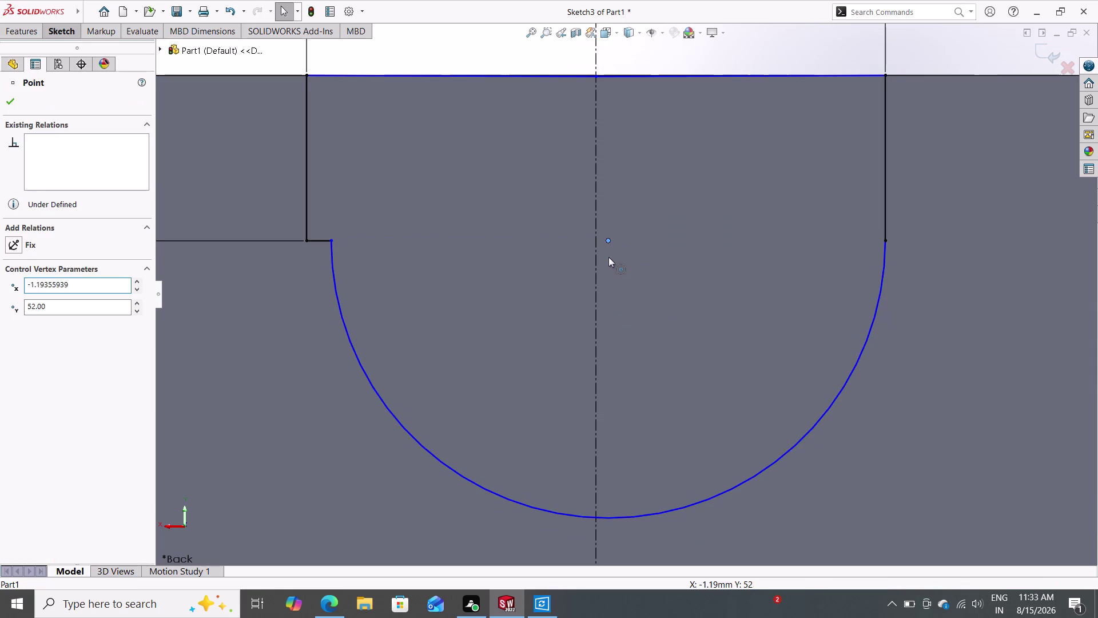
drag(609, 255, 586, 306)
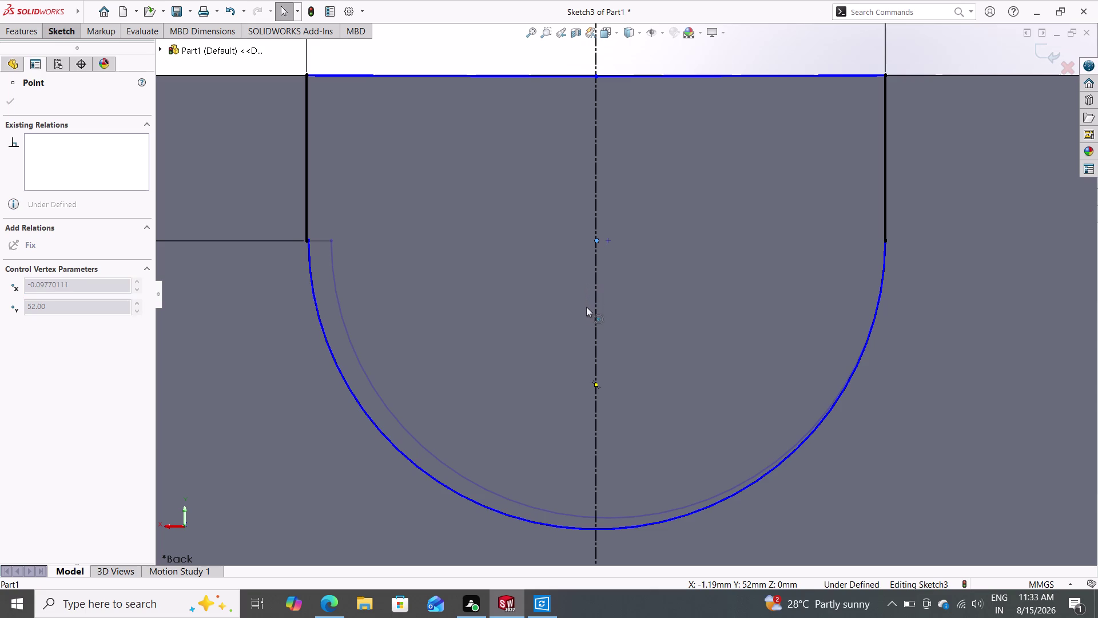
drag(587, 306, 586, 307)
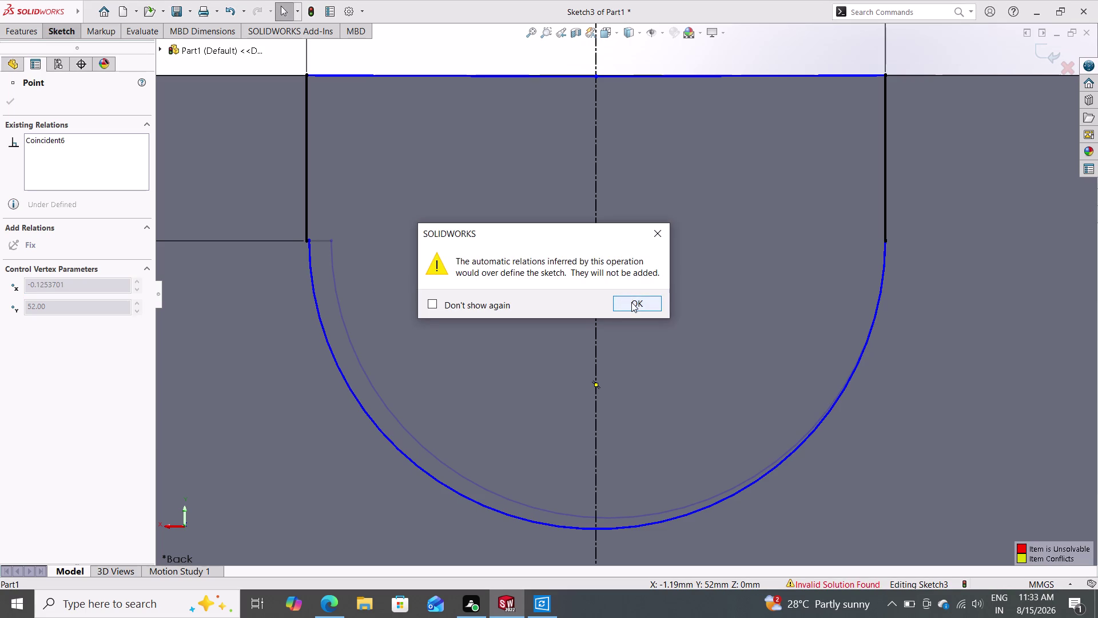
click(645, 306)
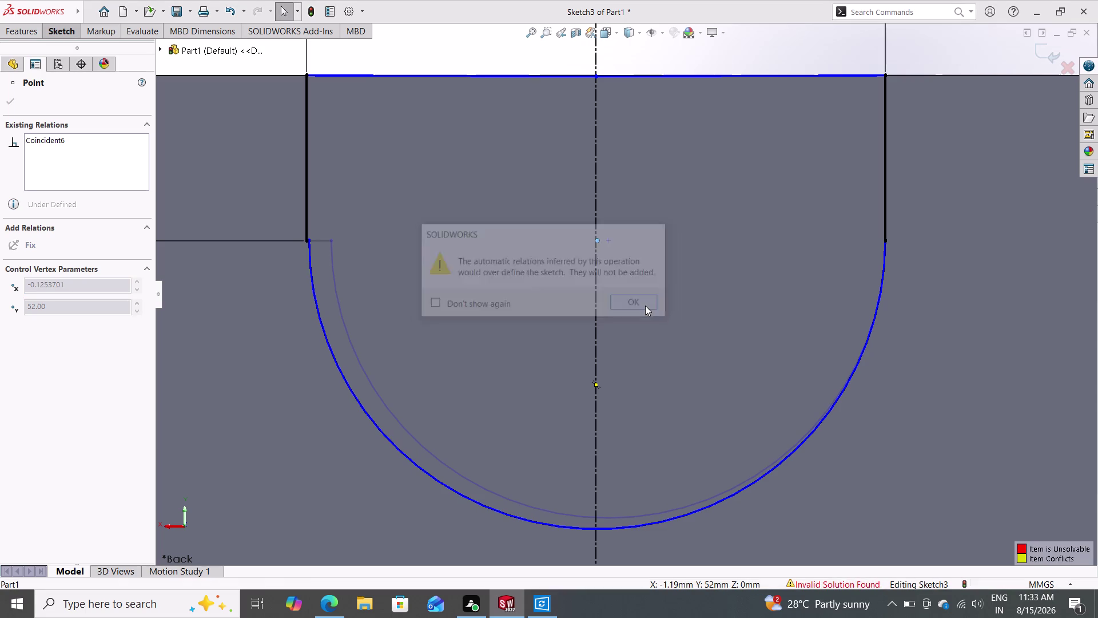
key(ctrl+z)
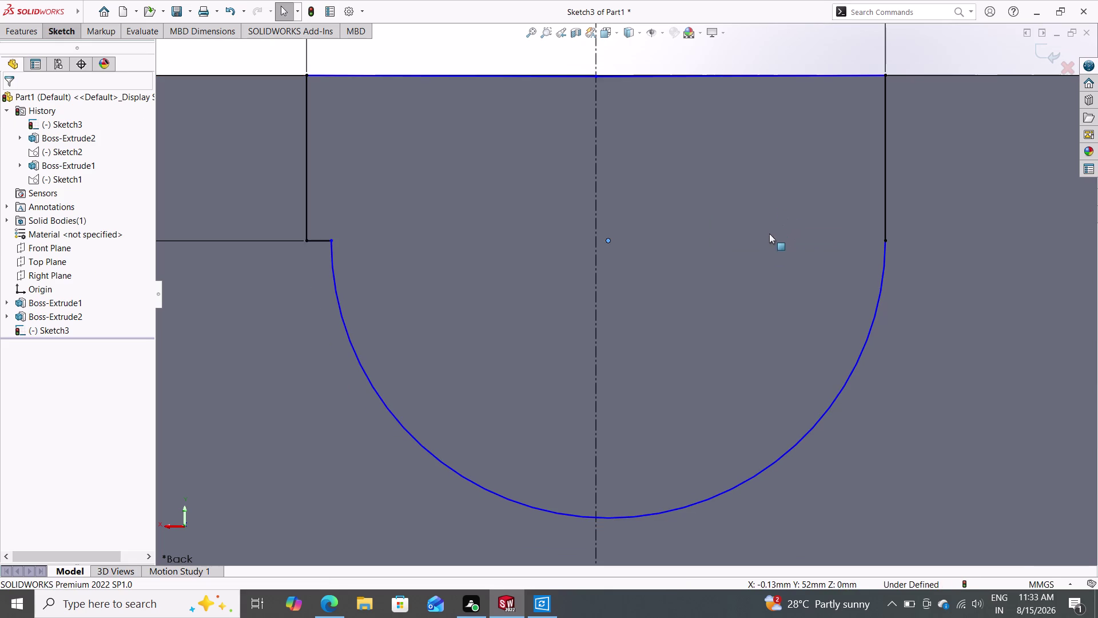
key(ctrl+z)
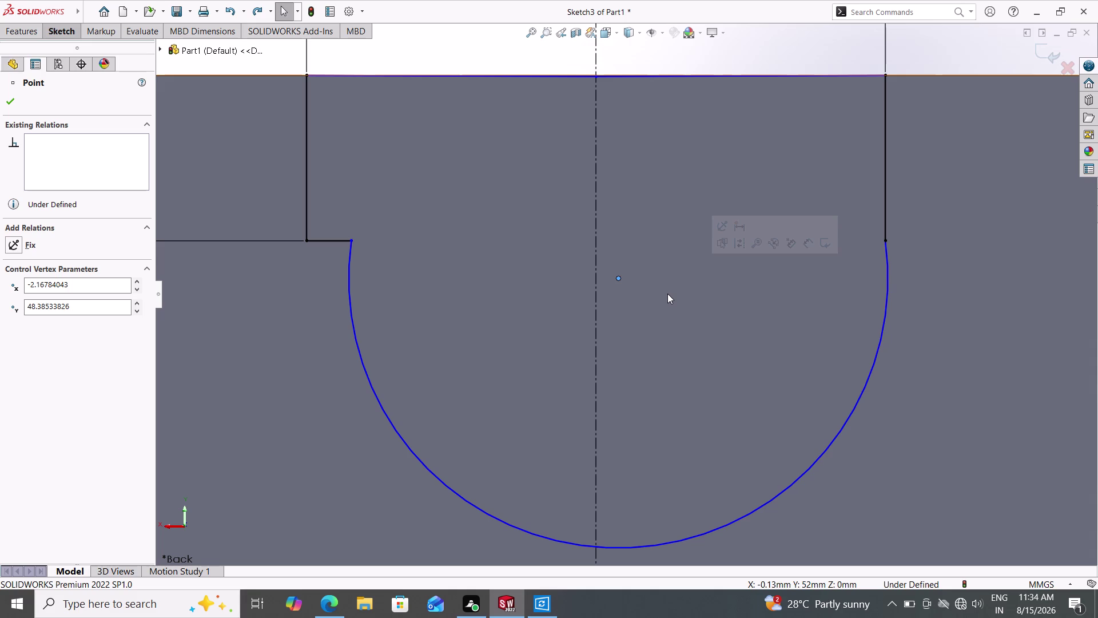
Delete the 16 mm height dimension from Sketch3.
key(Escape)
key(Escape)
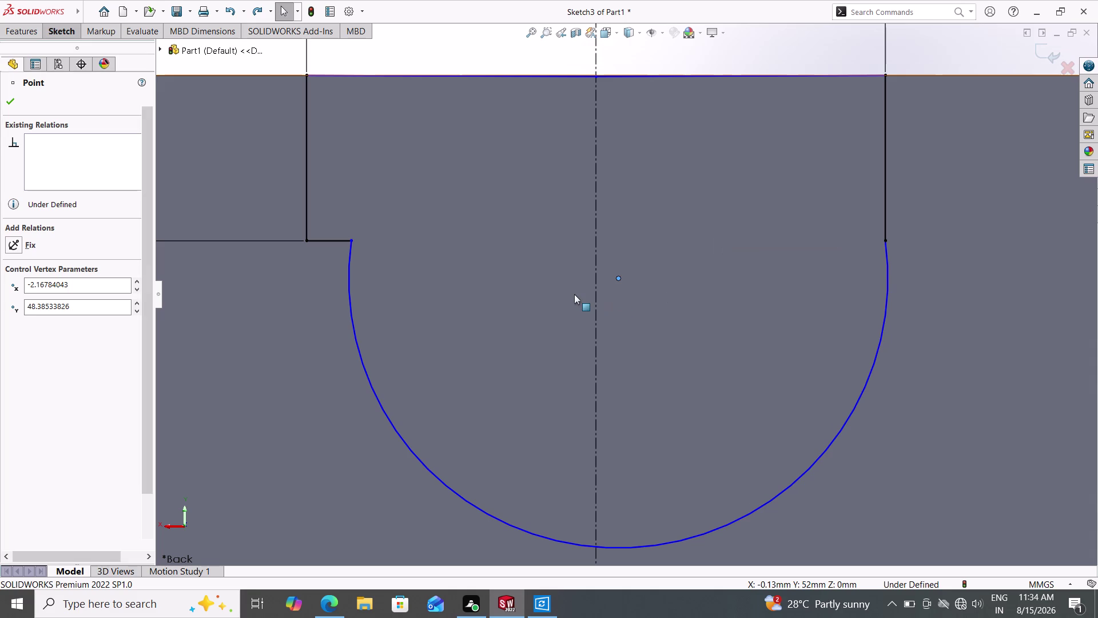
scroll(down, 3)
scroll(up, 3)
scroll(up, 3)
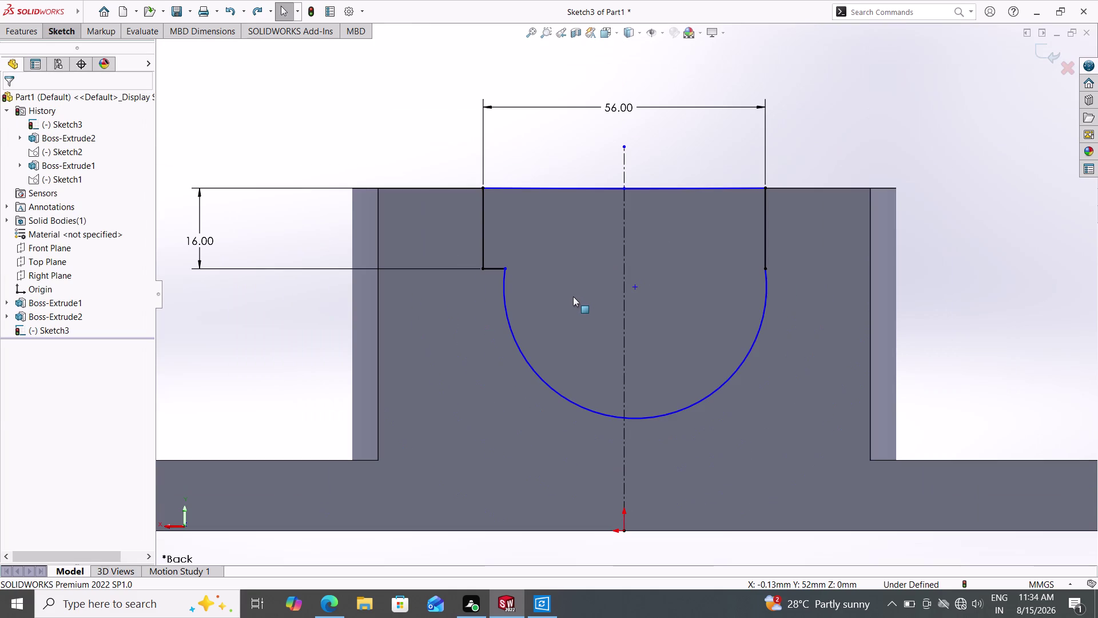
click(261, 268)
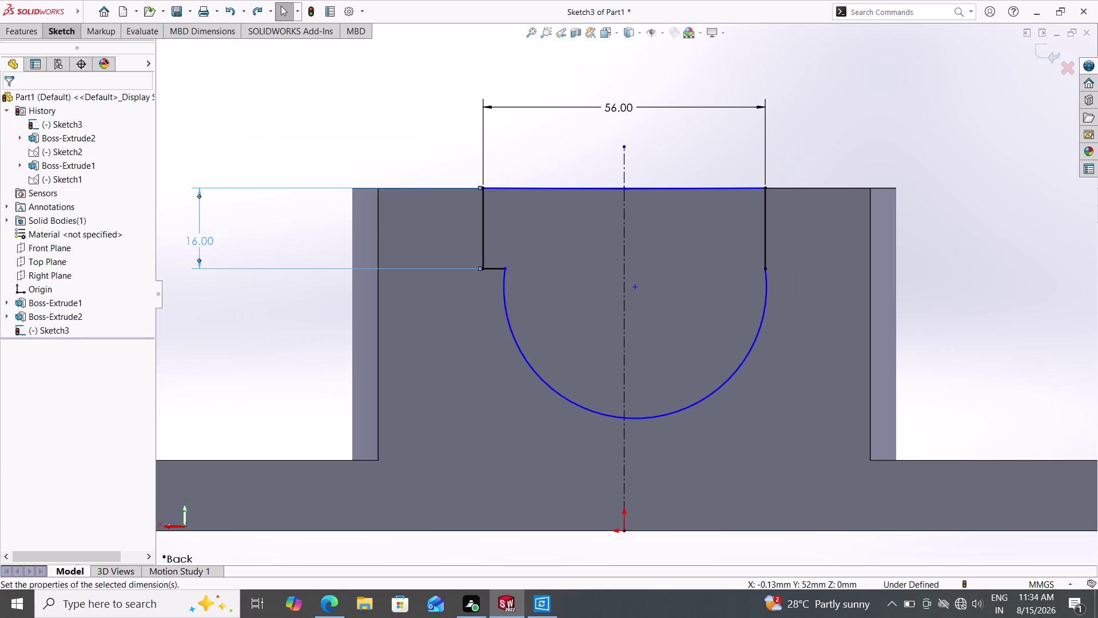
key(Delete)
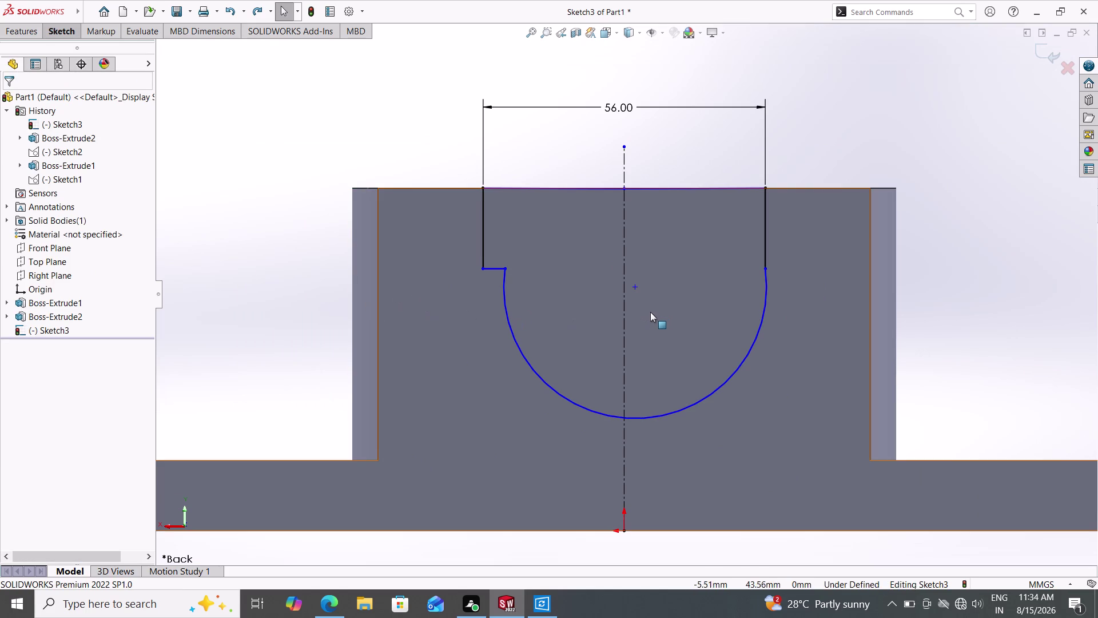
Attempt a Coincident relation between the arc centre point and the centreline.
scroll(down, 3)
click(624, 273)
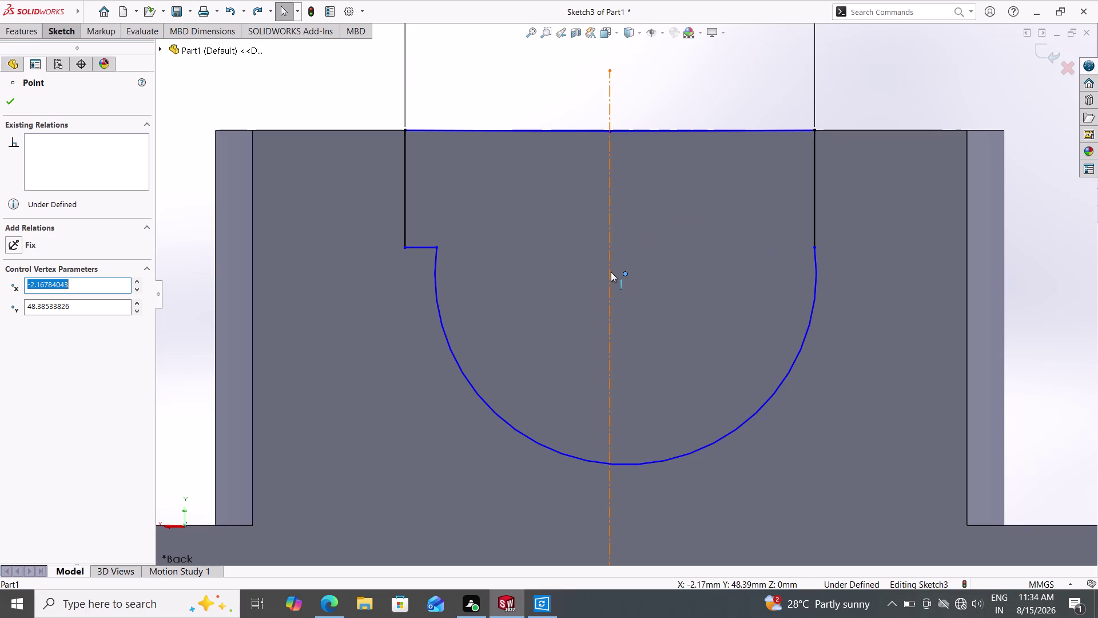
double_click(610, 272)
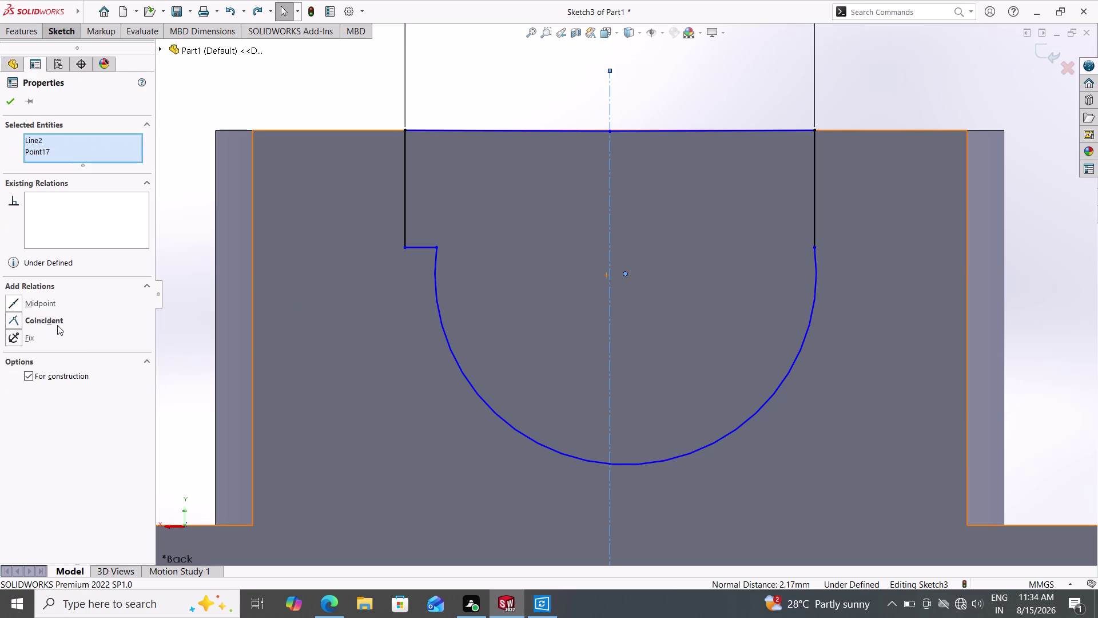
double_click(58, 323)
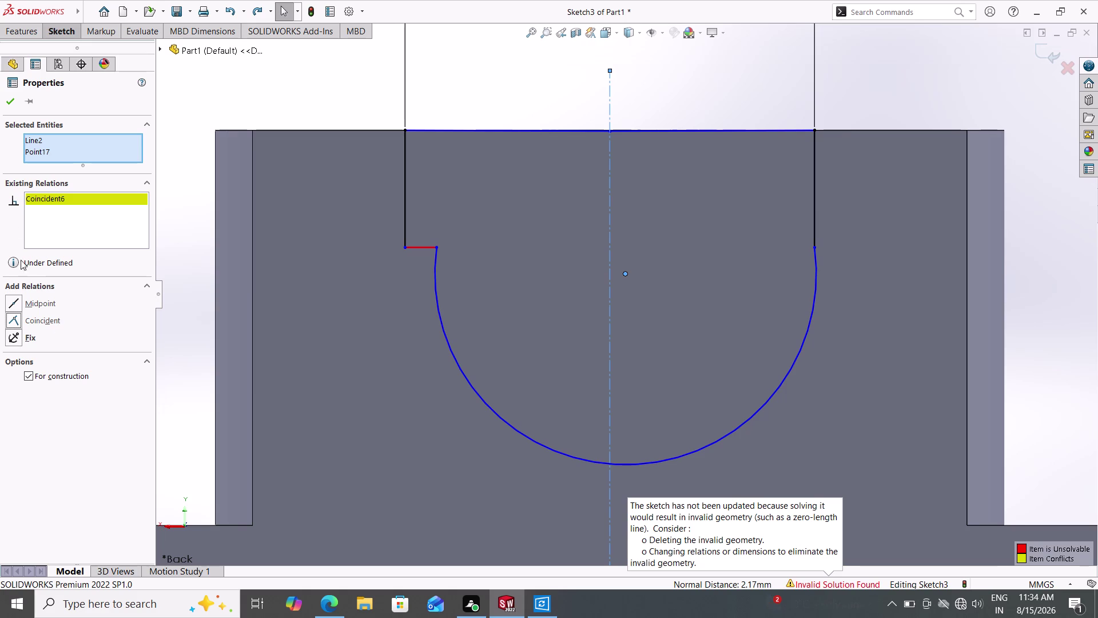
click(16, 100)
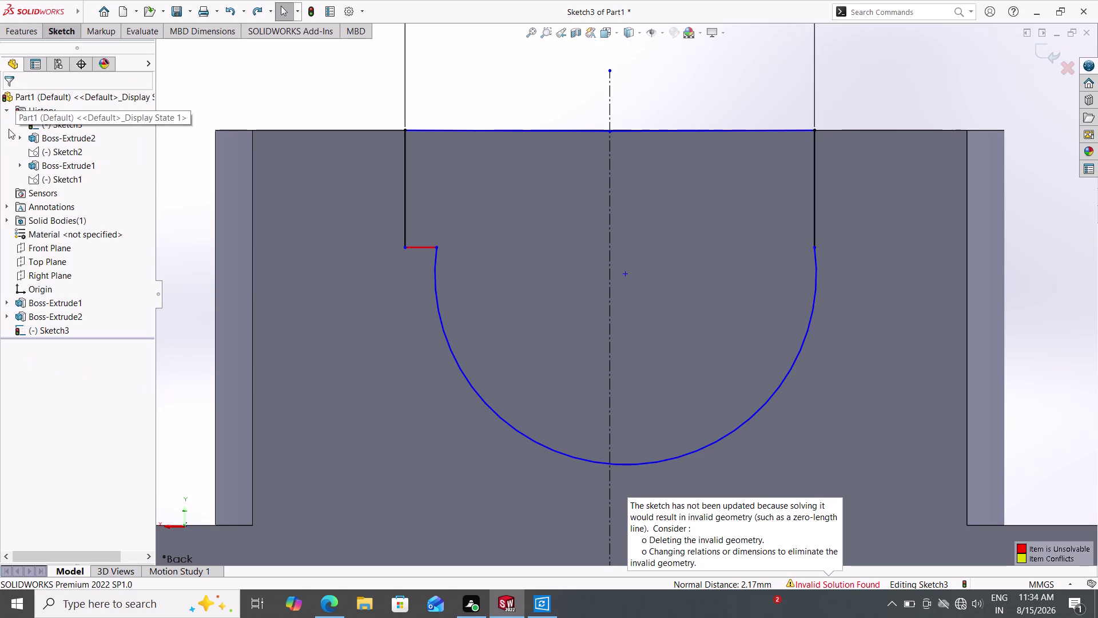
Undo the failed relation, restoring the 16 mm height and R24 radius dimensions.
scroll(down, 3)
scroll(up, 3)
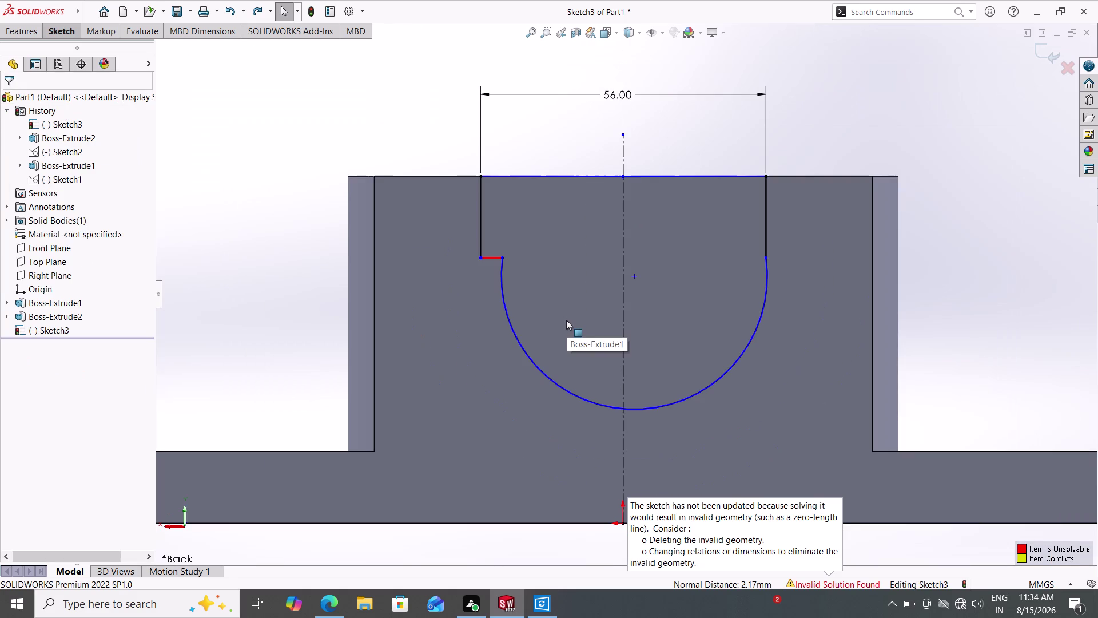
key(ctrl+z)
key(ctrl+z)
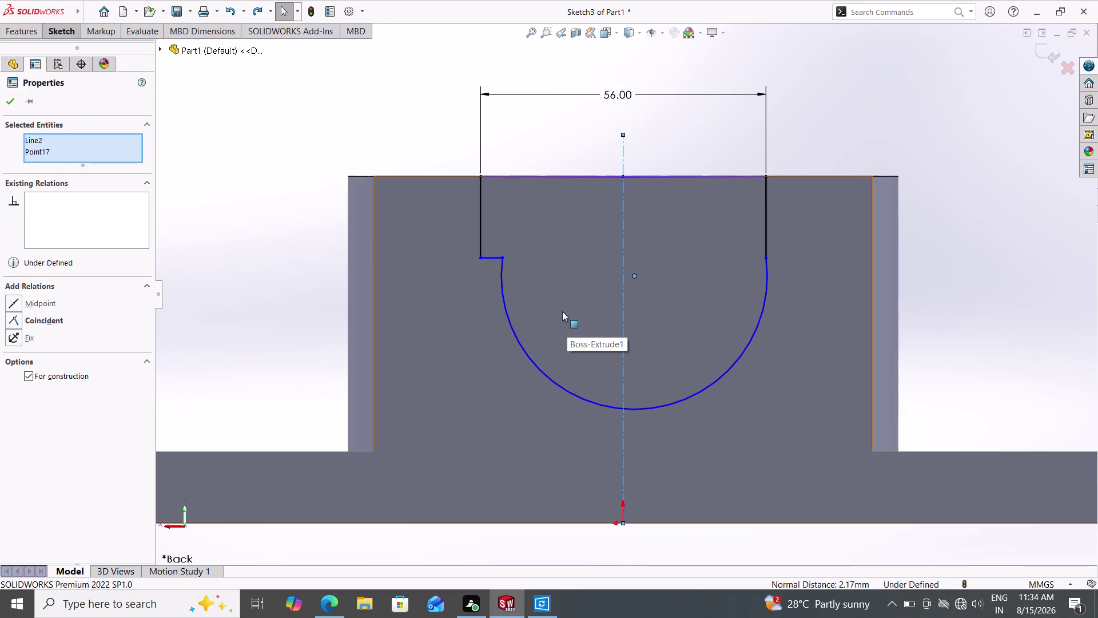
key(ctrl+z)
key(ctrl+z)
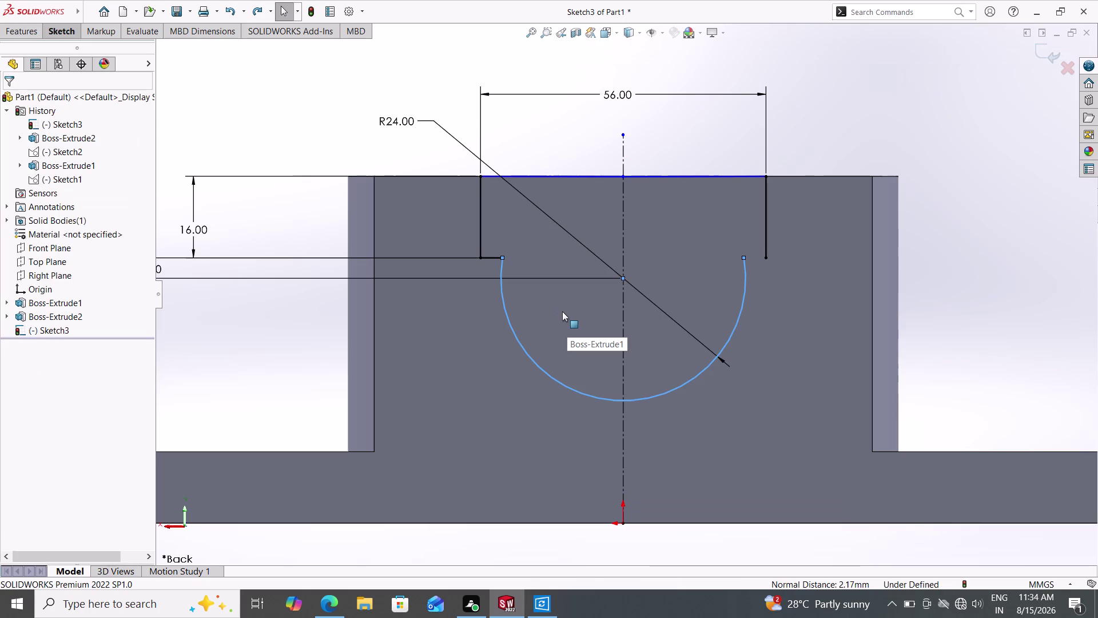
key(Escape)
key(Escape)
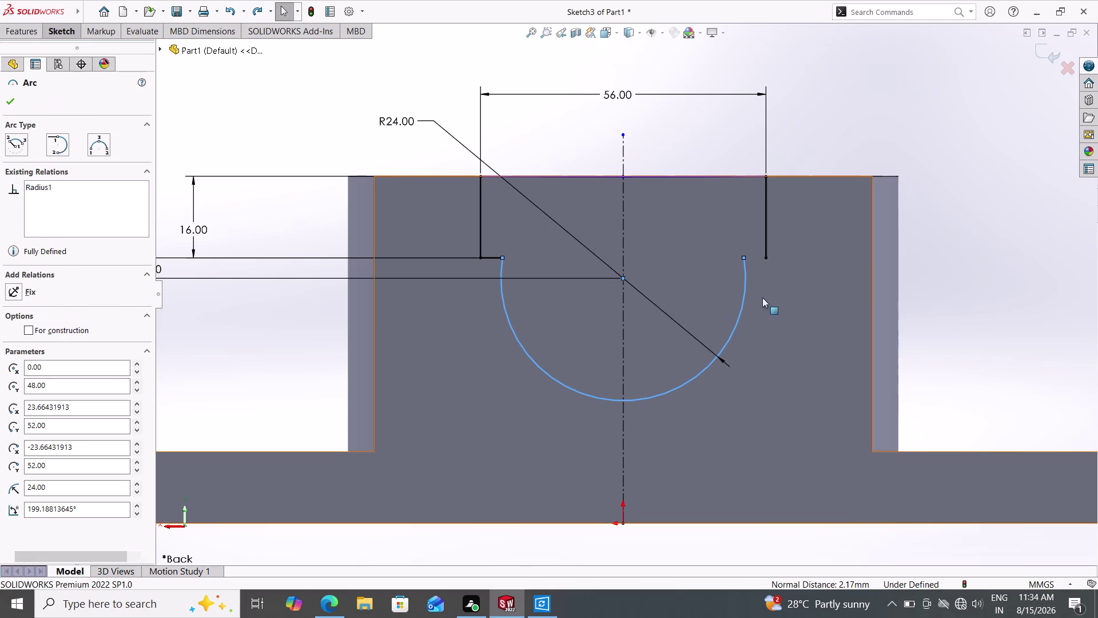
key(Escape)
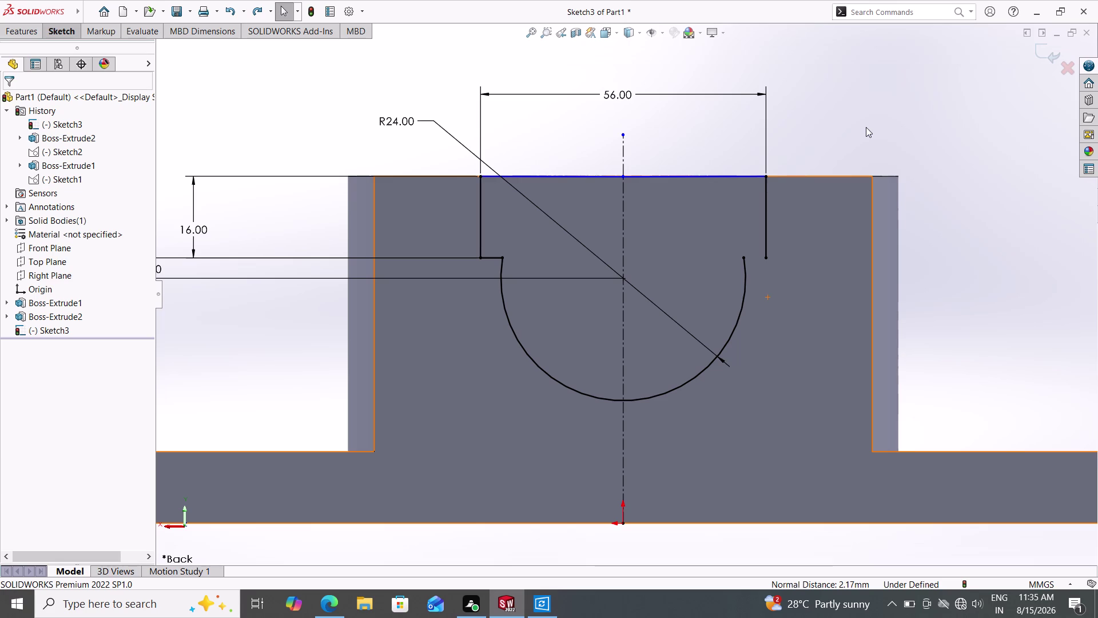
Draw a short horizontal line from the arc's right end to the right vertical line.
double_click(51, 25)
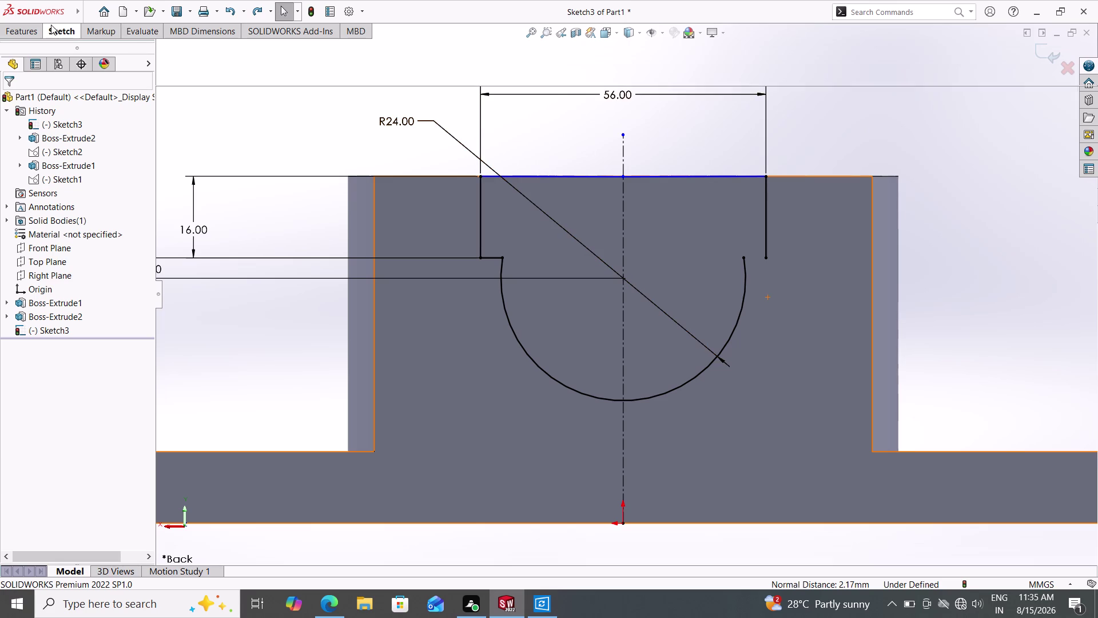
click(108, 47)
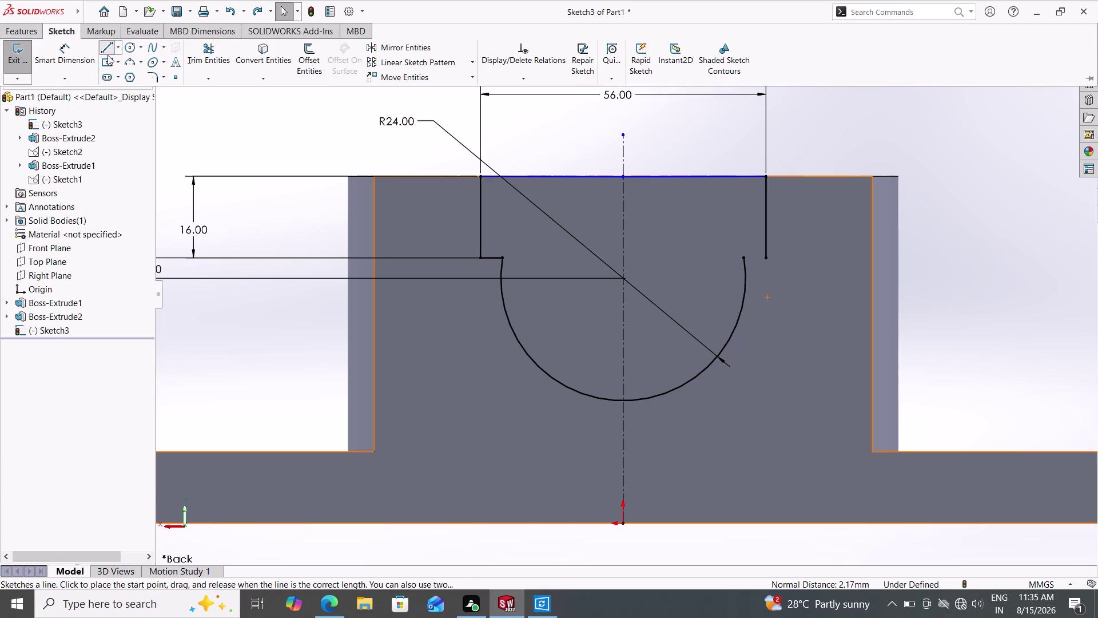
click(766, 258)
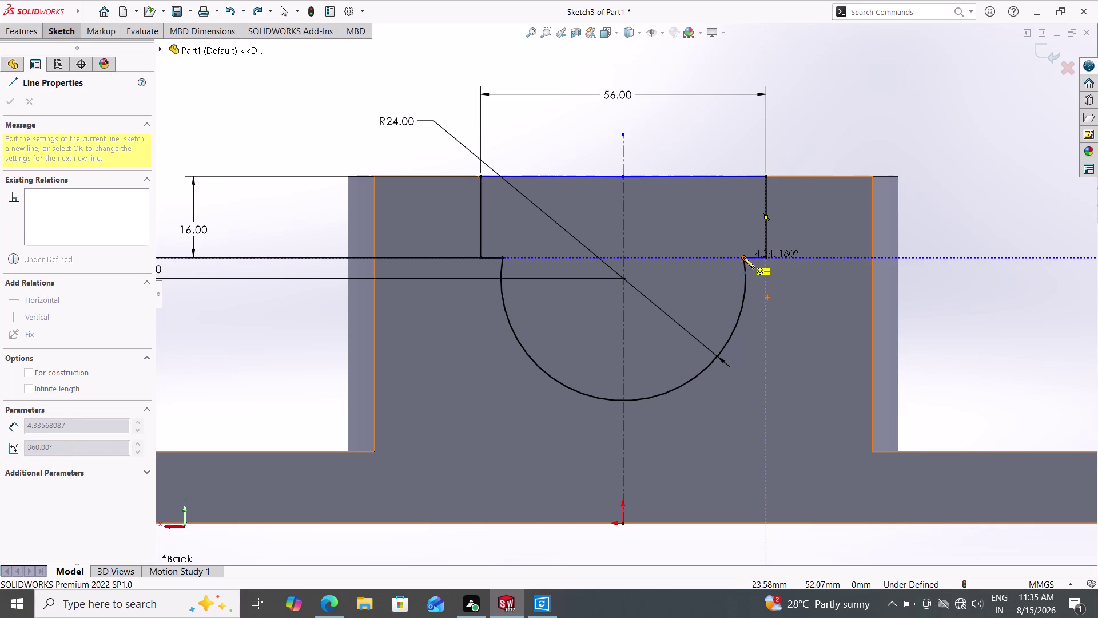
click(743, 257)
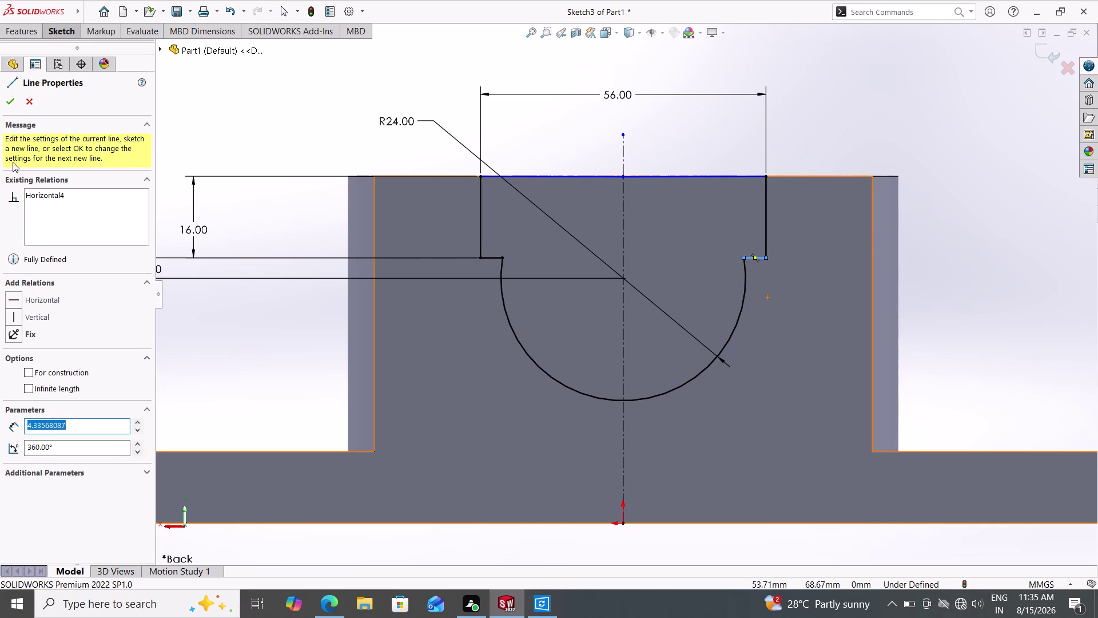
click(7, 108)
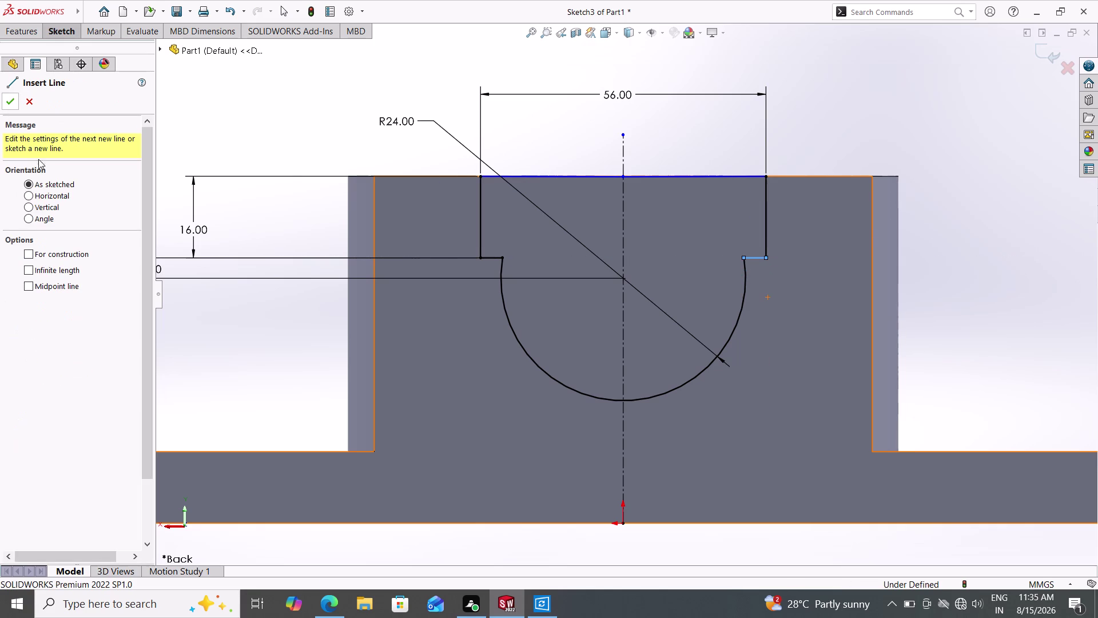
click(8, 100)
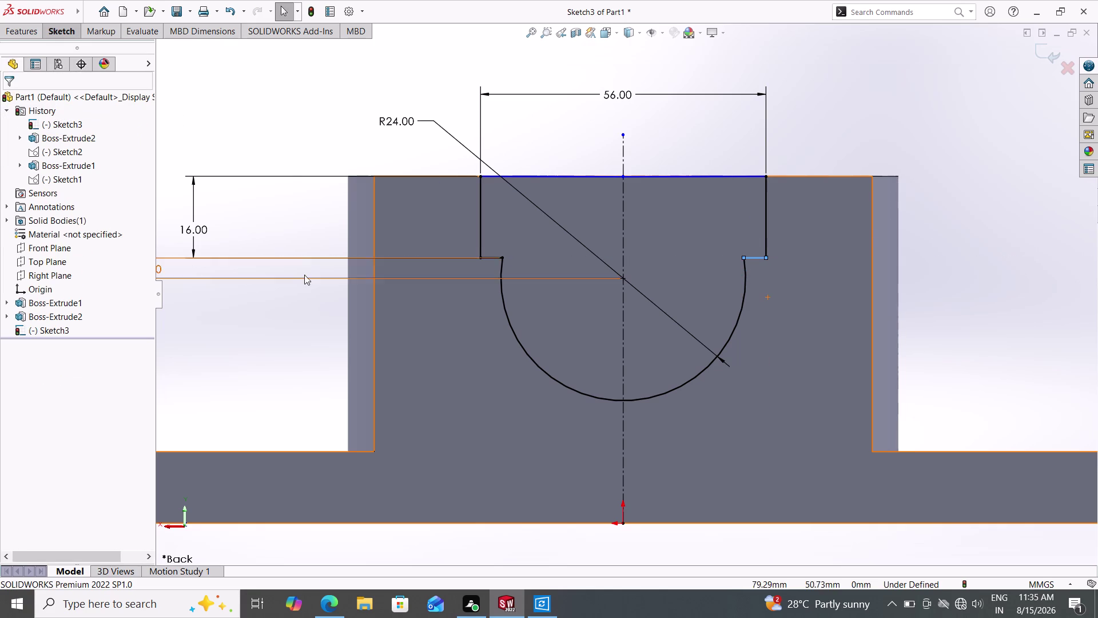
key(Escape)
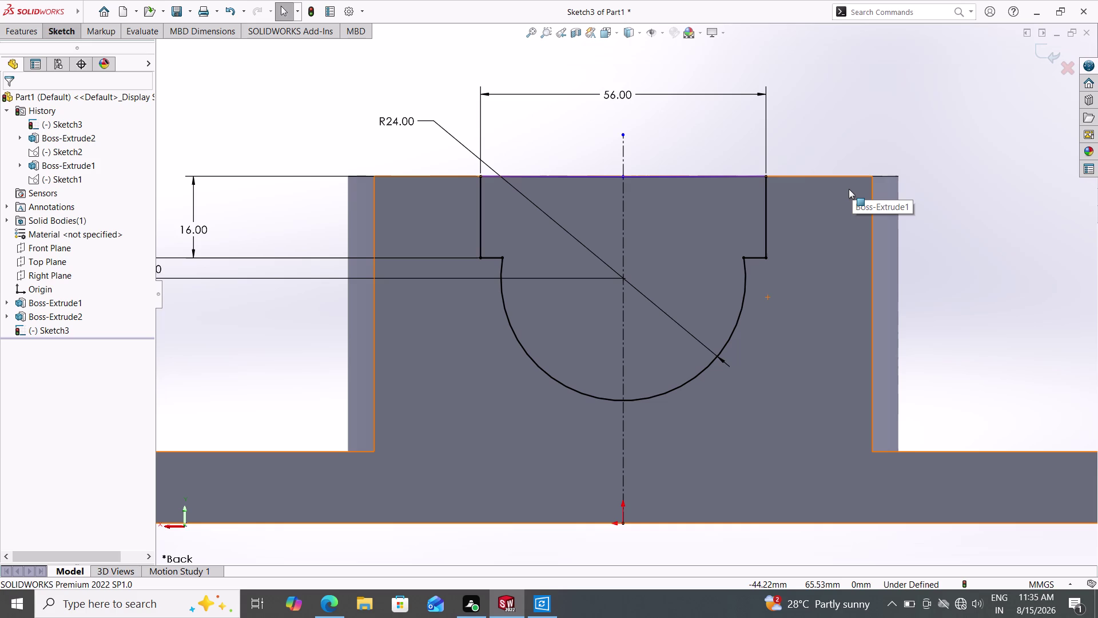
scroll(down, 3)
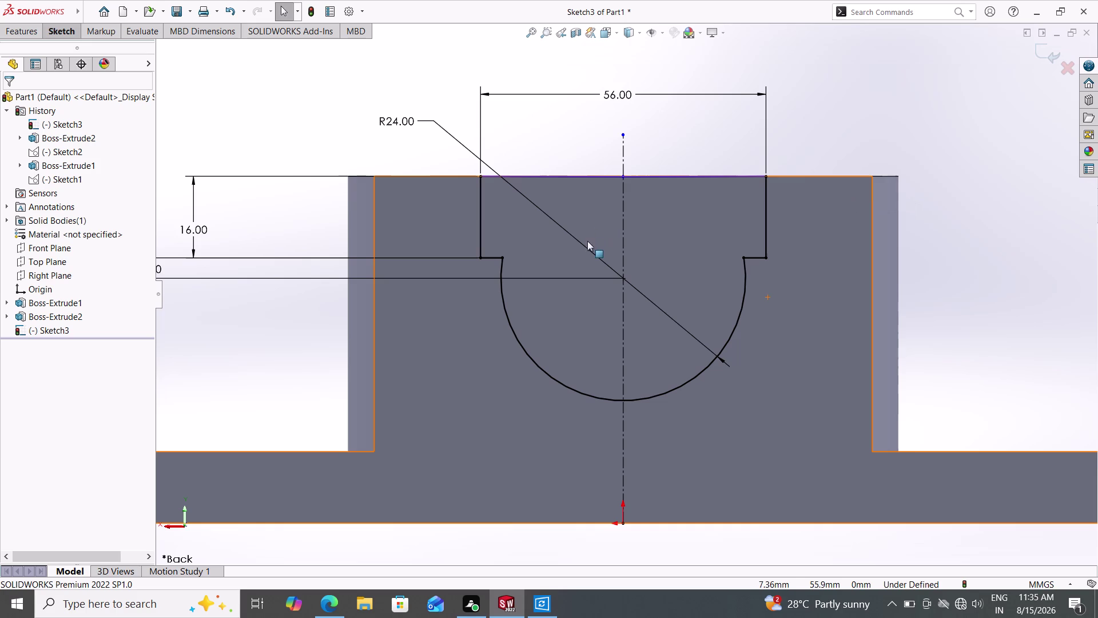
scroll(down, 3)
scroll(up, 3)
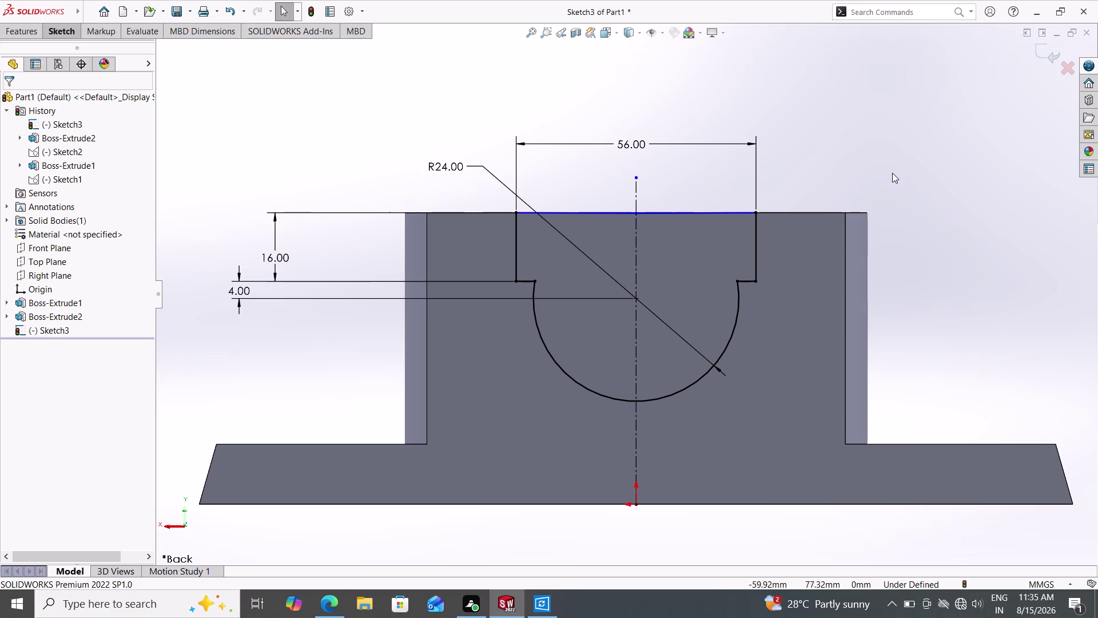
click(11, 29)
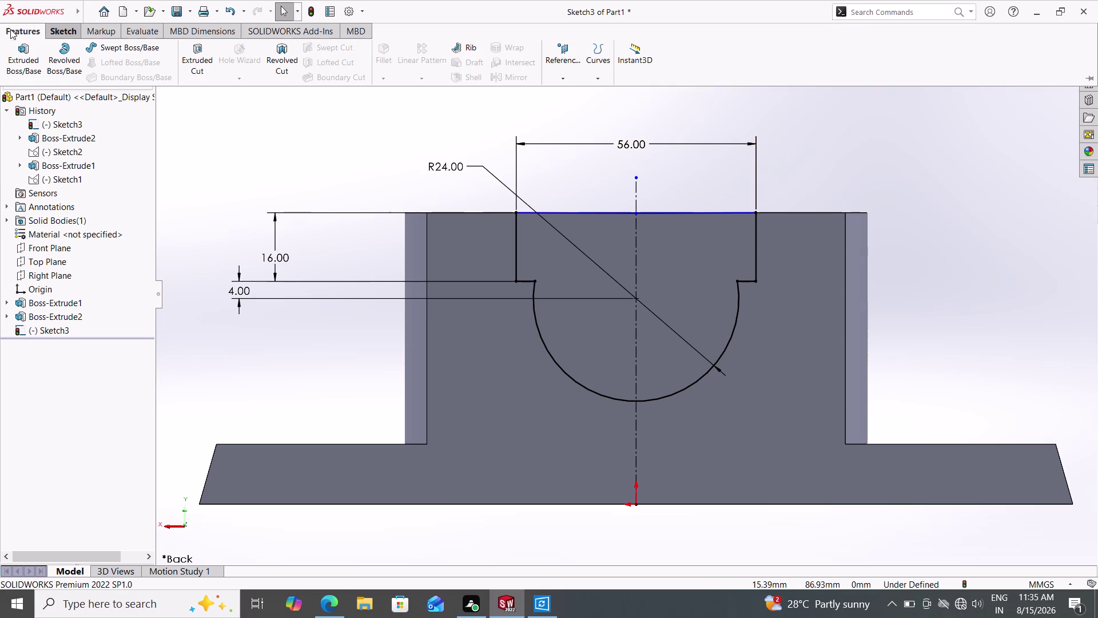
click(195, 54)
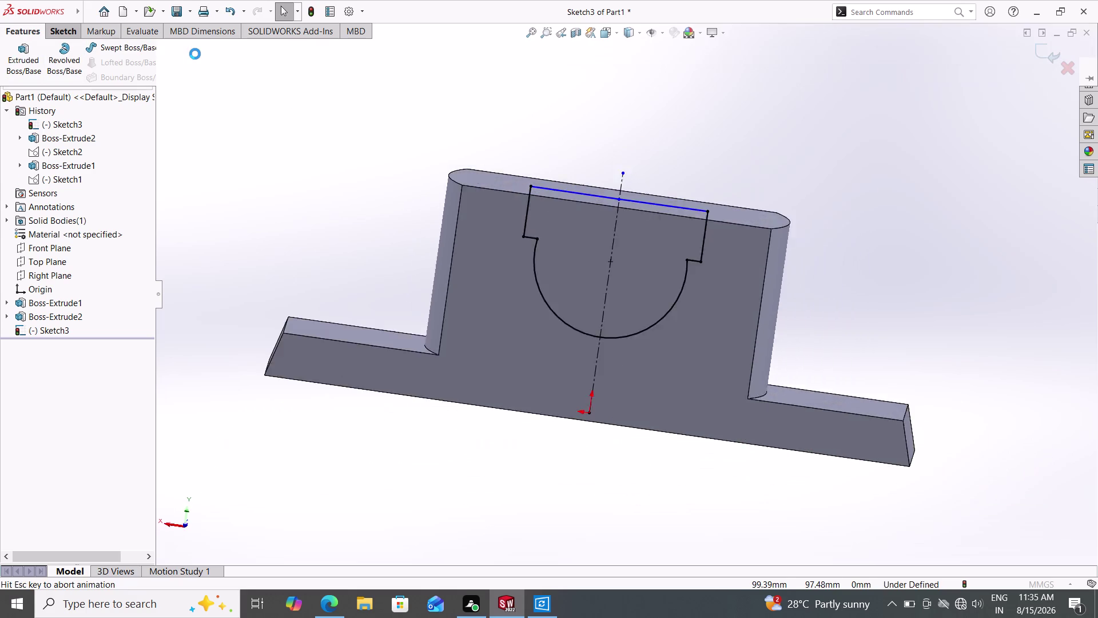
double_click(586, 222)
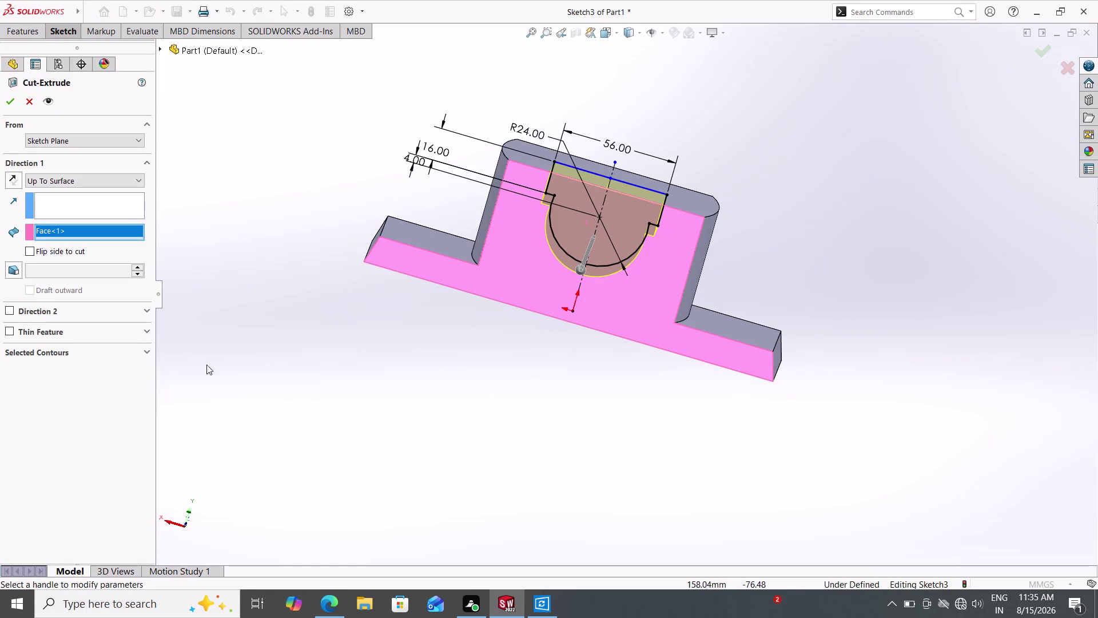
click(52, 185)
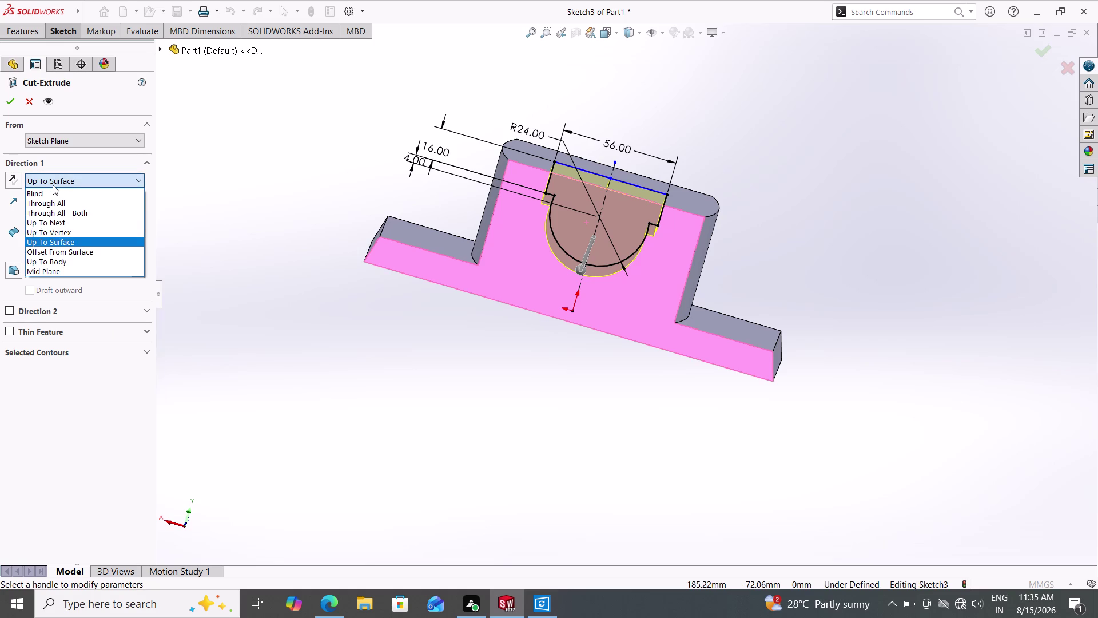
click(53, 184)
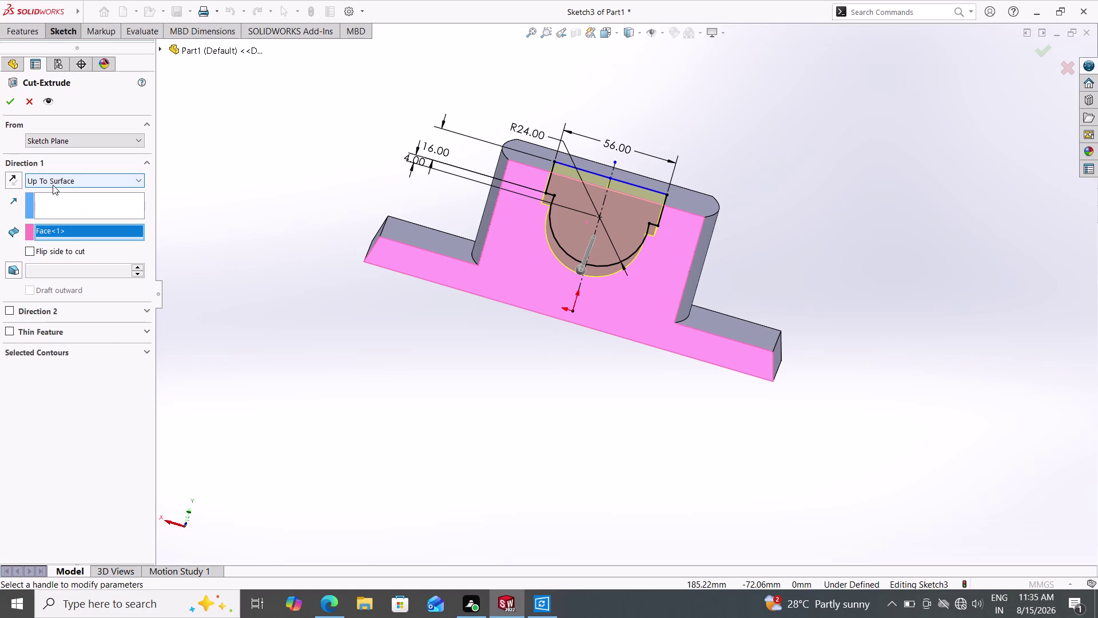
key(ctrl+z)
key(Escape)
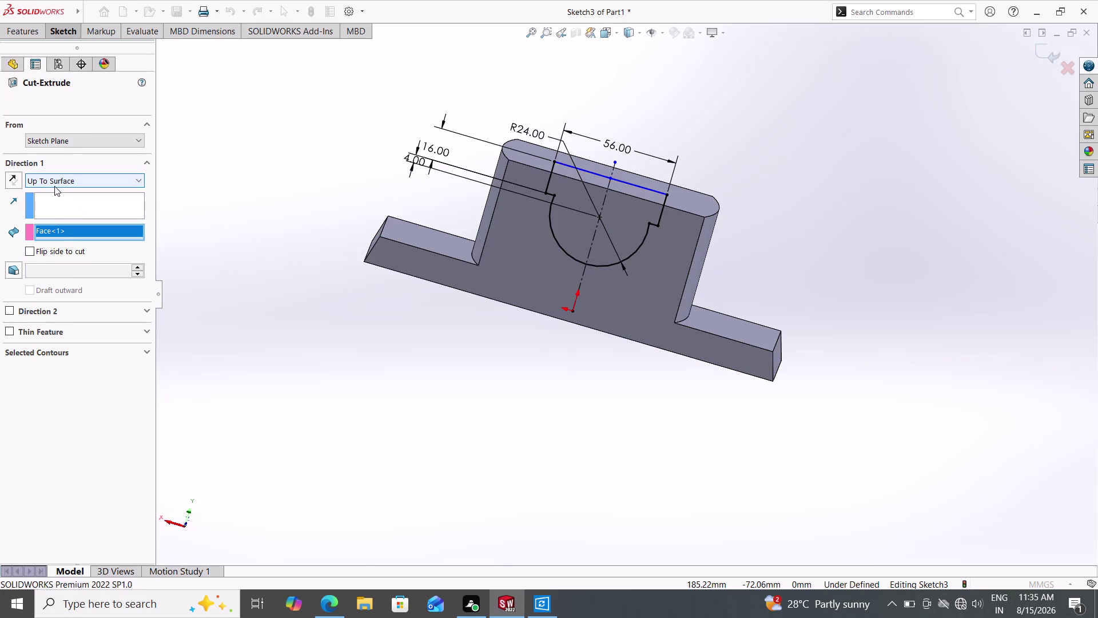
key(Escape)
click(17, 27)
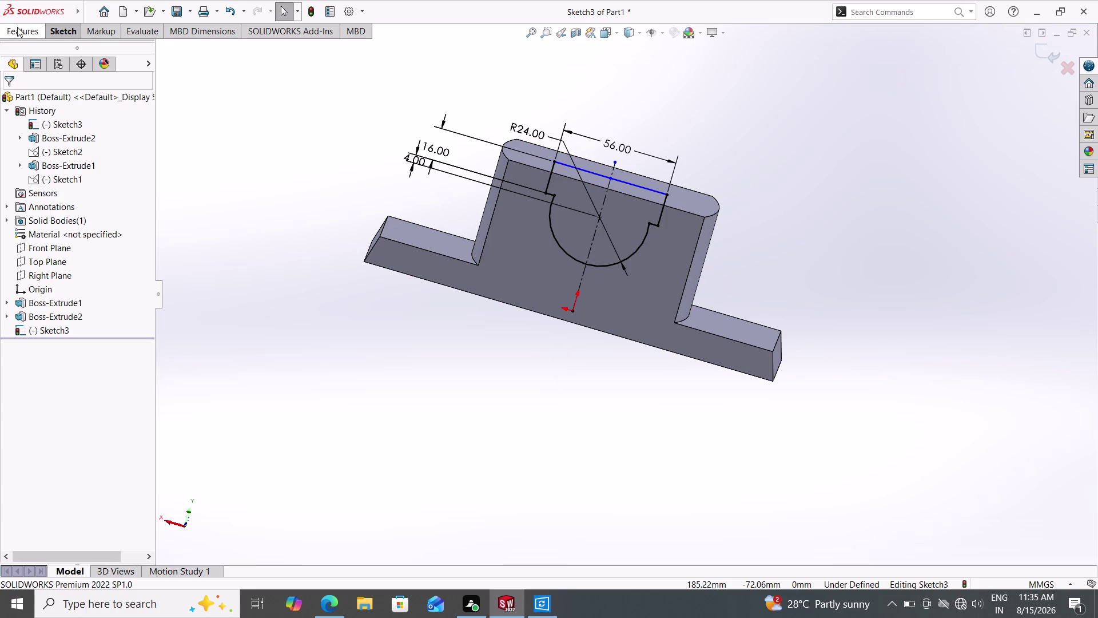
Start an Extruded Cut from the saddle sketch and try a Through All end condition.
double_click(194, 44)
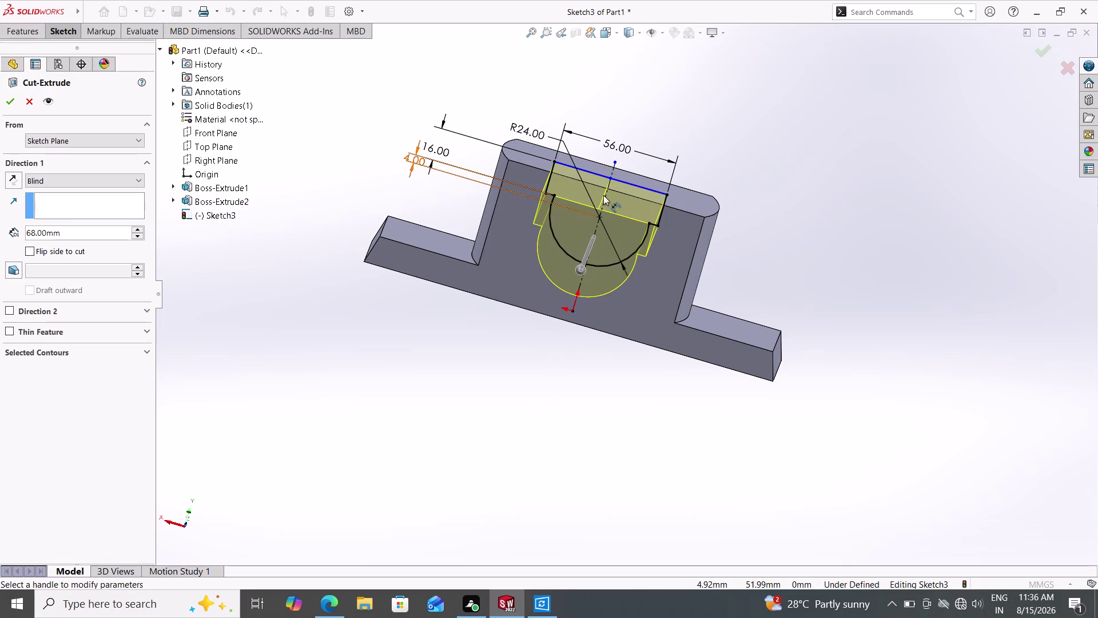
middle_drag(829, 287, 761, 307)
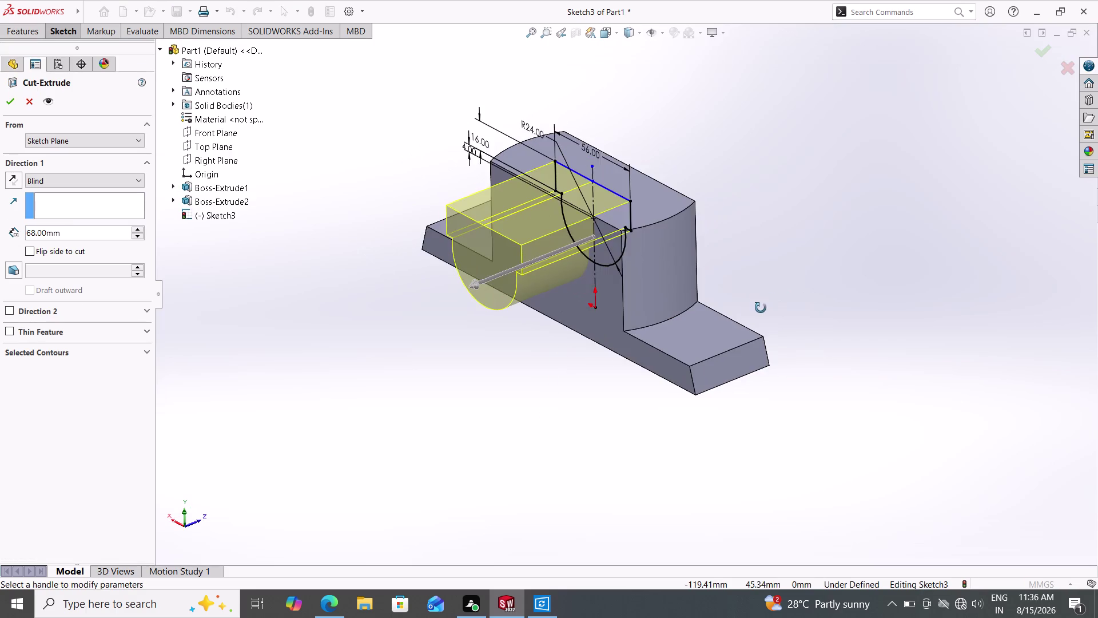
middle_drag(761, 307, 740, 323)
scroll(up, 3)
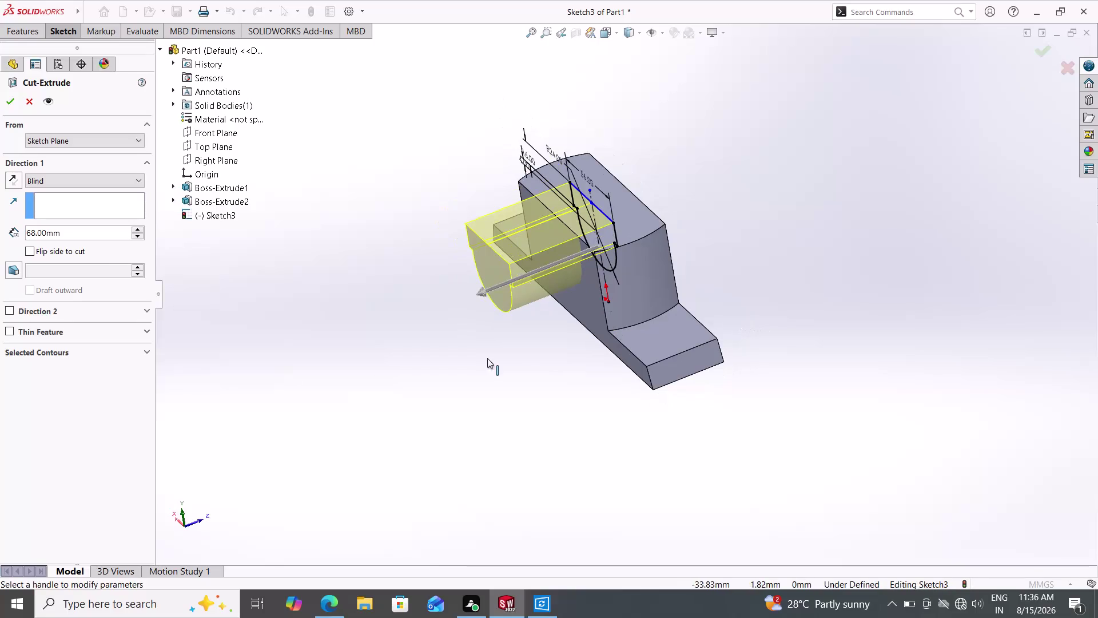
click(99, 181)
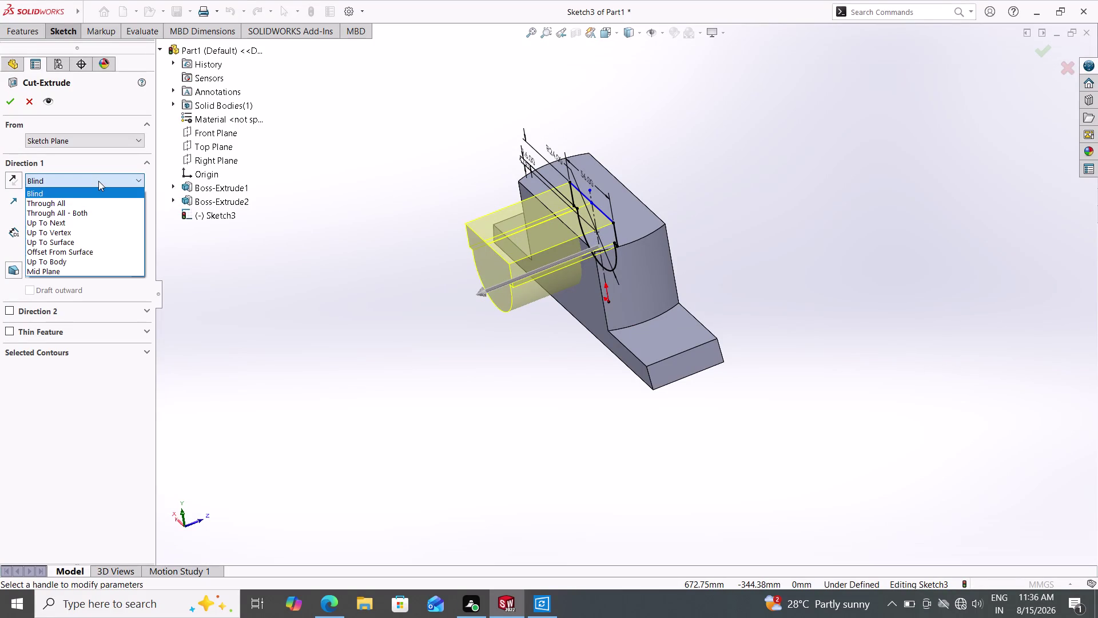
click(78, 204)
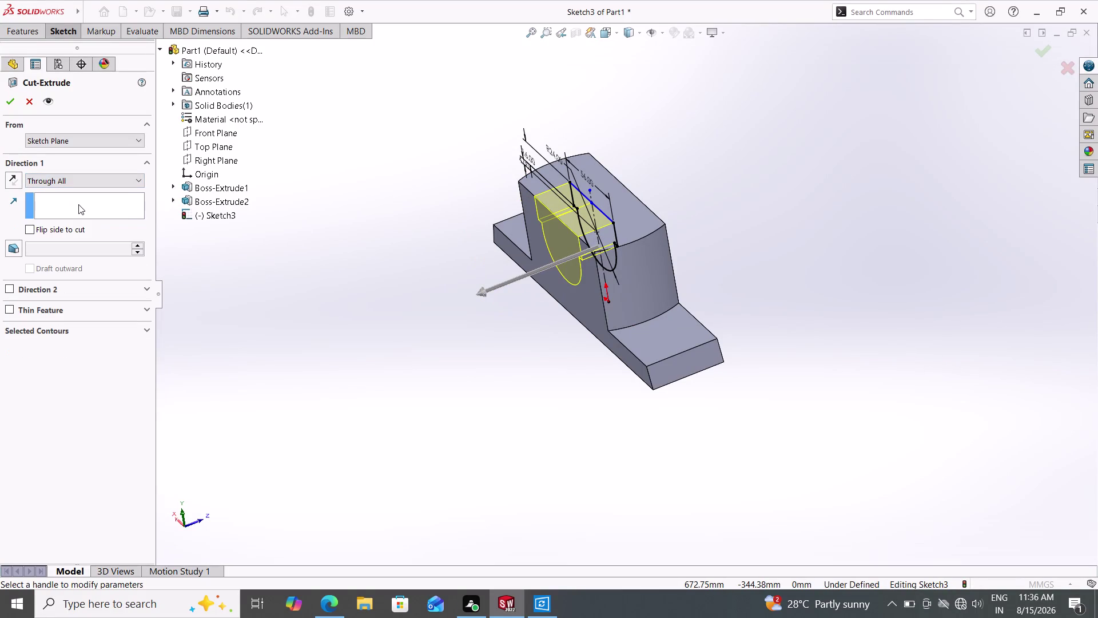
middle_drag(488, 407, 489, 415)
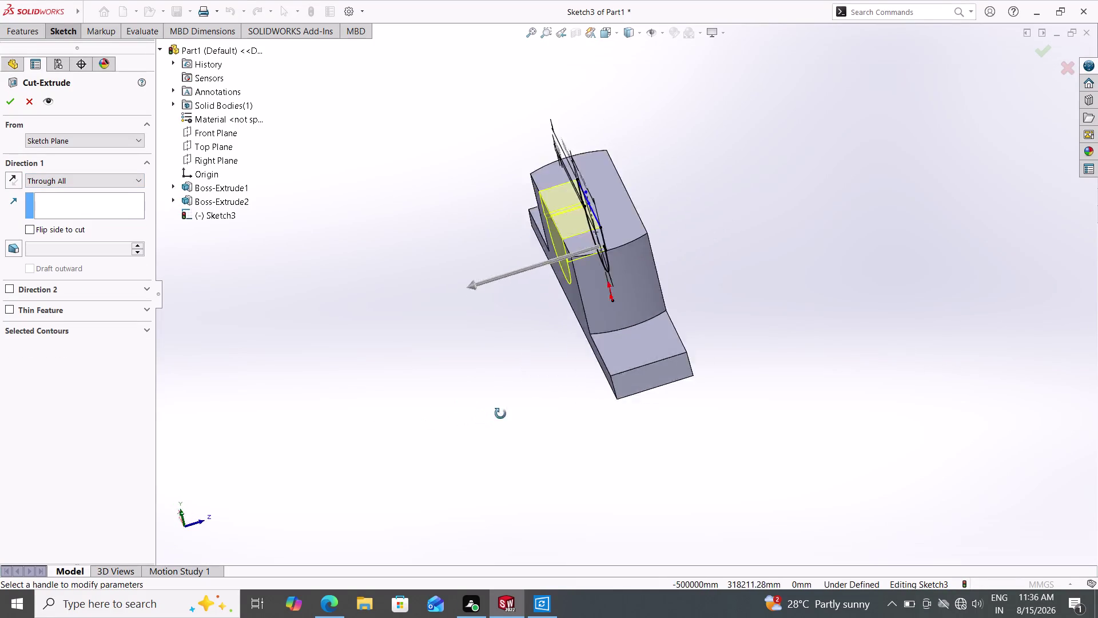
middle_drag(490, 416, 532, 343)
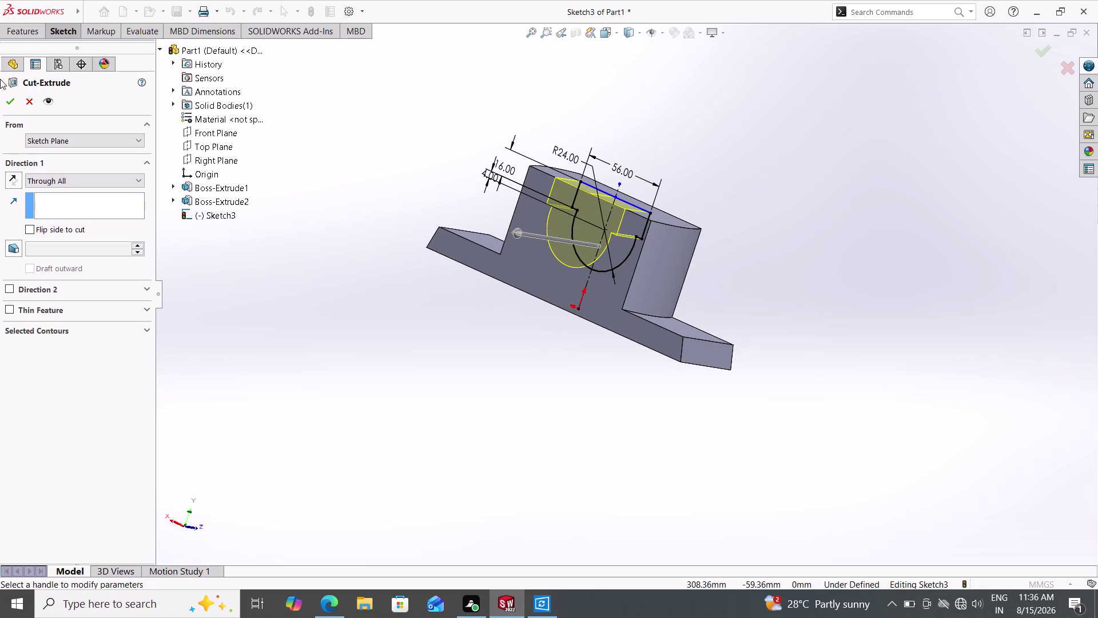
click(10, 98)
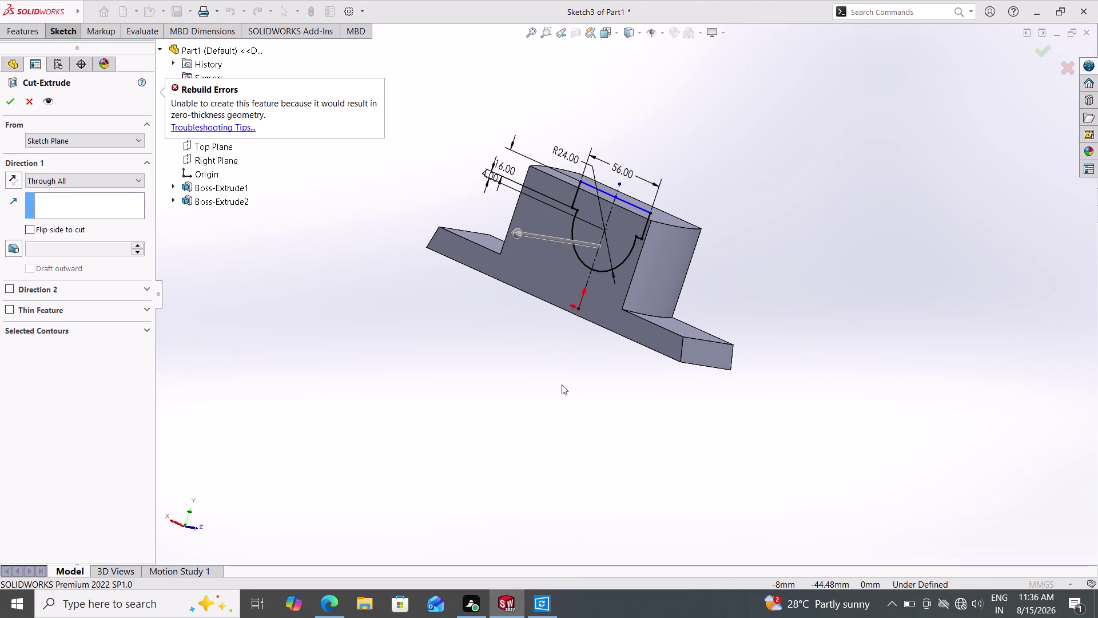
Switch the cut to Through All - Both, apply it and keep all bodies.
middle_drag(594, 391, 676, 321)
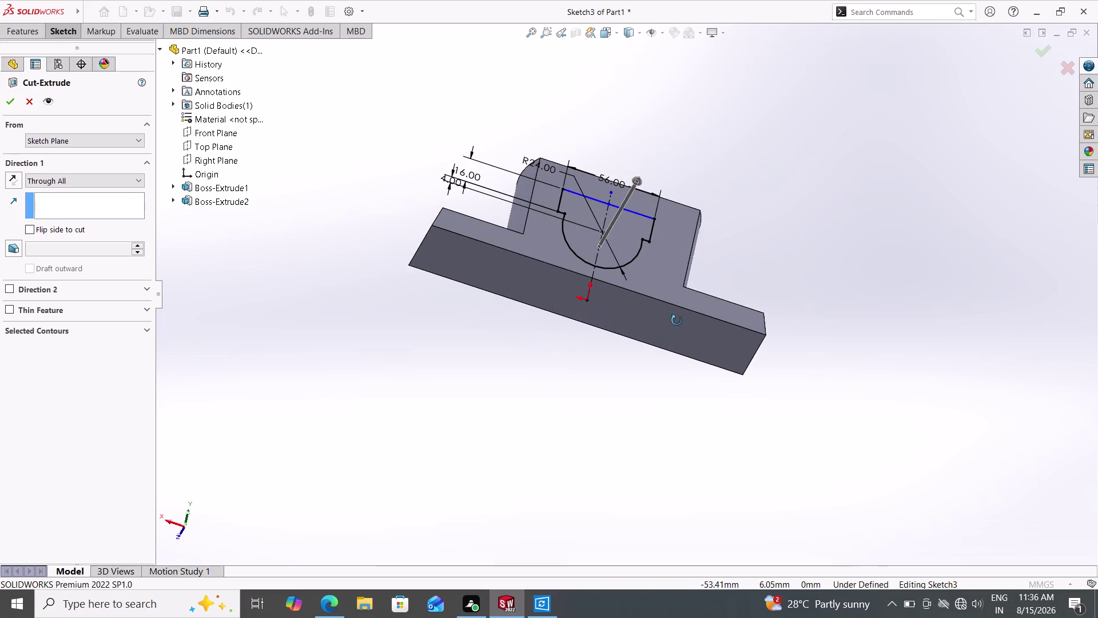
middle_drag(677, 320, 625, 485)
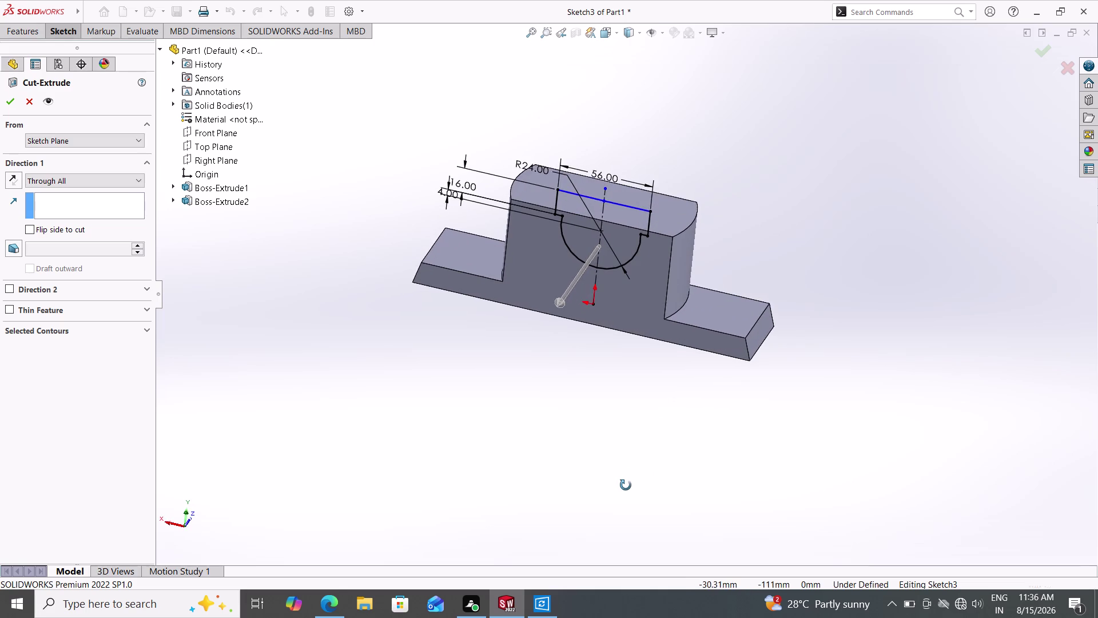
middle_drag(626, 486, 533, 447)
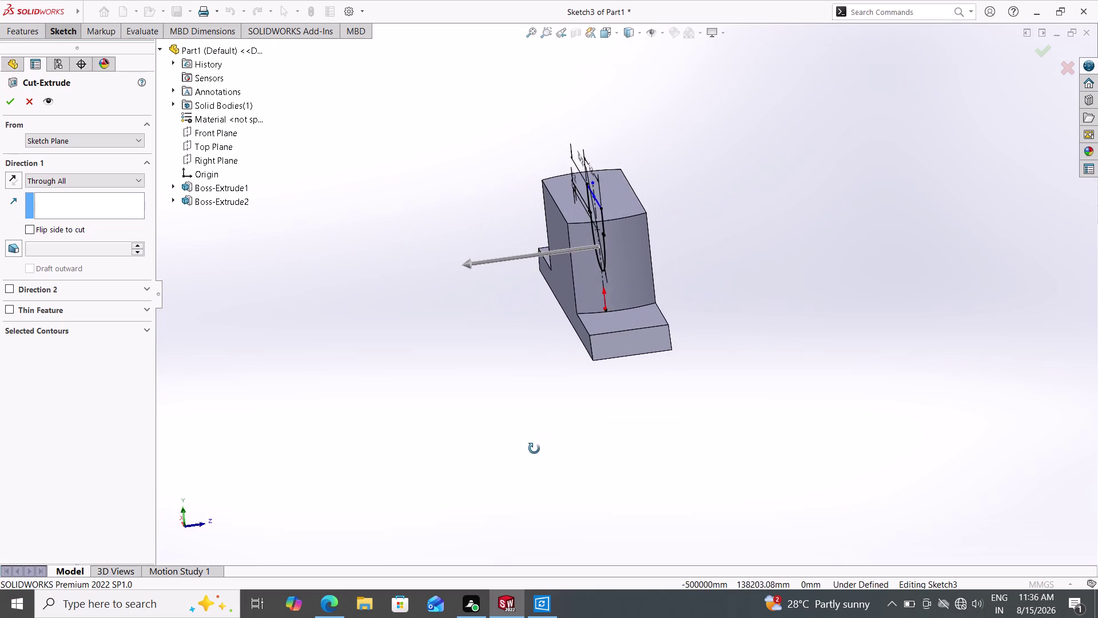
middle_drag(533, 448, 618, 470)
click(75, 182)
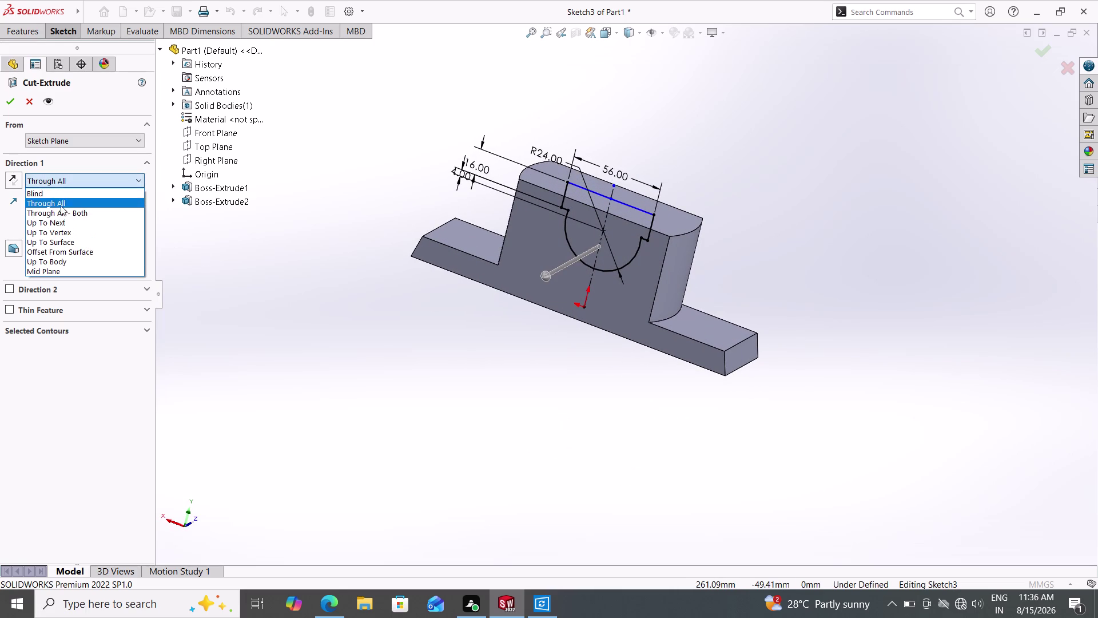
click(61, 211)
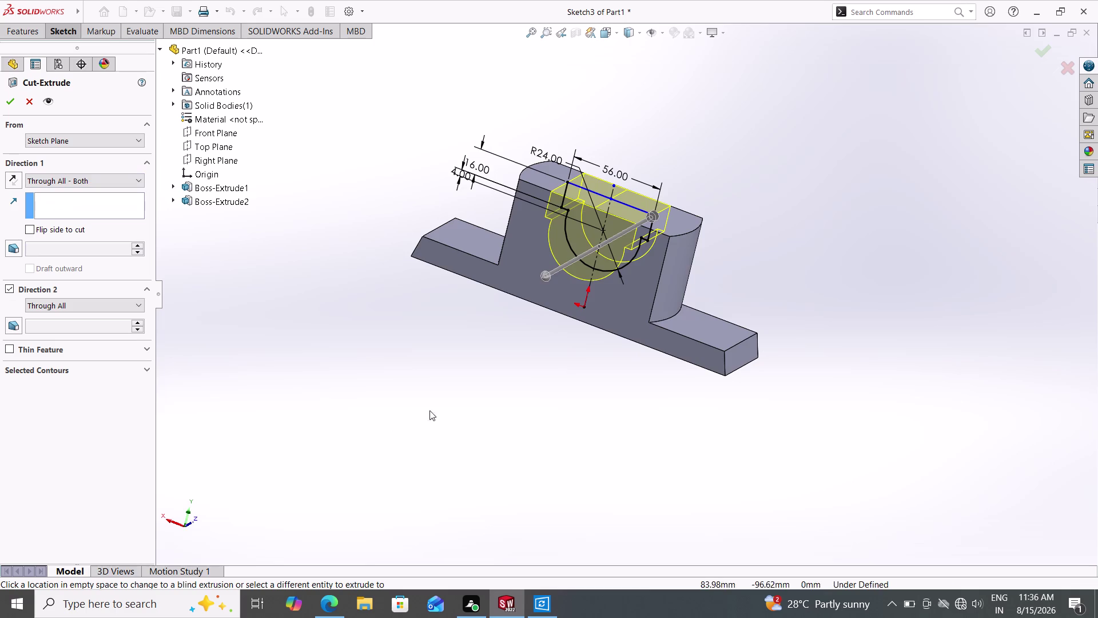
middle_drag(439, 408, 373, 420)
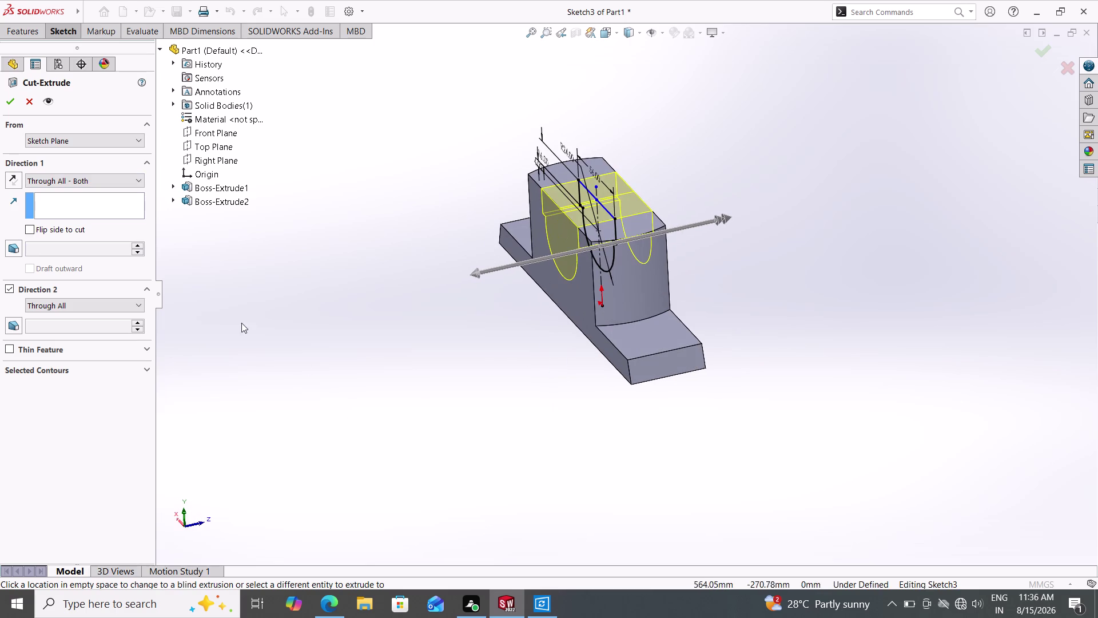
click(7, 106)
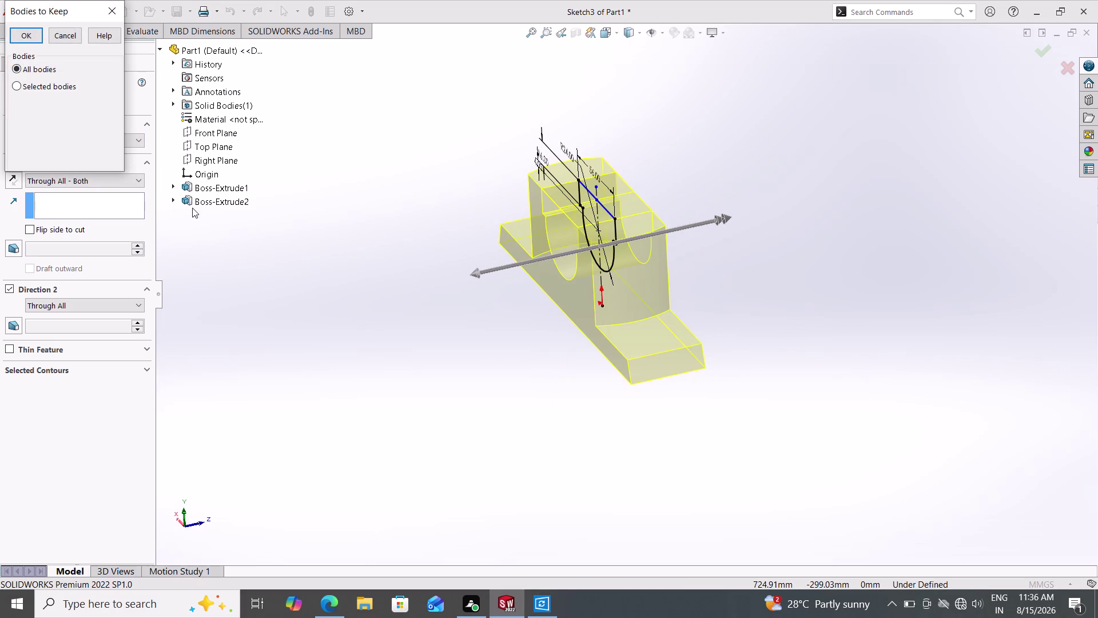
click(26, 38)
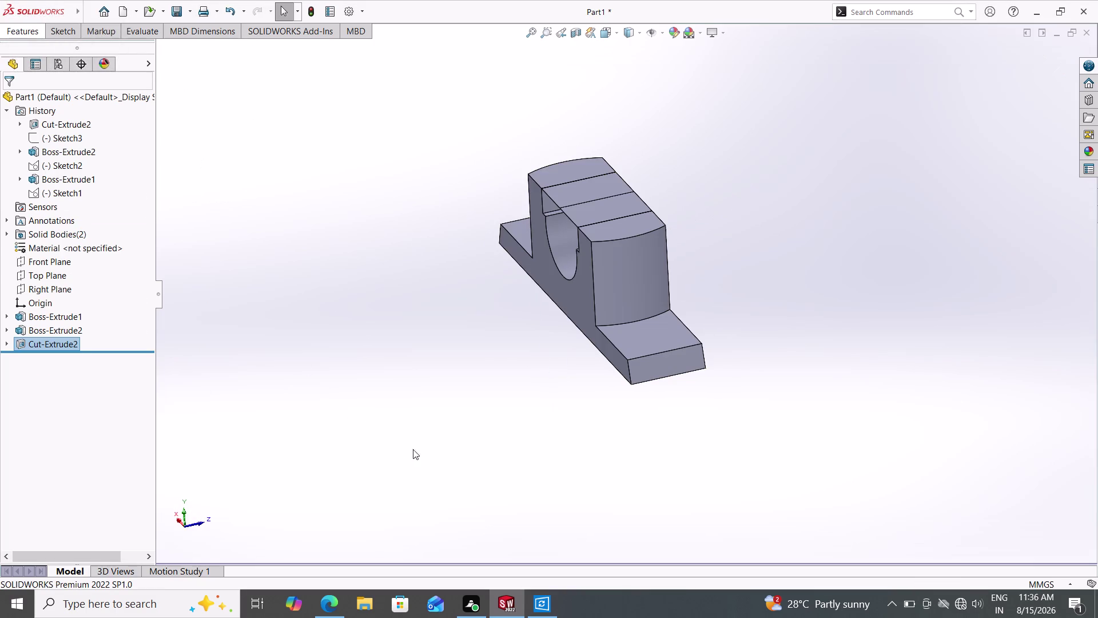
Inspect the cut part, then undo Cut-Extrude2 to return to editing Sketch3.
middle_drag(448, 458, 496, 406)
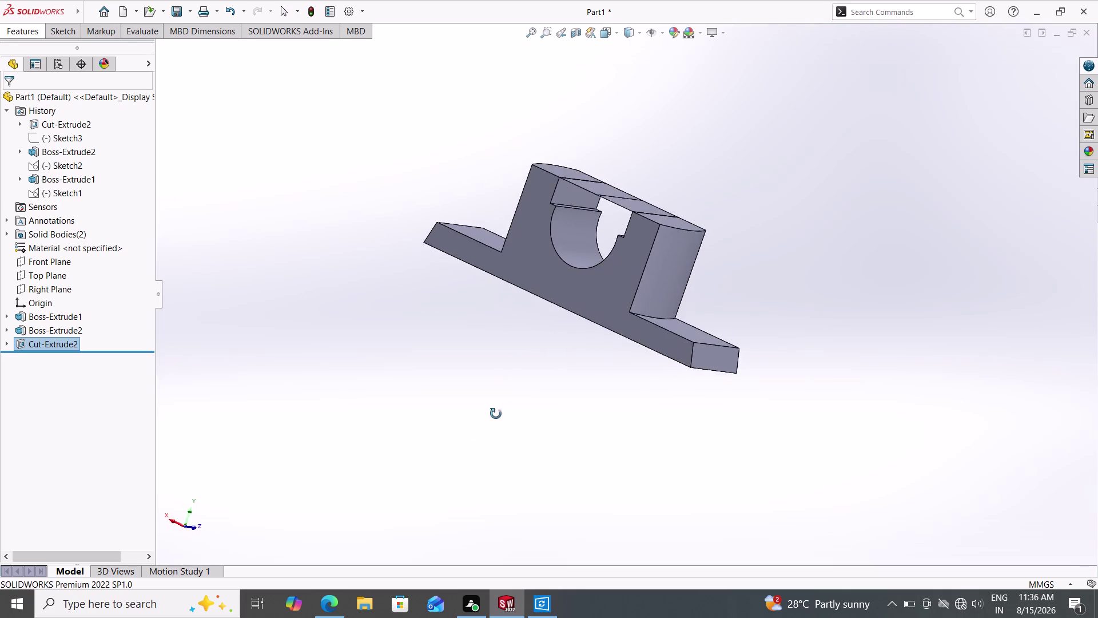
middle_drag(496, 406, 498, 458)
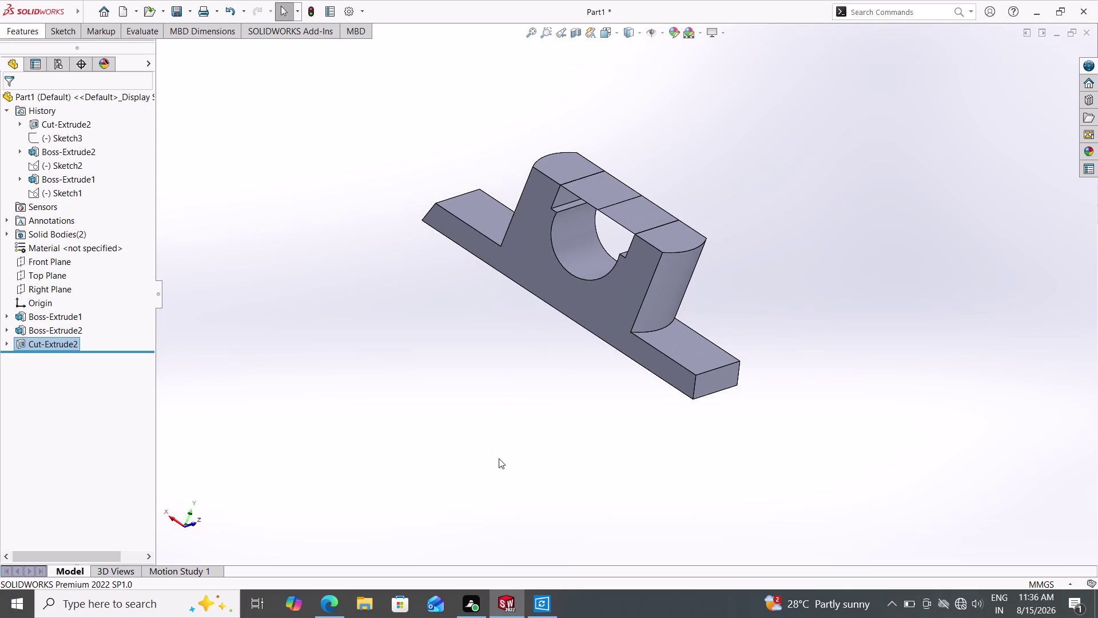
key(ctrl+z)
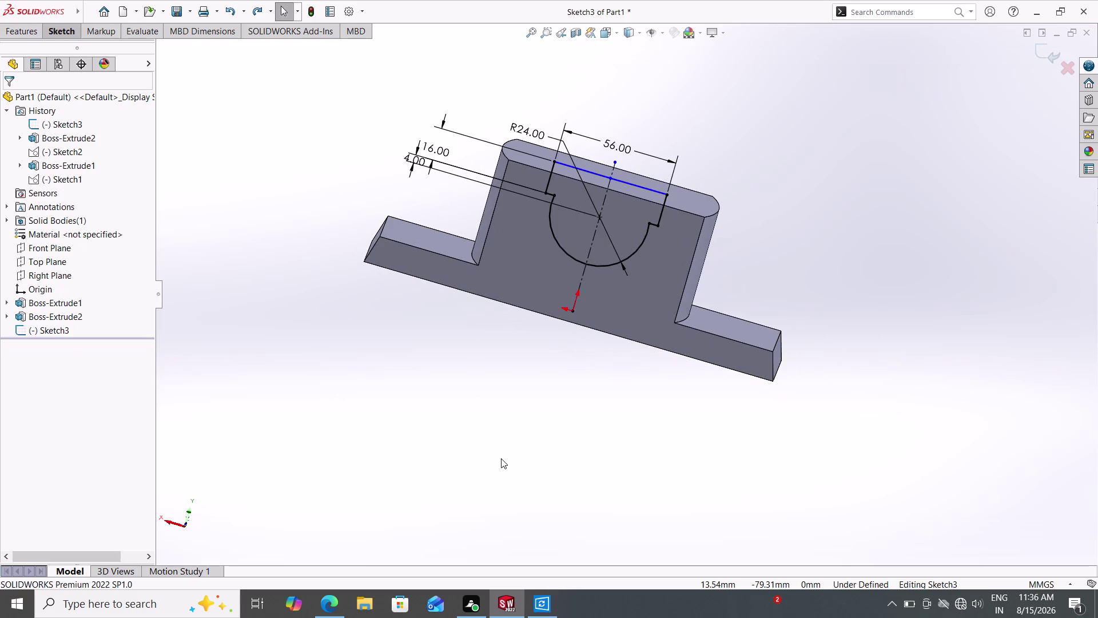
key(Escape)
key(Escape)
key(Escape)
key(Escape)
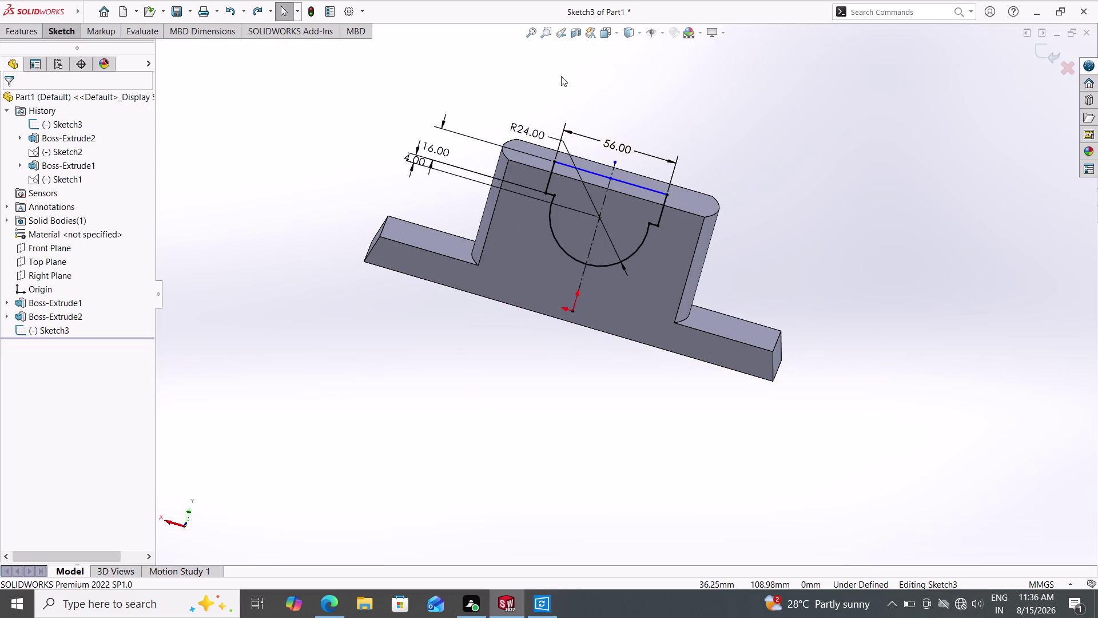
key(Escape)
key(Escape)
Make the top sketch line horizontal so Sketch3 reads Fully Defined.
double_click(586, 170)
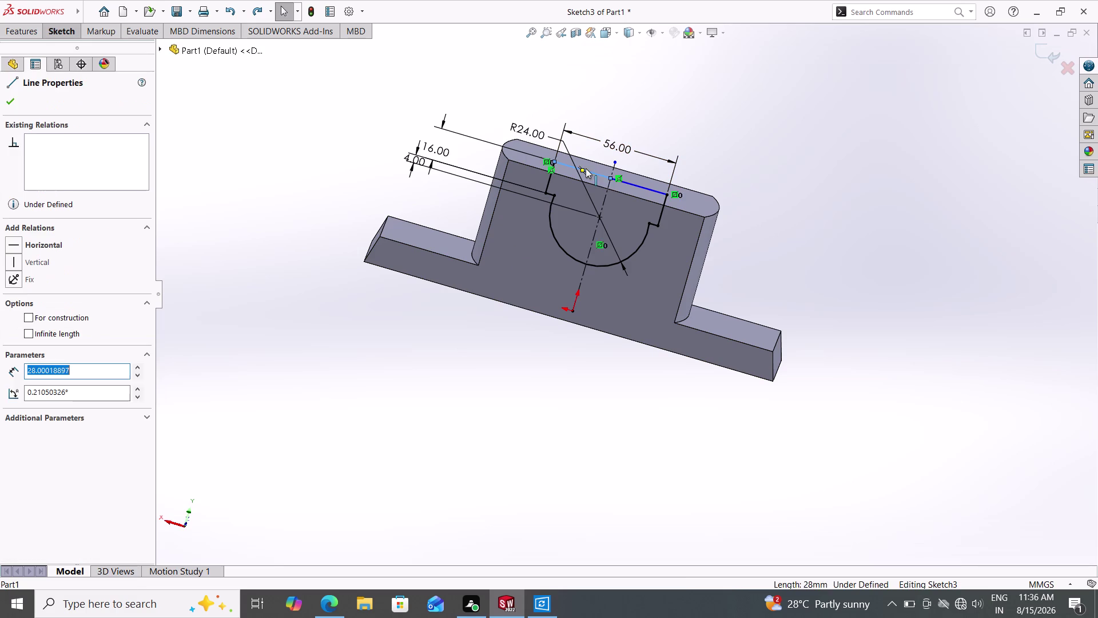
key(Delete)
double_click(636, 184)
key(Delete)
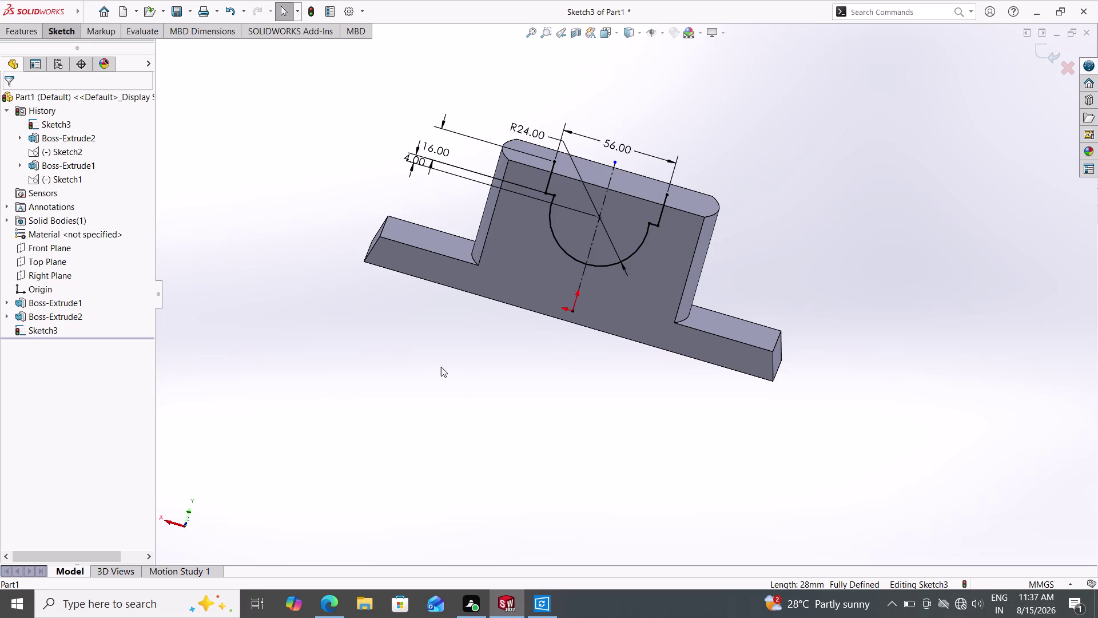
click(21, 25)
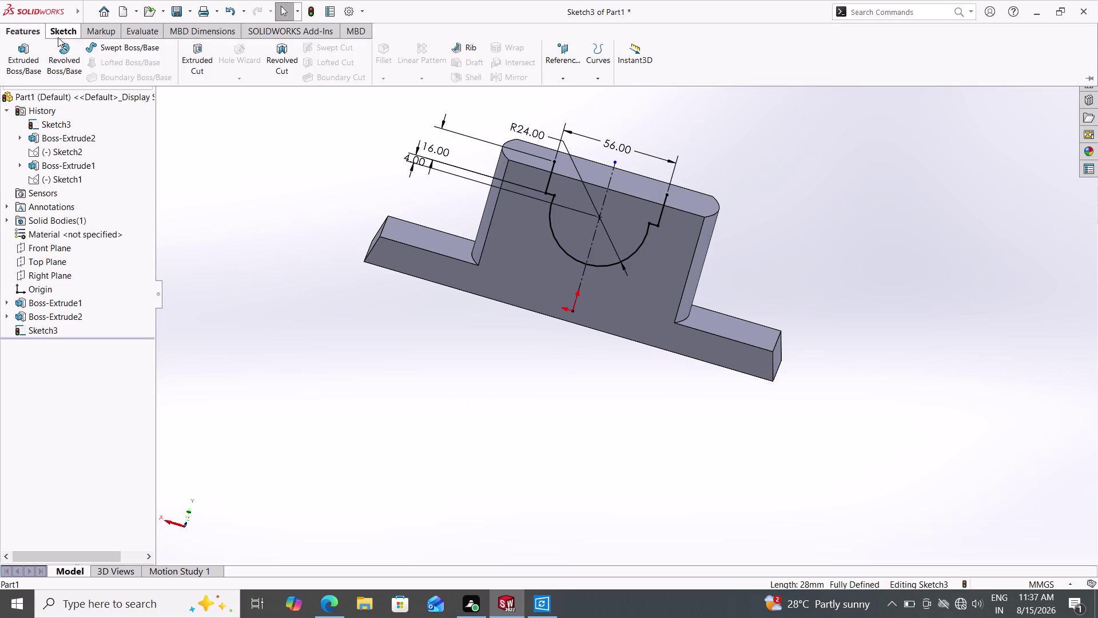
Create Cut-Extrude3 from Sketch3 with Through All - Both, orbiting to check the preview.
double_click(200, 64)
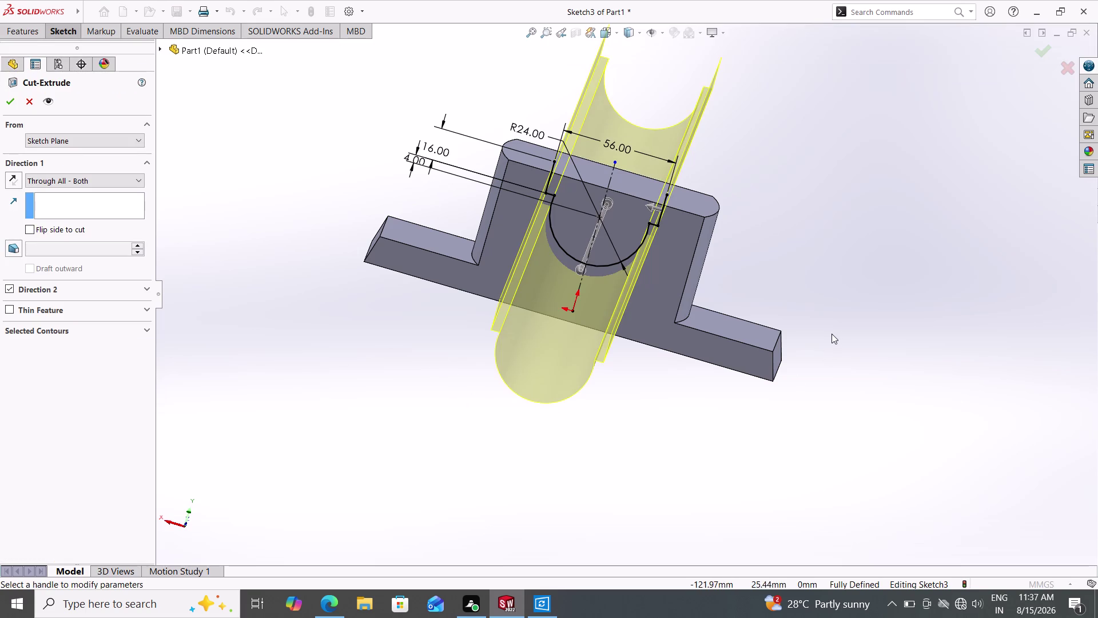
middle_drag(830, 335, 796, 338)
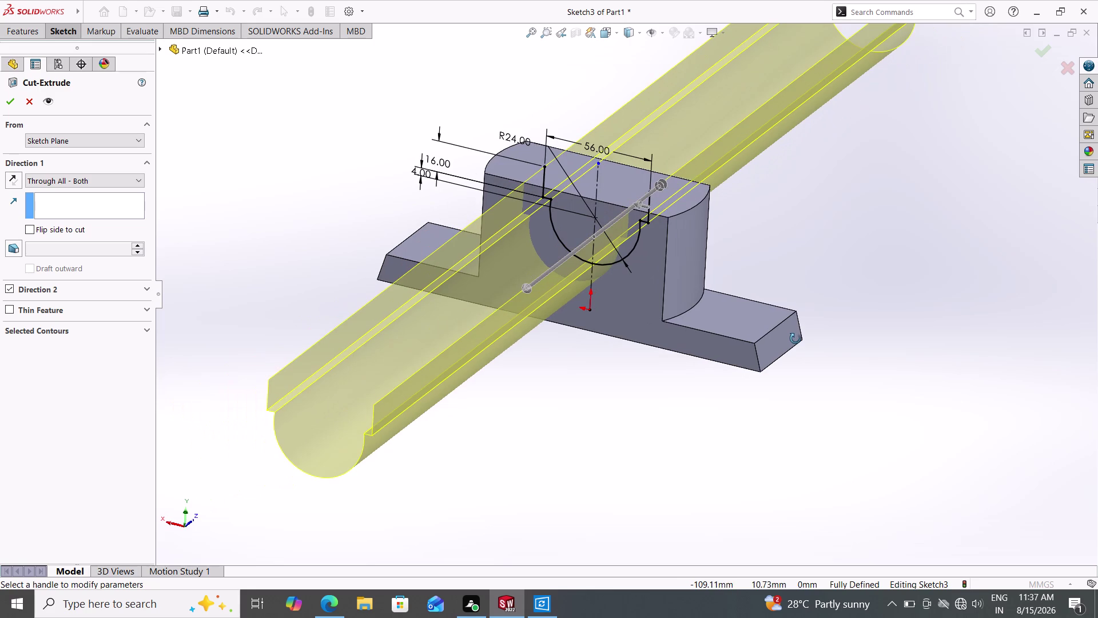
middle_drag(795, 338, 798, 338)
double_click(11, 98)
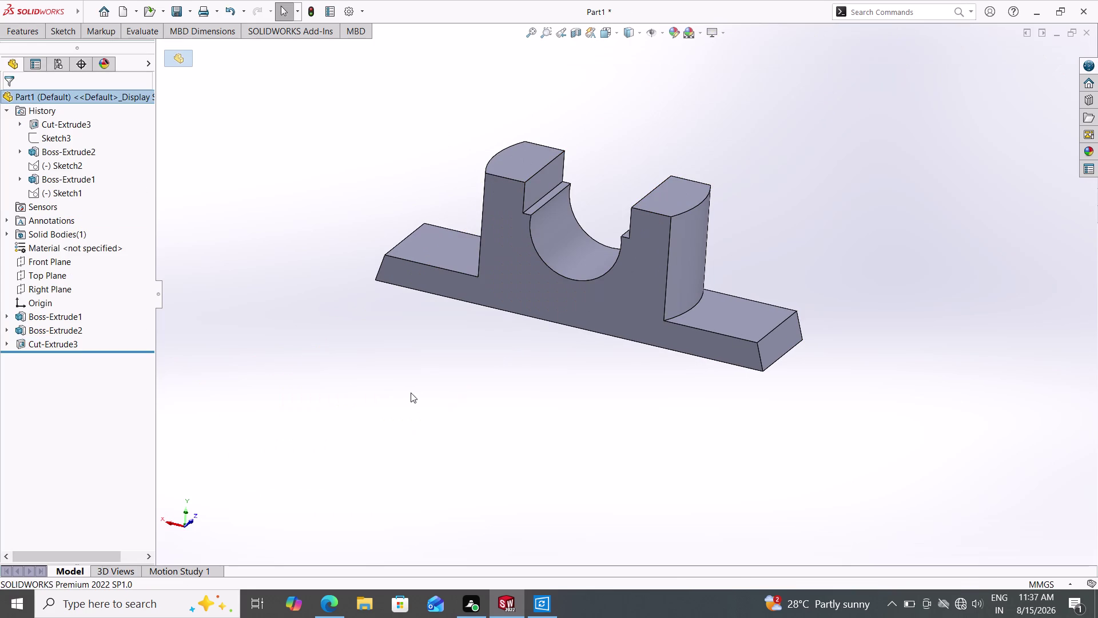
middle_drag(425, 393, 428, 431)
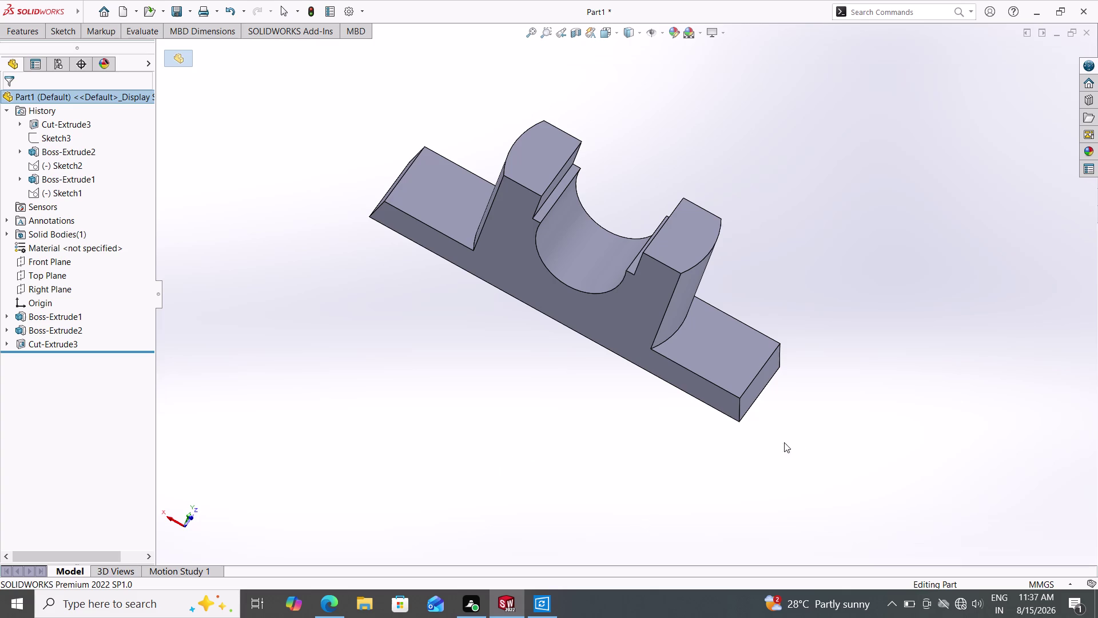
scroll(down, 3)
scroll(up, 3)
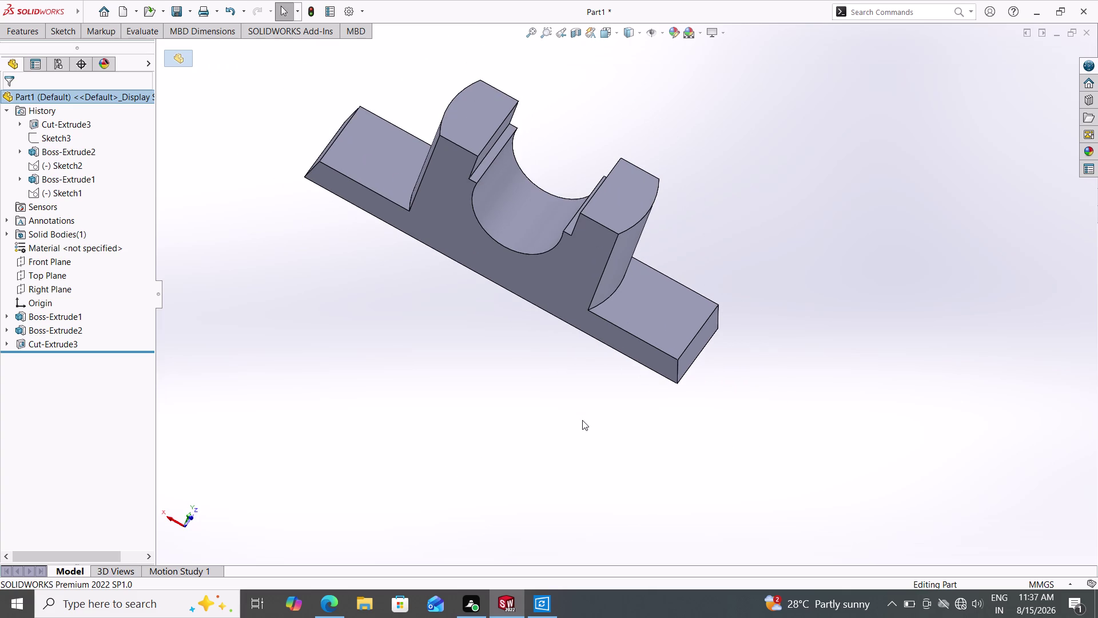
middle_drag(589, 417, 593, 337)
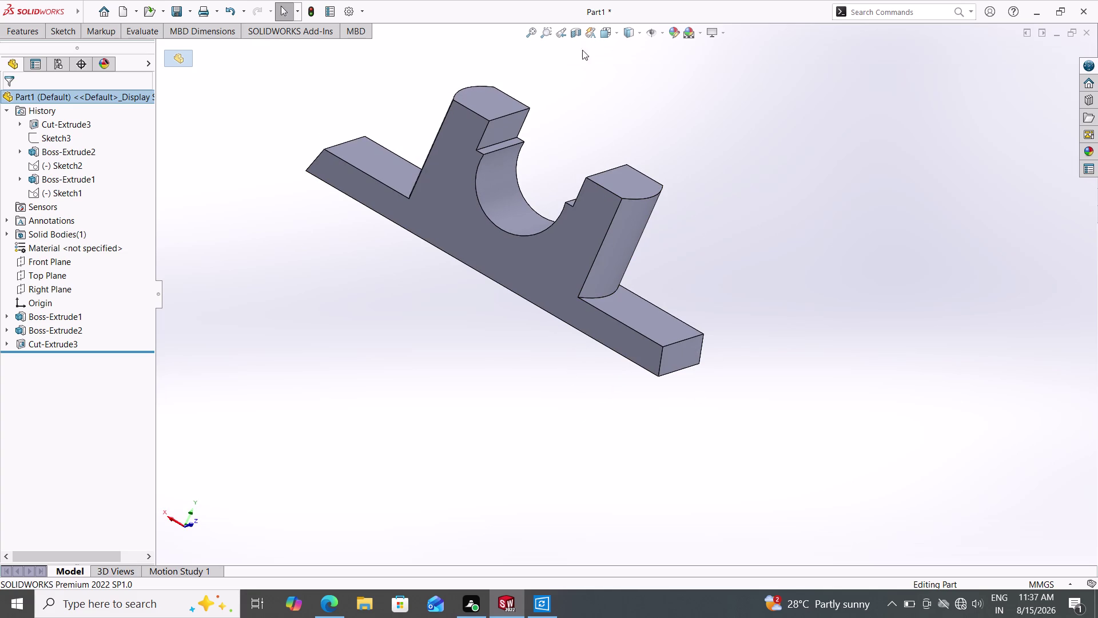
click(560, 29)
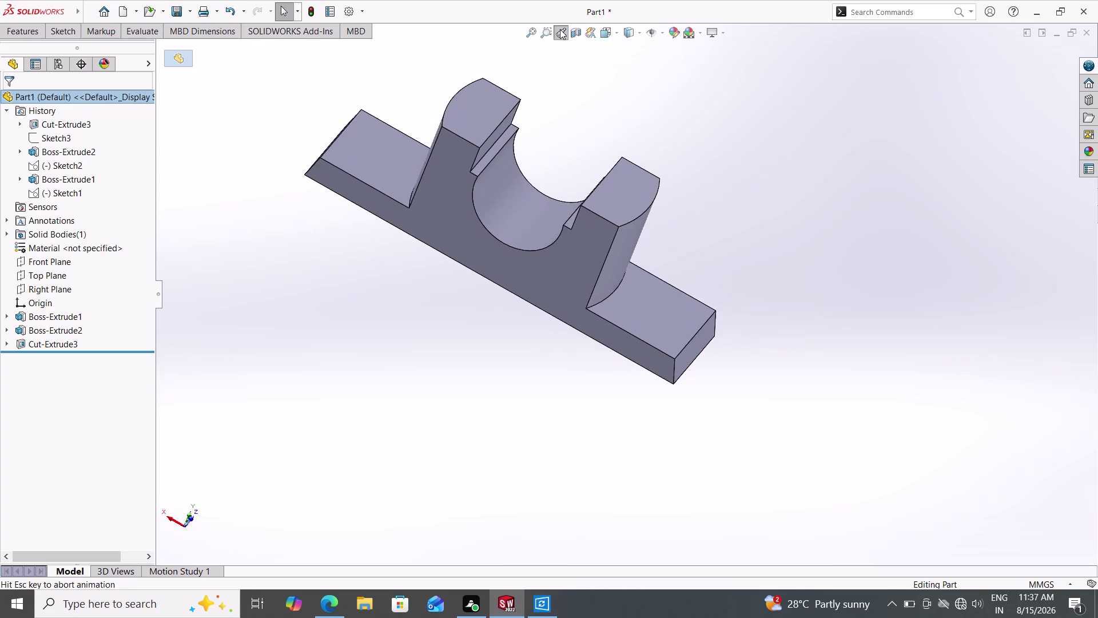
click(559, 29)
click(560, 29)
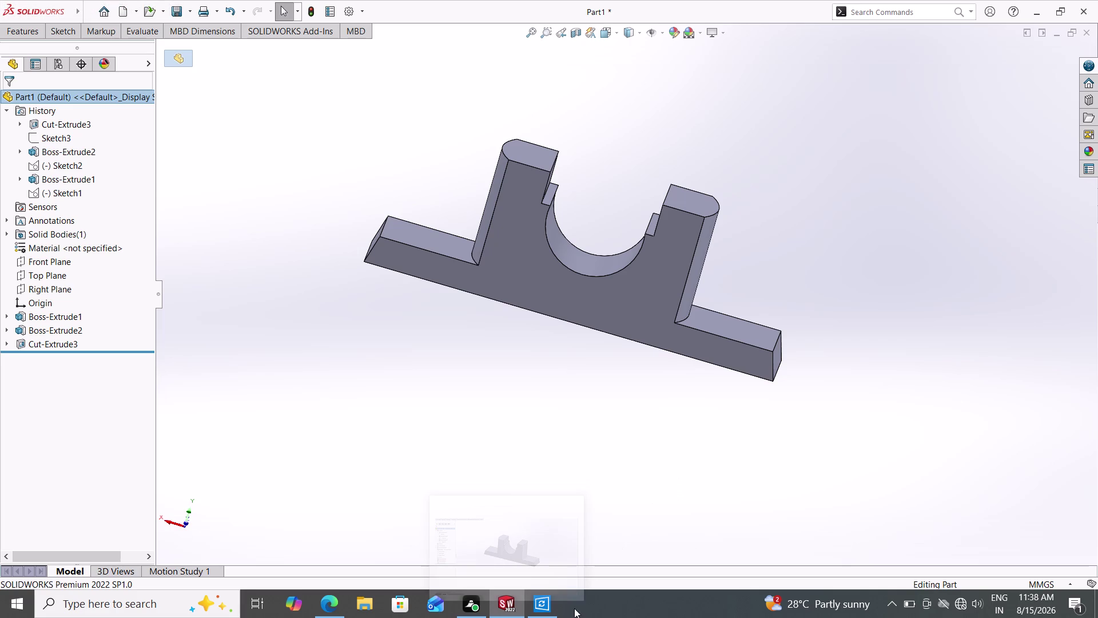
click(555, 600)
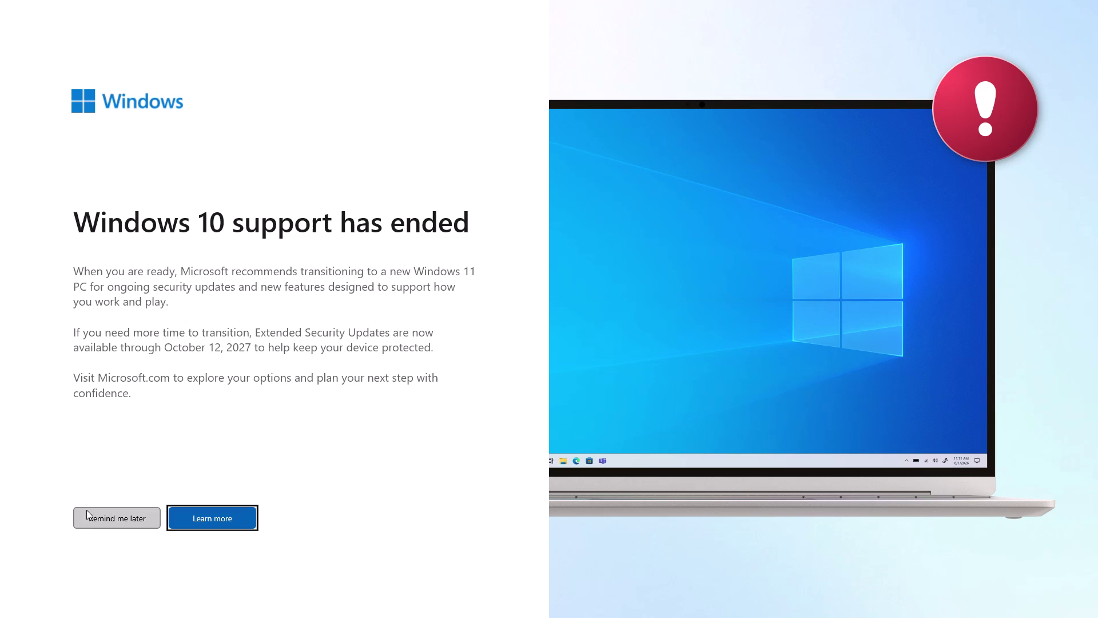
Choose 'Remind me later' on the Windows 10 end-of-support notice.
click(89, 520)
click(570, 364)
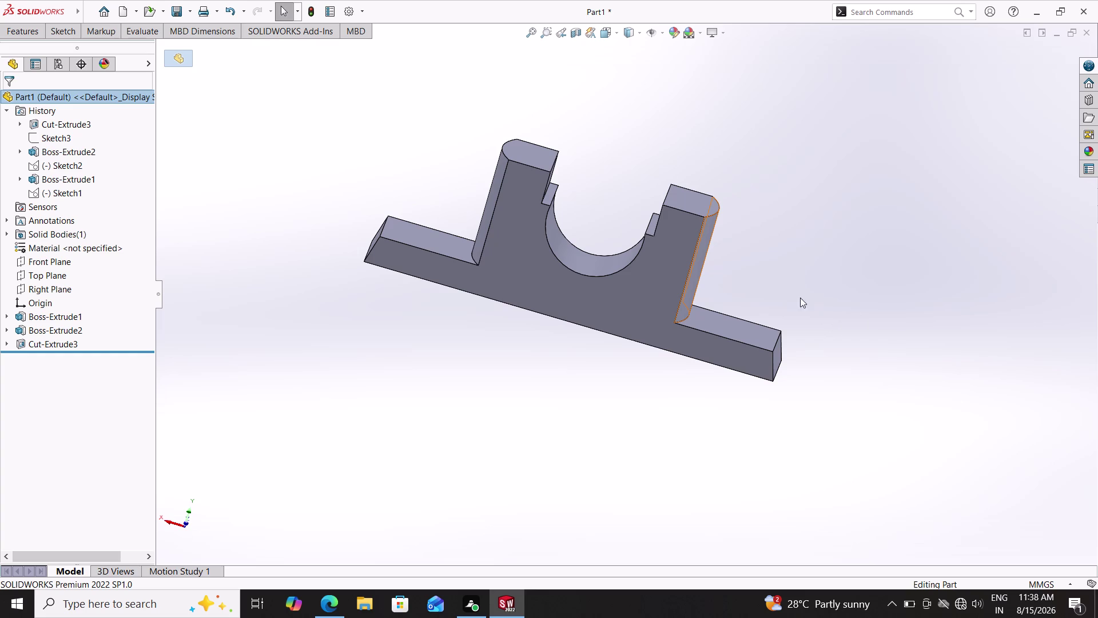
View the boss top face Normal To and display Boss-Extrude2's Sketch2.
click(179, 59)
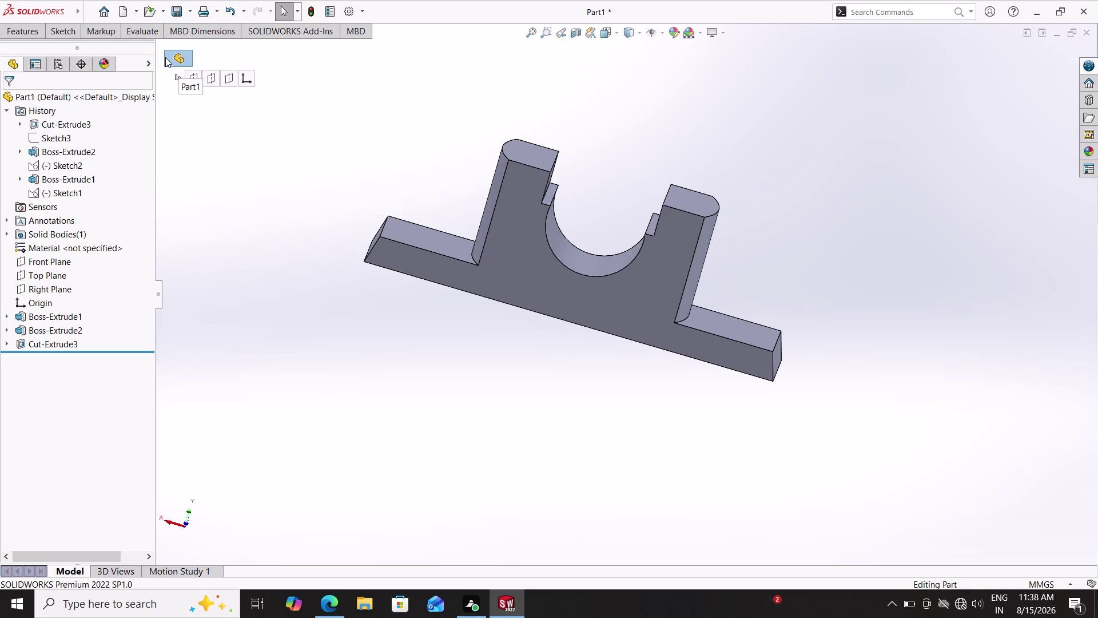
click(523, 154)
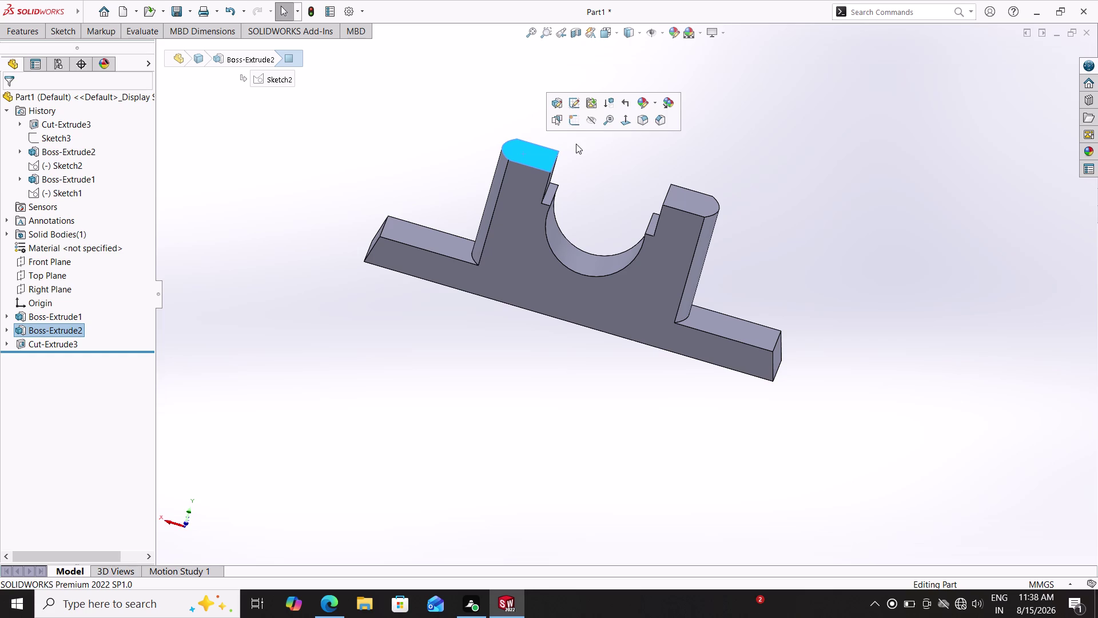
click(626, 116)
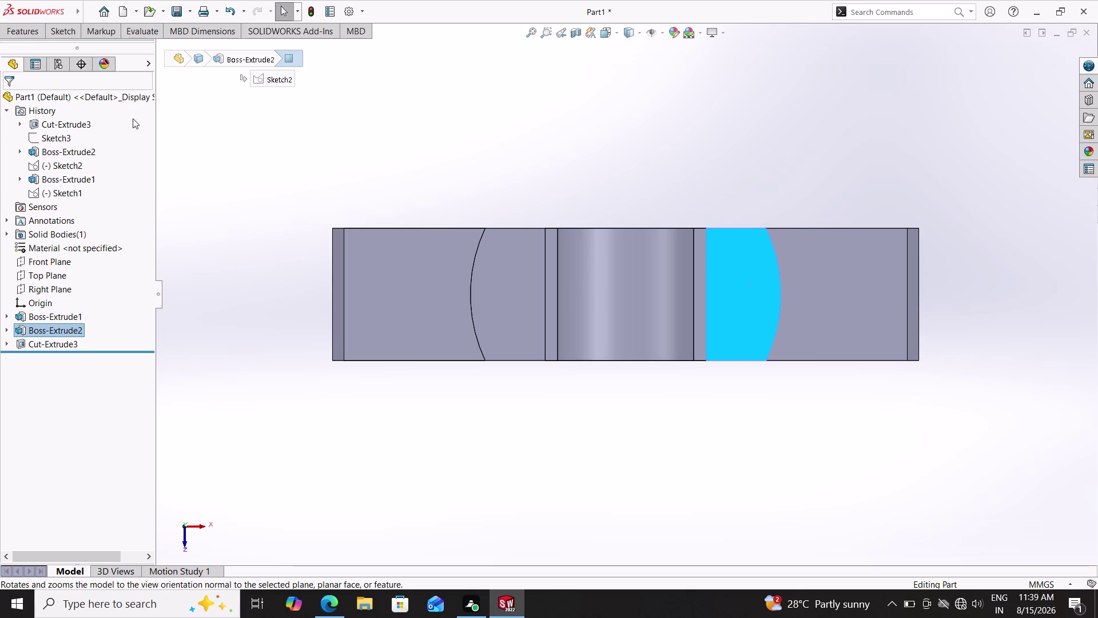
click(263, 80)
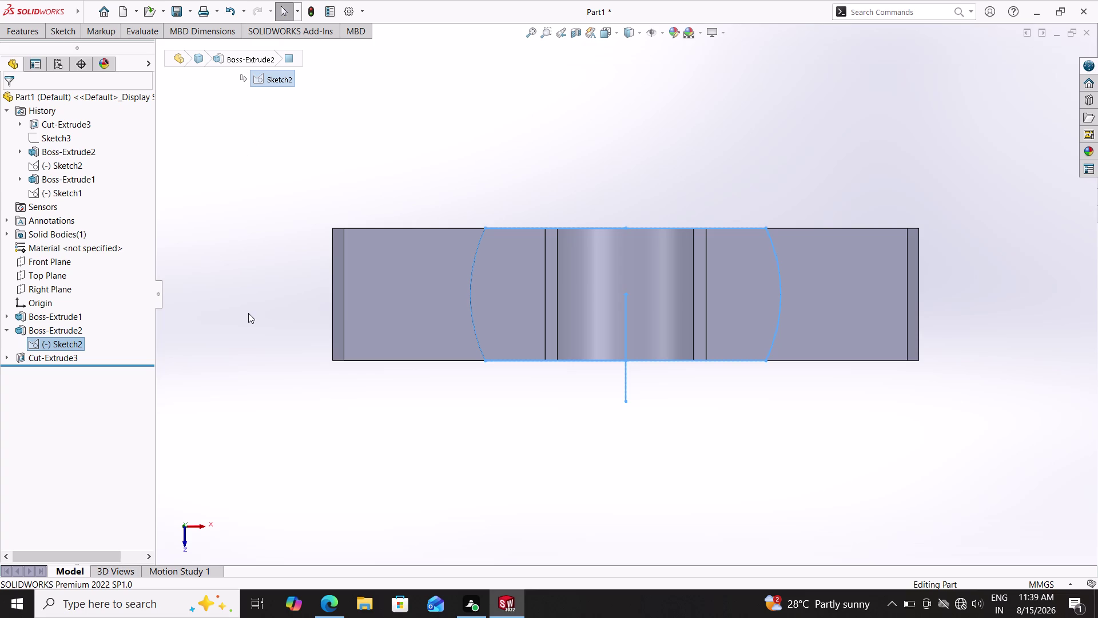
click(54, 25)
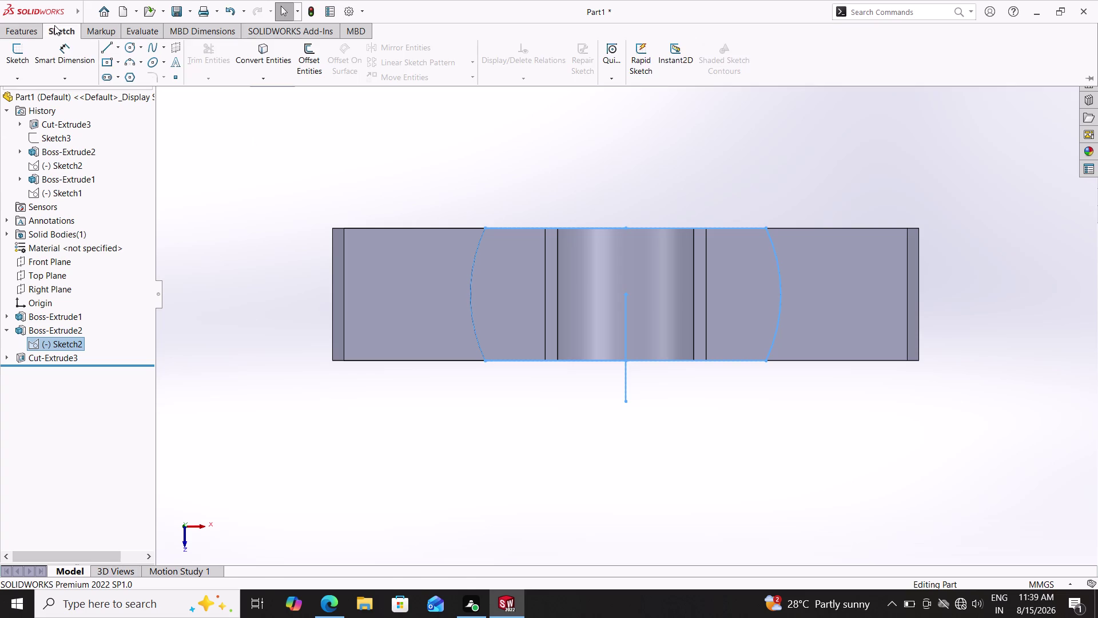
Draw a vertical centerline from the origin up above the part.
click(118, 48)
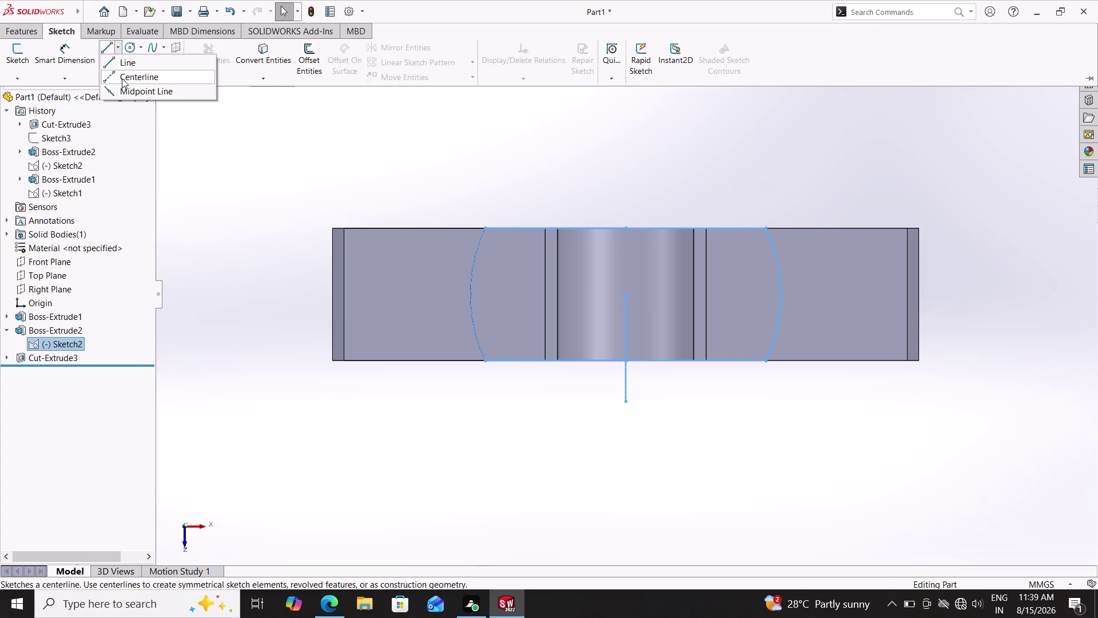
click(122, 78)
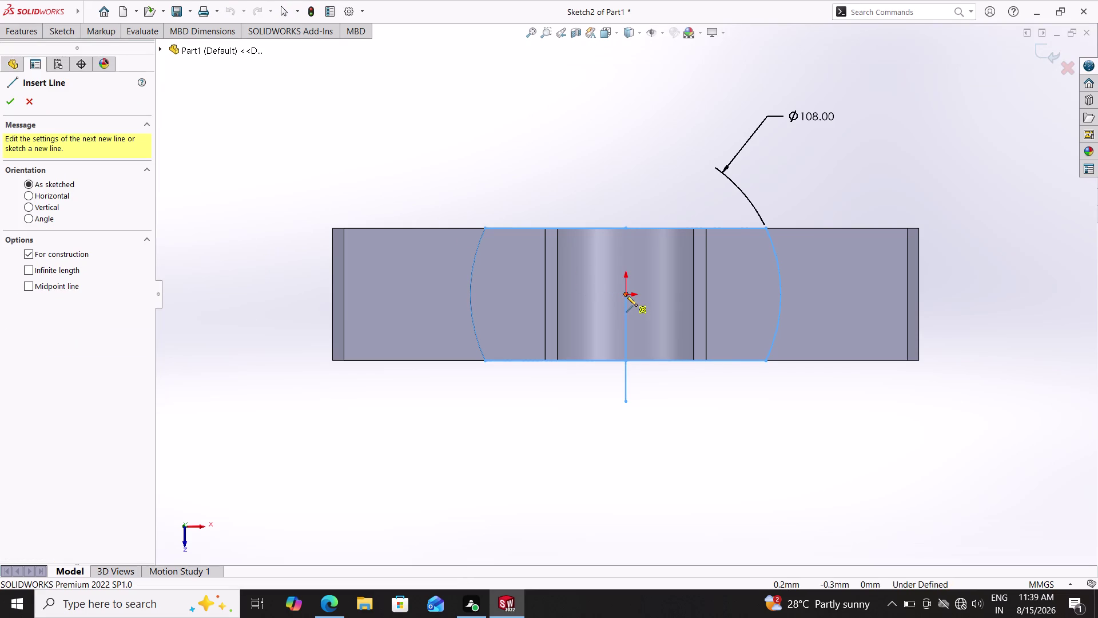
click(626, 295)
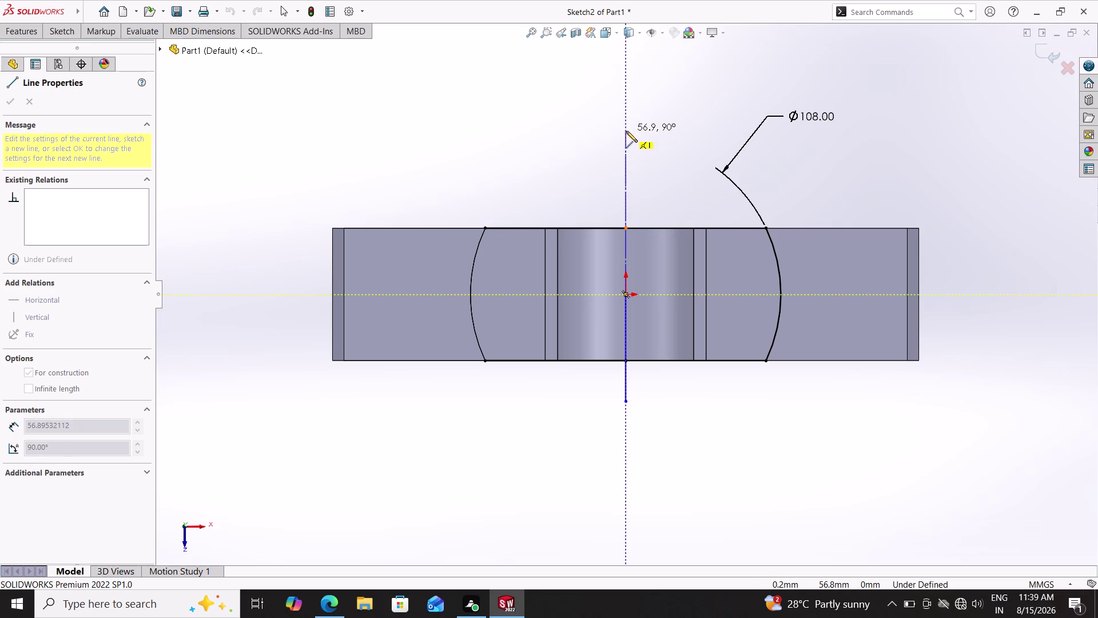
click(624, 116)
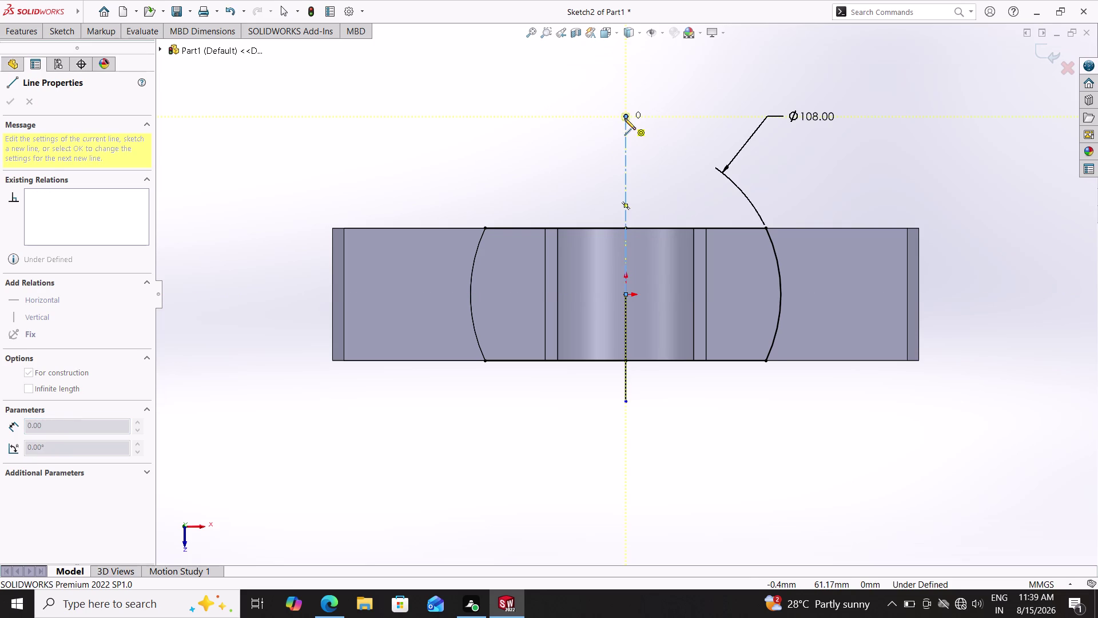
key(Escape)
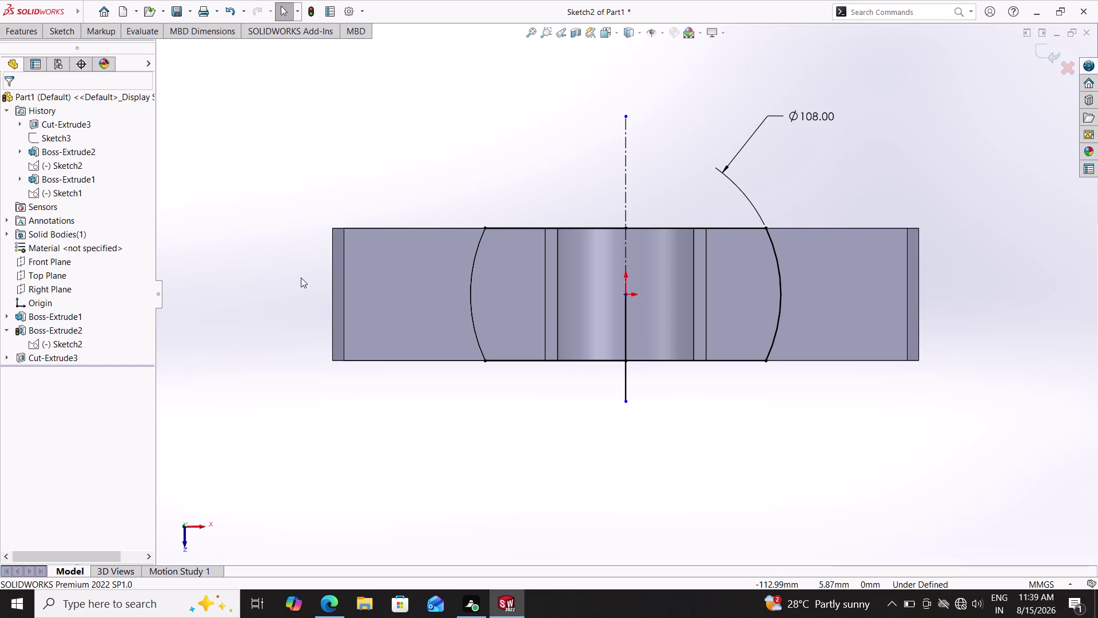
Start a circle on the left boss, then undo the unfinished circle.
click(59, 37)
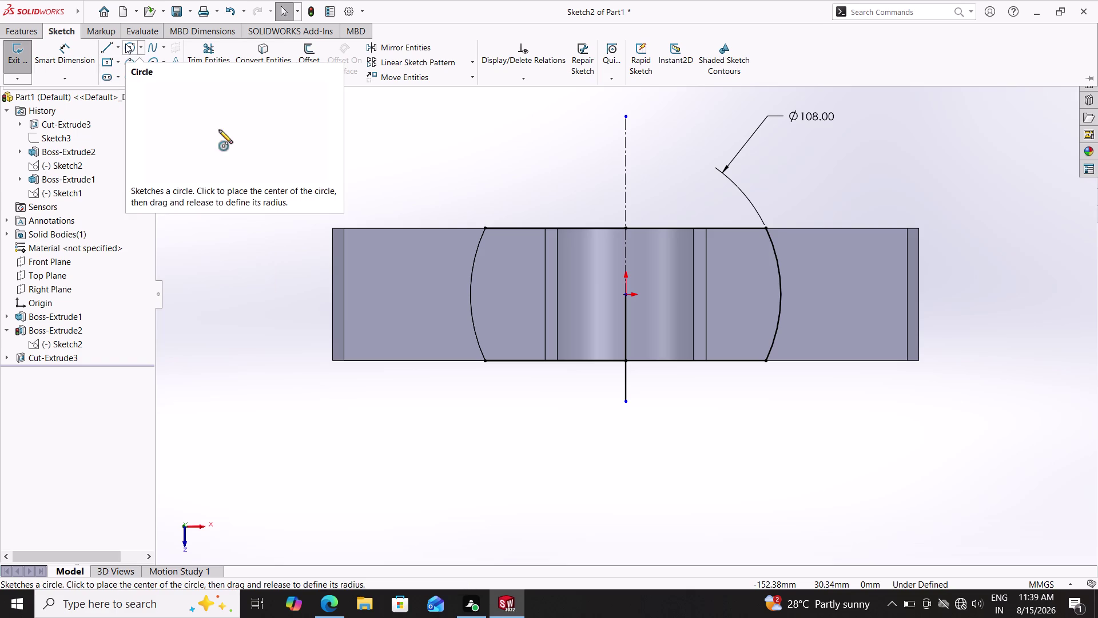
click(125, 43)
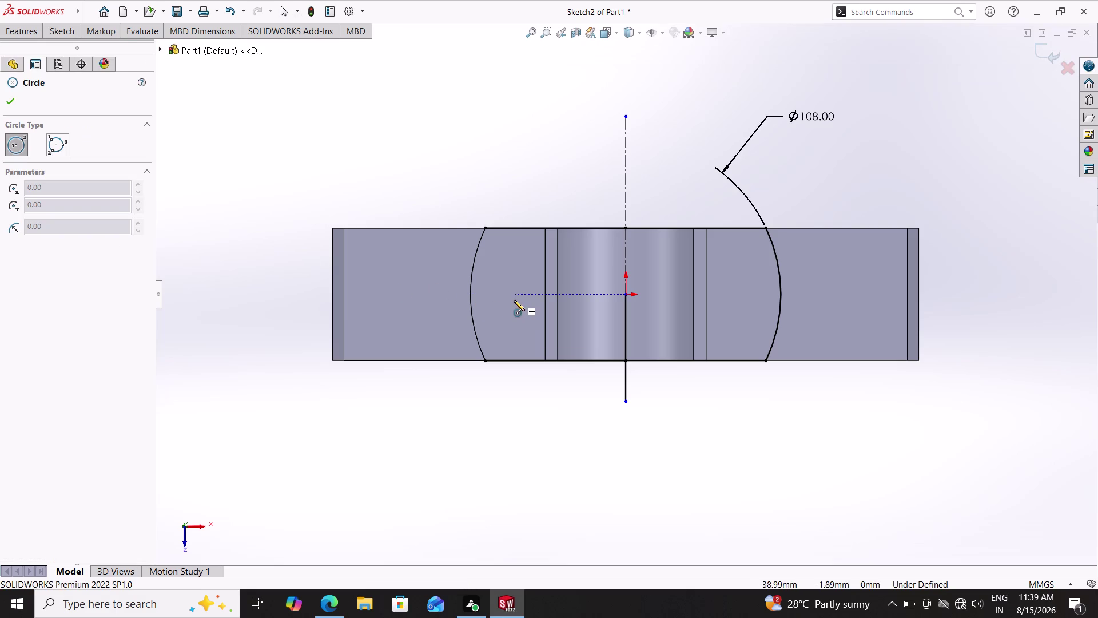
double_click(517, 294)
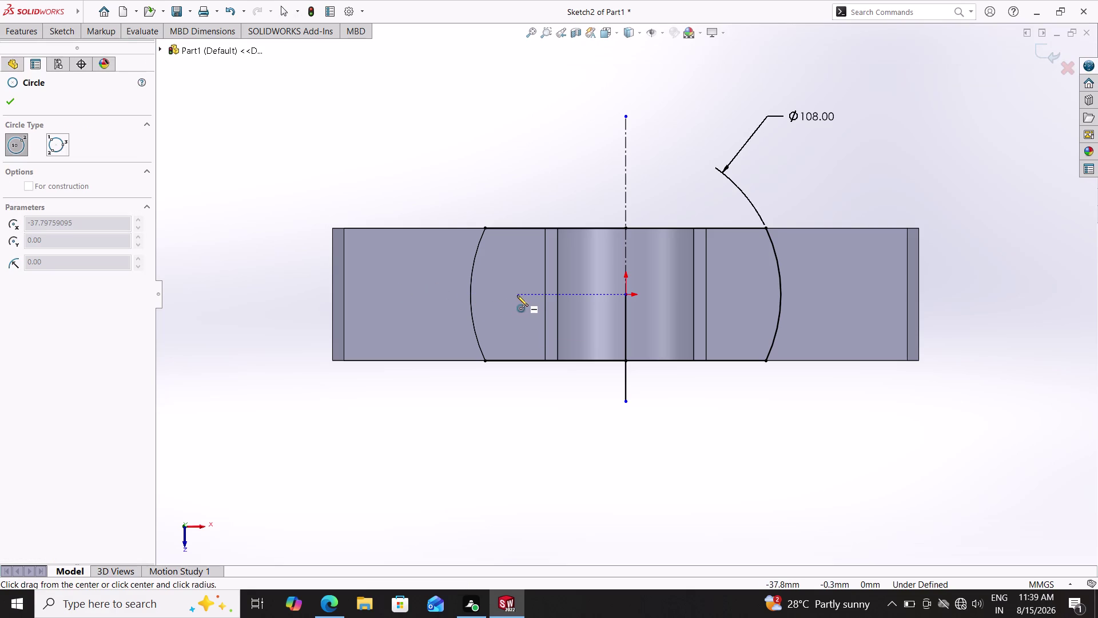
double_click(517, 295)
double_click(515, 297)
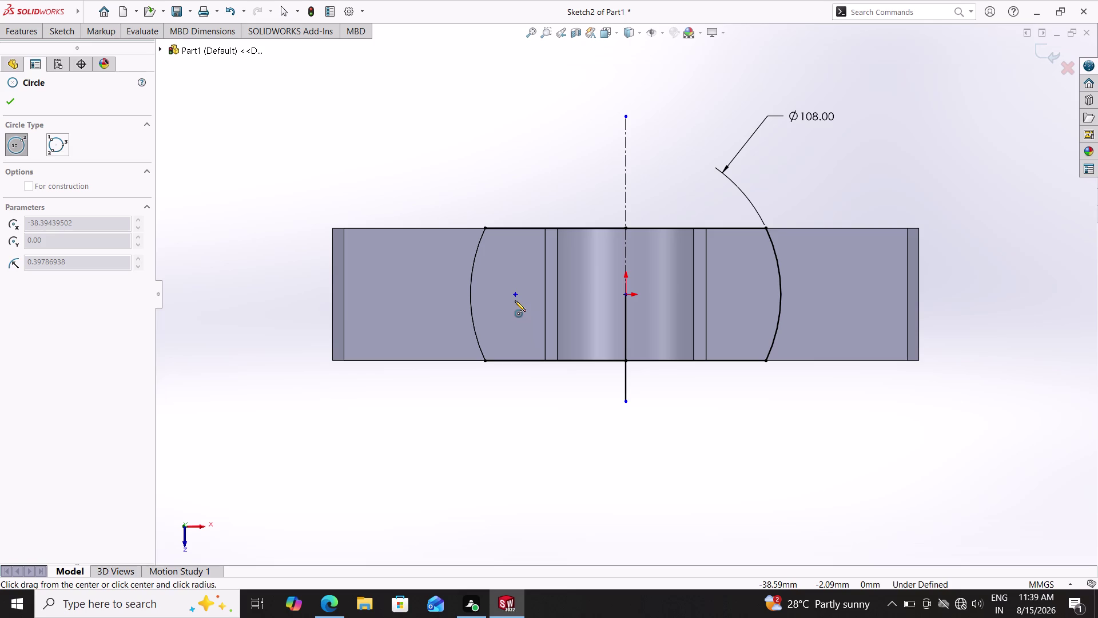
key(ctrl+z)
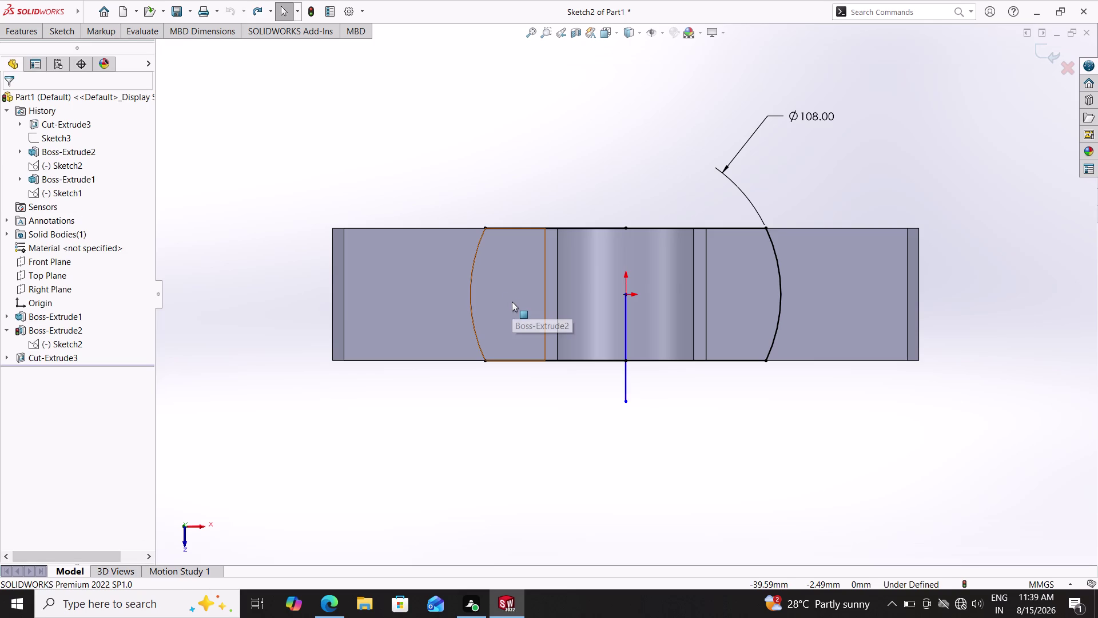
click(57, 37)
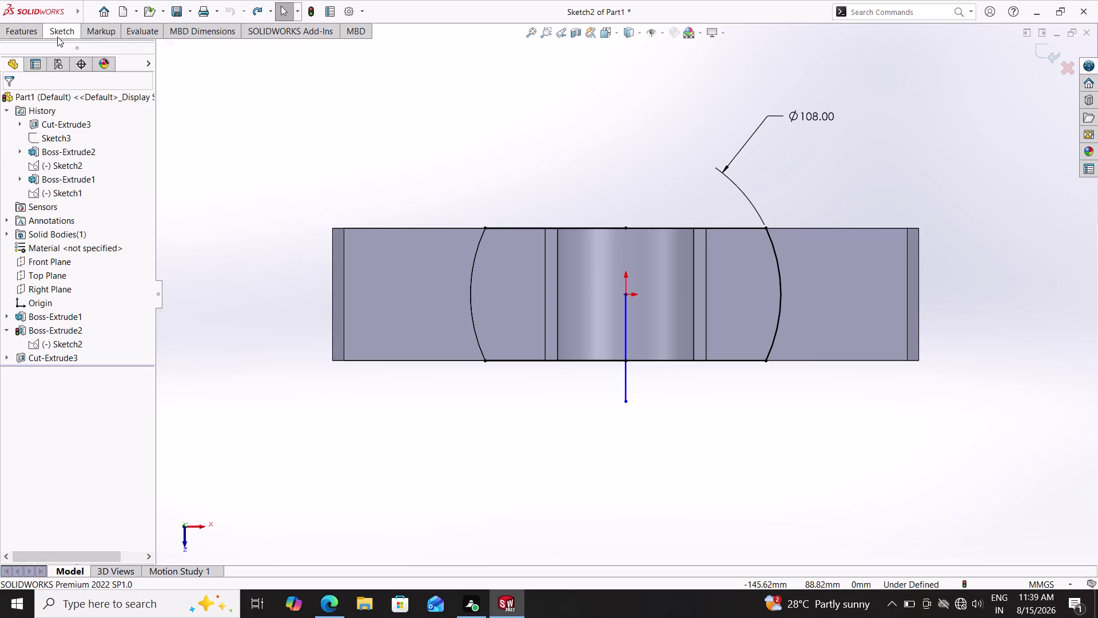
Retry a centerline from the origin, then cancel and undo it.
click(116, 48)
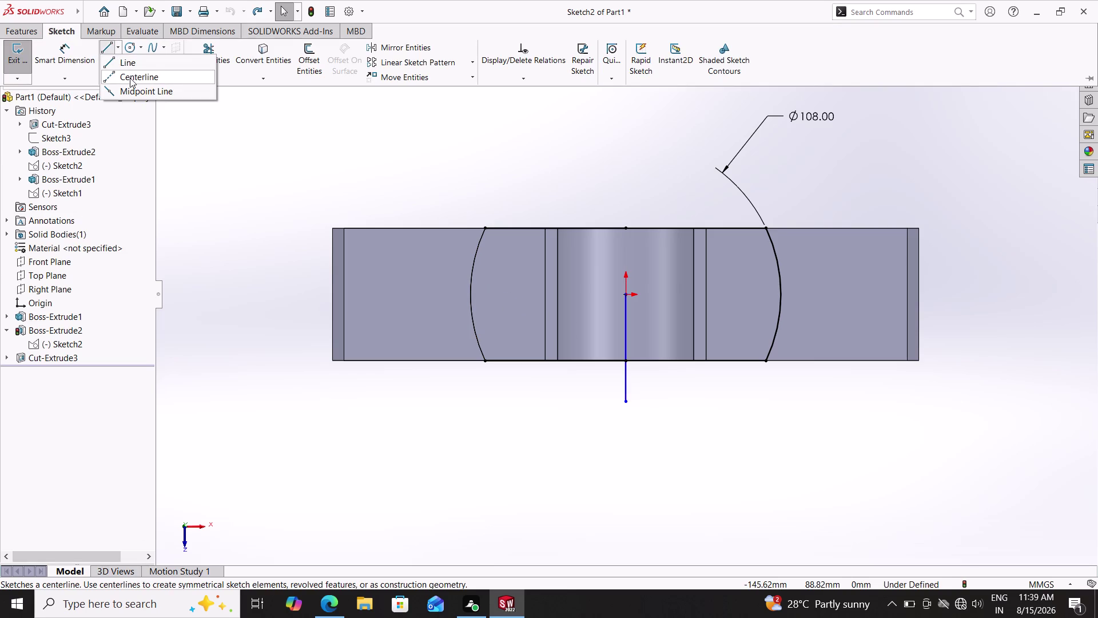
click(130, 78)
click(624, 296)
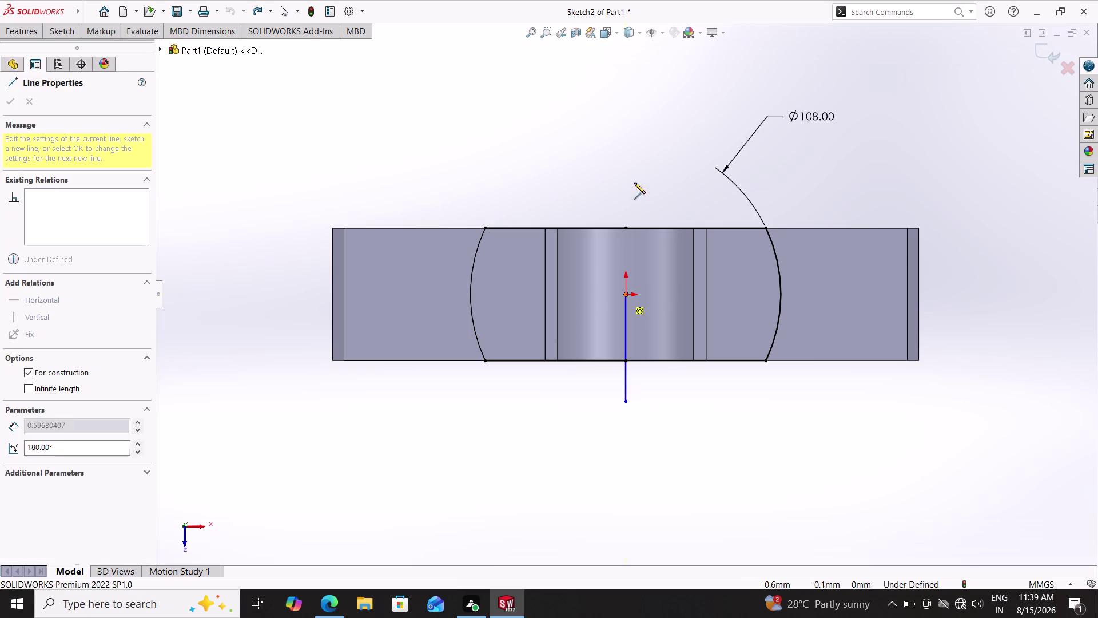
double_click(623, 120)
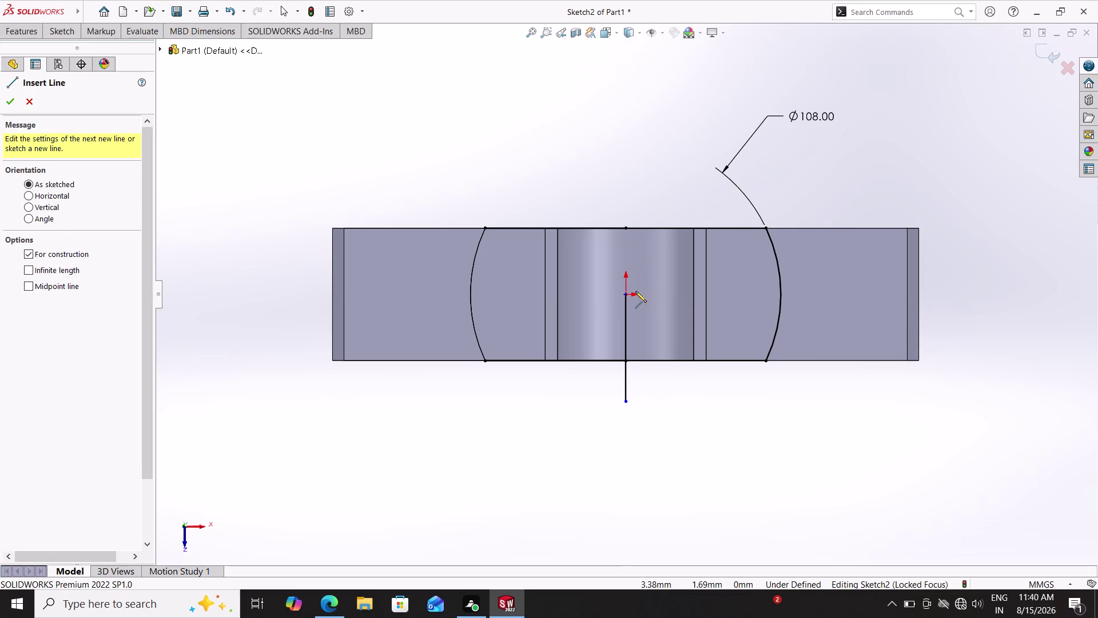
double_click(628, 296)
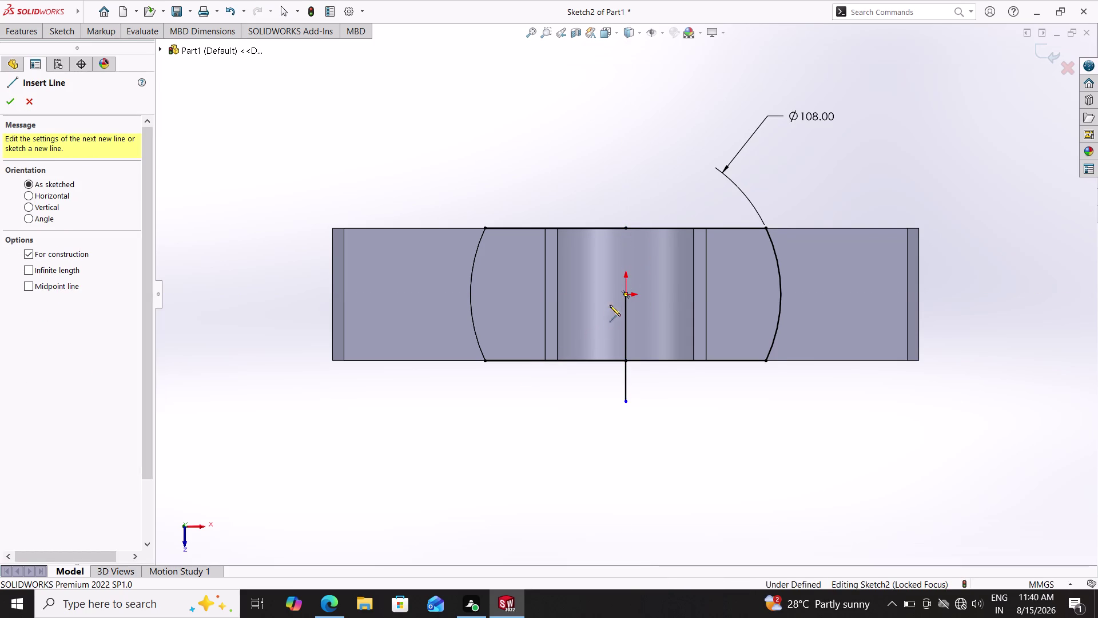
double_click(625, 294)
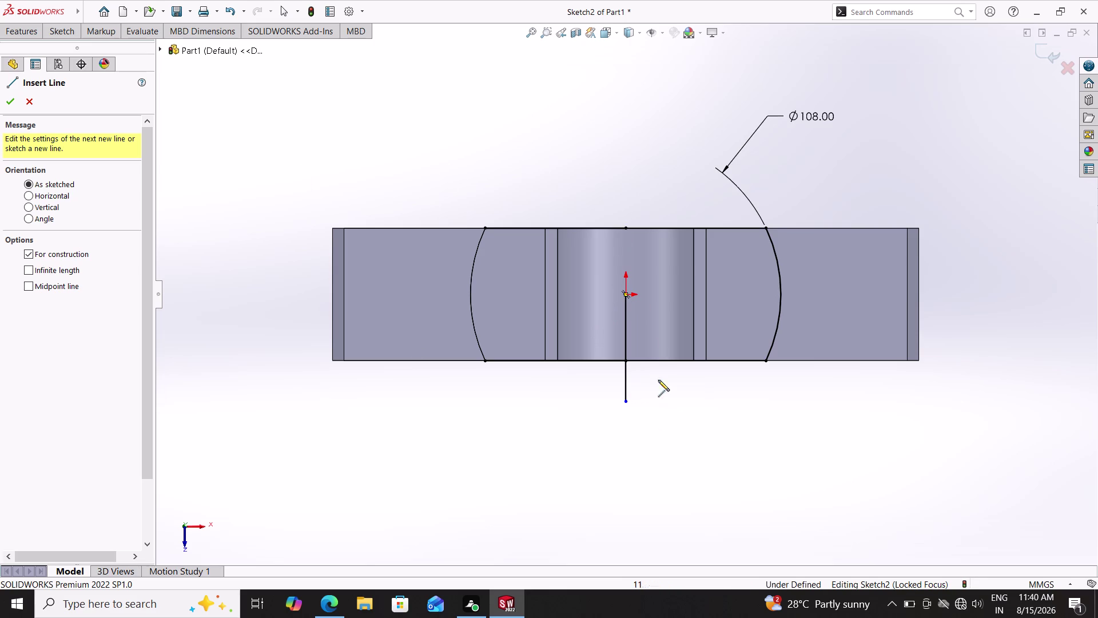
double_click(623, 294)
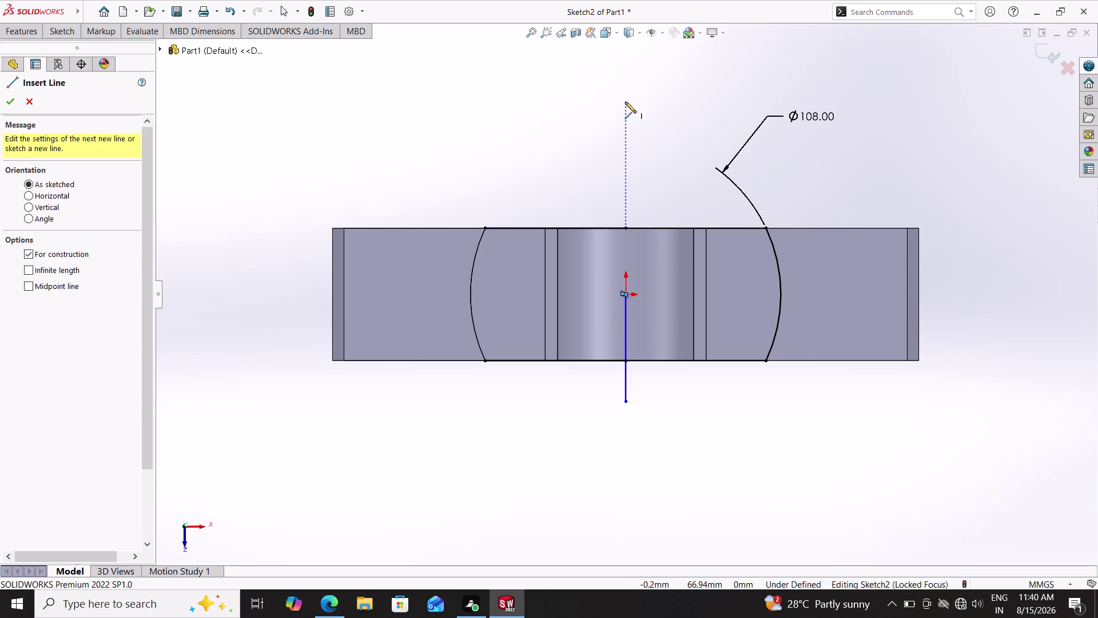
key(Escape)
key(ctrl+z)
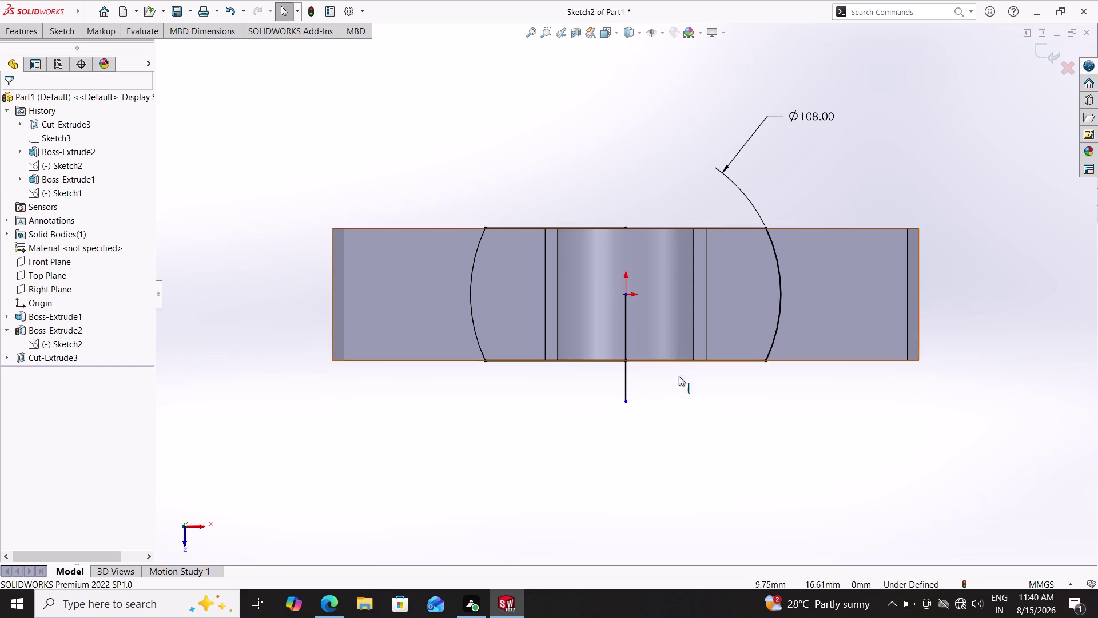
scroll(down, 3)
scroll(down, 3)
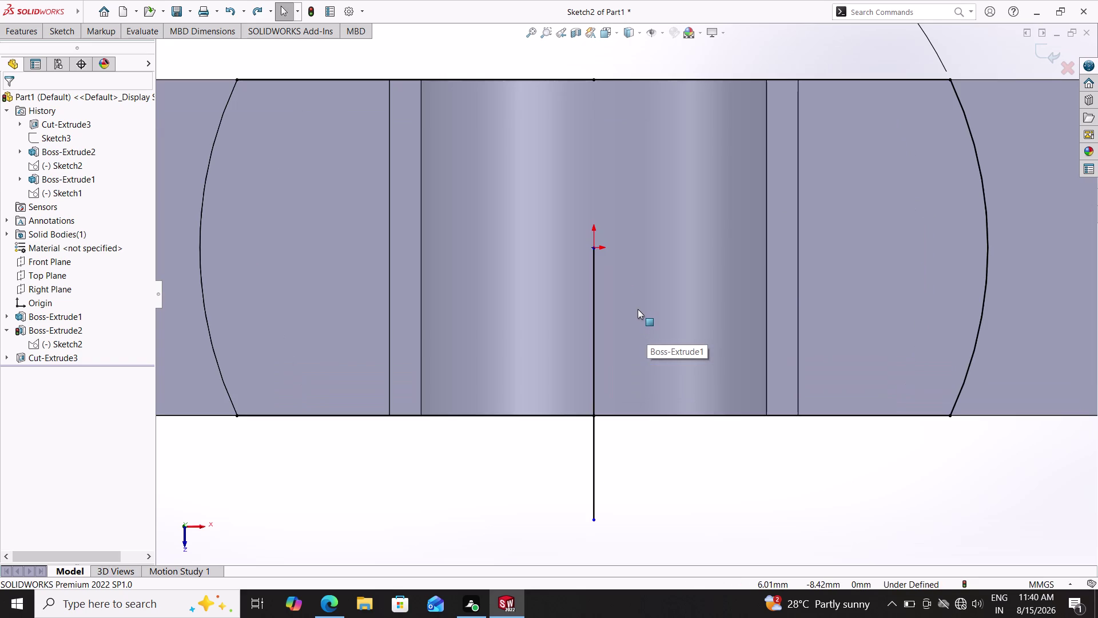
Make another centerline attempt starting at the origin.
click(52, 34)
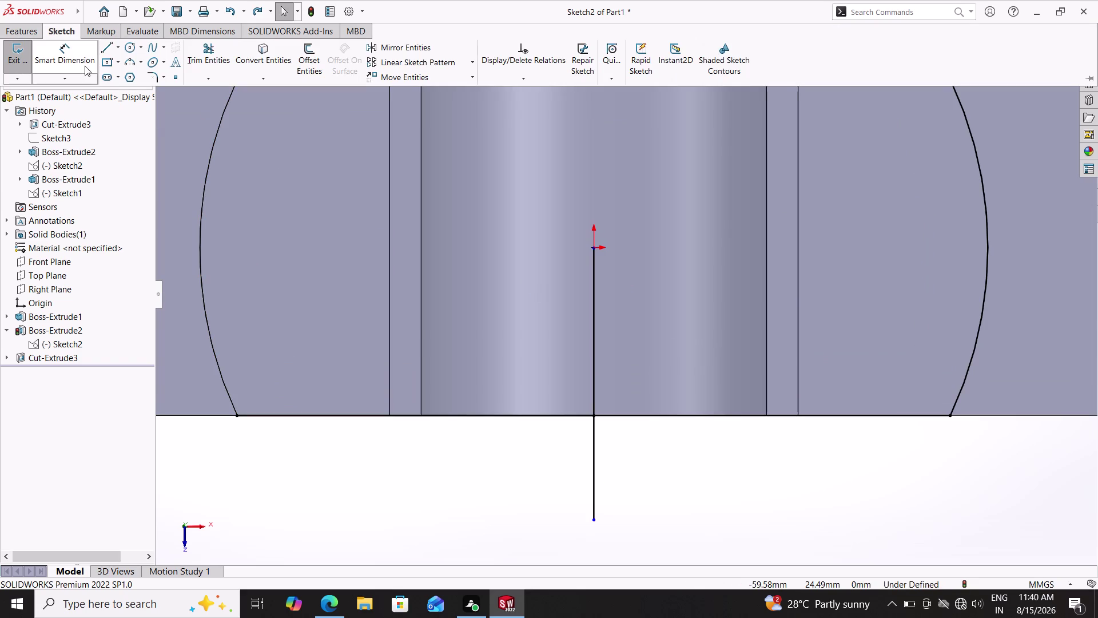
click(117, 40)
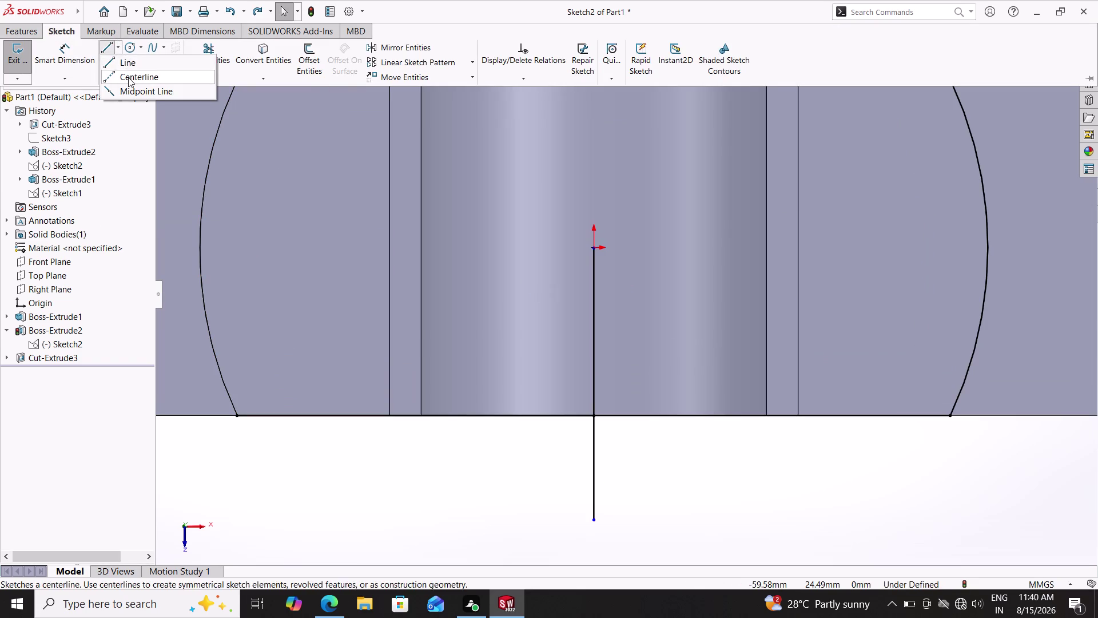
click(128, 77)
scroll(up, 3)
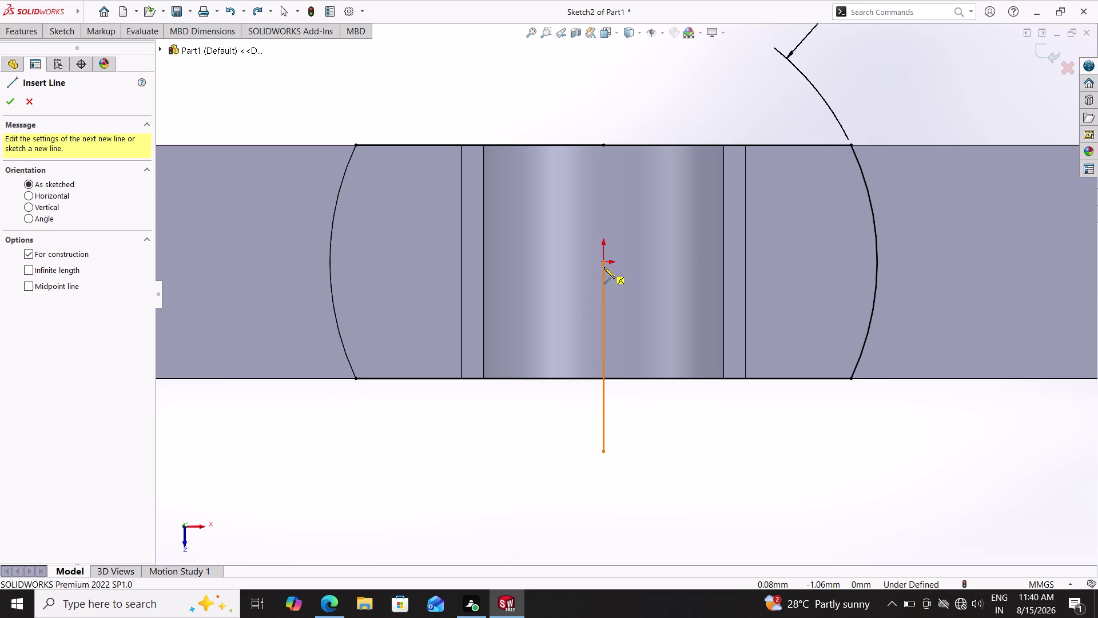
double_click(604, 263)
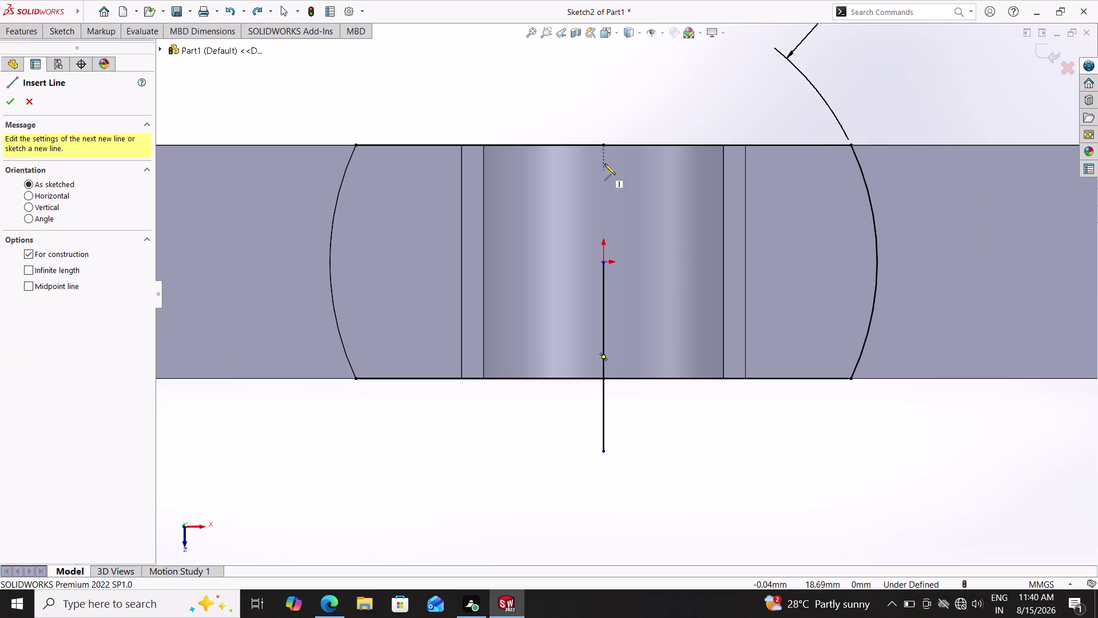
double_click(605, 264)
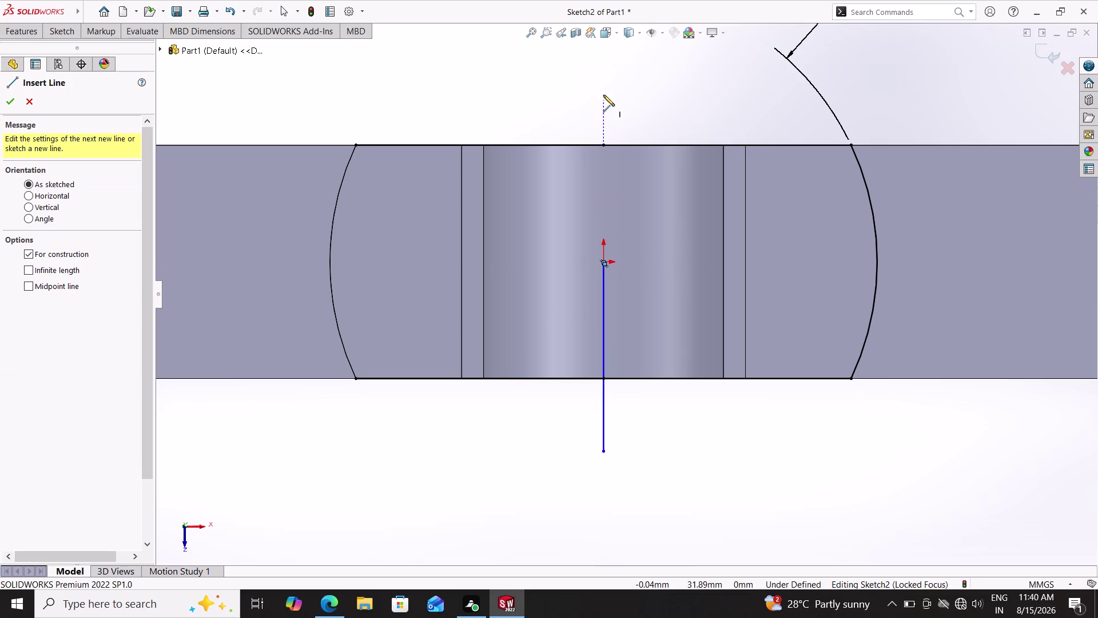
click(604, 52)
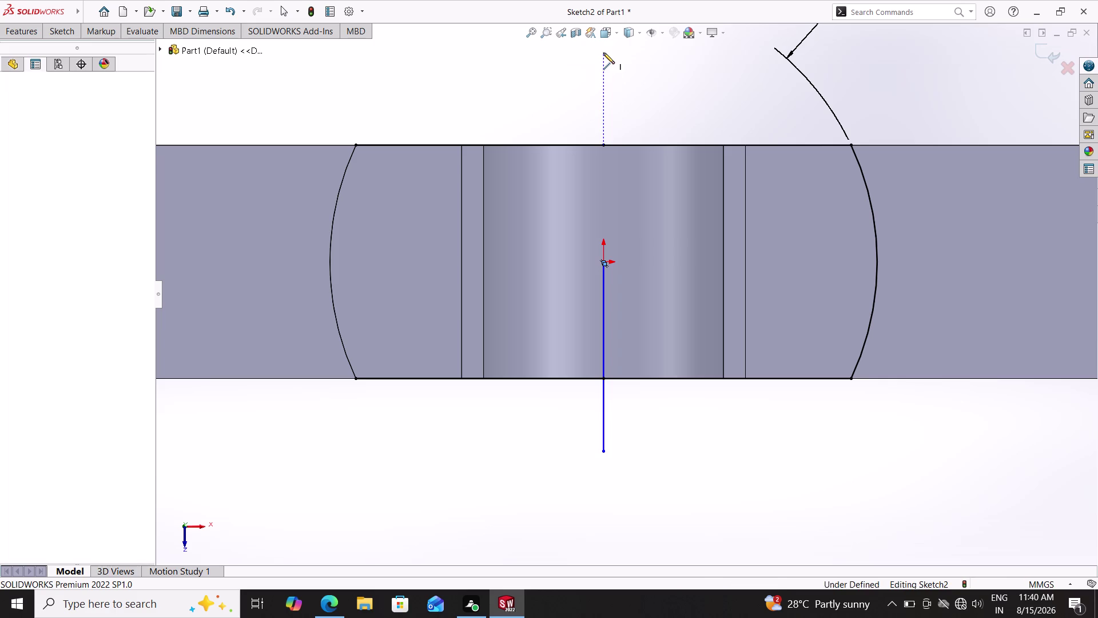
double_click(603, 263)
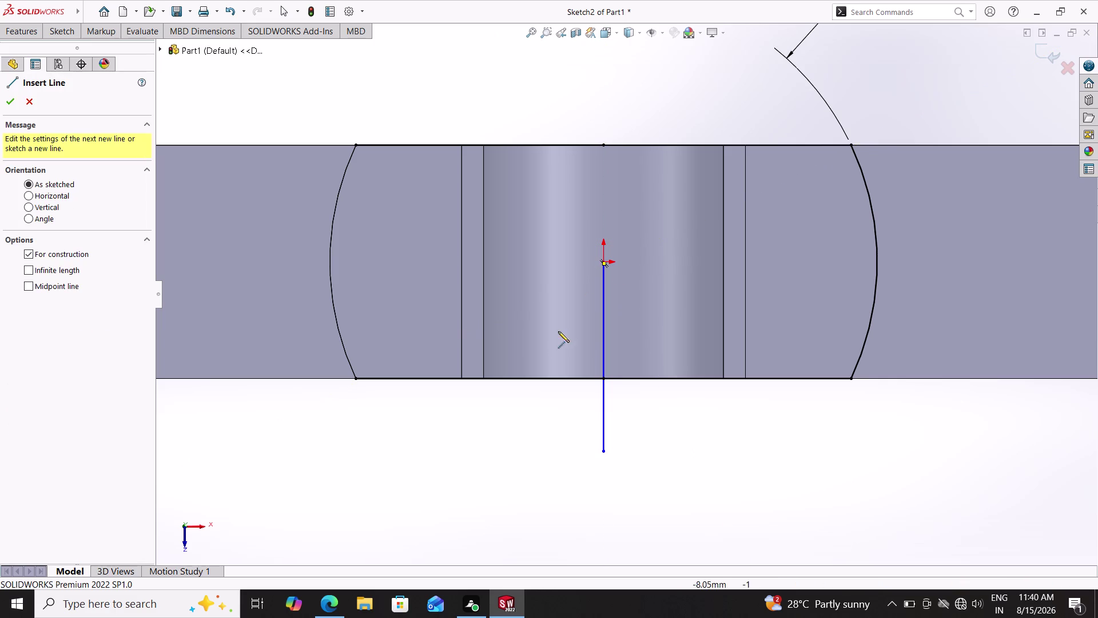
key(Escape)
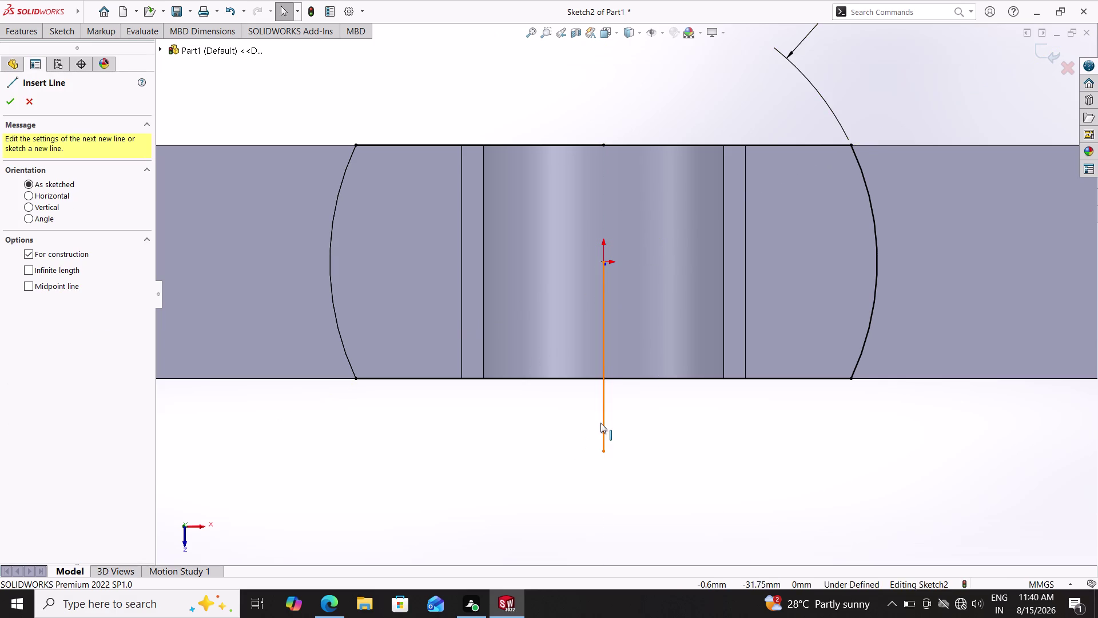
Delete the centerline running down from the origin and select the leftover point.
click(602, 419)
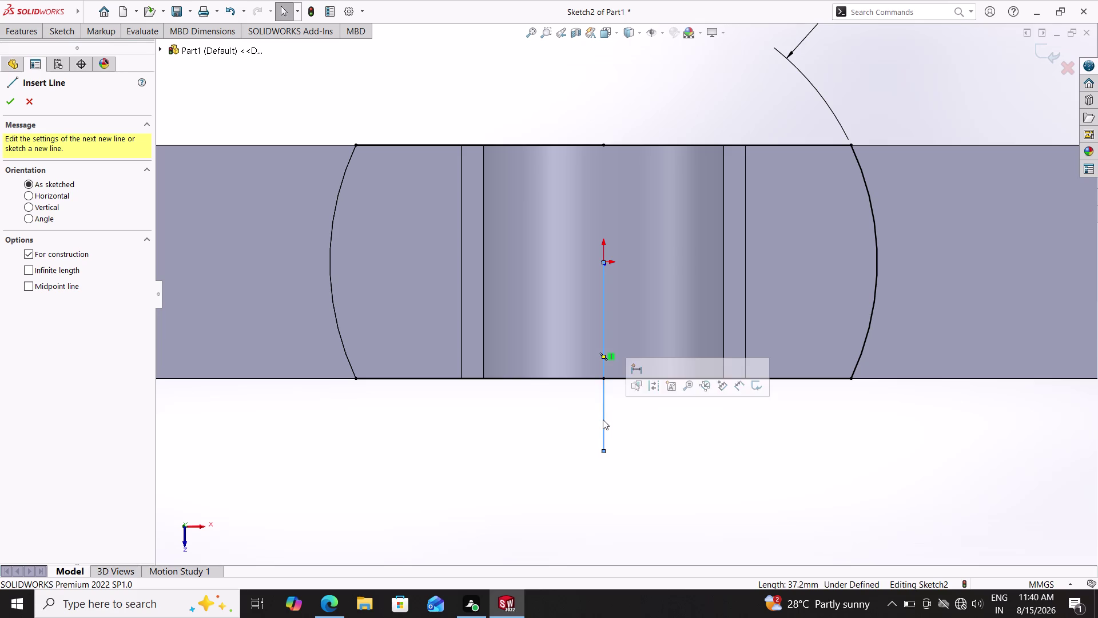
key(Delete)
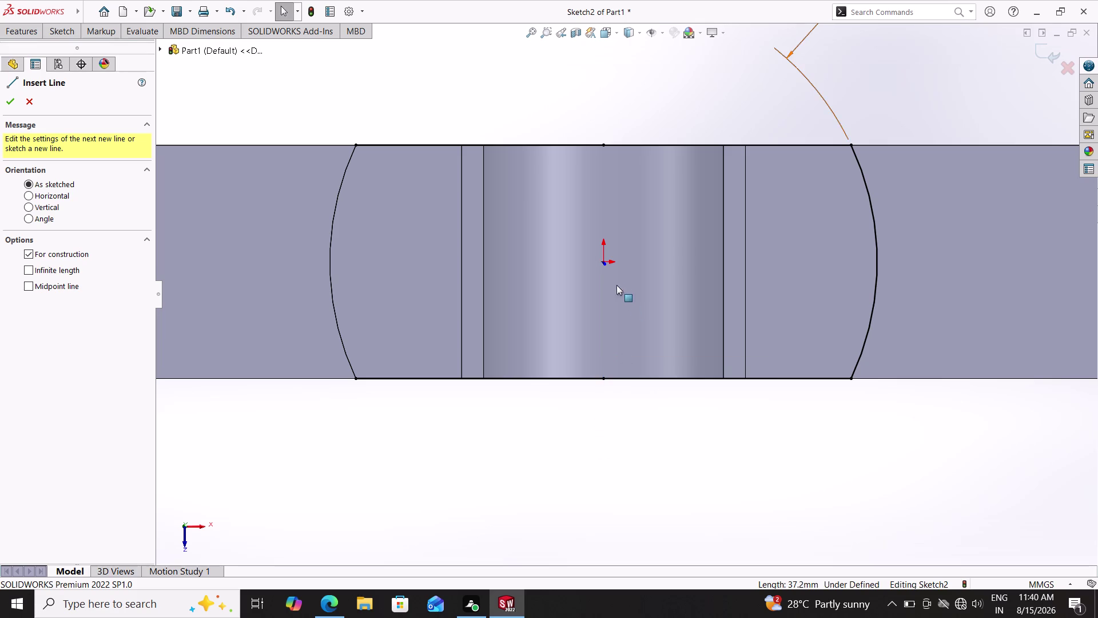
scroll(down, 3)
scroll(down, 3)
scroll(down, 3)
scroll(down, 3)
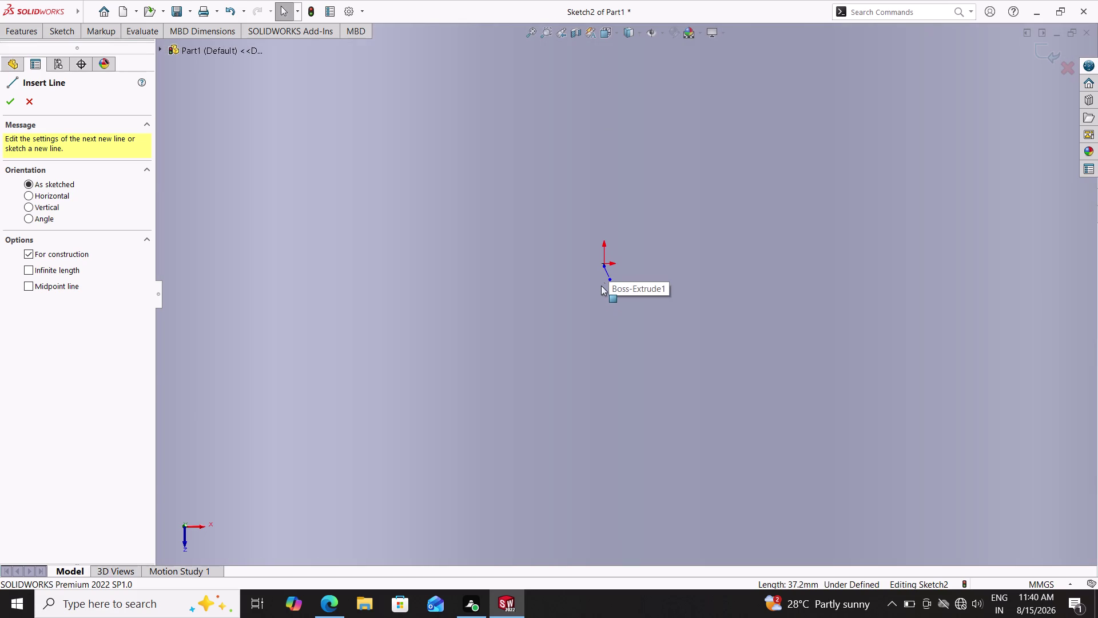
click(605, 268)
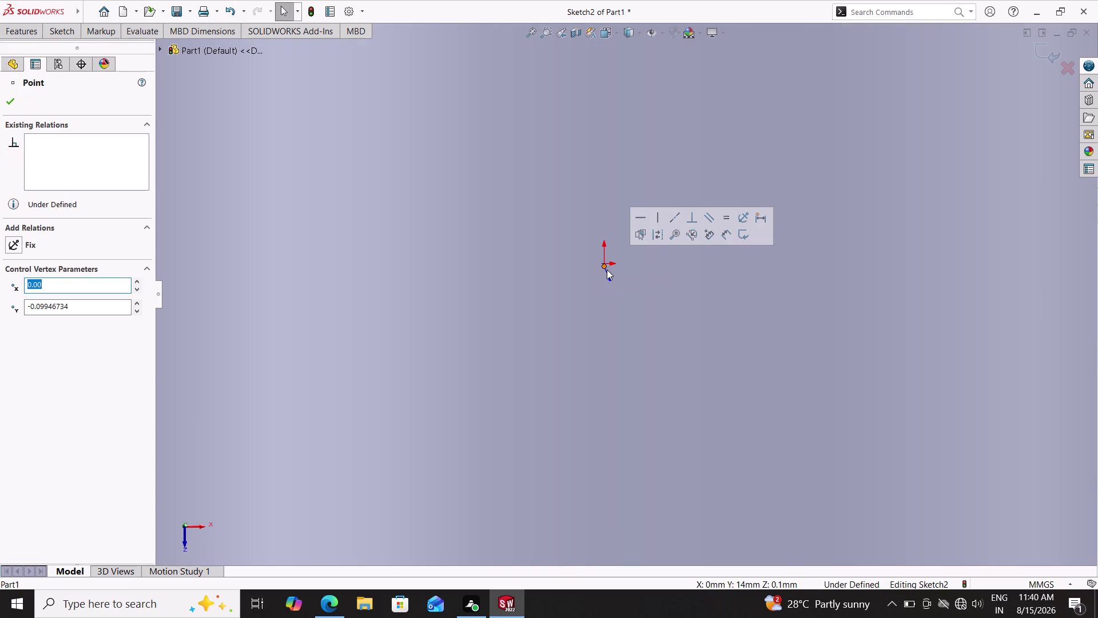
Delete the stray point and tiny stray line at the origin.
double_click(606, 272)
key(Delete)
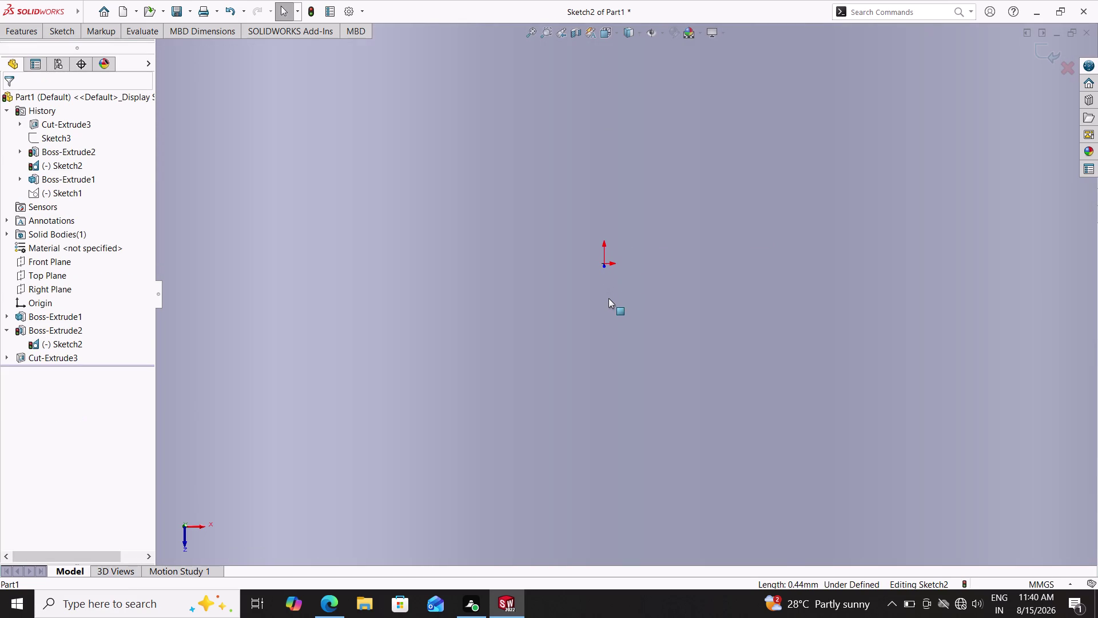
scroll(down, 3)
scroll(down, 3)
scroll(down, 3)
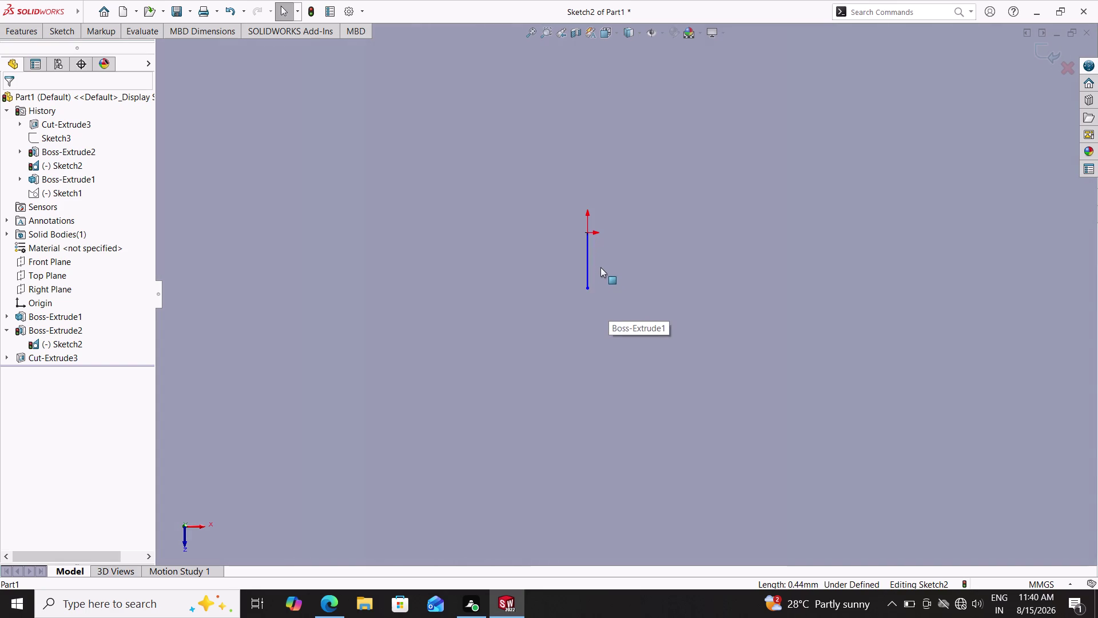
click(588, 262)
key(Delete)
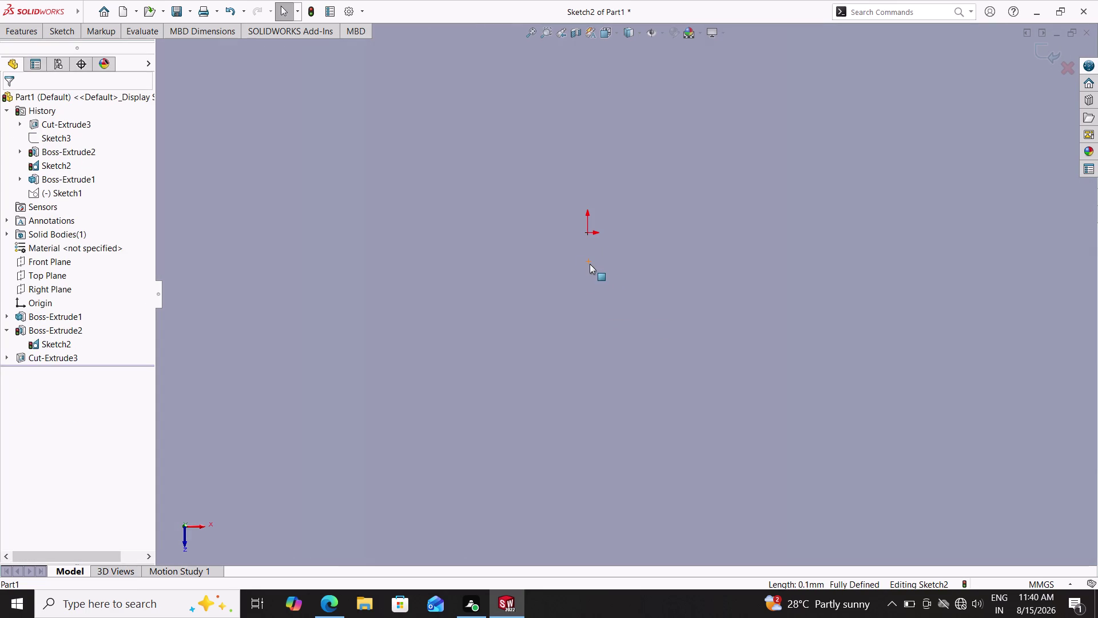
scroll(down, 3)
scroll(up, 3)
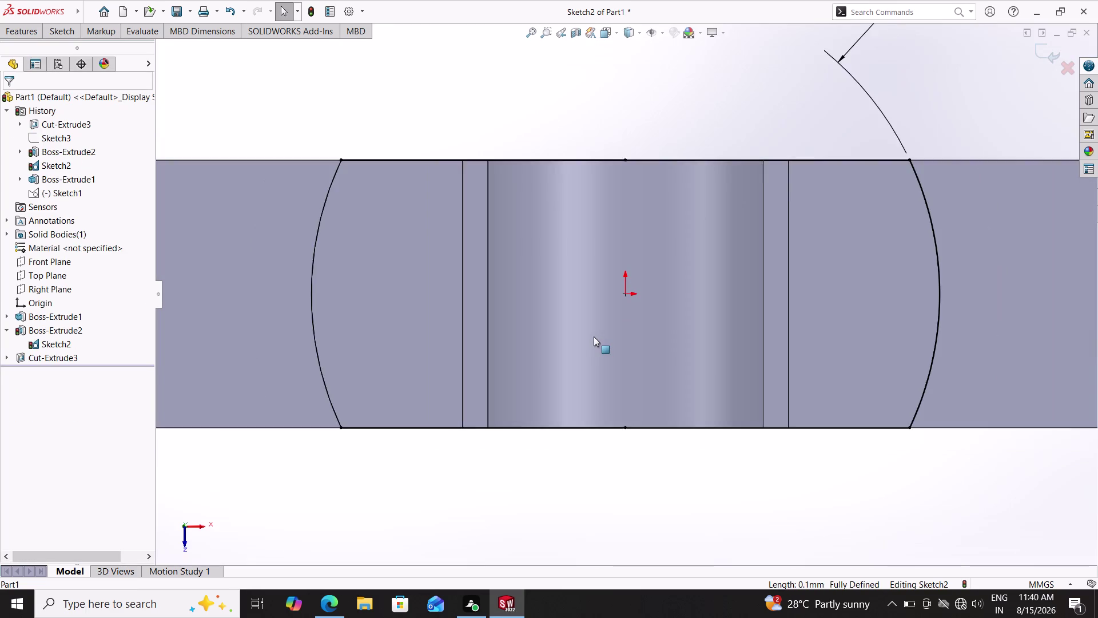
scroll(up, 3)
Draw a centerline about 48 mm up from the origin past the bar's top edge.
click(58, 37)
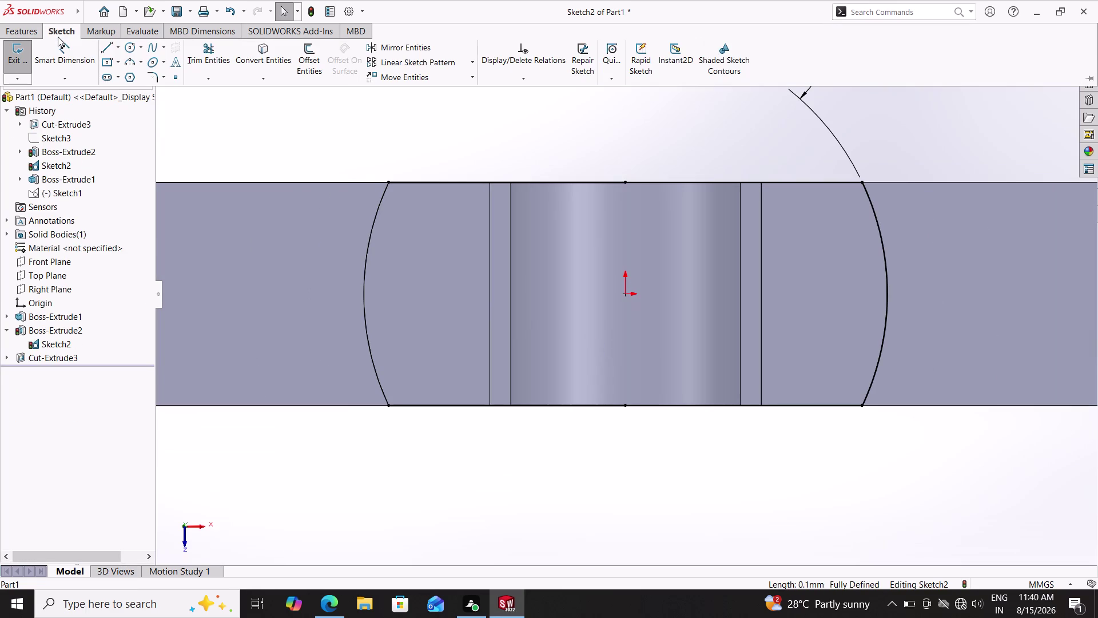
click(118, 46)
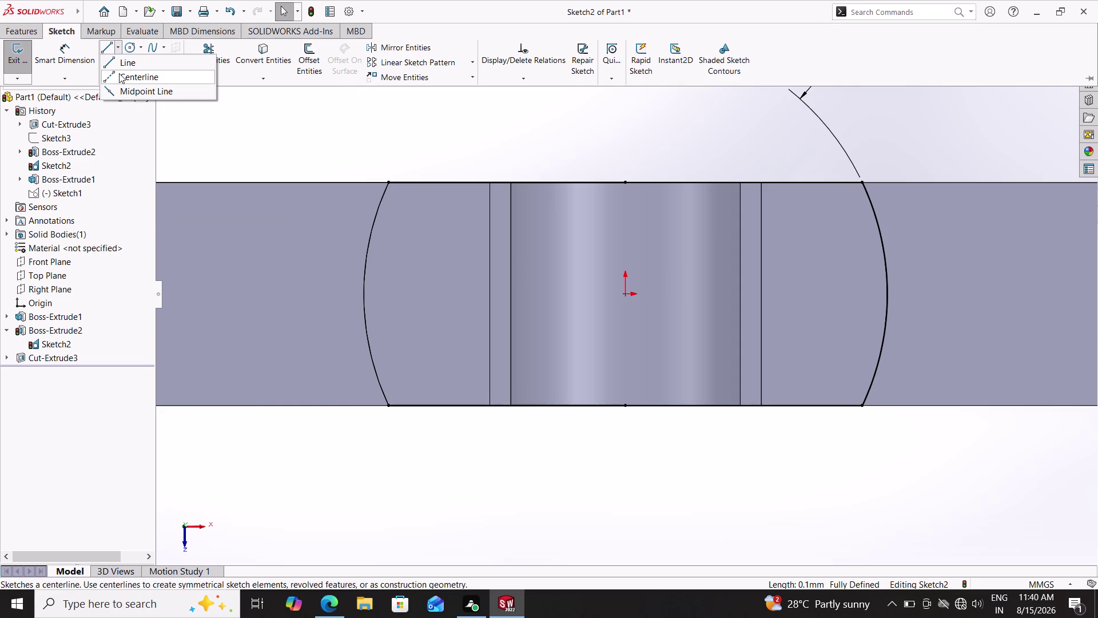
click(119, 73)
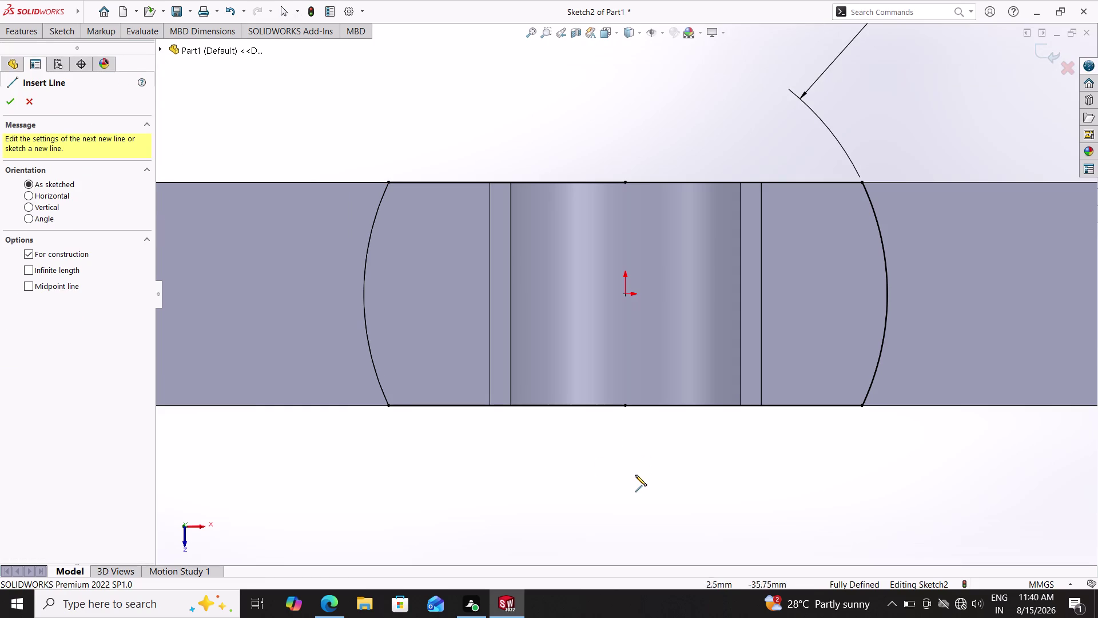
click(626, 295)
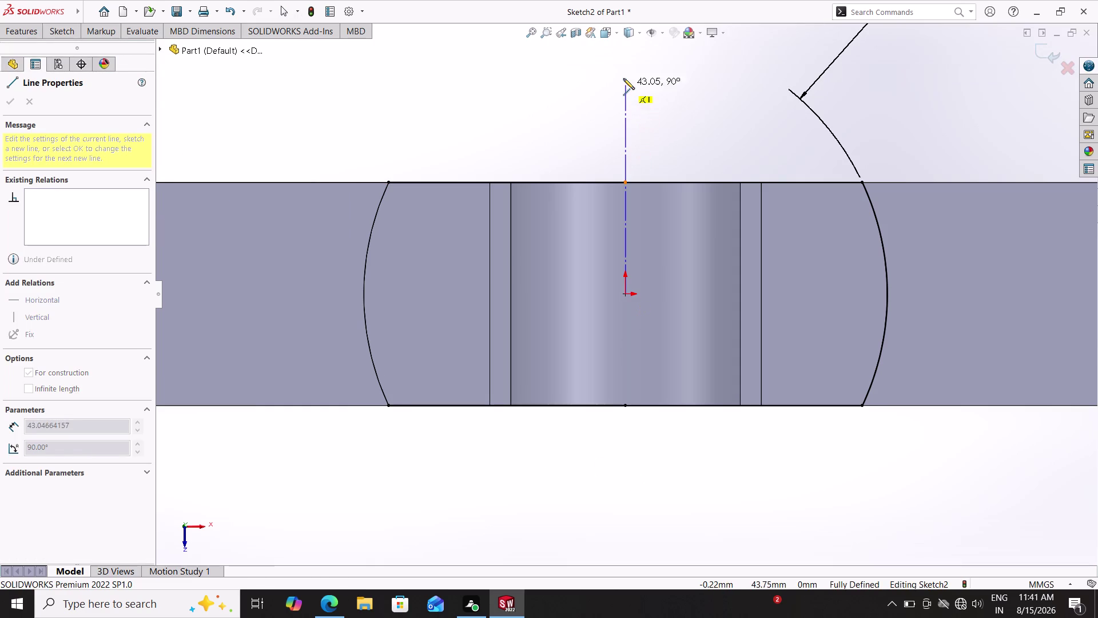
click(631, 63)
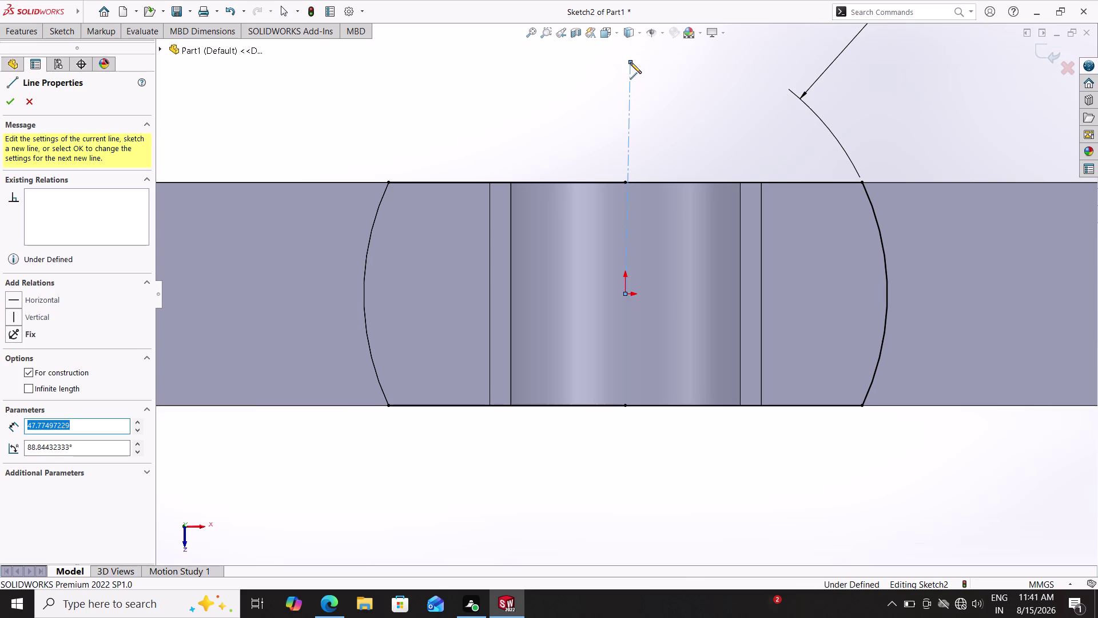
Undo the slanted centerline and redraw a truly vertical one from the origin.
key(ctrl+z)
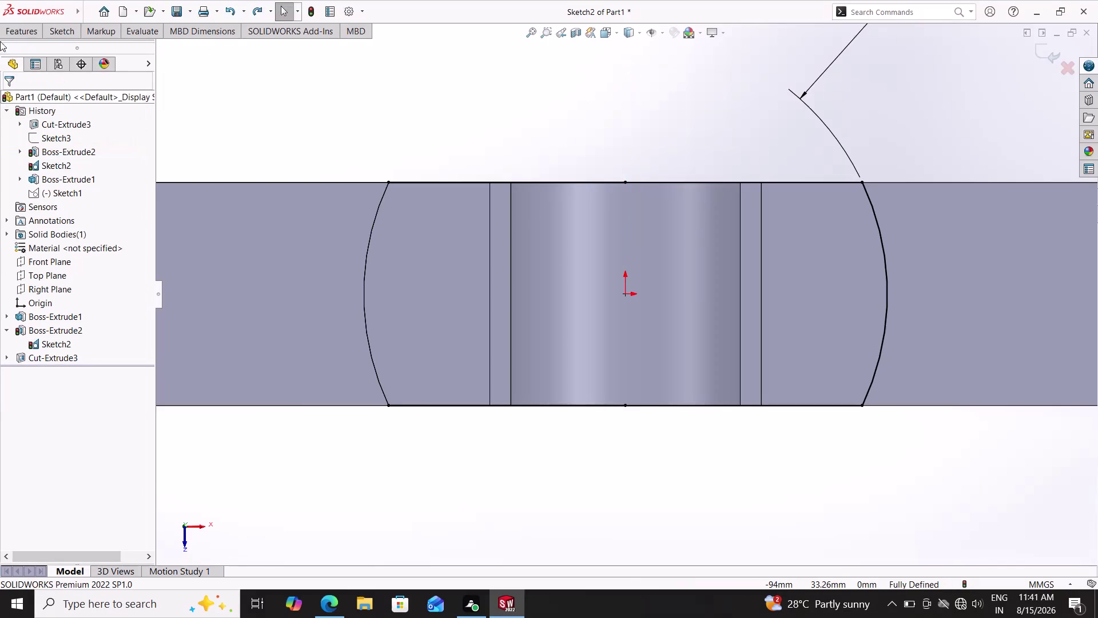
click(63, 35)
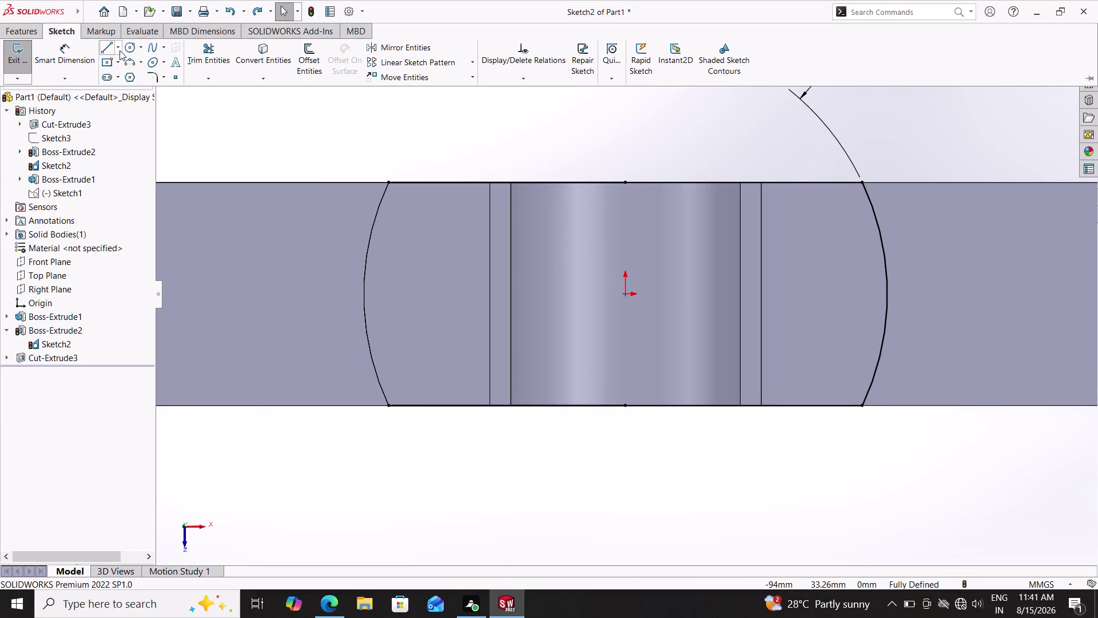
click(119, 50)
click(126, 75)
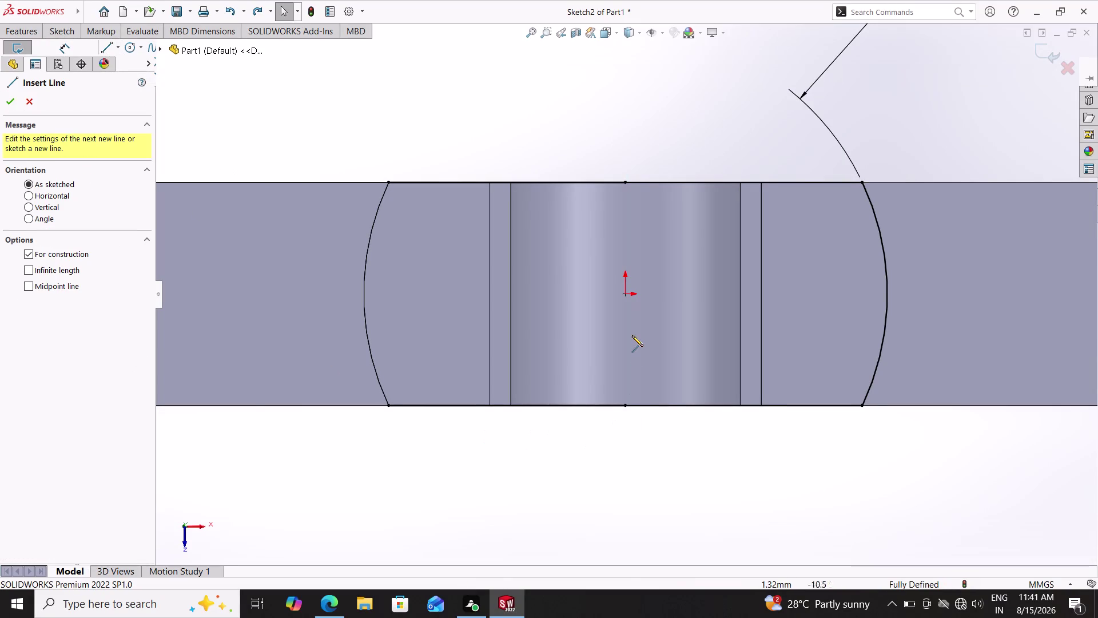
double_click(627, 293)
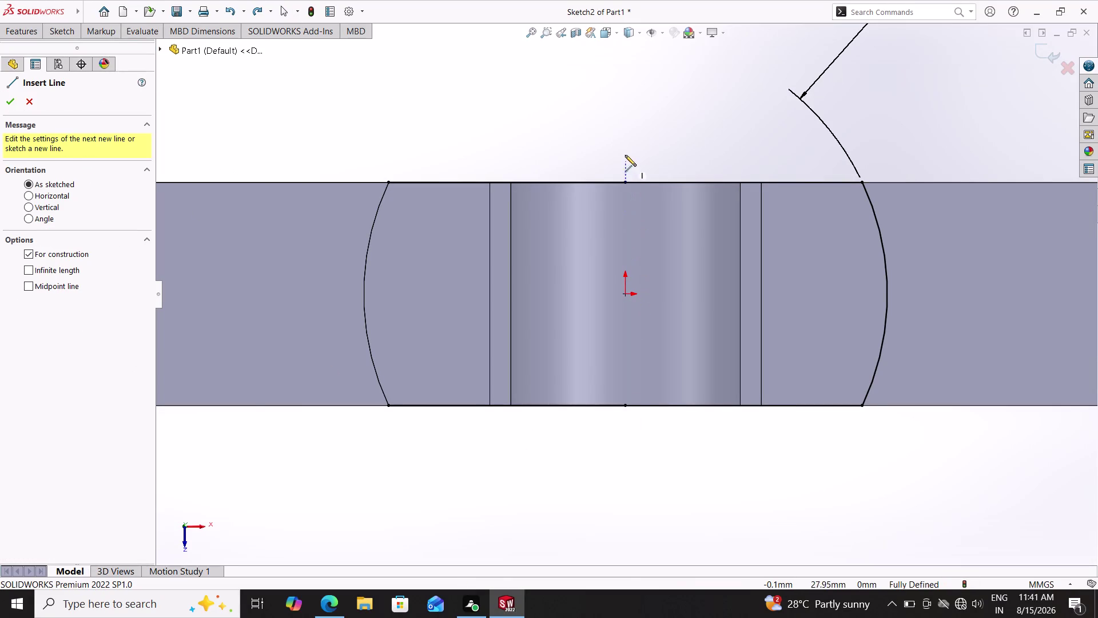
click(625, 295)
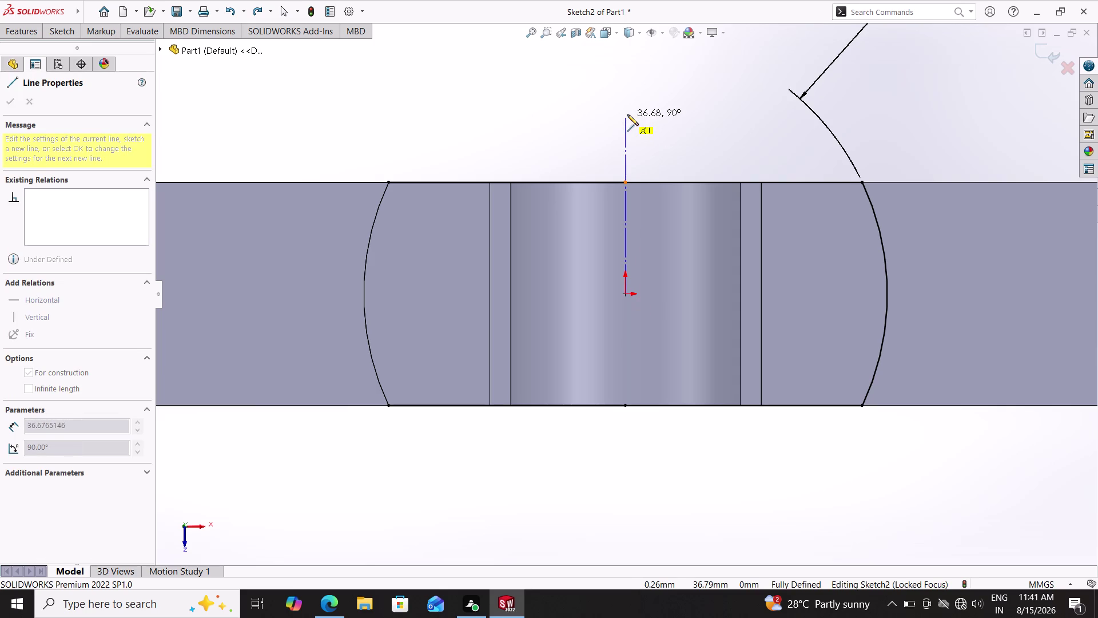
click(628, 71)
key(Escape)
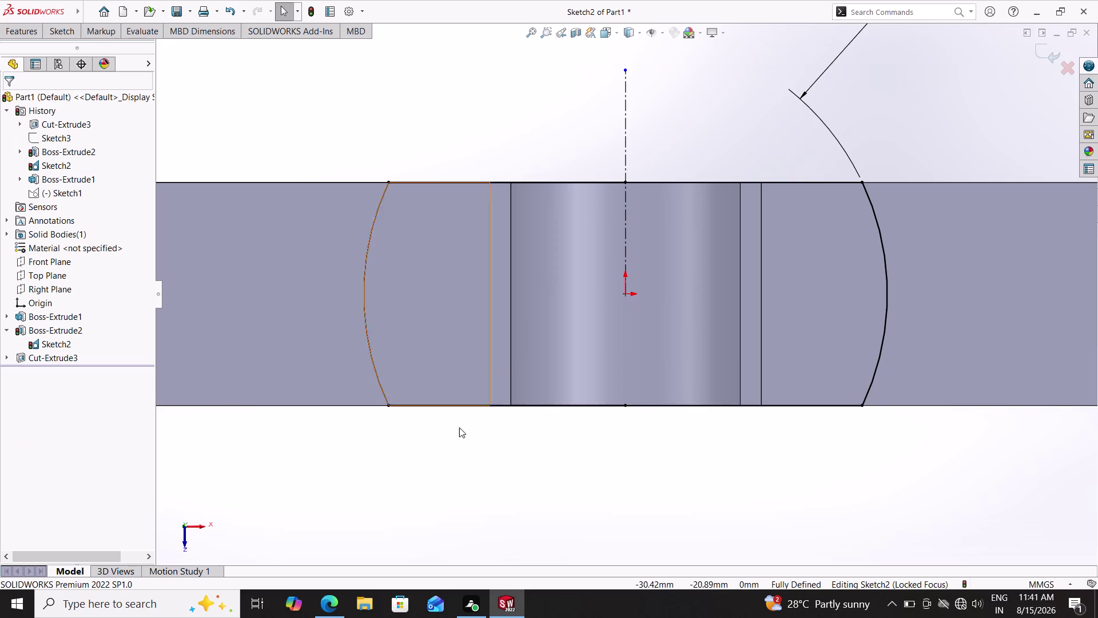
click(73, 28)
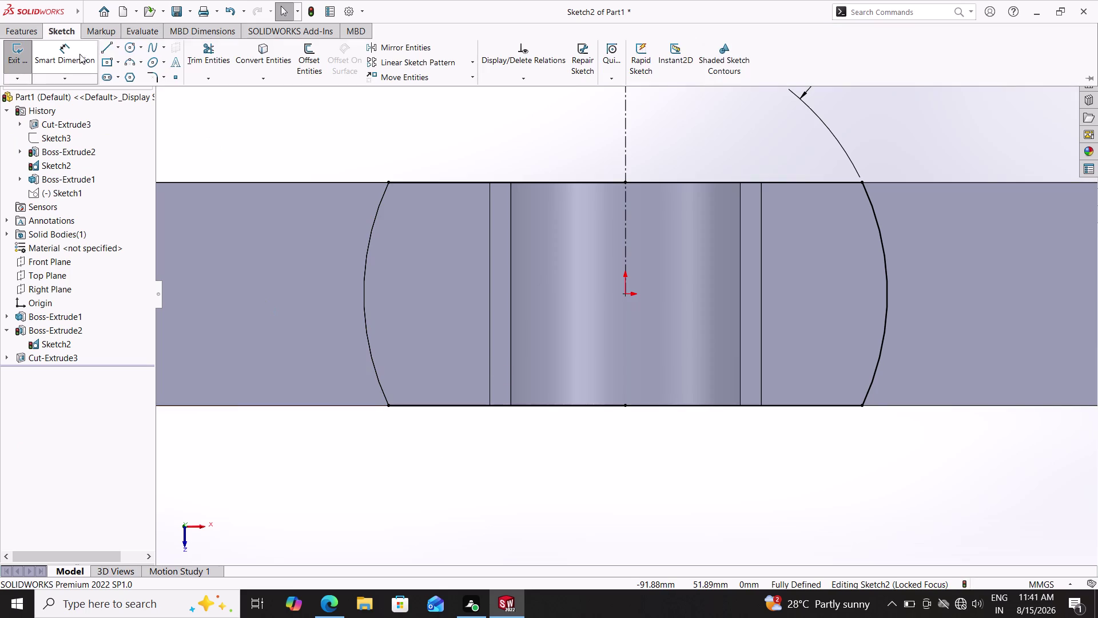
Sketch one small circle on each boss, centres level with the origin.
click(127, 46)
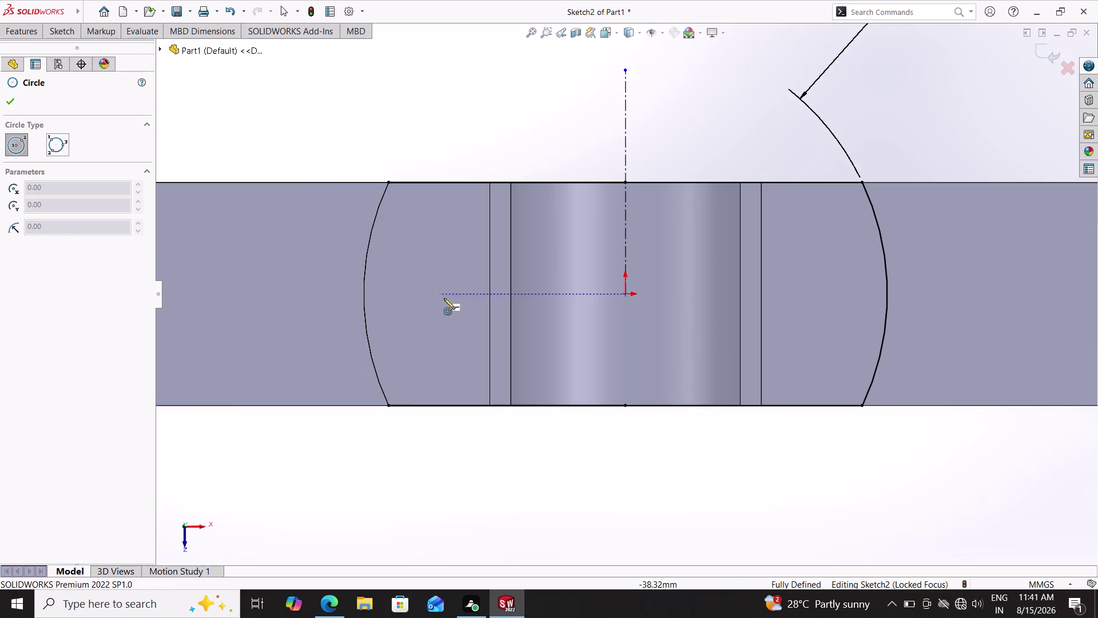
click(441, 294)
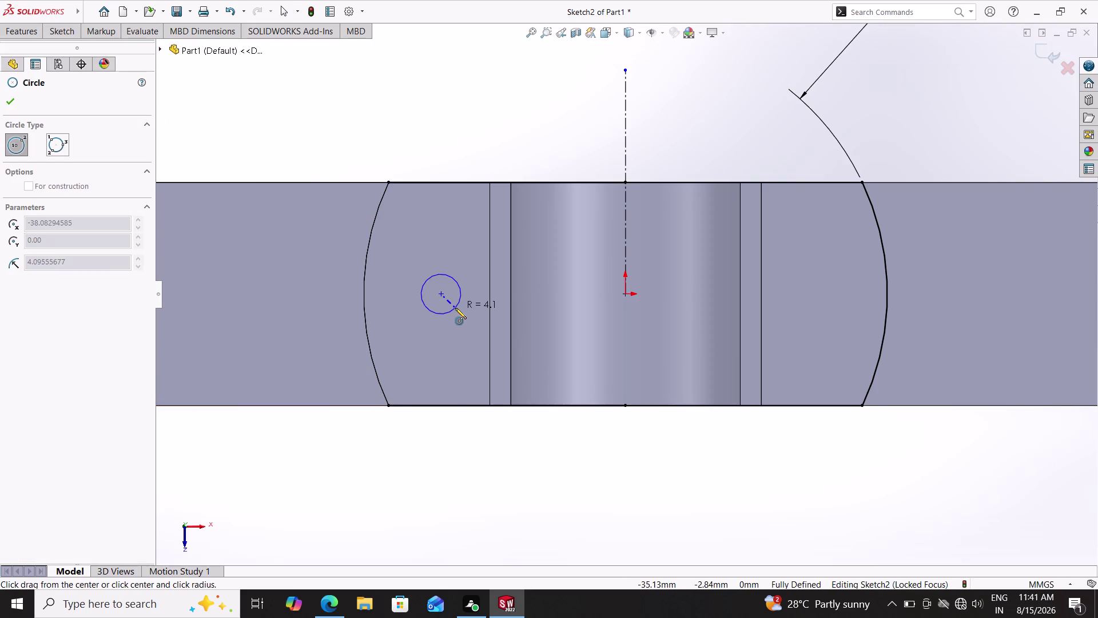
click(456, 308)
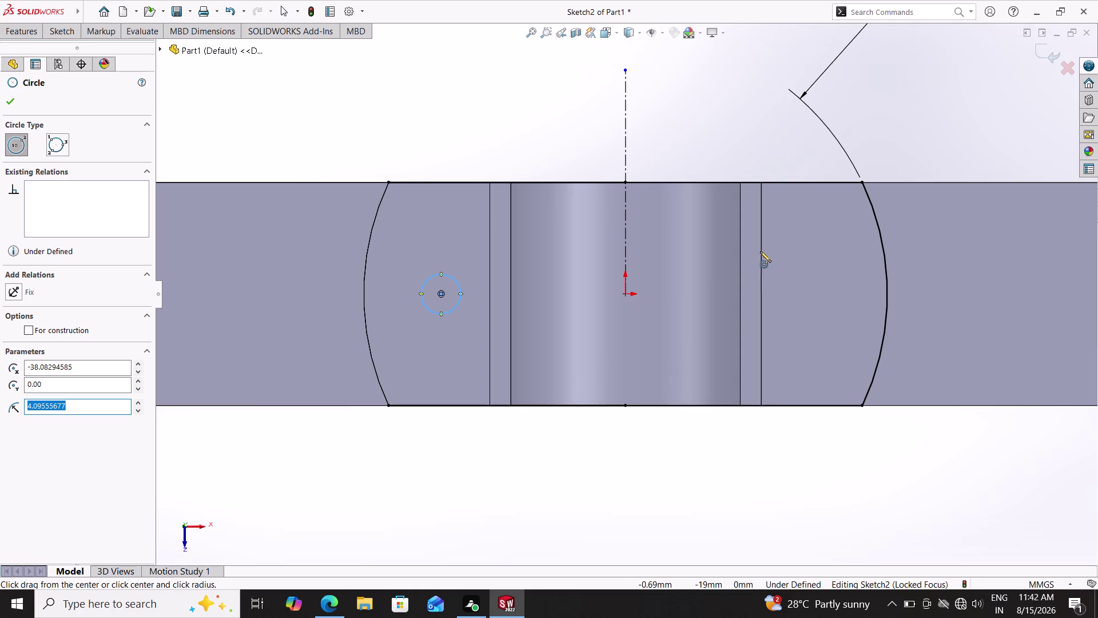
click(823, 293)
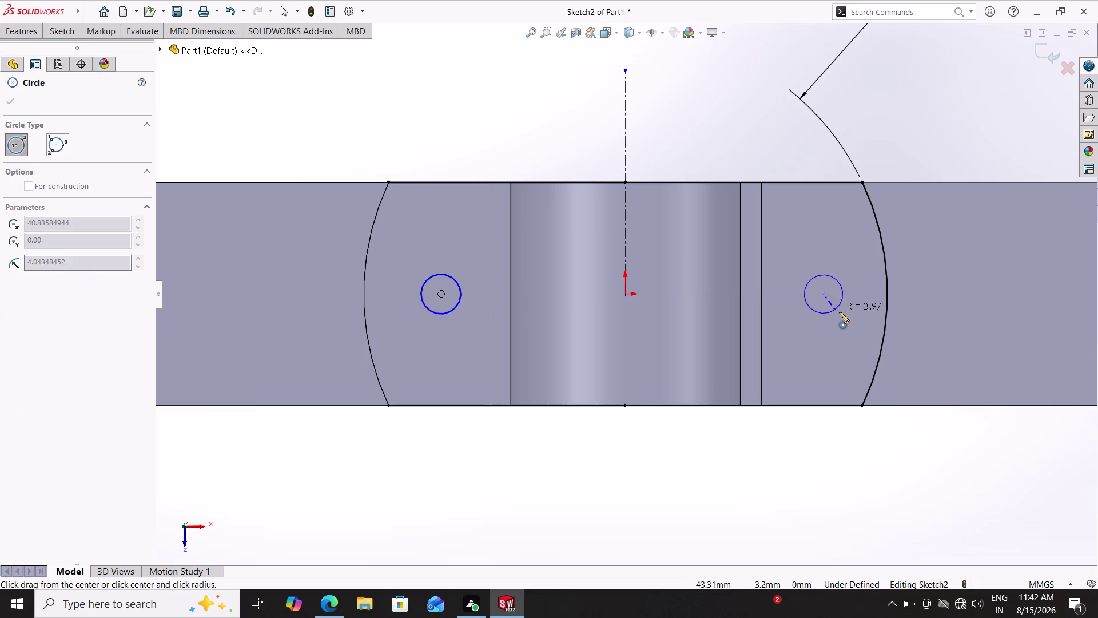
click(839, 312)
click(64, 30)
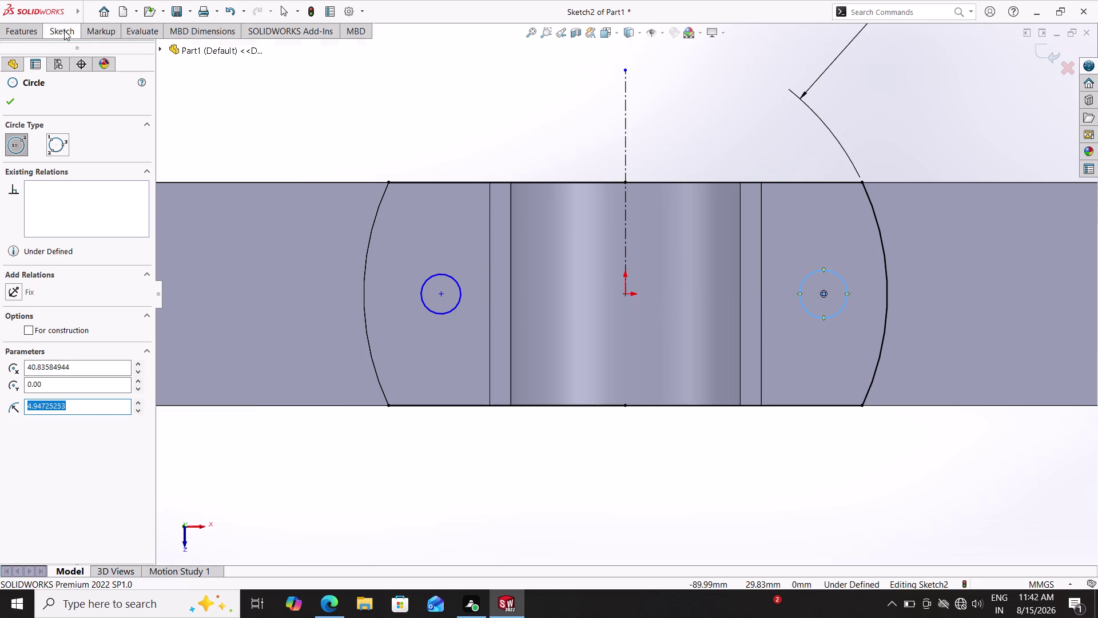
click(71, 61)
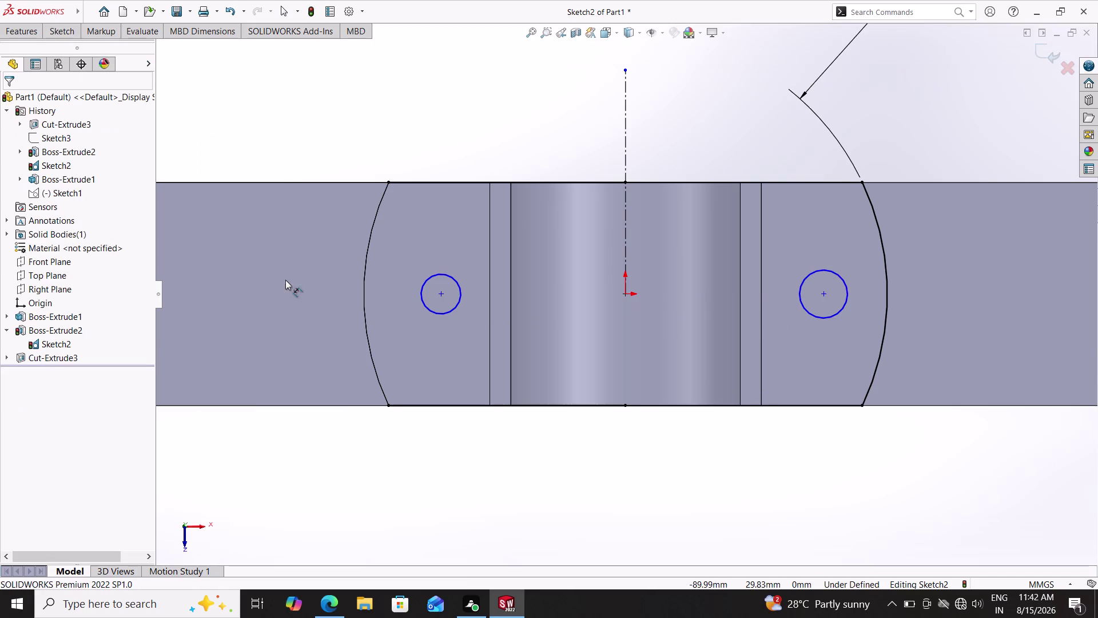
Dimension the left circle to a 12 mm diameter.
double_click(437, 275)
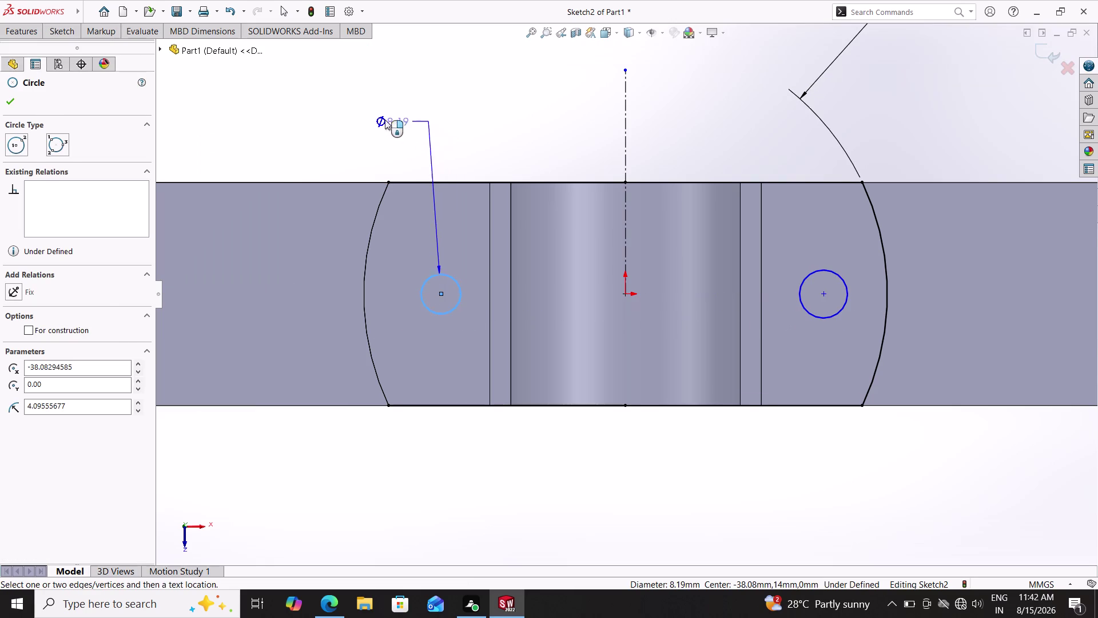
click(384, 119)
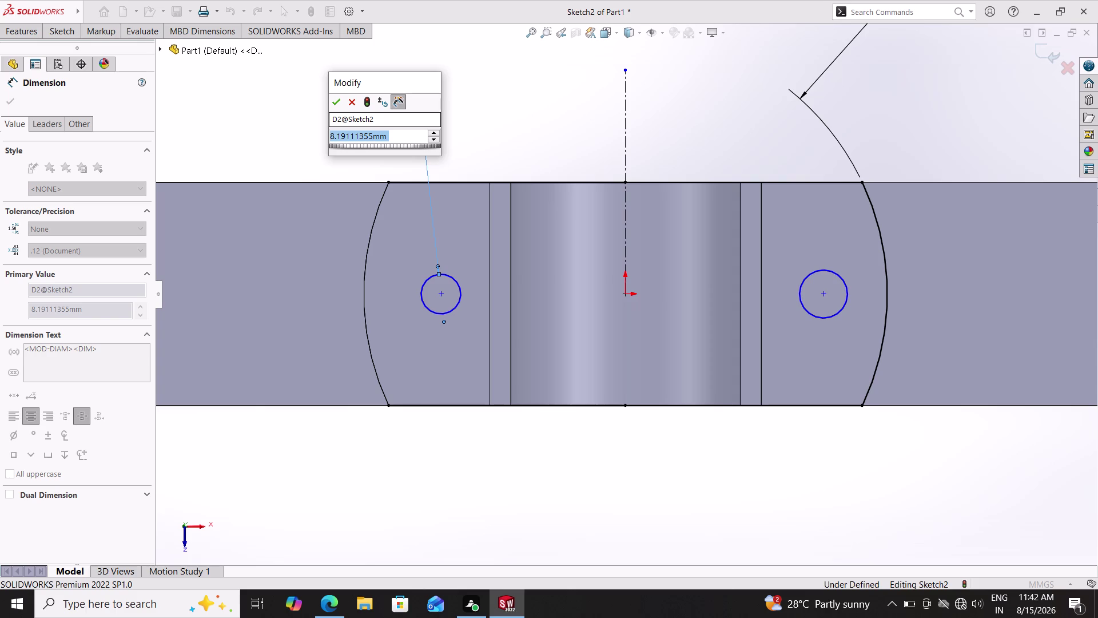
text(12)
key(Return)
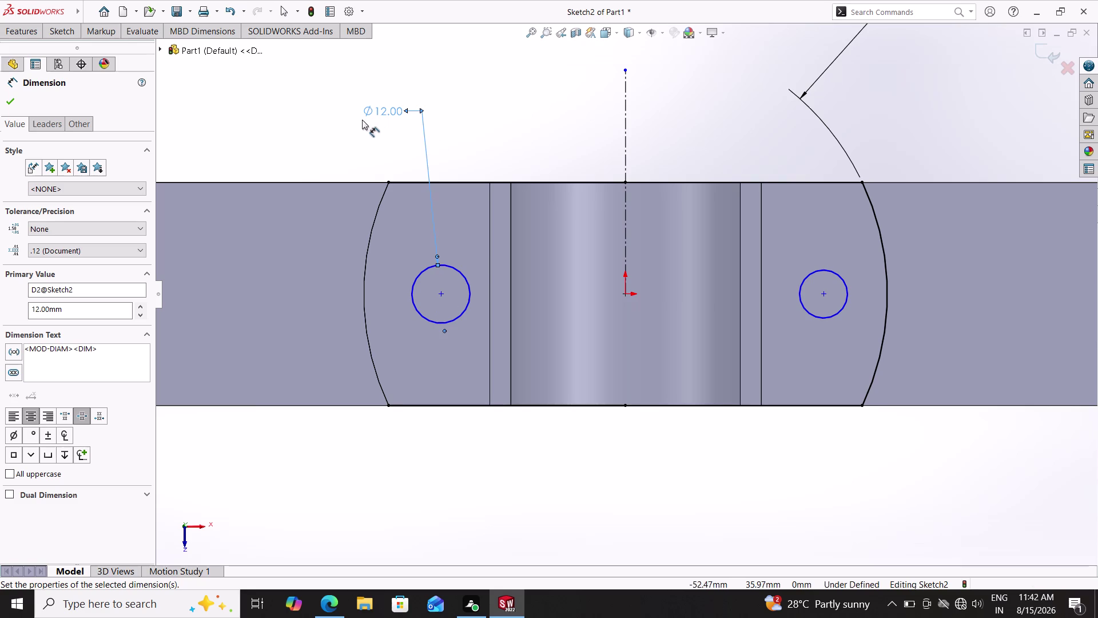
click(442, 291)
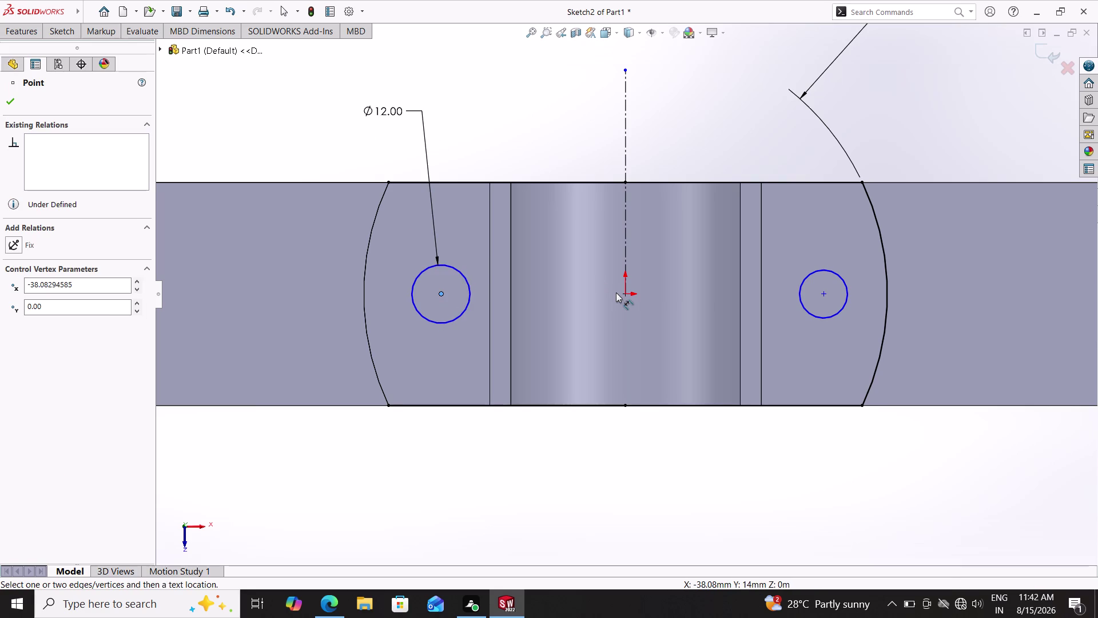
click(626, 296)
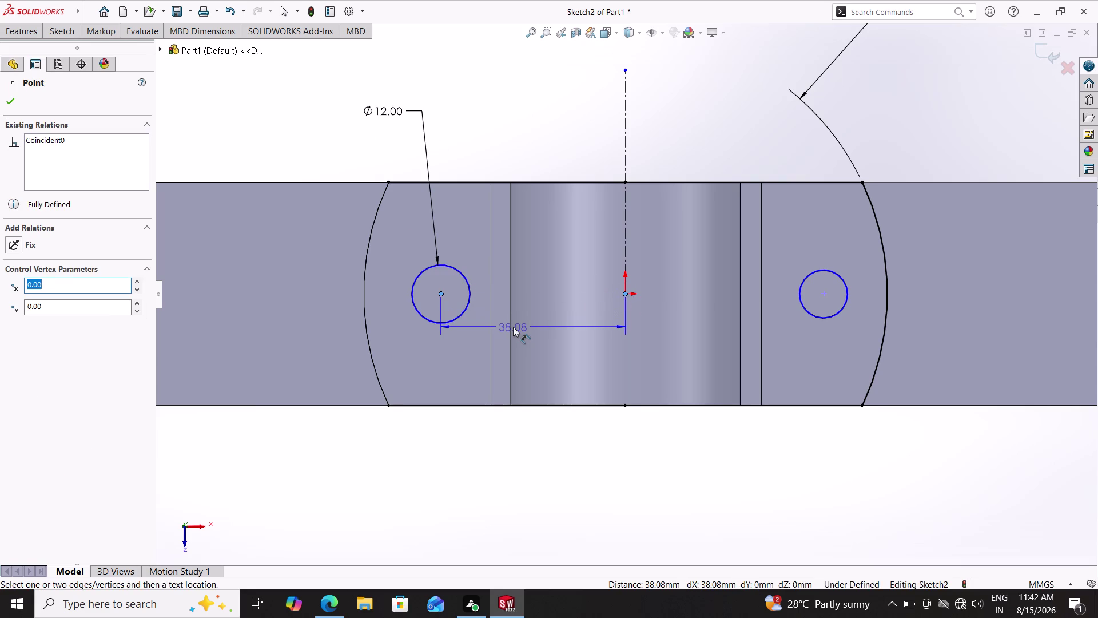
key(Escape)
key(Escape)
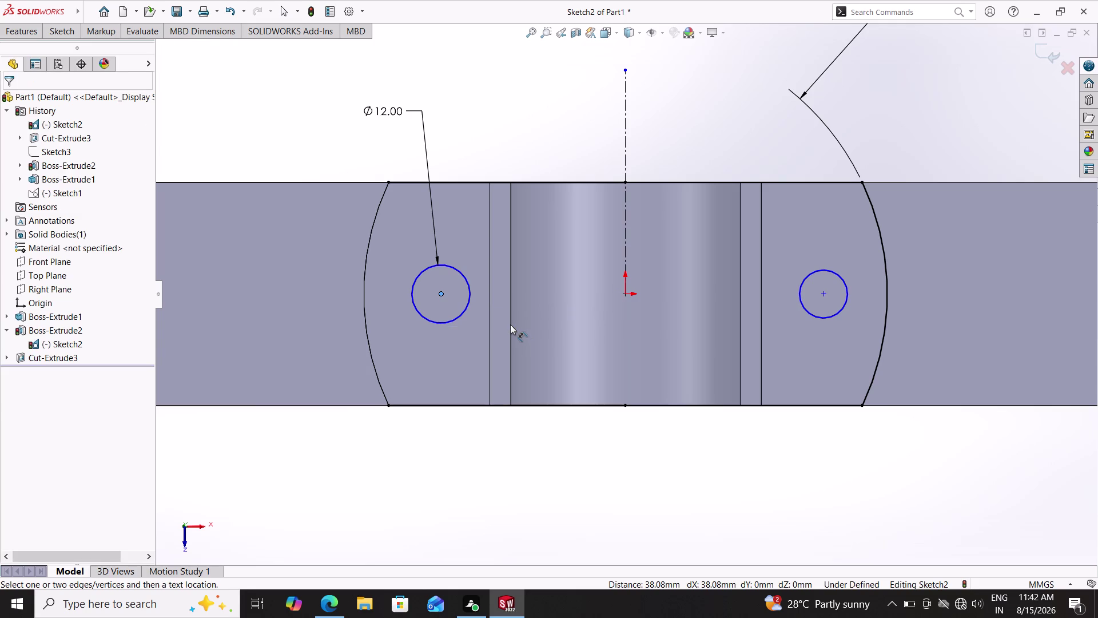
key(Escape)
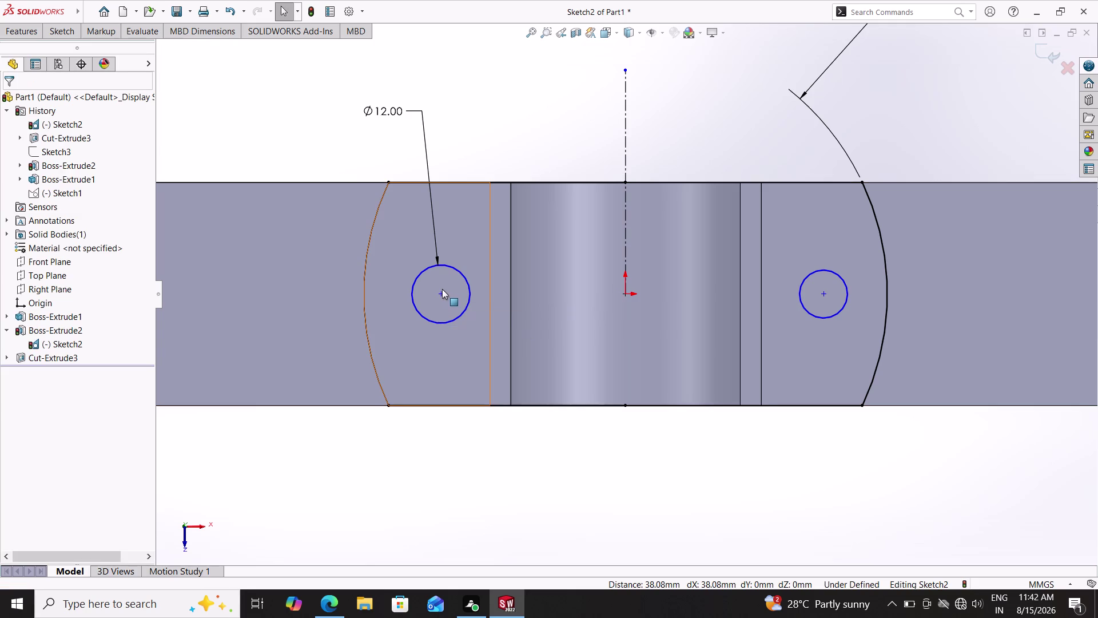
Add a Horizontal relation between the left circle's centre and the origin.
click(441, 294)
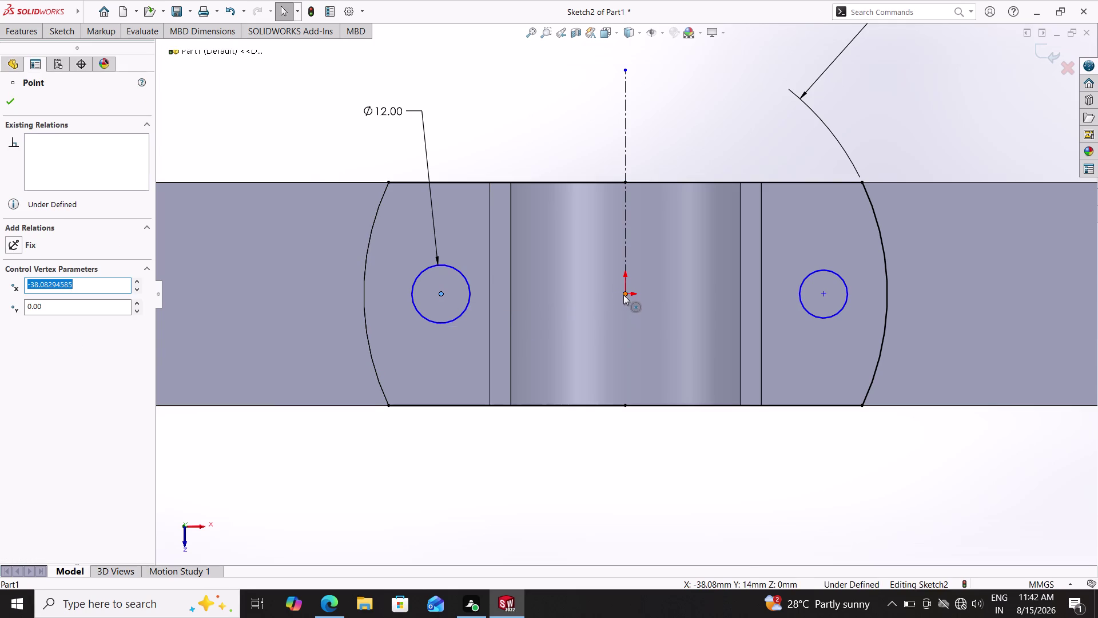
click(623, 294)
double_click(26, 301)
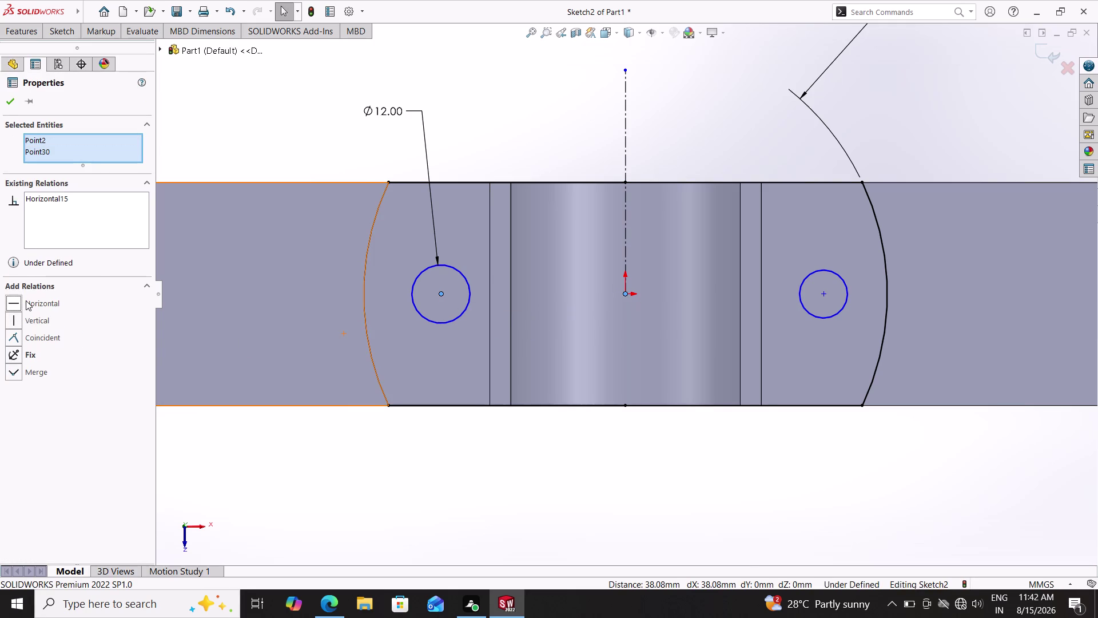
key(Escape)
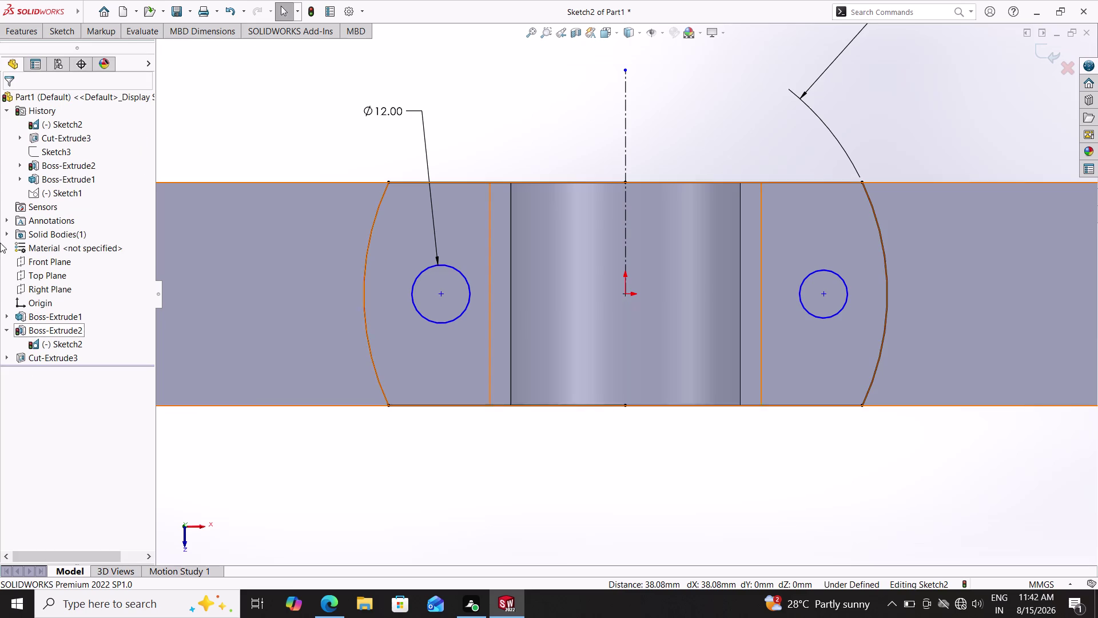
click(440, 295)
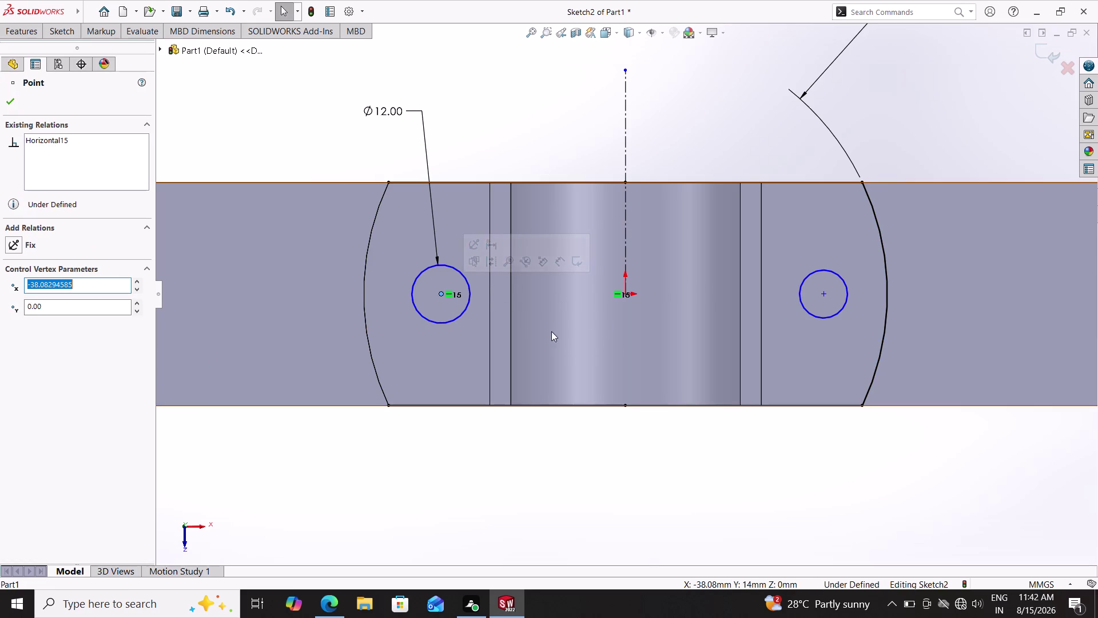
key(Escape)
click(67, 25)
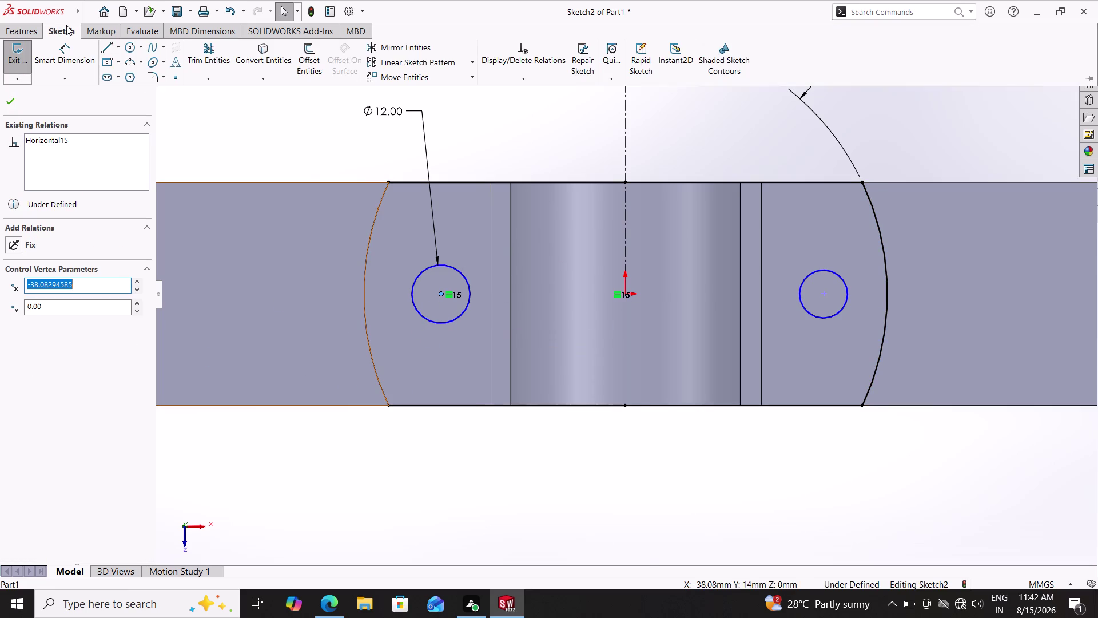
double_click(60, 58)
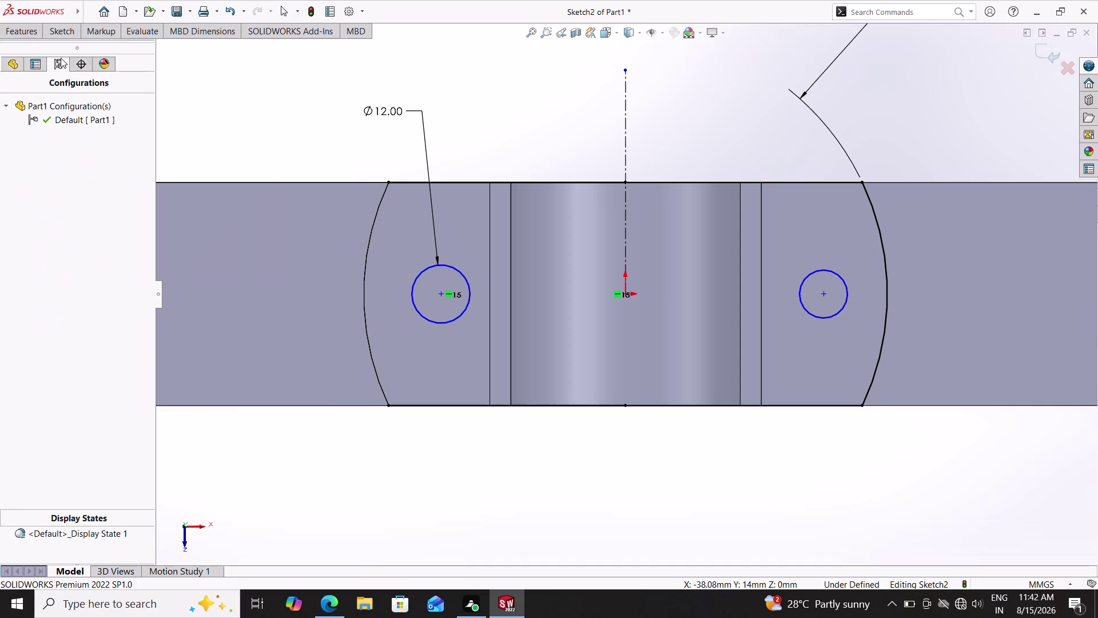
click(440, 294)
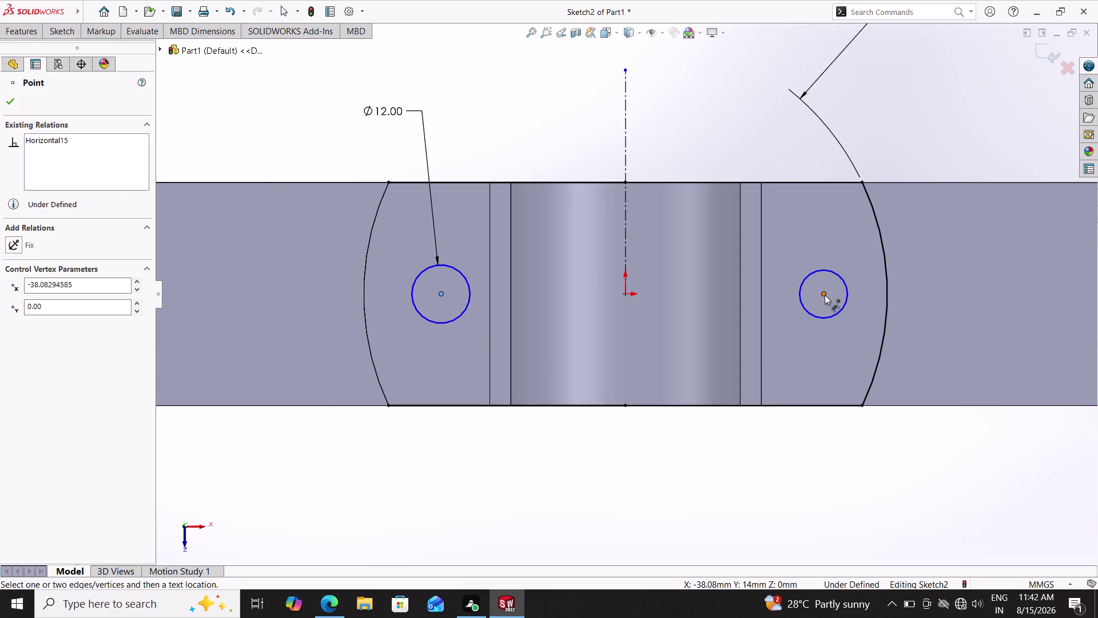
Dimension the distance between the two circle centres as 78 mm.
click(825, 294)
click(624, 479)
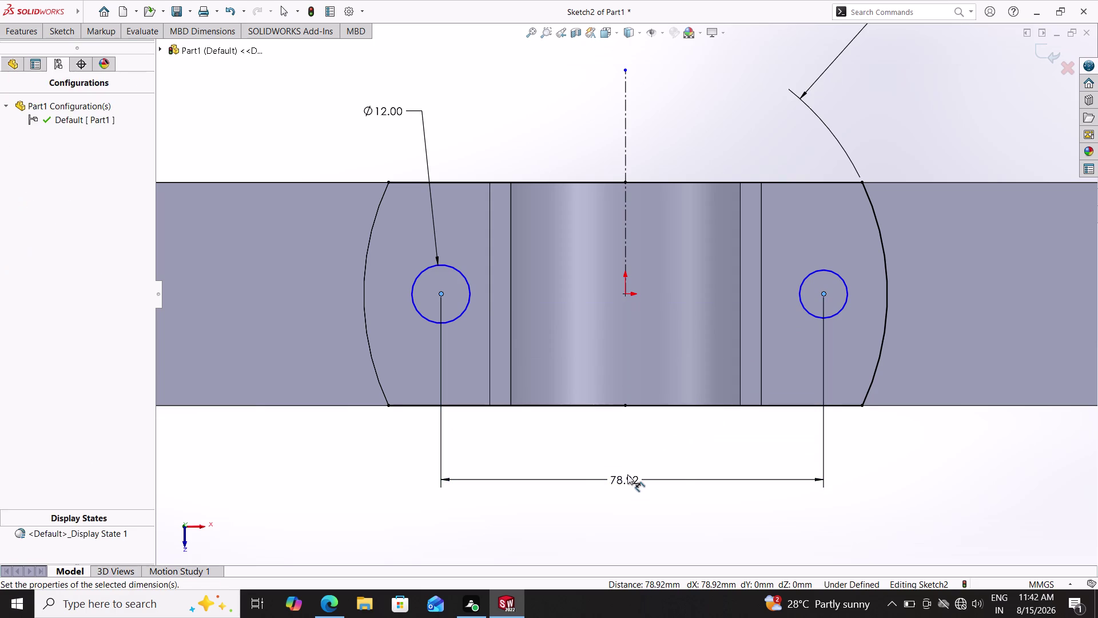
text(78)
key(Return)
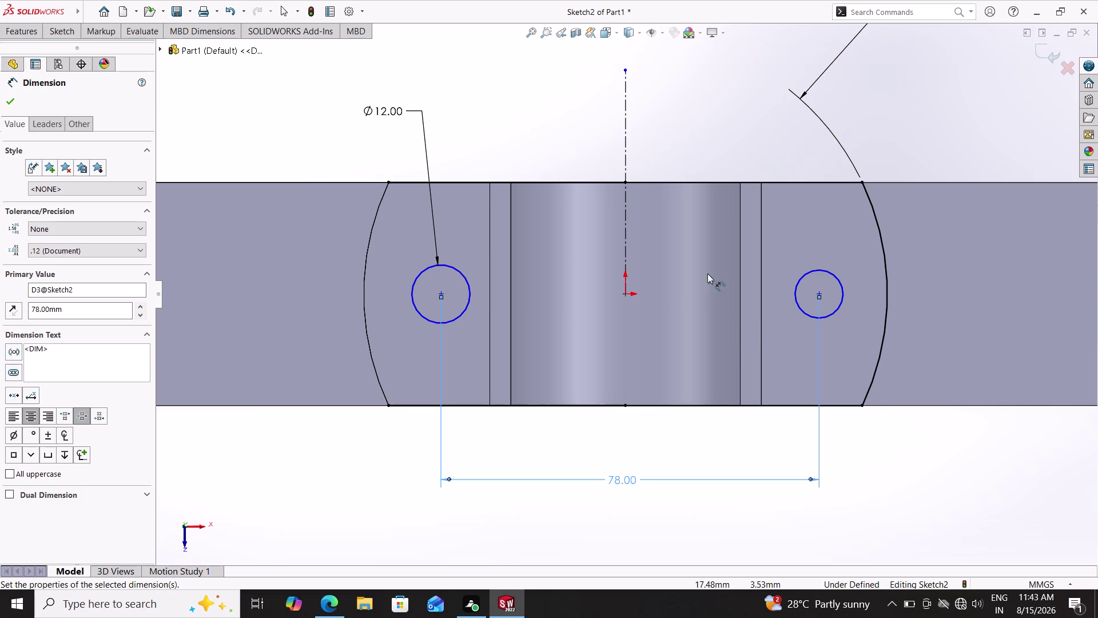
Dimension the origin to the left centre as 78/2 (39 mm).
double_click(623, 295)
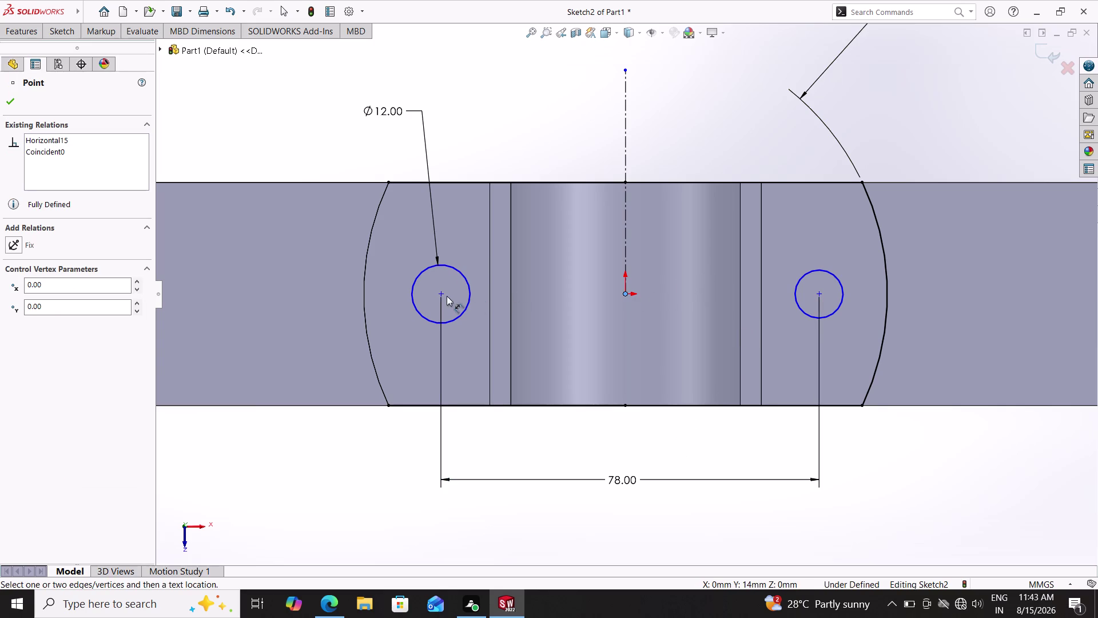
click(442, 293)
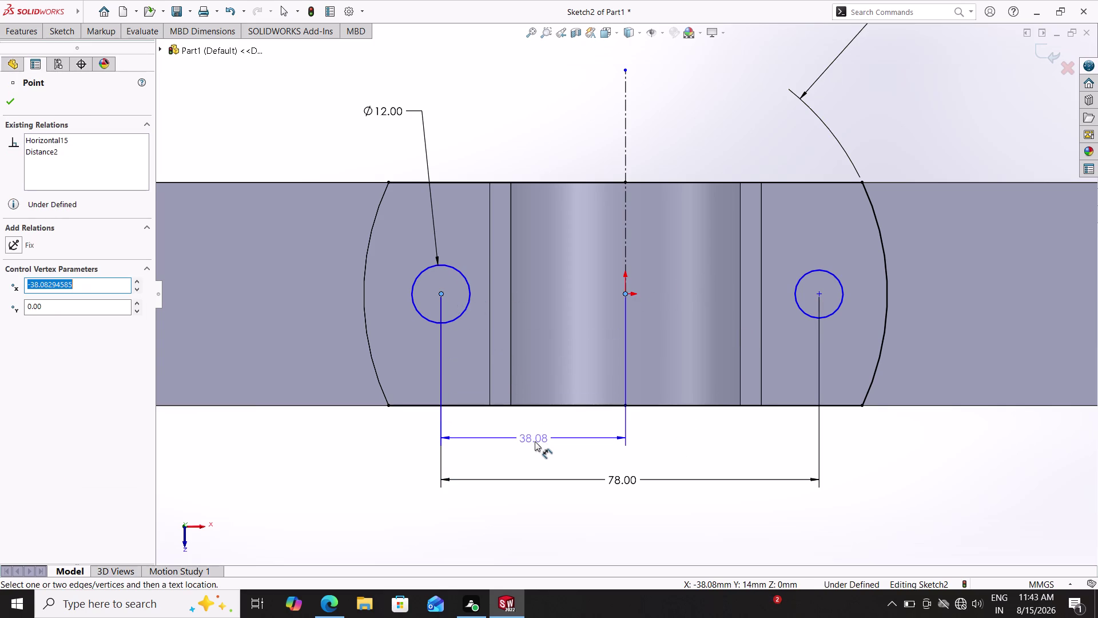
click(535, 441)
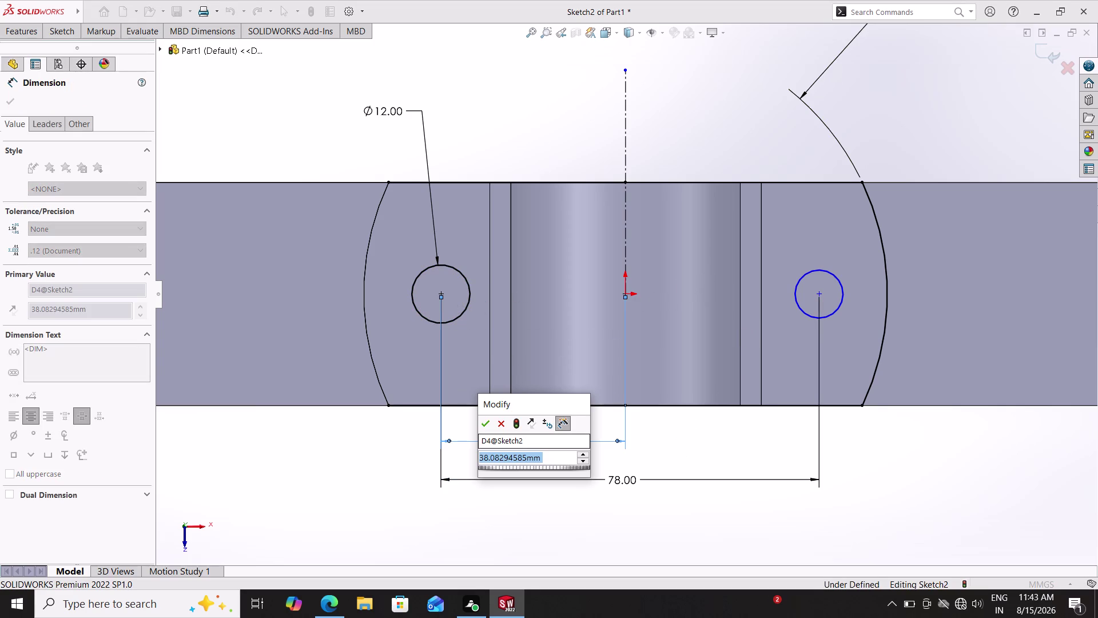
text(78)
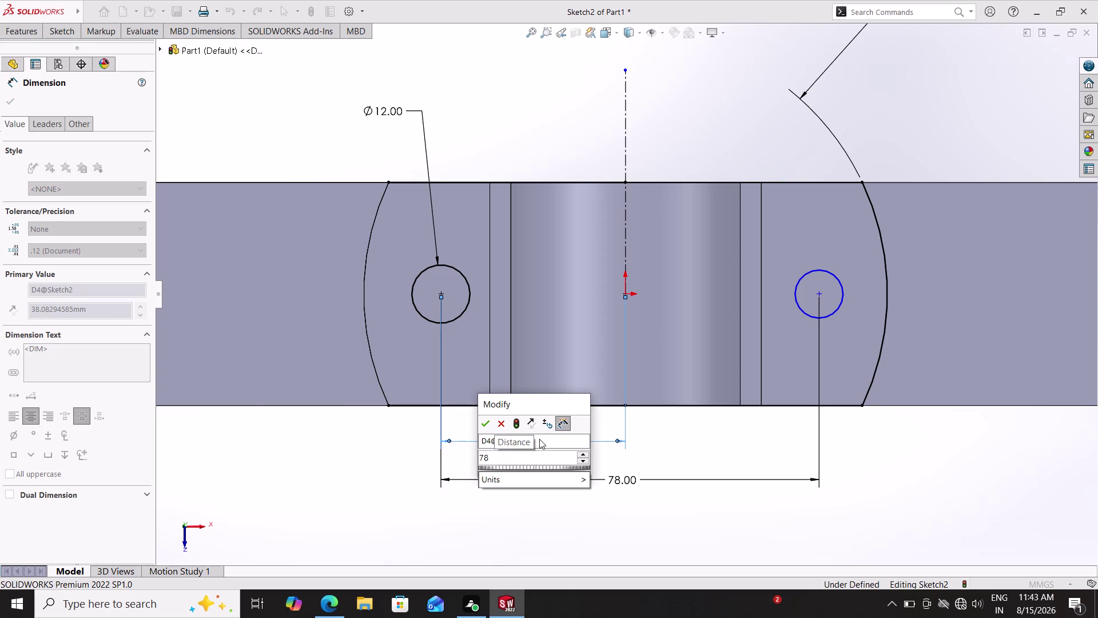
text(/2)
key(Return)
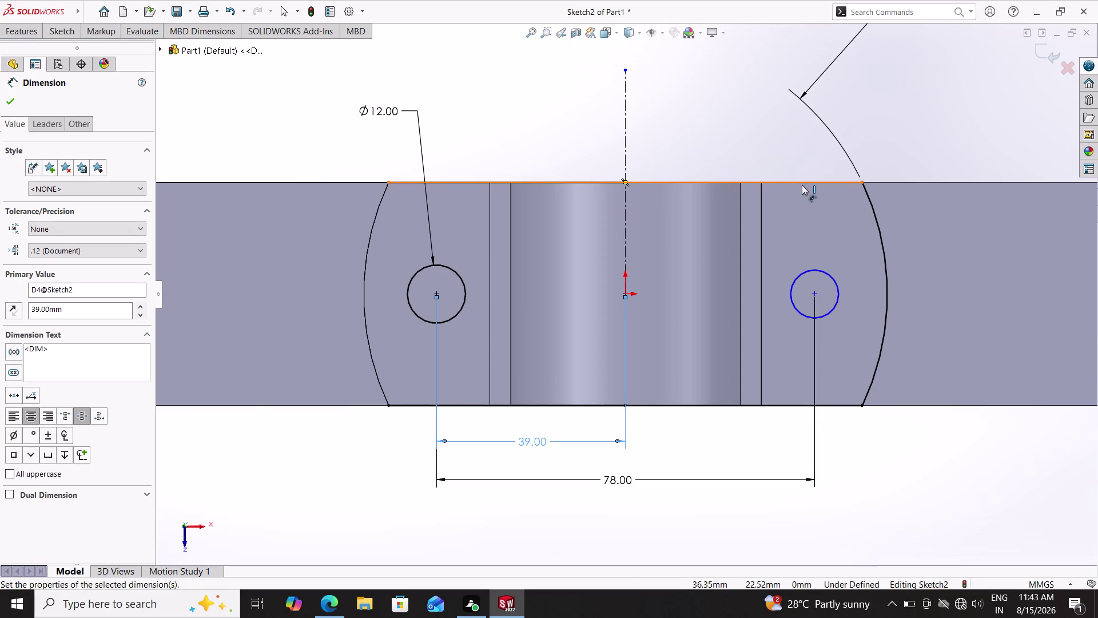
key(Escape)
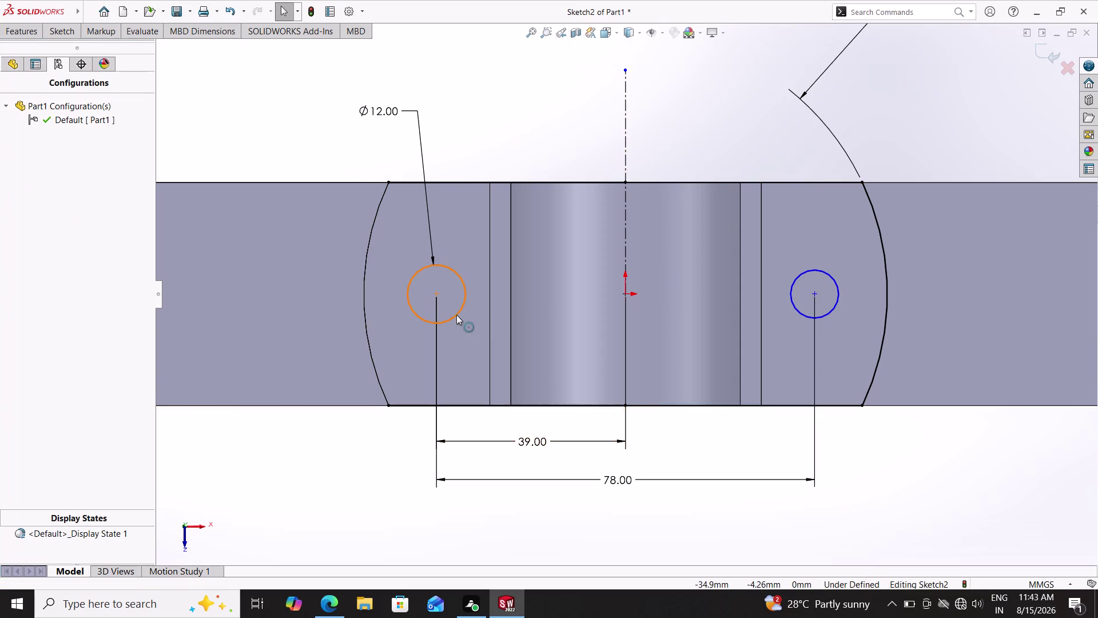
click(456, 315)
click(837, 299)
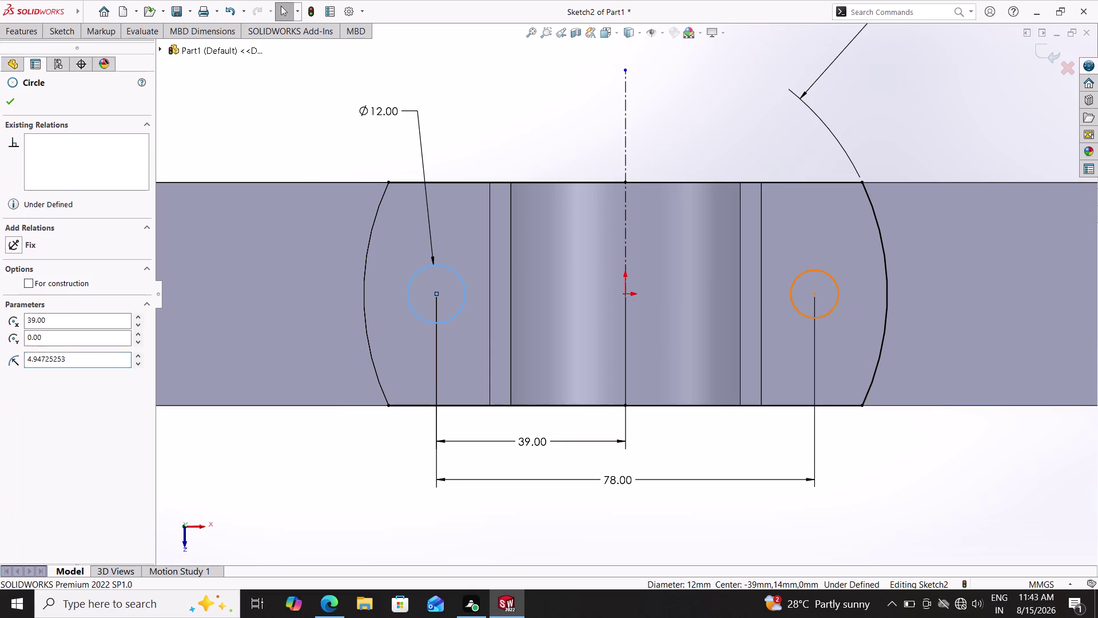
double_click(52, 354)
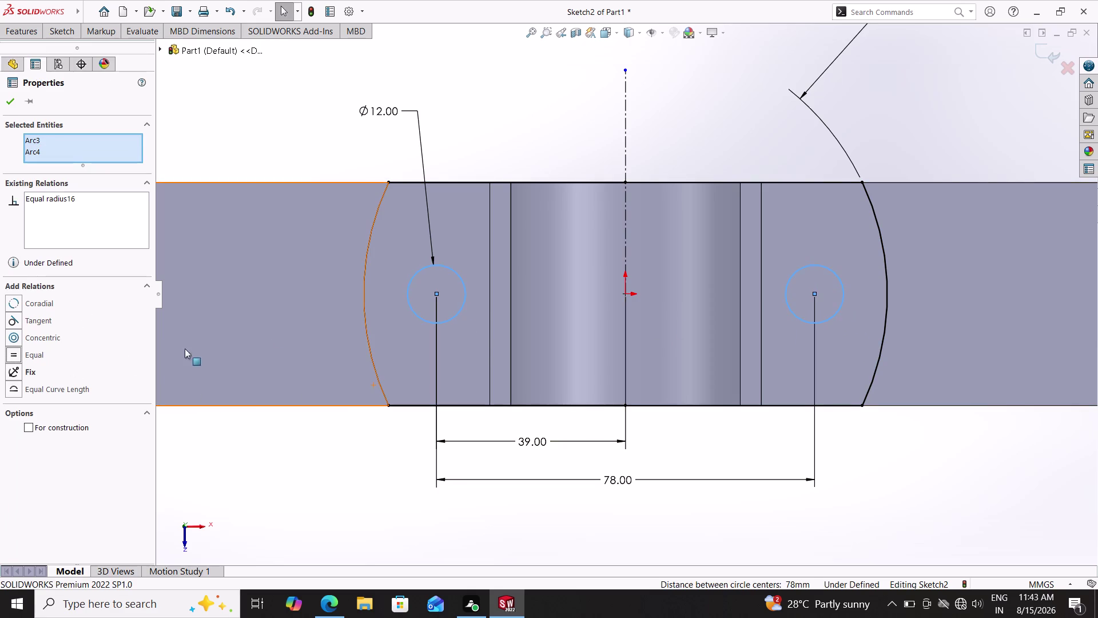
click(11, 95)
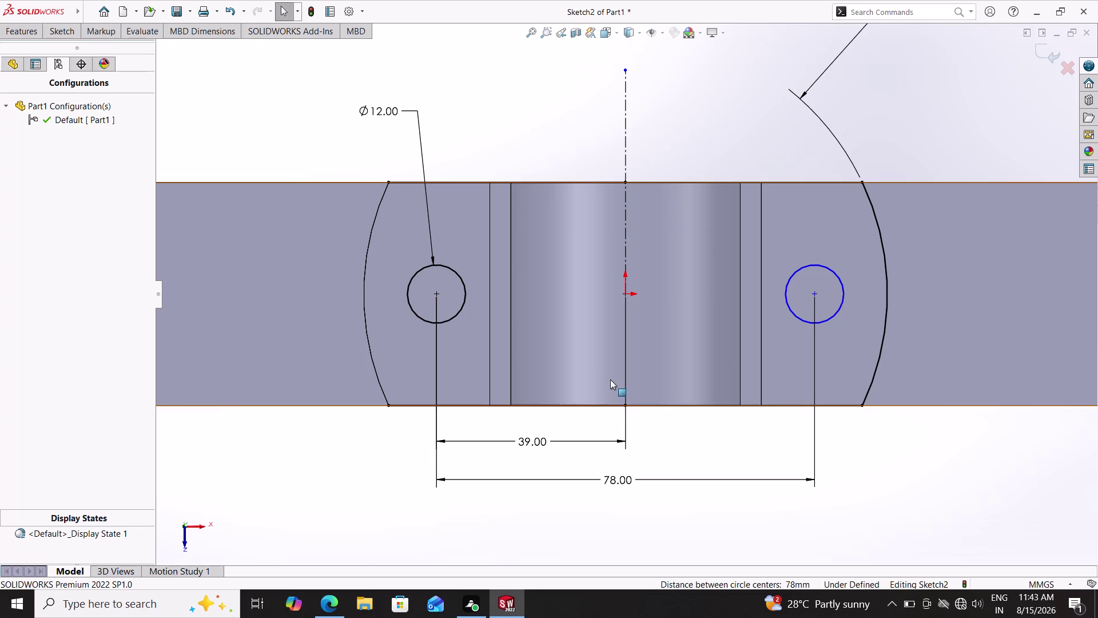
key(Escape)
key(Escape)
key(Escape)
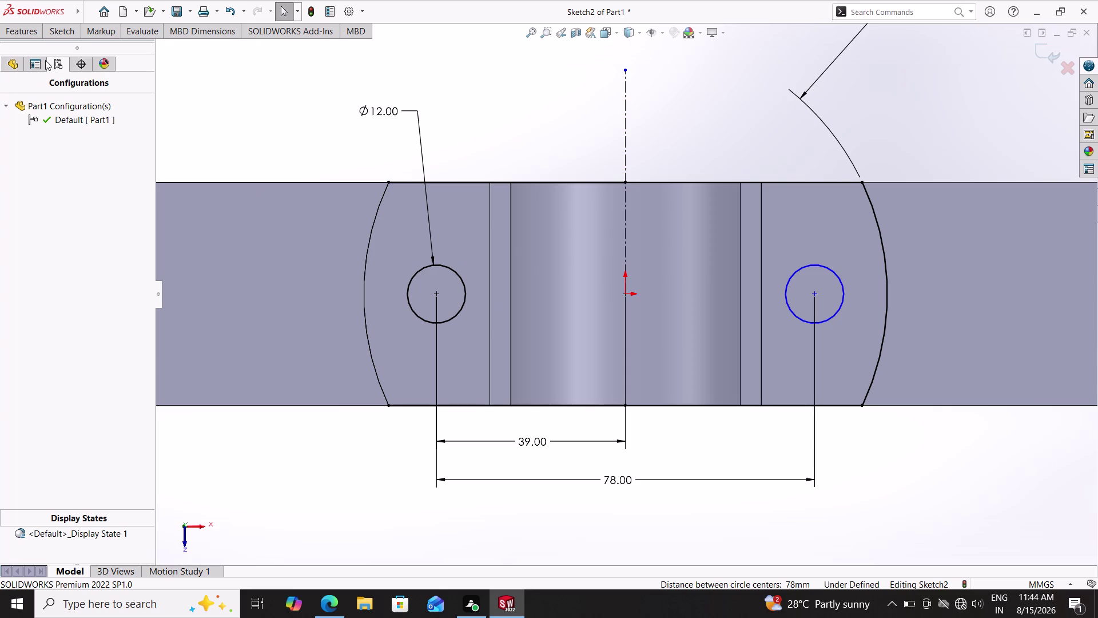
click(52, 31)
click(64, 56)
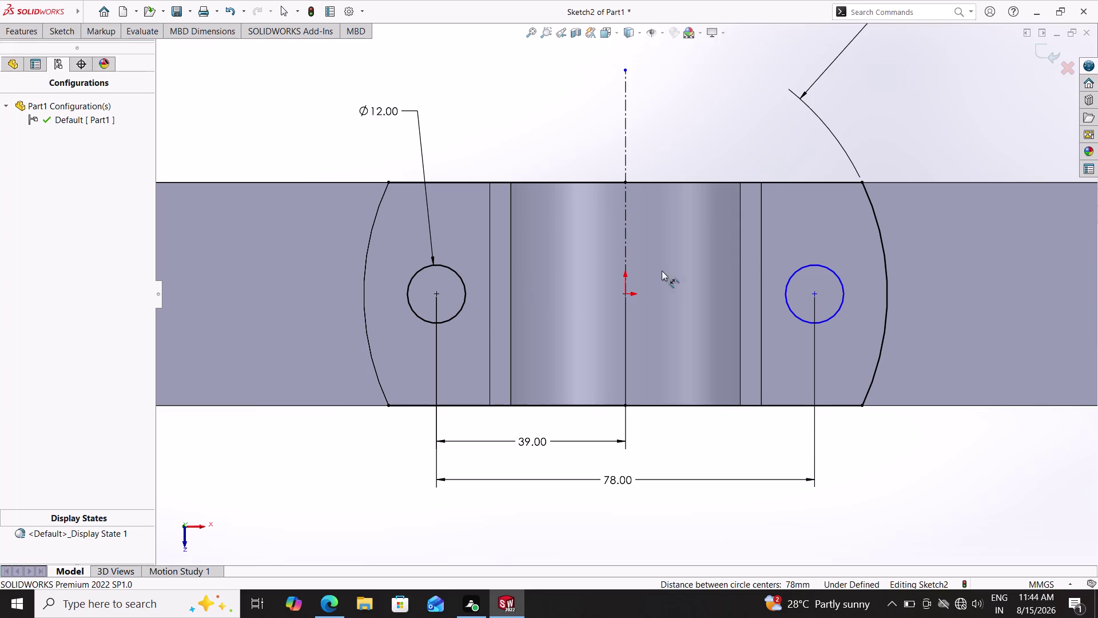
click(801, 269)
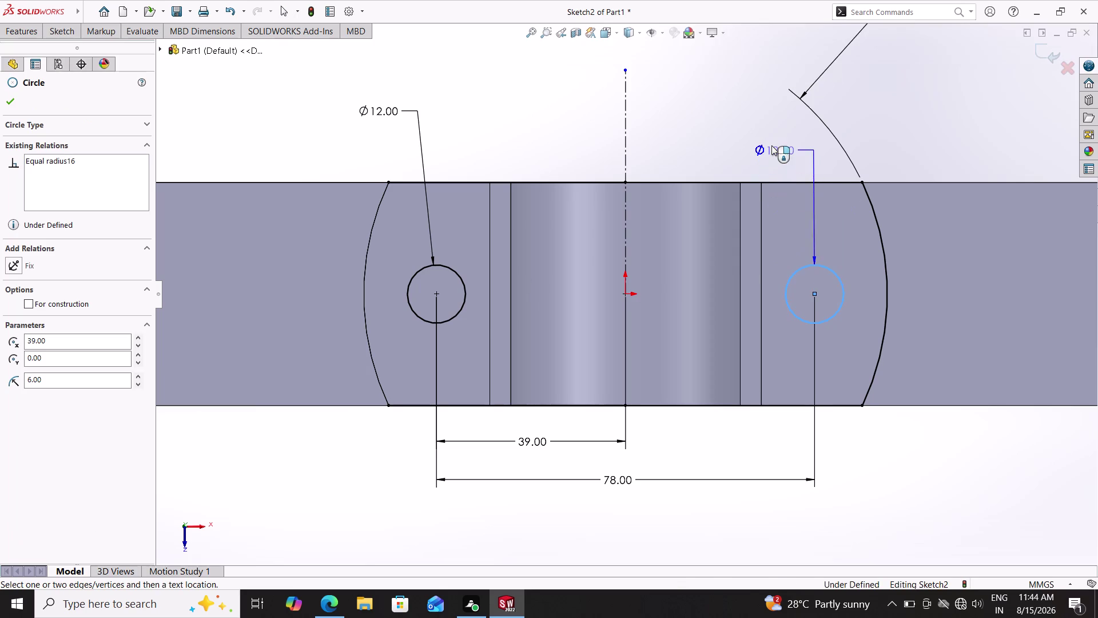
click(769, 142)
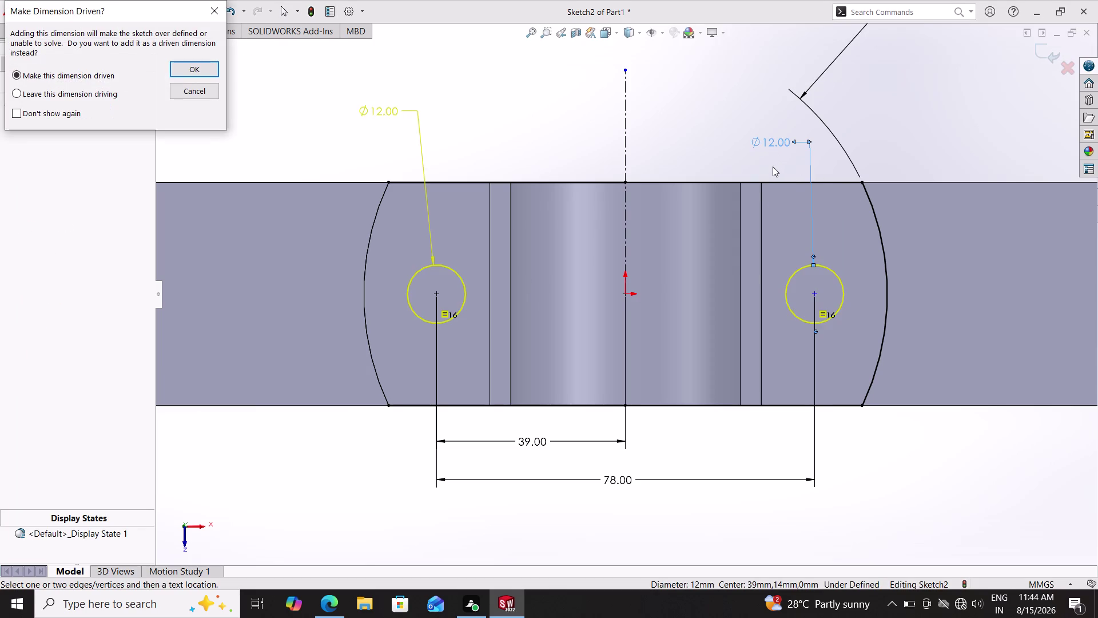
key(Delete)
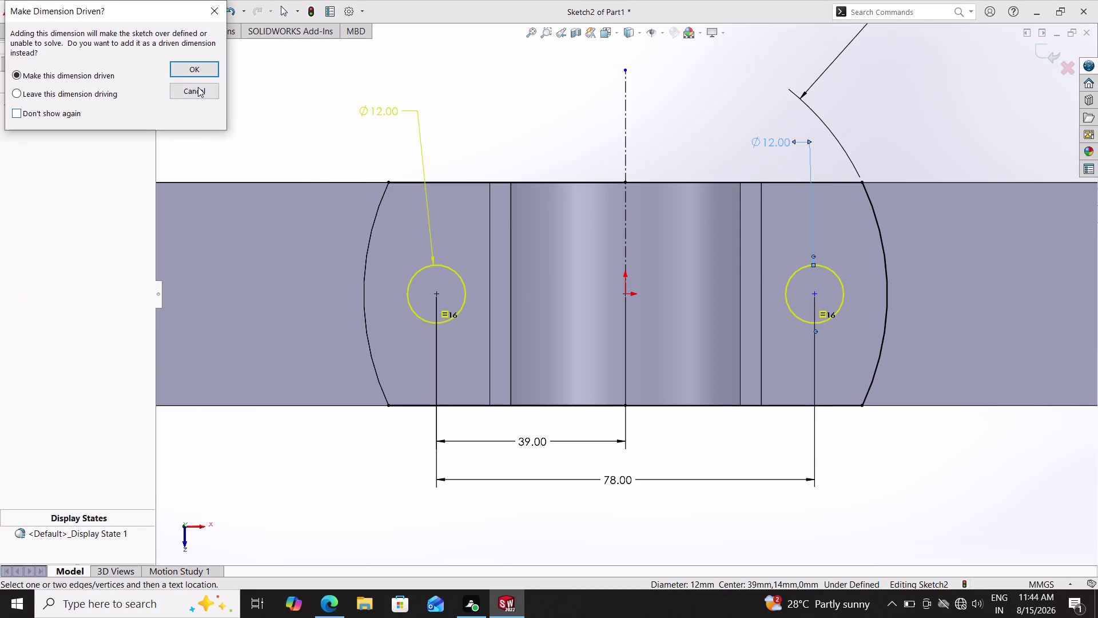
click(198, 87)
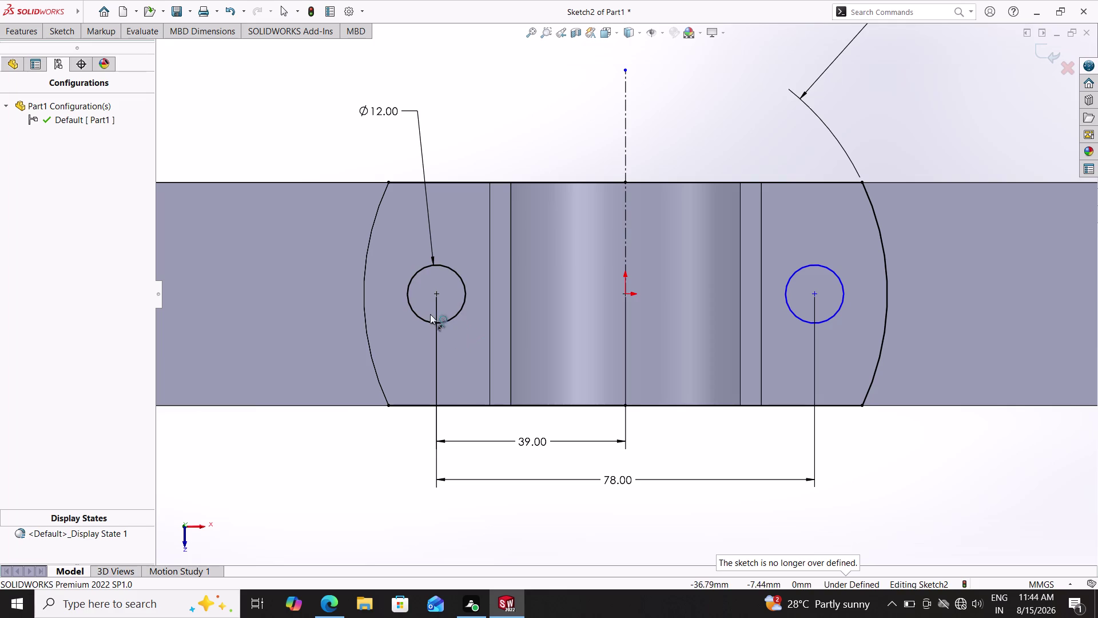
click(436, 294)
click(624, 293)
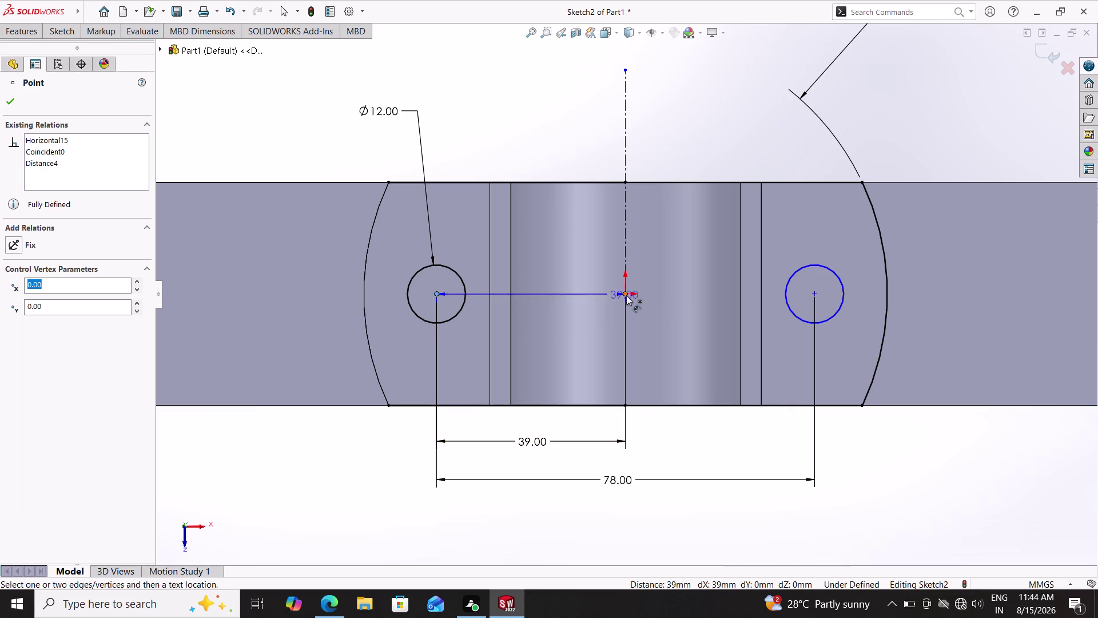
Apply a Horizontal relation to both hole centres and the origin, fully defining Sketch2.
key(Escape)
key(Escape)
key(Escape)
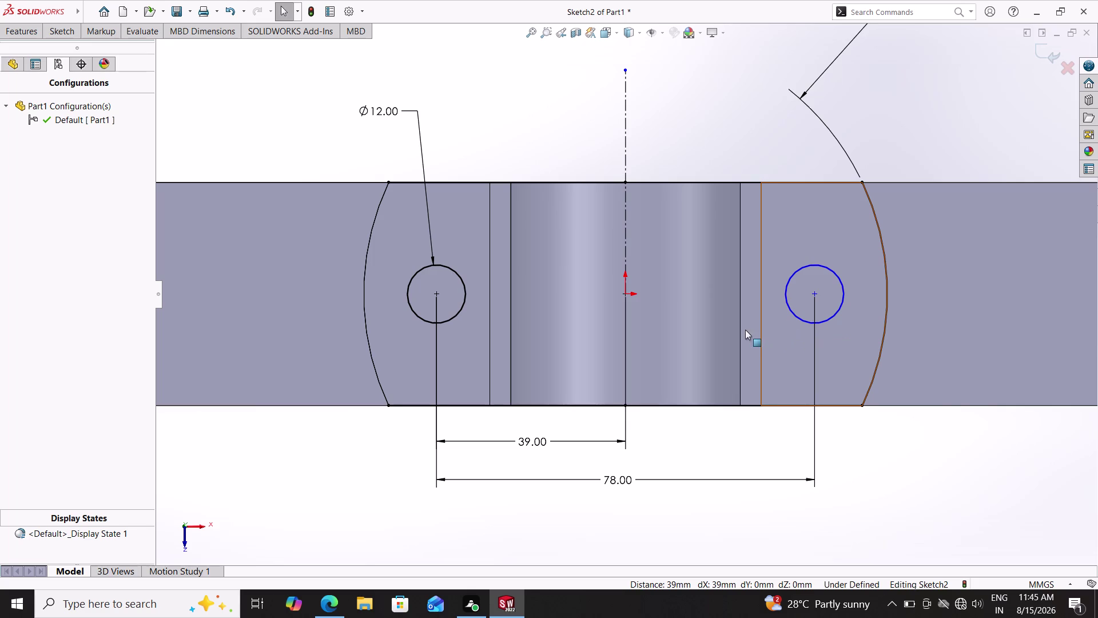
click(814, 293)
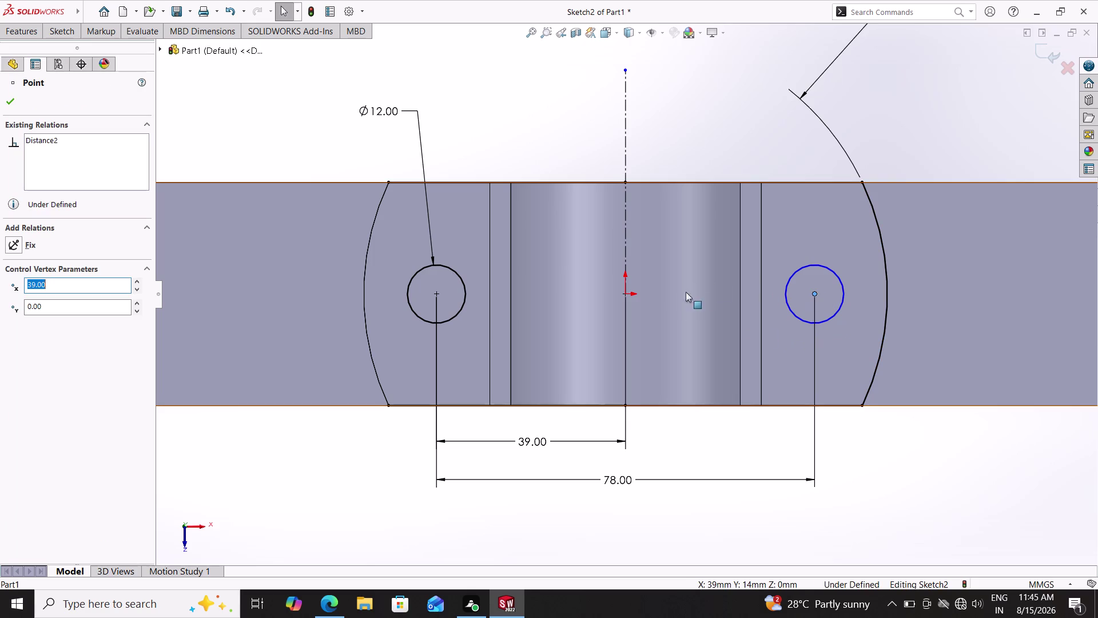
click(626, 294)
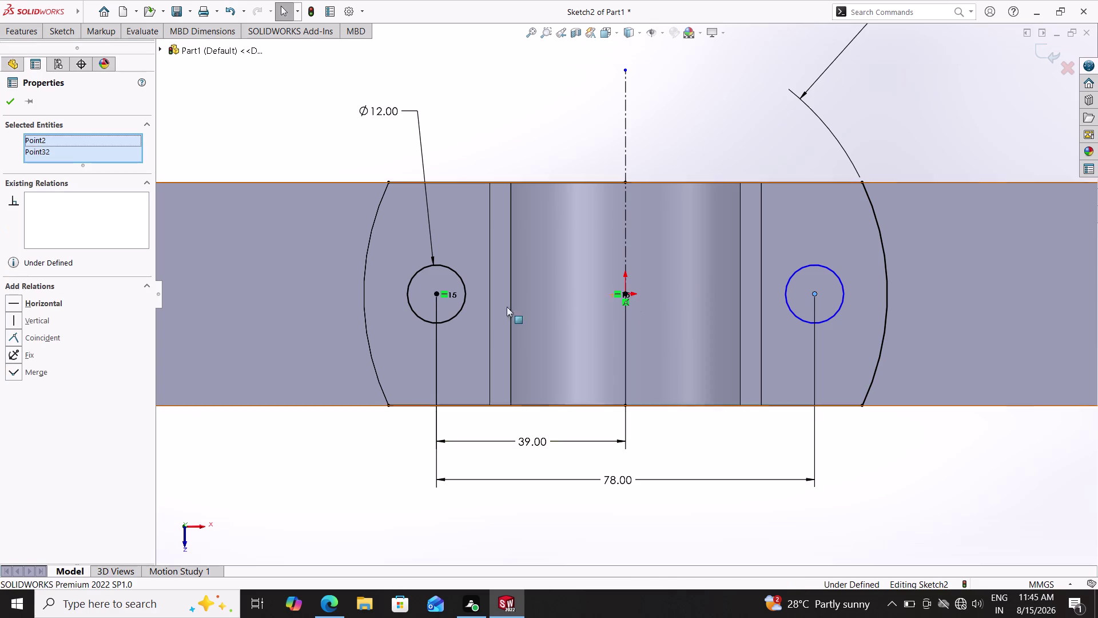
click(434, 293)
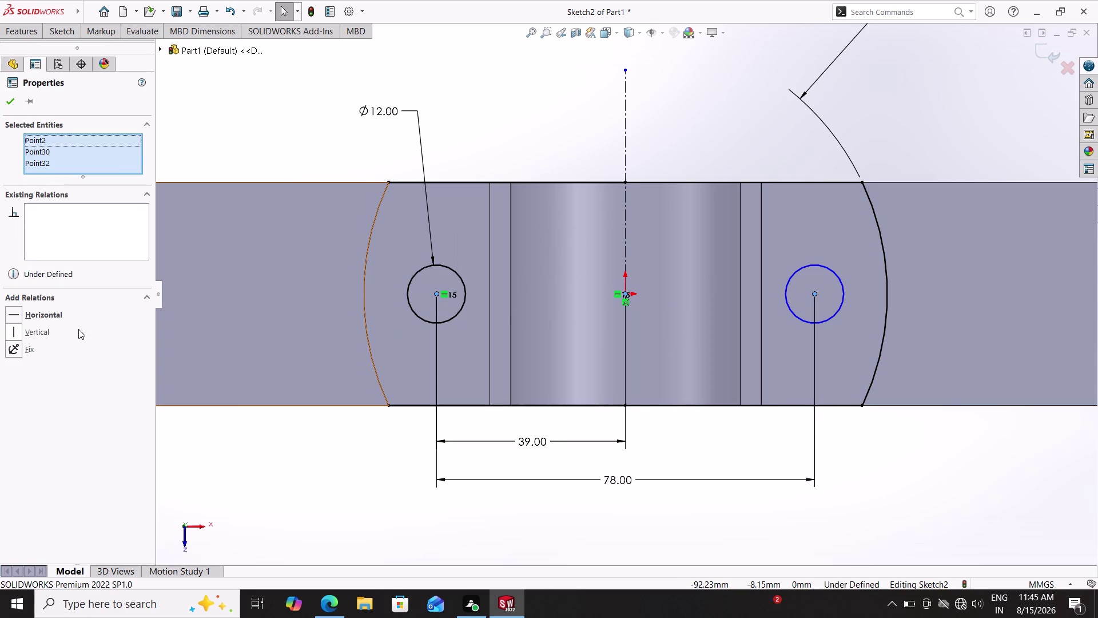
double_click(67, 320)
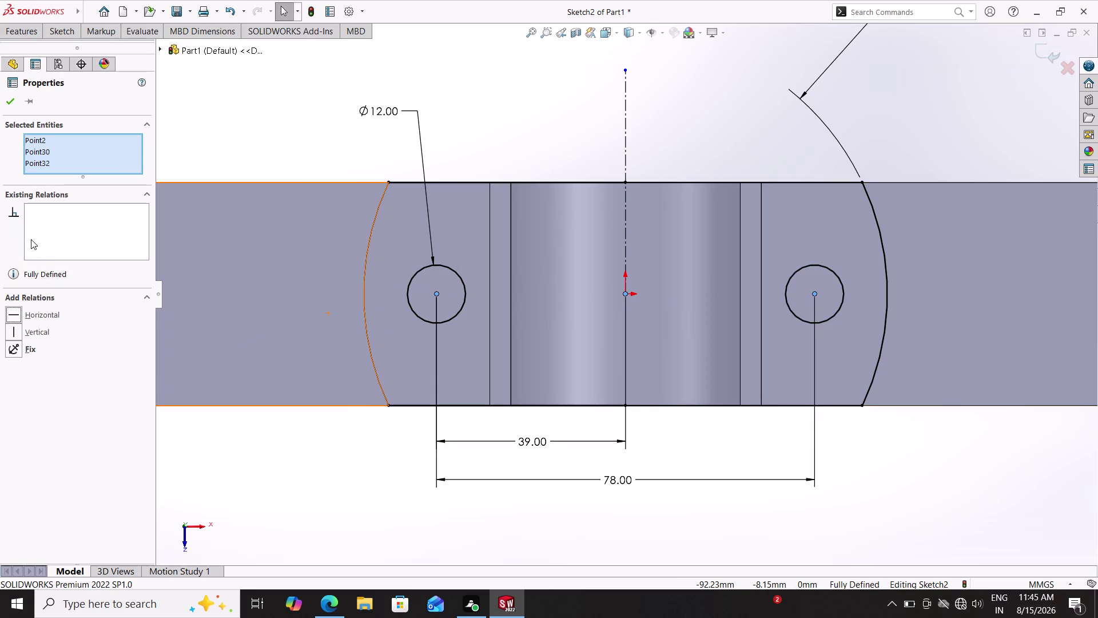
click(12, 100)
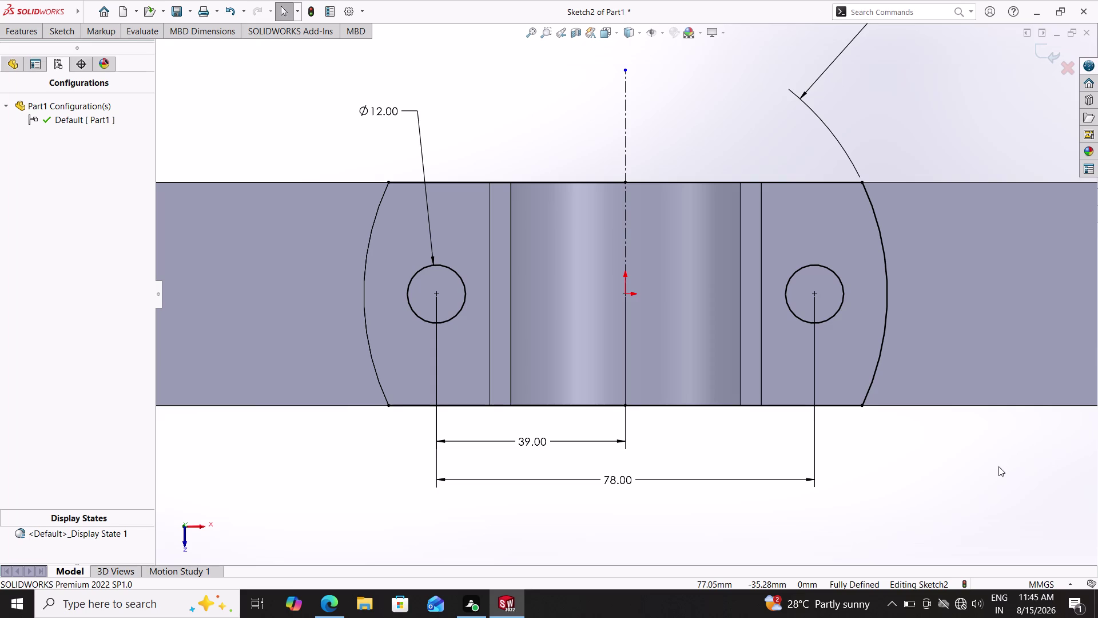
Switch between the Features and Sketch command tabs while Sketch2 stays open.
triple_click(51, 34)
click(31, 32)
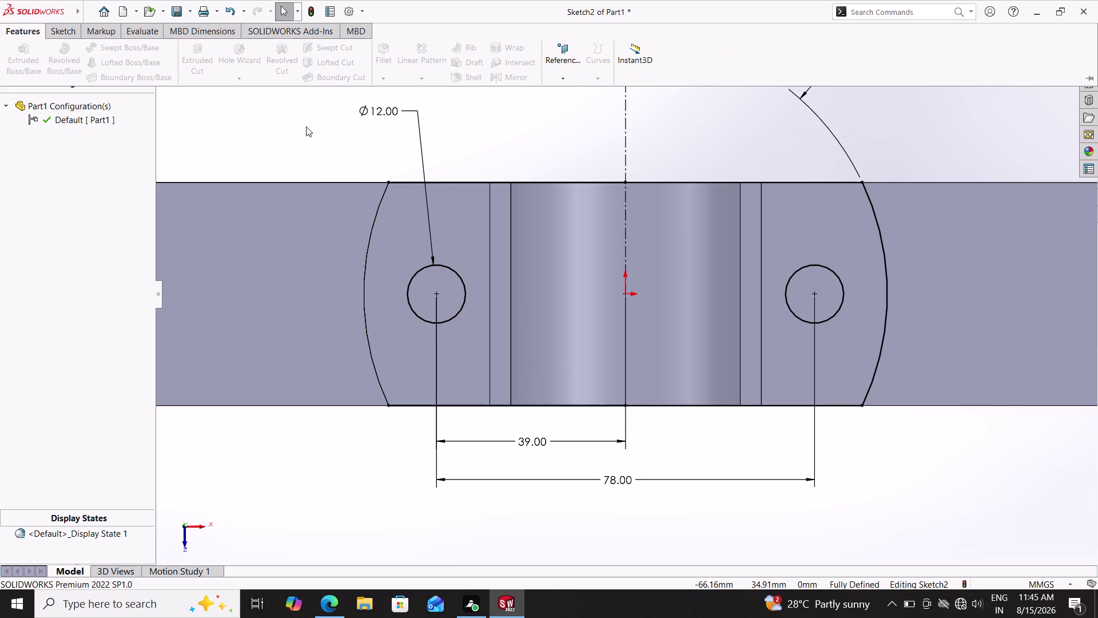
click(68, 33)
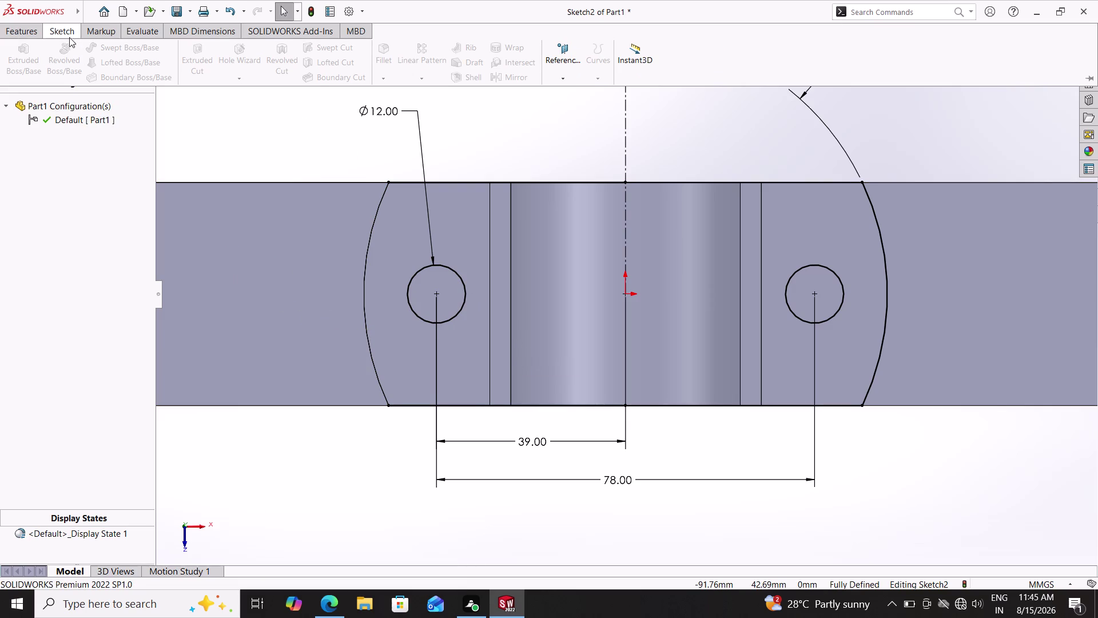
Exit the hole sketch and start an Extruded Boss/Base sketched on a block face.
click(21, 52)
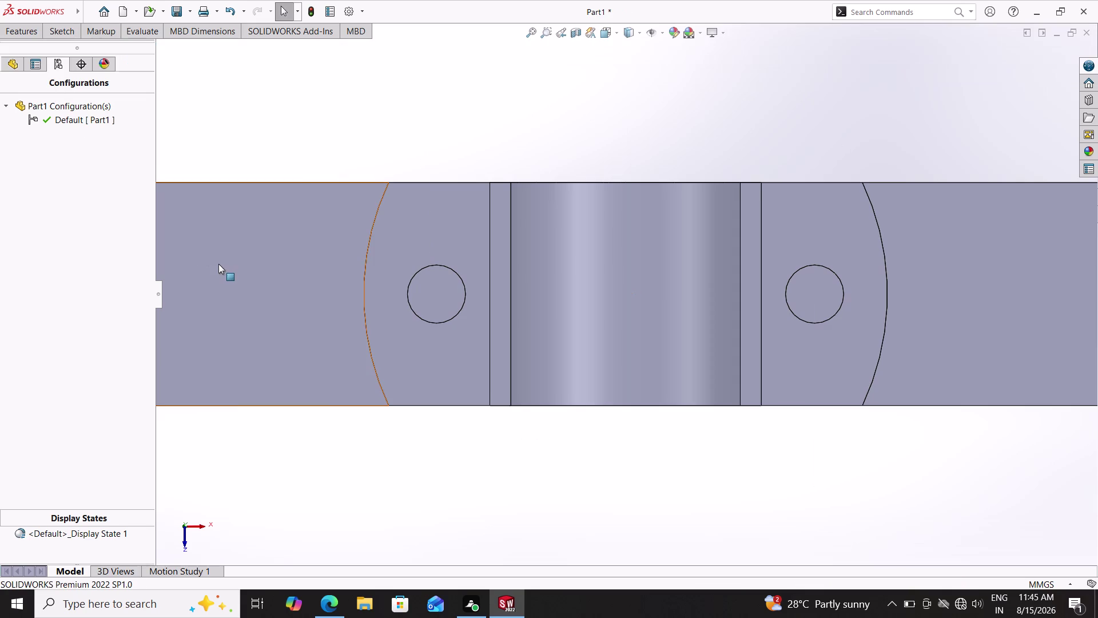
click(63, 31)
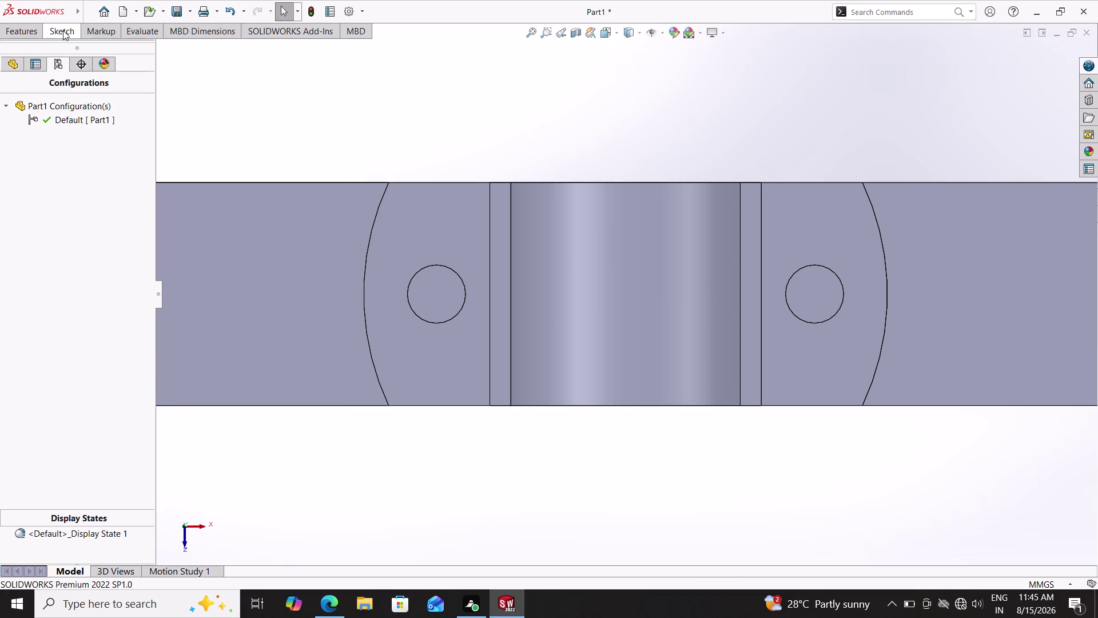
click(31, 24)
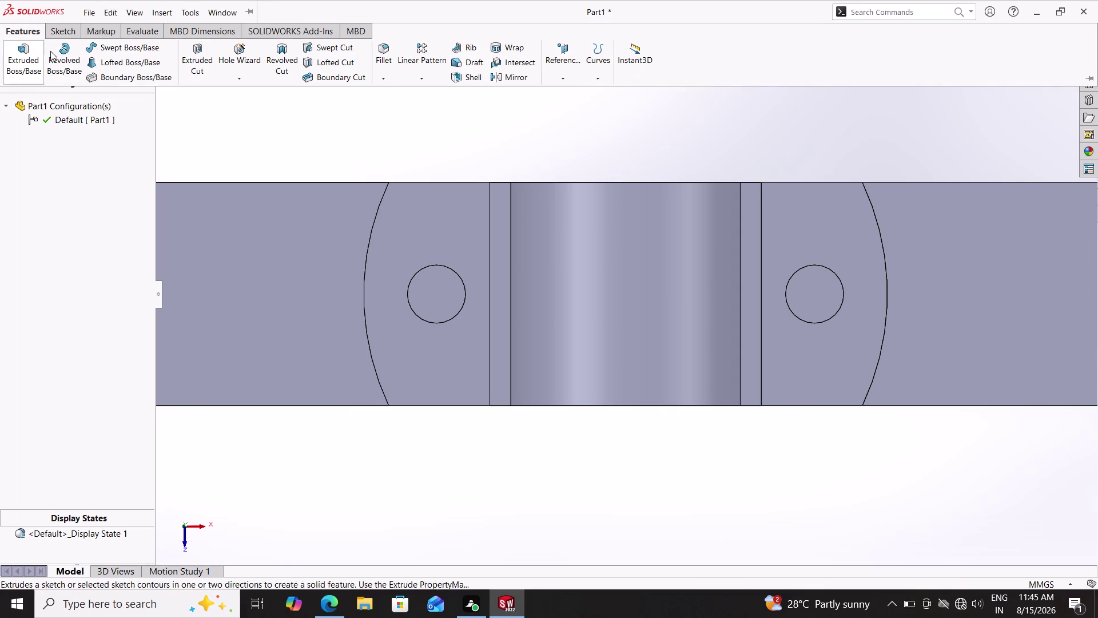
click(196, 66)
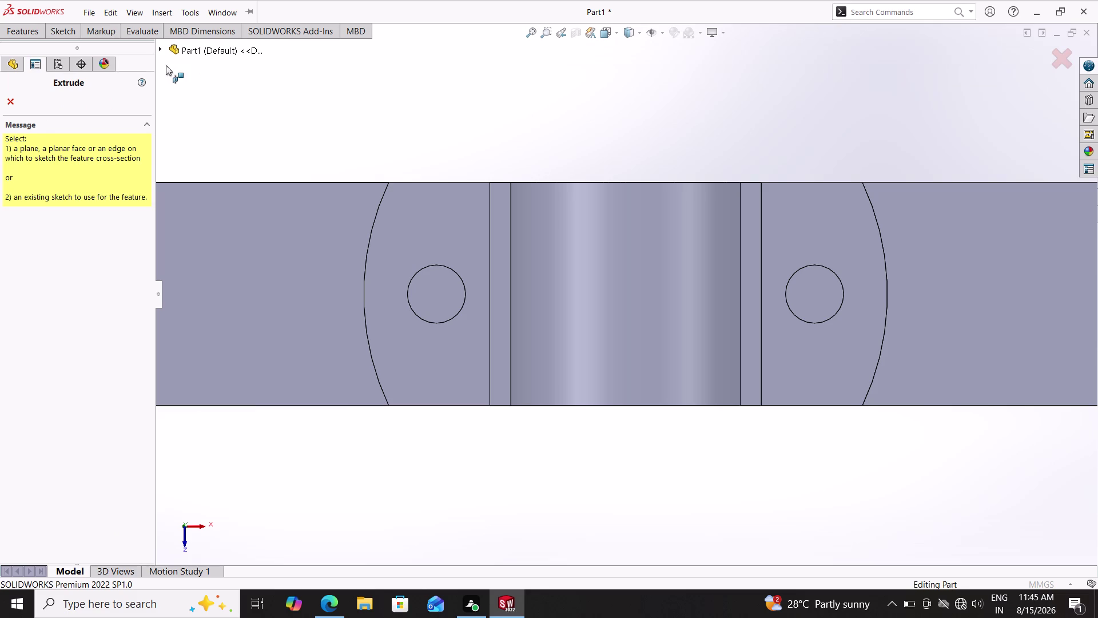
double_click(432, 307)
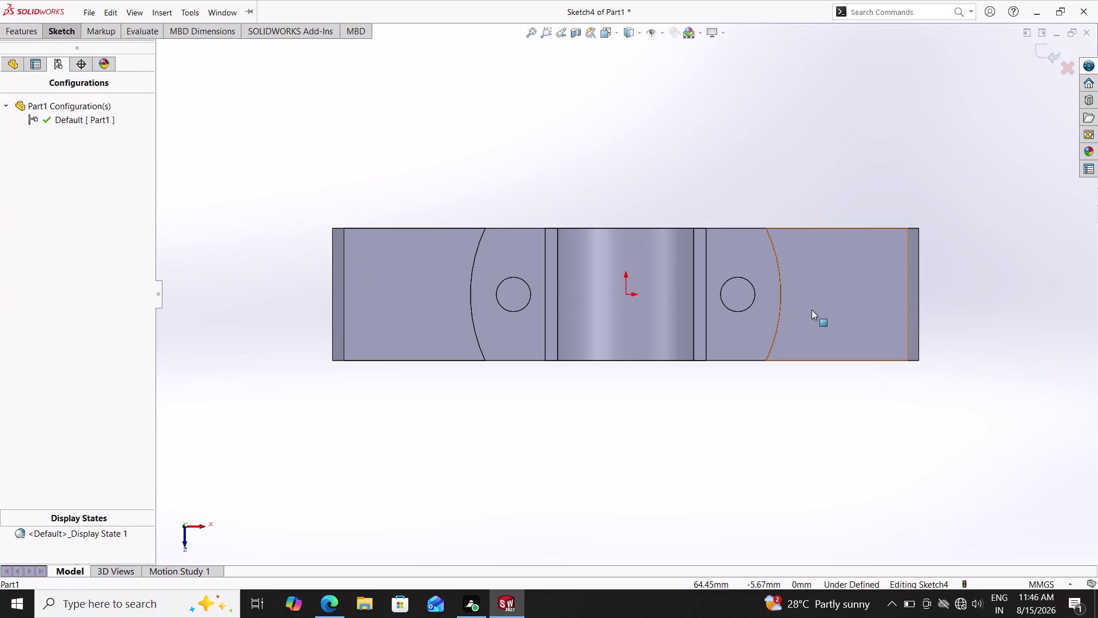
double_click(744, 293)
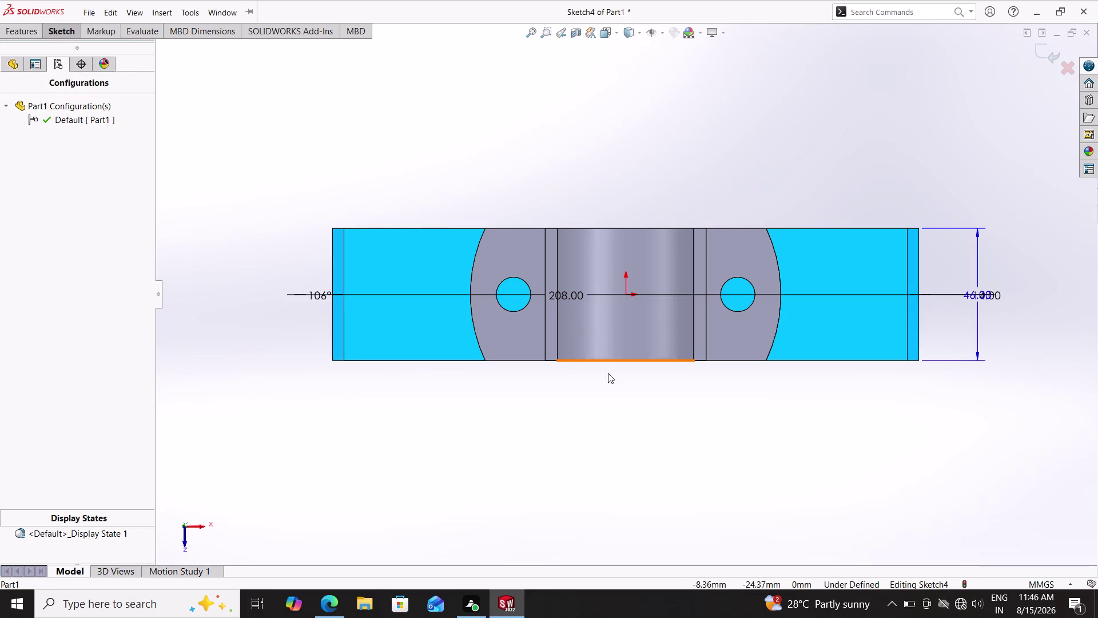
click(10, 66)
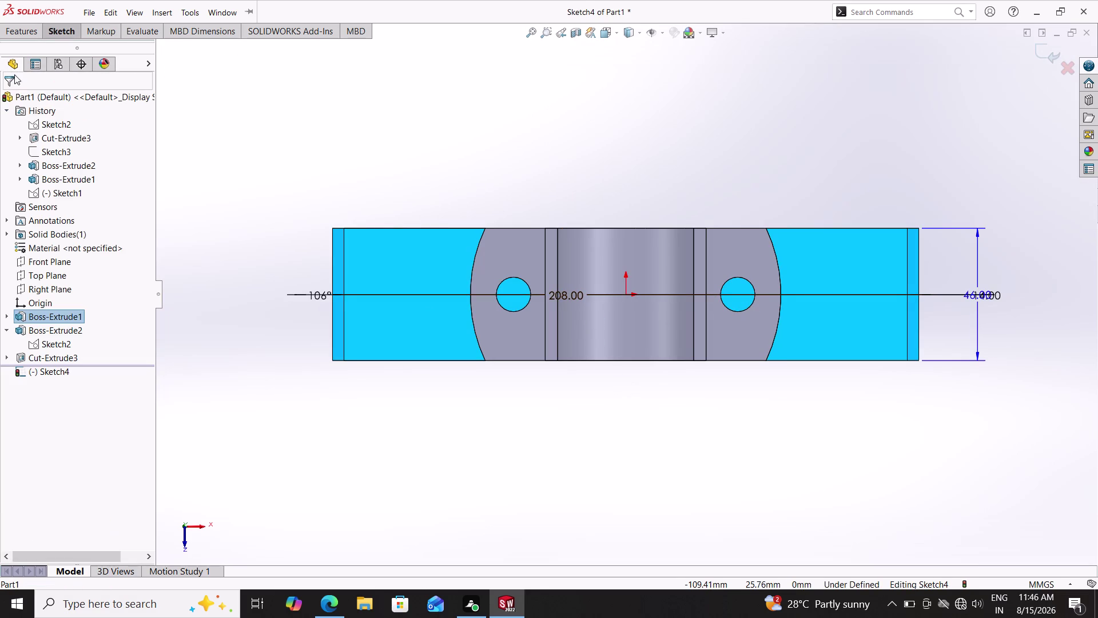
Orbit to inspect the bosses and underside, then undo the new extrusion.
middle_drag(566, 419, 567, 333)
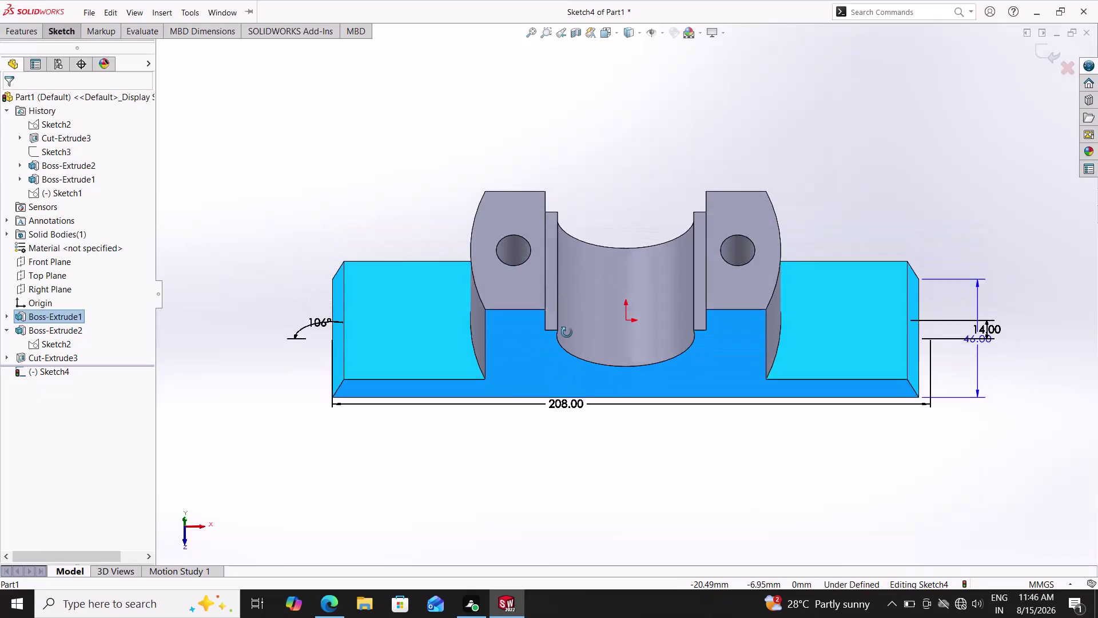
middle_drag(567, 333, 565, 306)
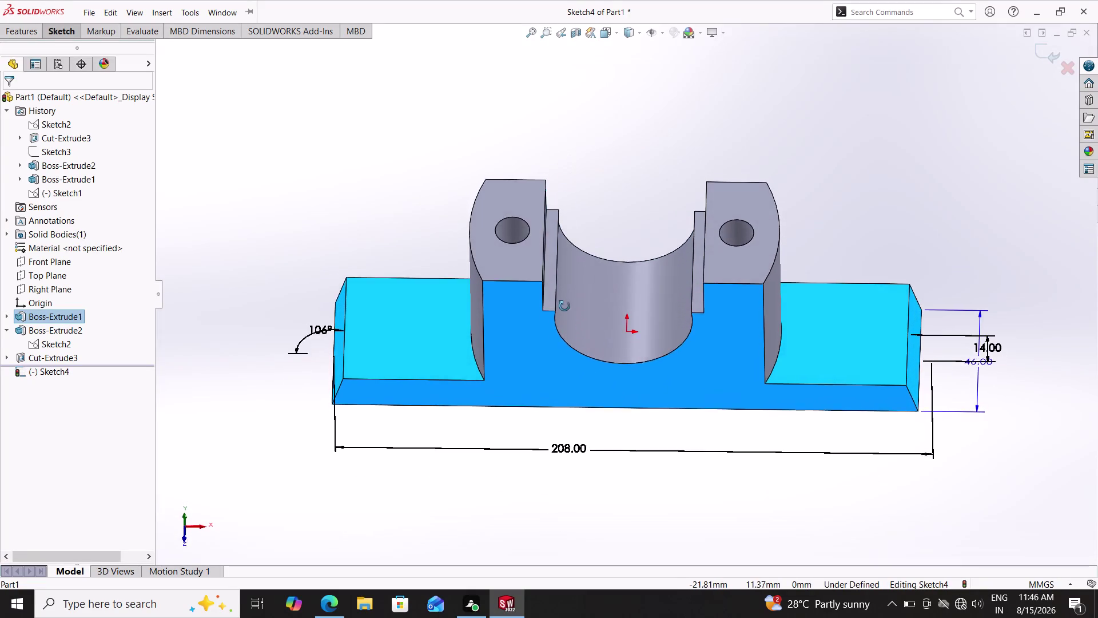
middle_drag(564, 306, 567, 200)
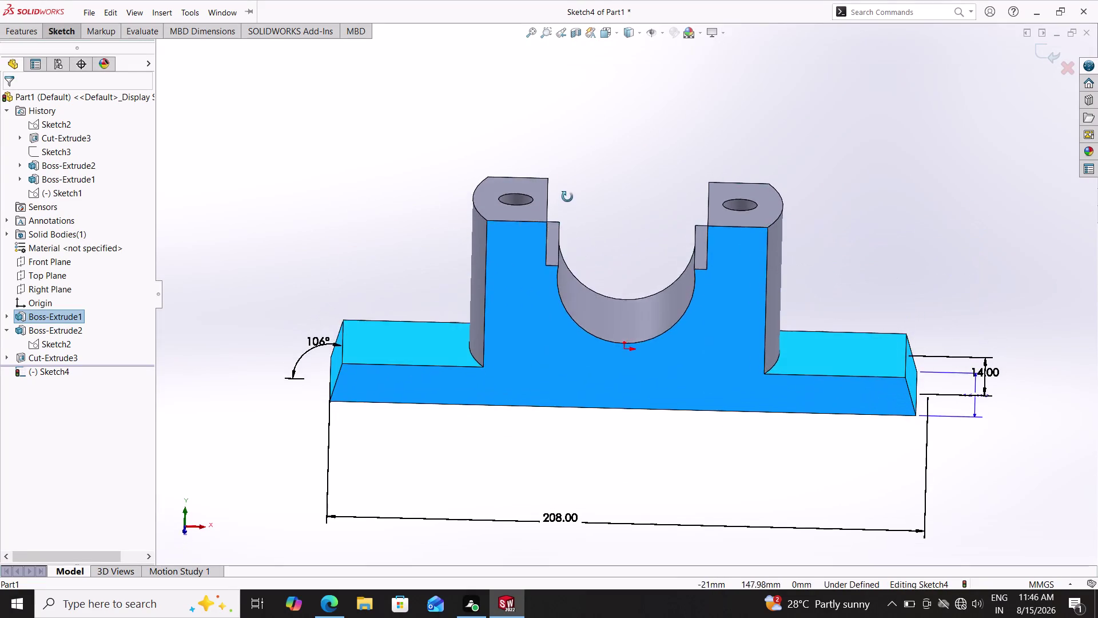
middle_drag(567, 200, 561, 425)
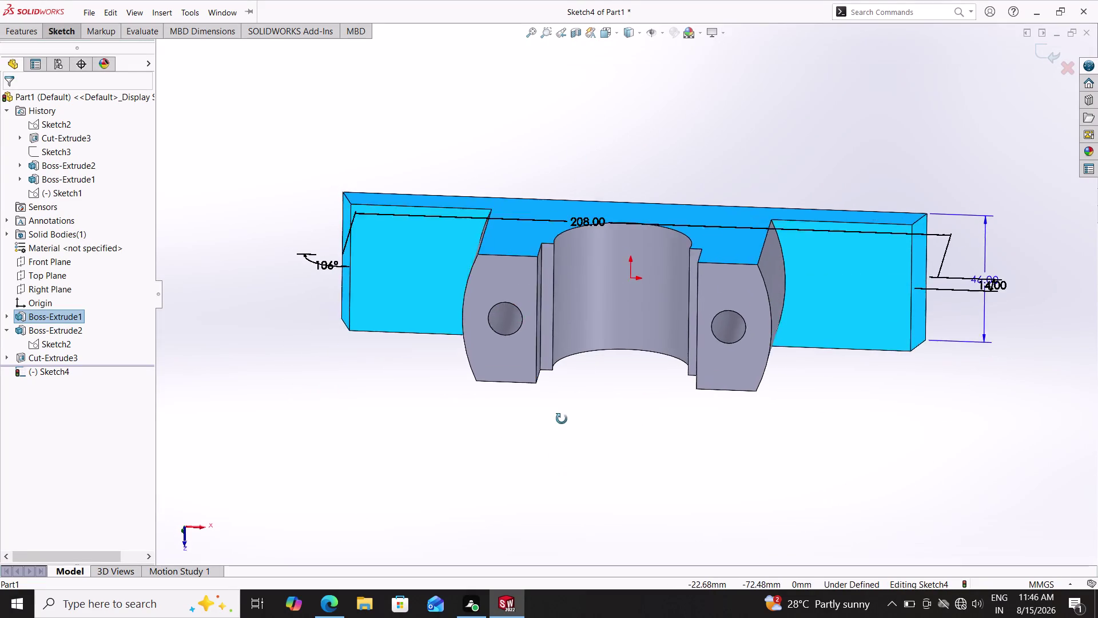
middle_drag(562, 426, 563, 373)
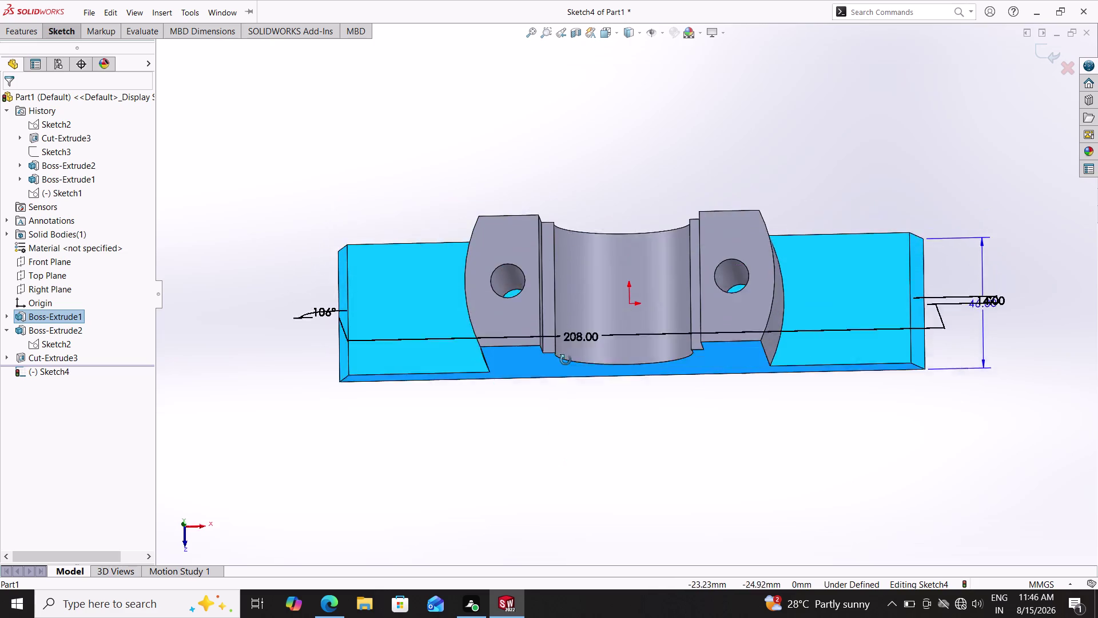
middle_drag(564, 374, 568, 300)
key(ctrl+z)
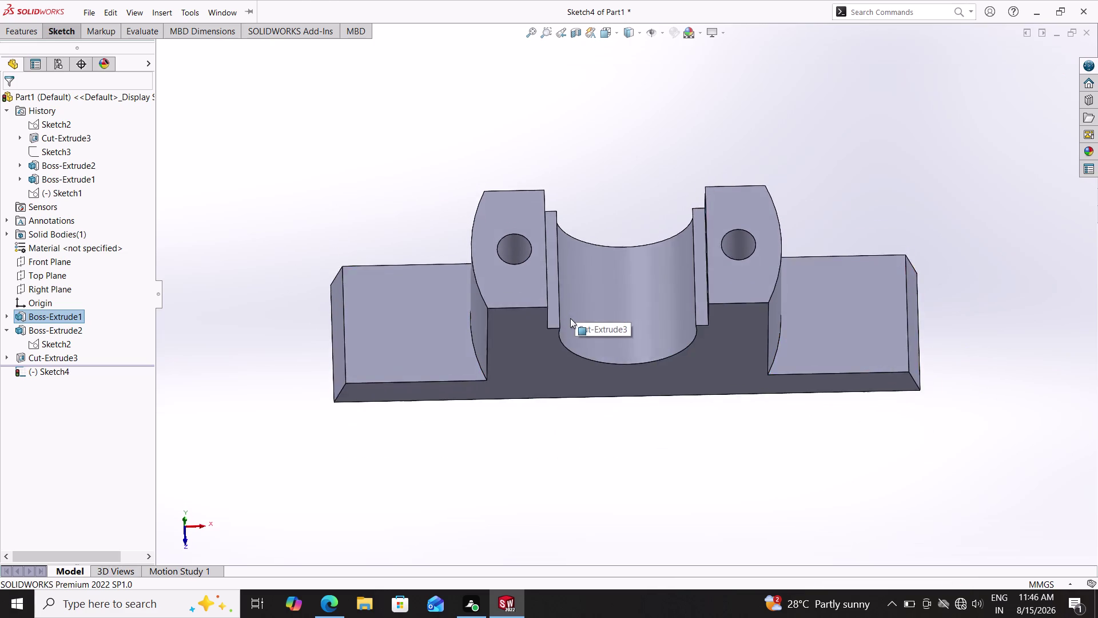
middle_drag(566, 443, 571, 365)
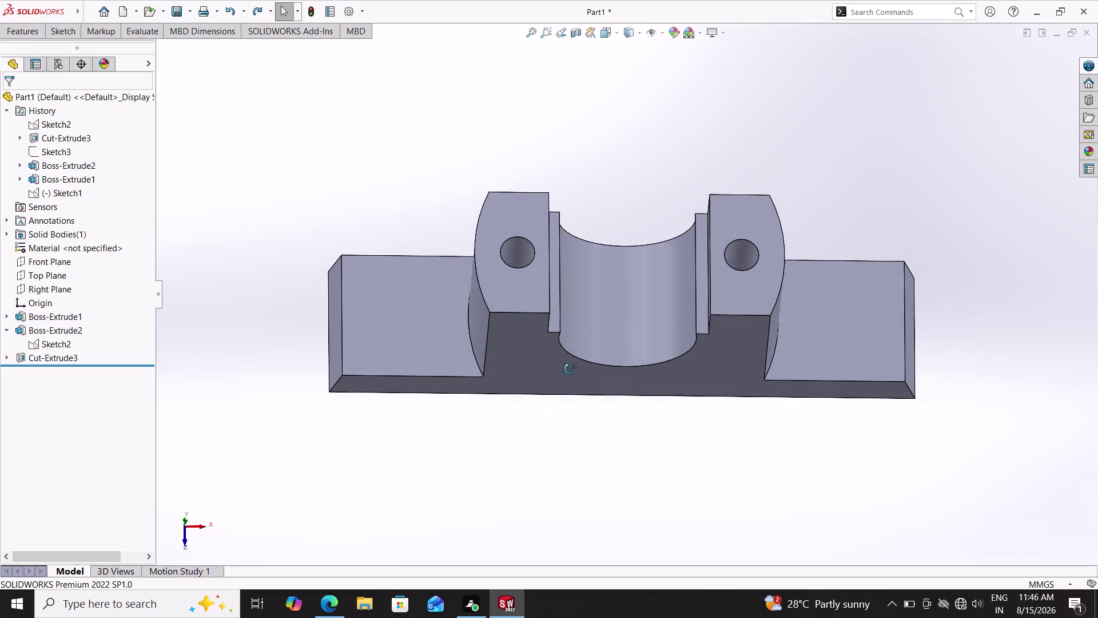
middle_drag(570, 364, 568, 432)
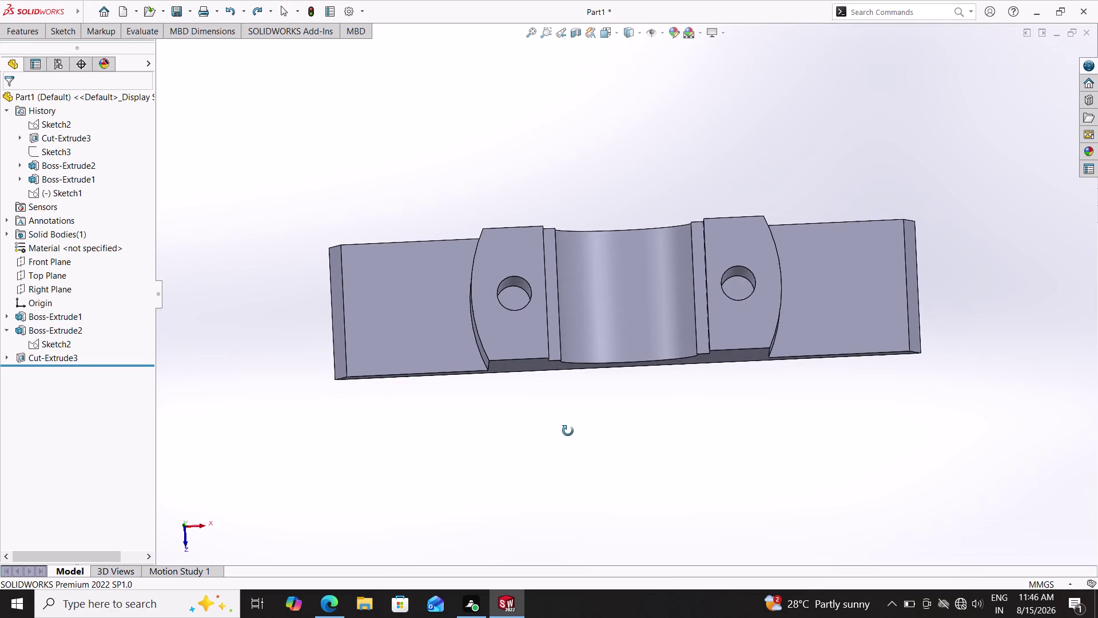
middle_drag(567, 432, 557, 130)
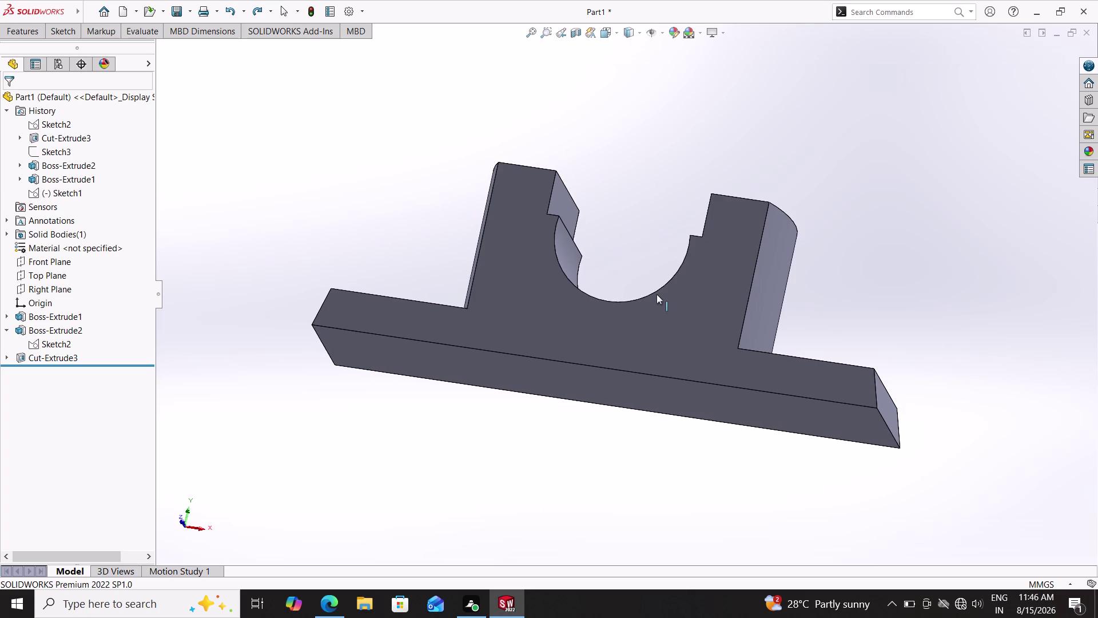
key(ctrl+z)
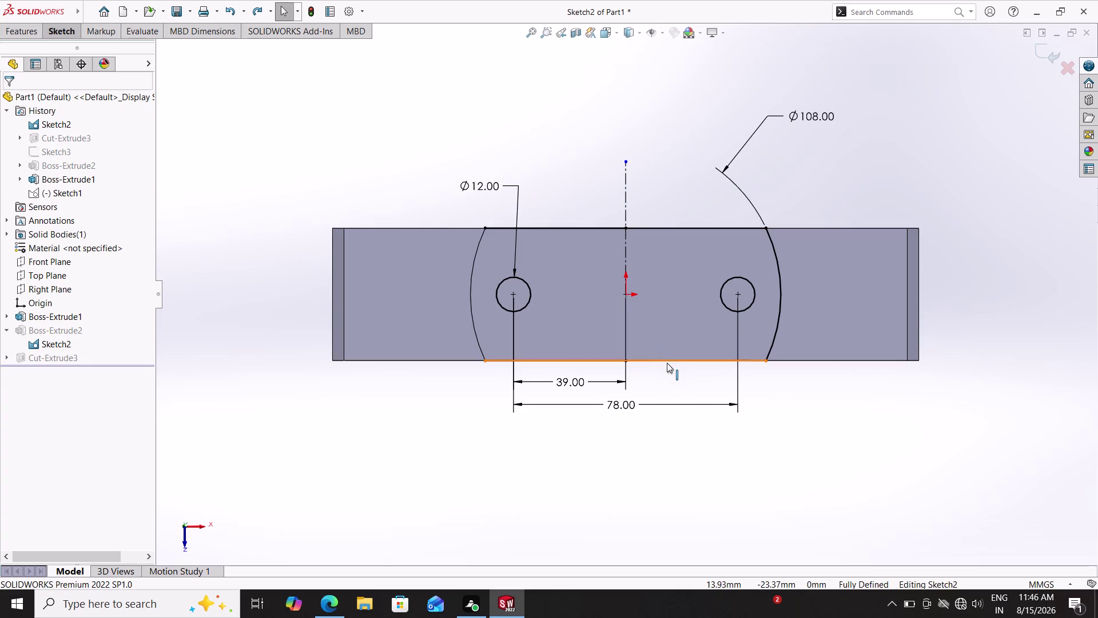
key(ctrl+y)
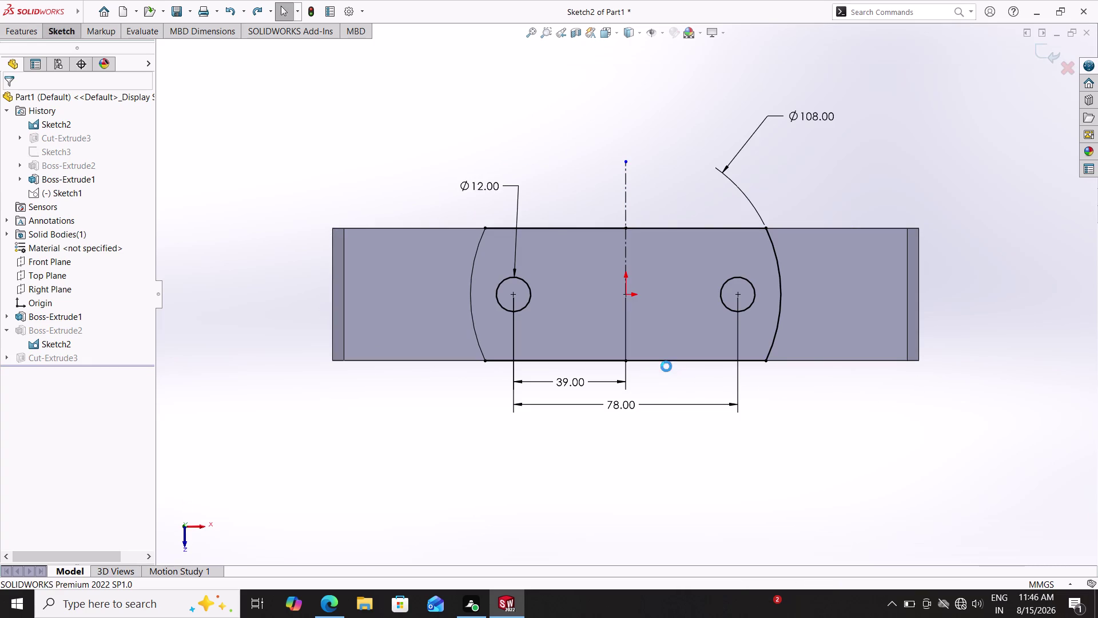
middle_drag(621, 433, 620, 391)
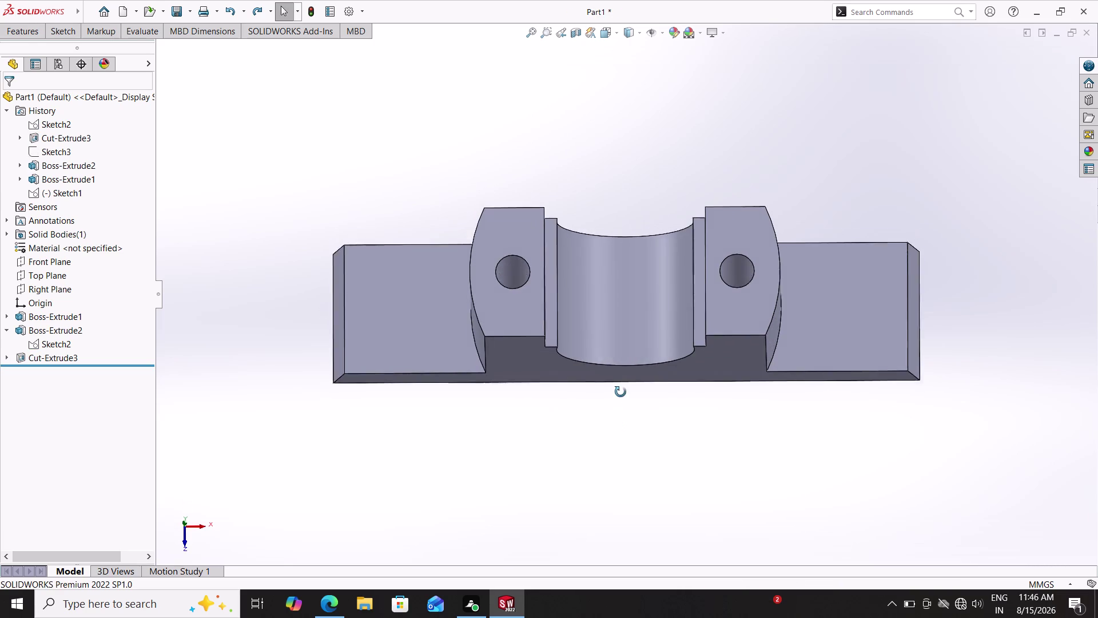
middle_drag(620, 392, 620, 411)
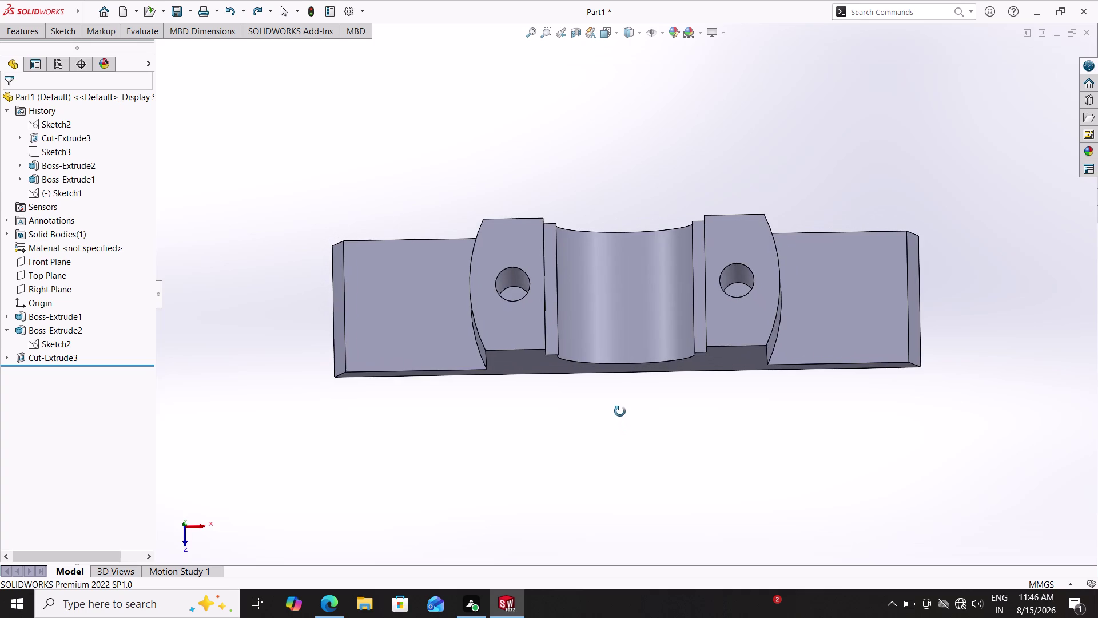
middle_drag(620, 411, 651, 432)
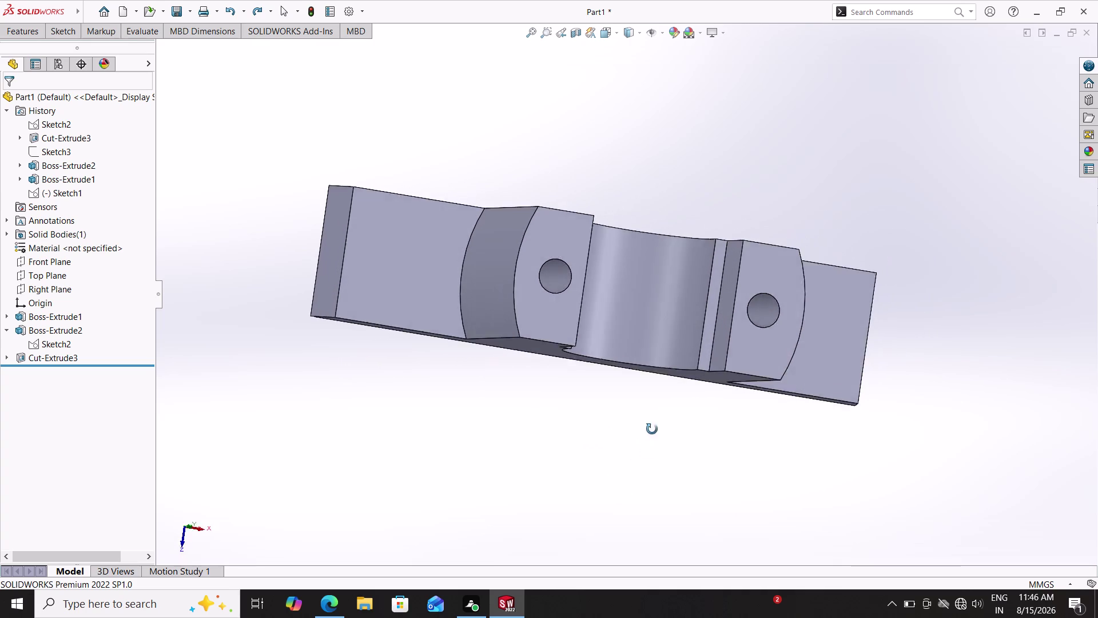
middle_drag(651, 431, 636, 447)
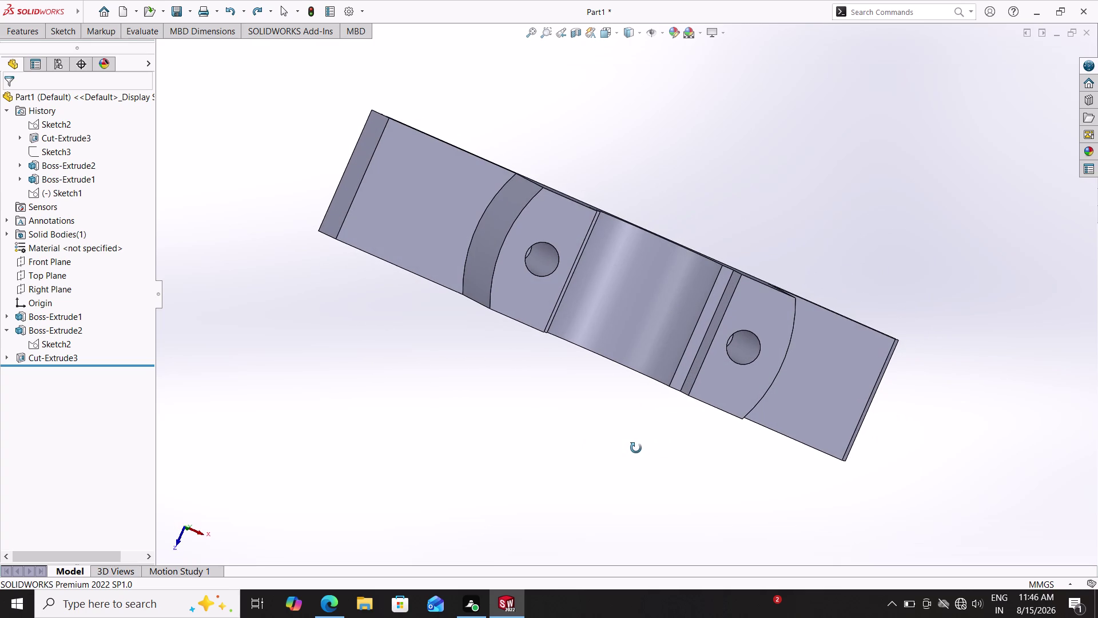
middle_drag(636, 448, 636, 449)
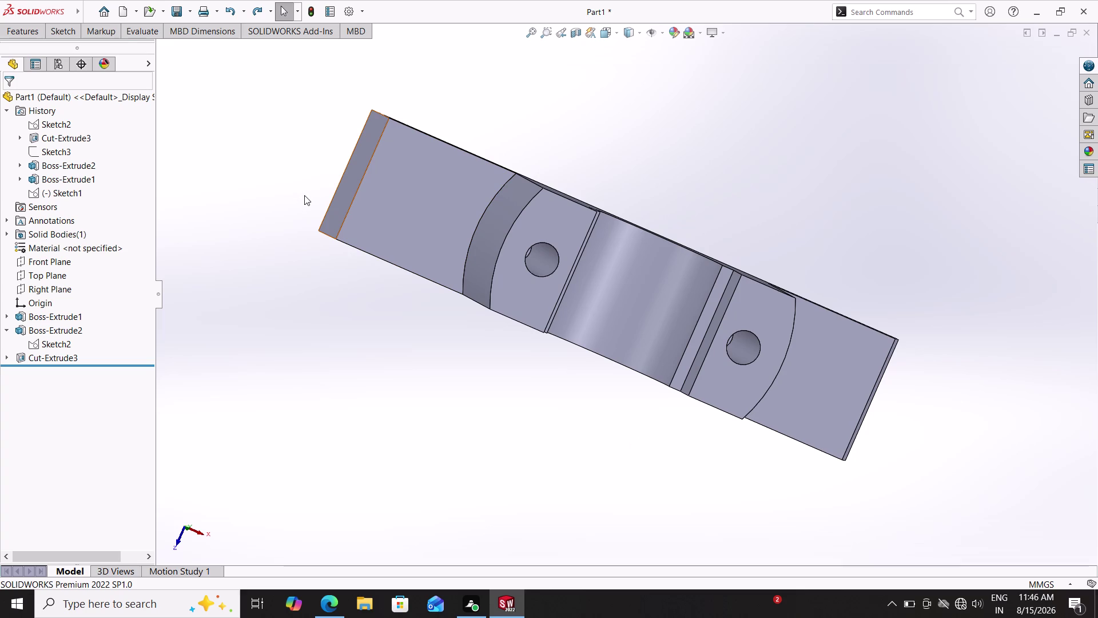
click(66, 23)
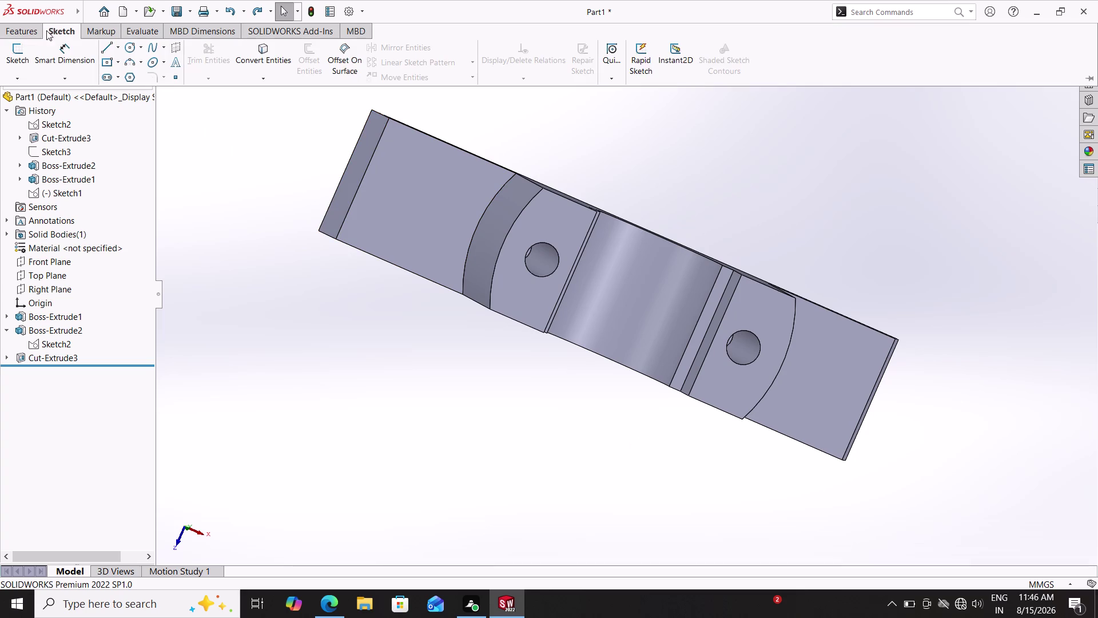
Start an extruded-cut sketch on the base underside and convert both bolt-hole edges into it.
double_click(35, 29)
click(192, 60)
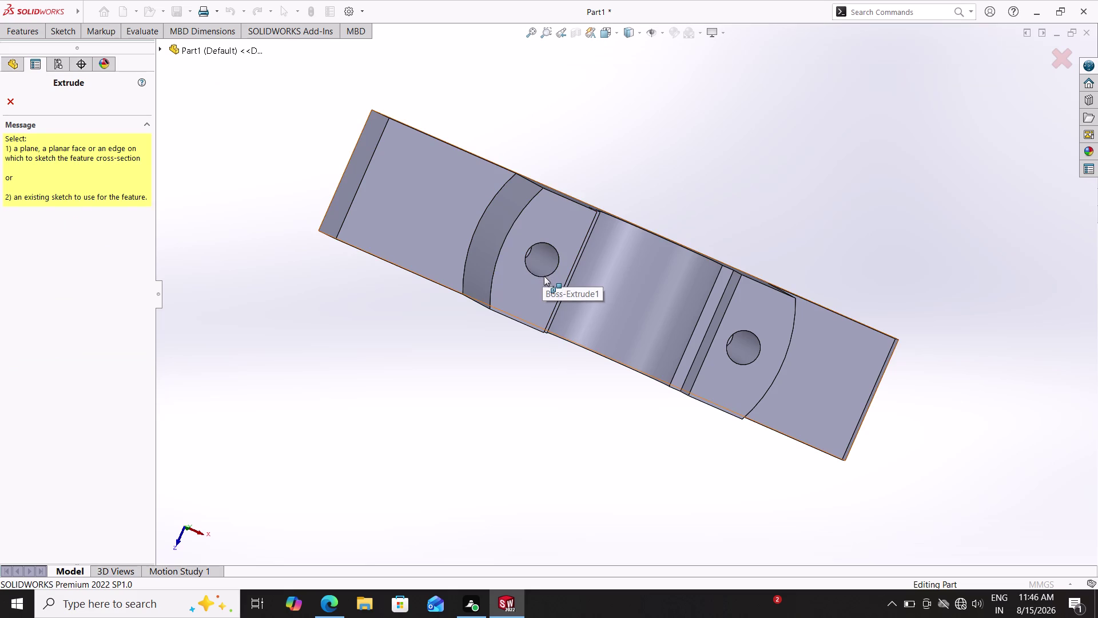
click(543, 244)
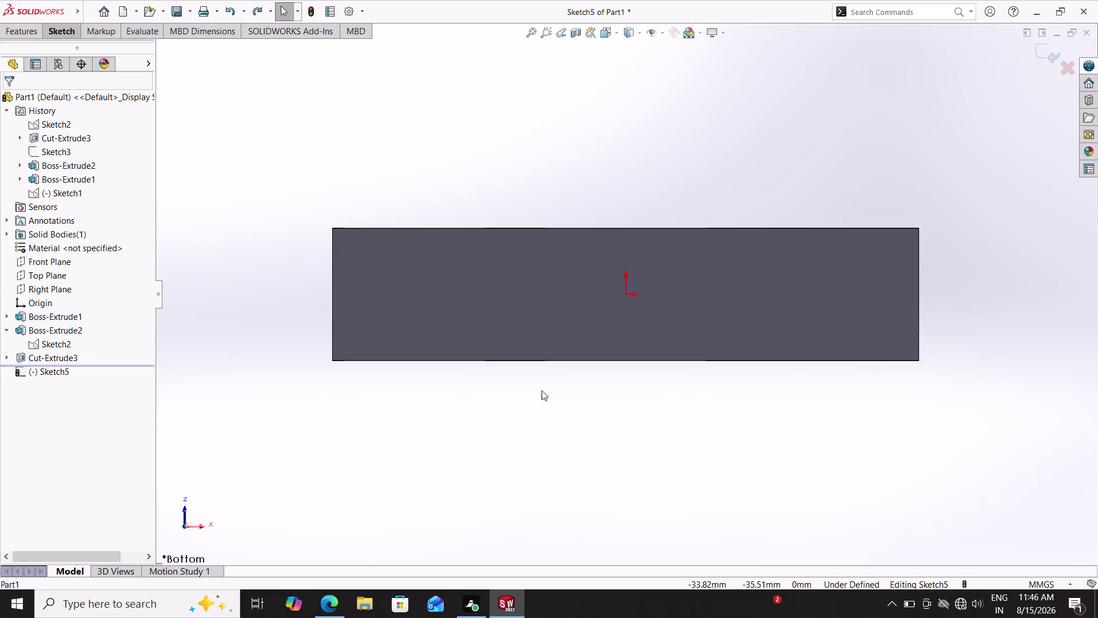
middle_drag(592, 182, 618, 535)
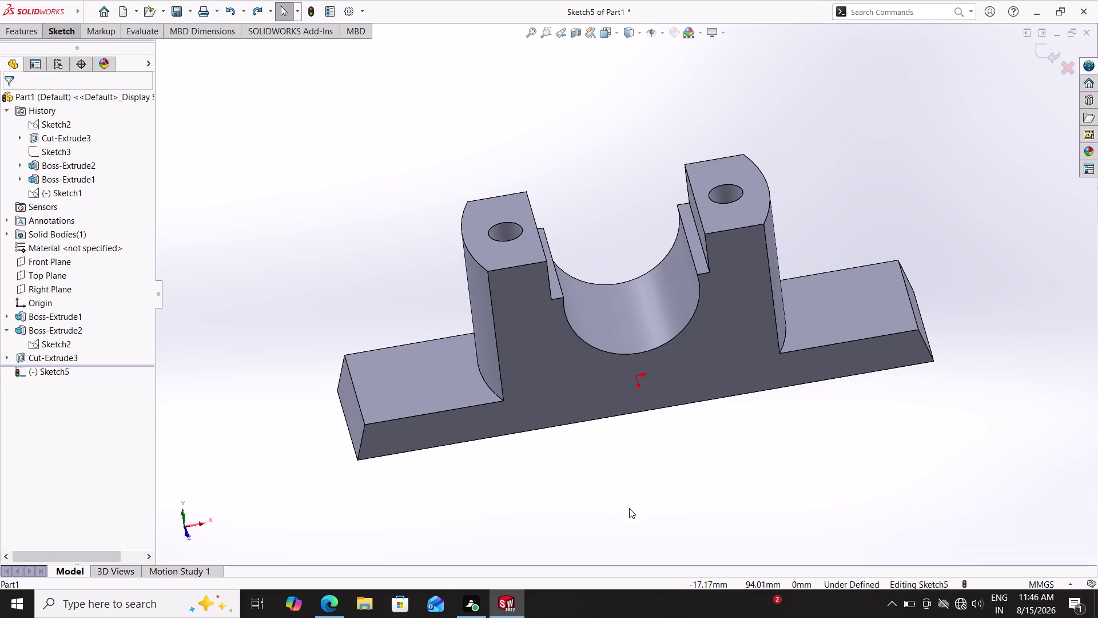
middle_drag(577, 153, 584, 321)
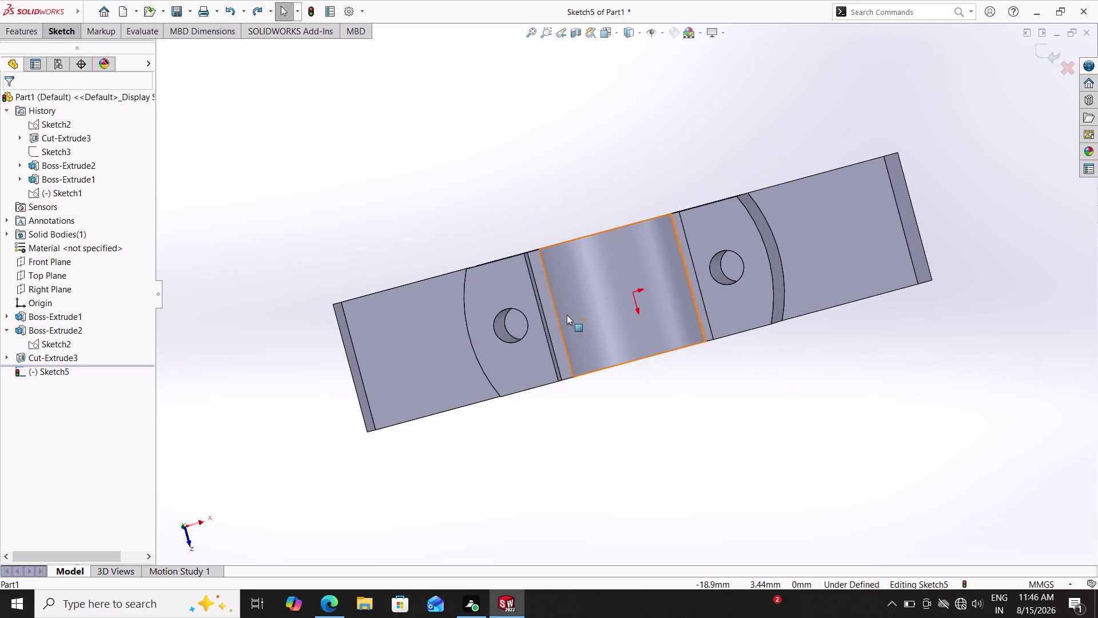
click(524, 312)
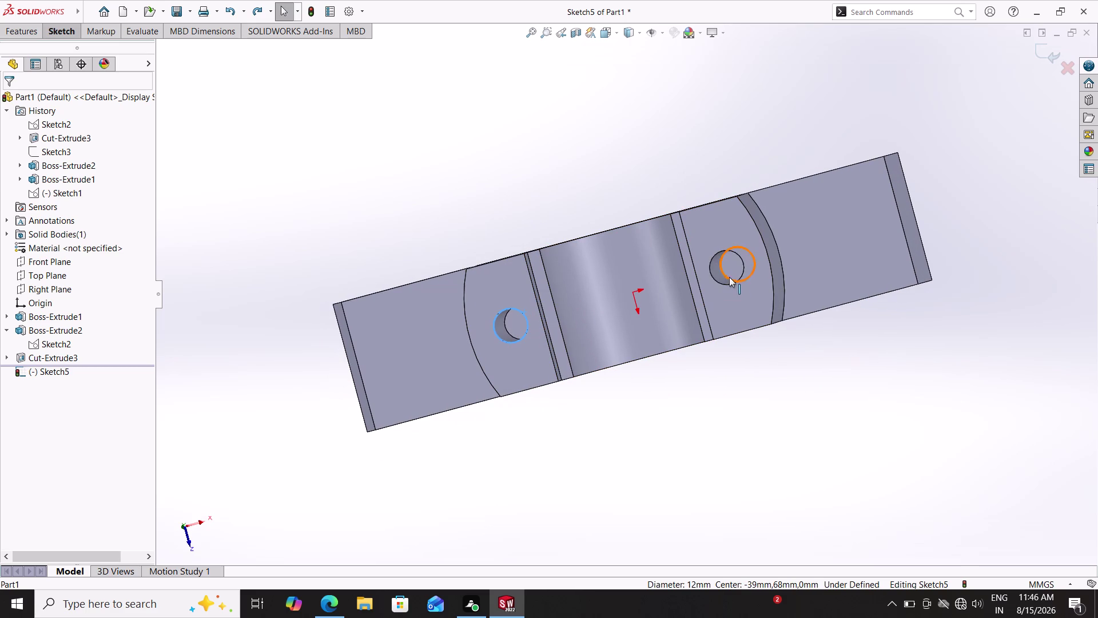
click(727, 282)
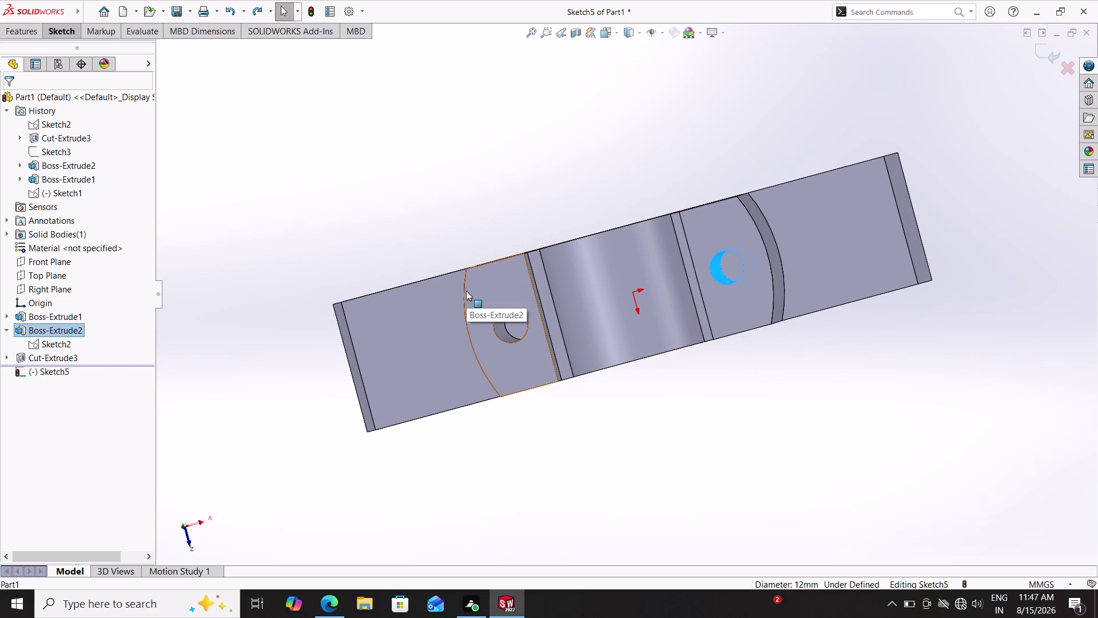
click(511, 340)
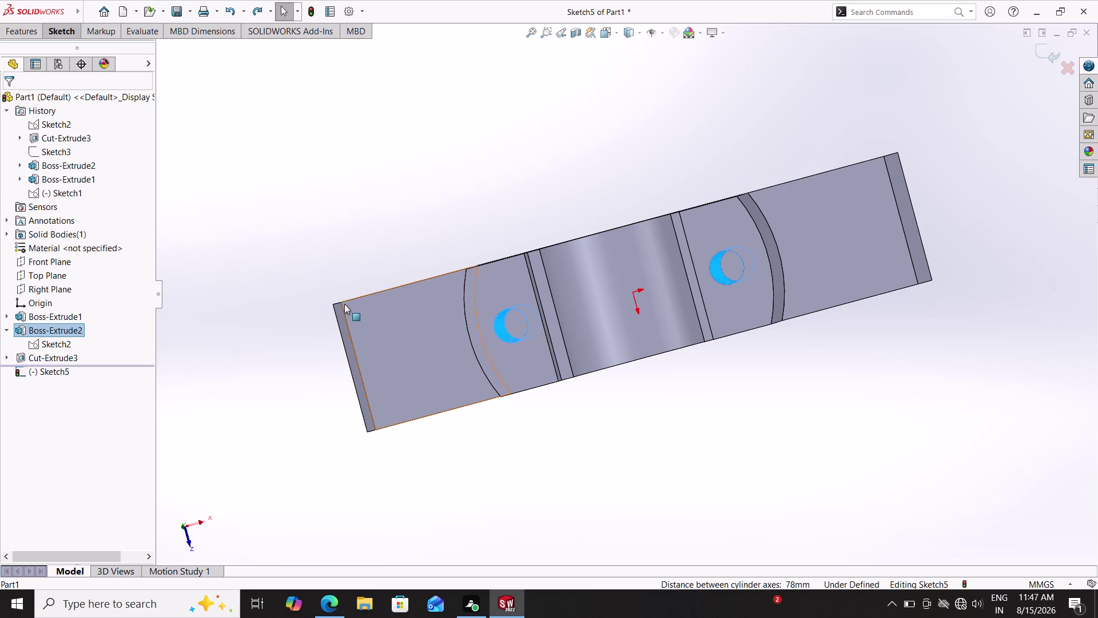
double_click(20, 29)
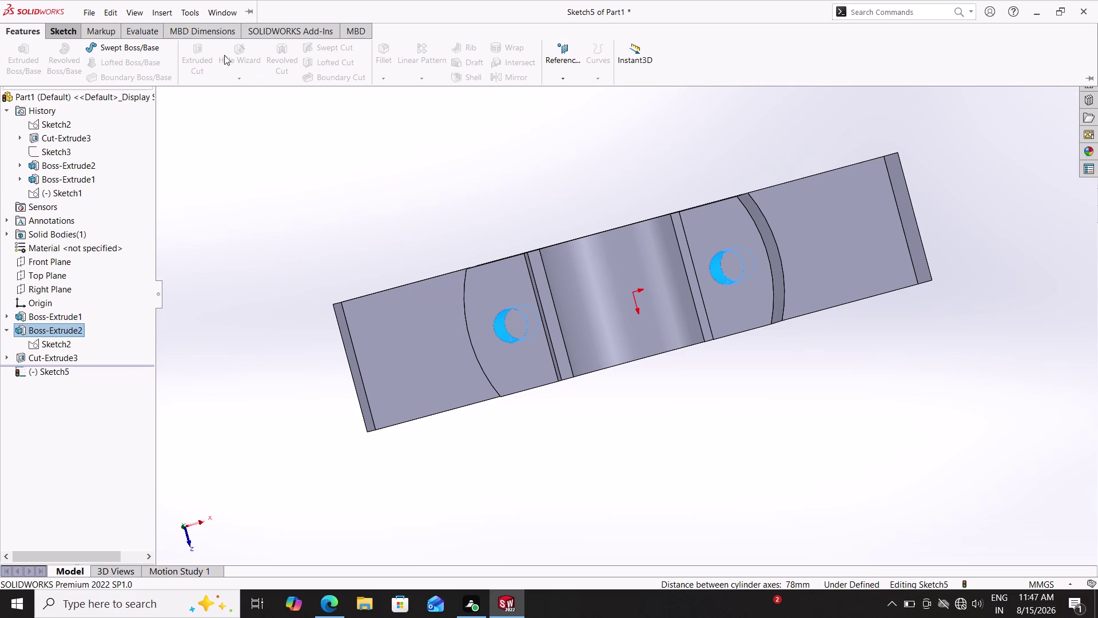
Discard the new underside sketch without keeping it.
click(201, 56)
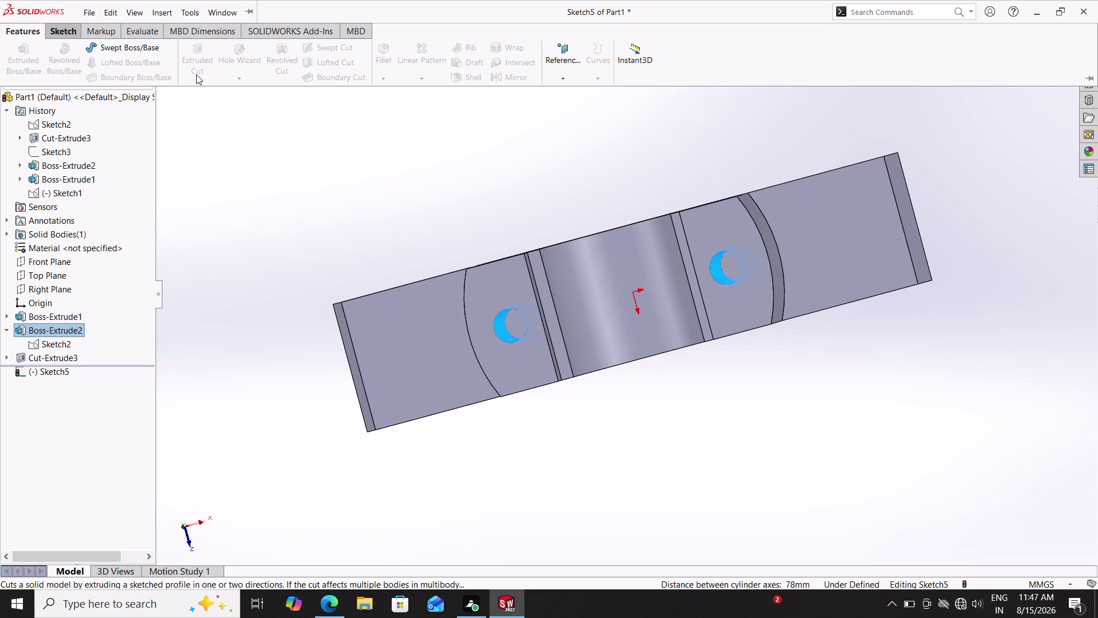
key(ctrl+z)
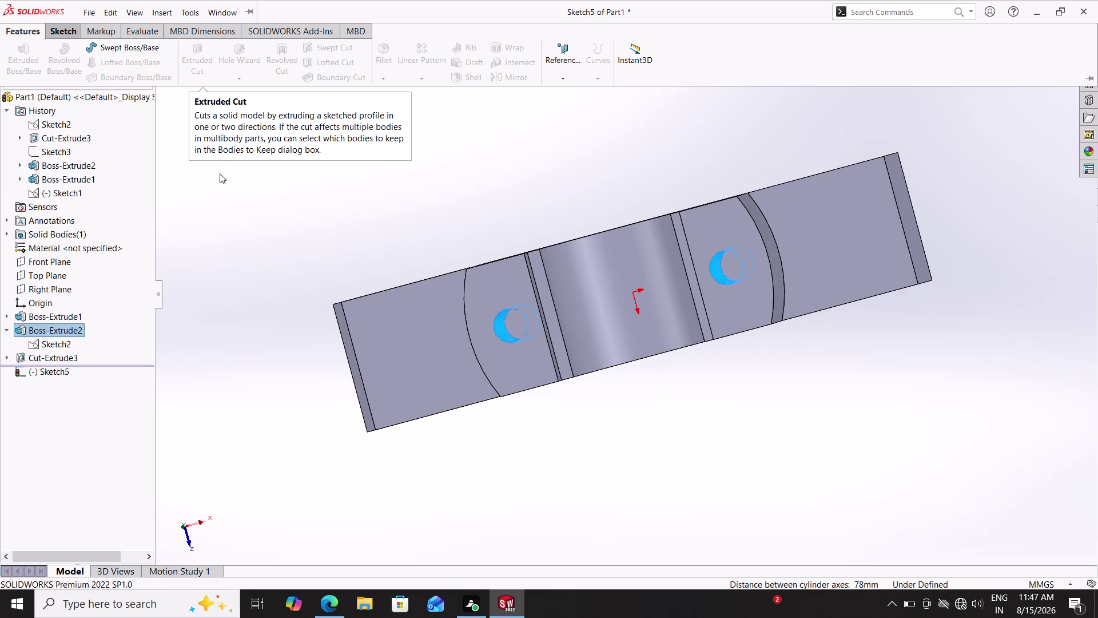
key(Escape)
key(Escape)
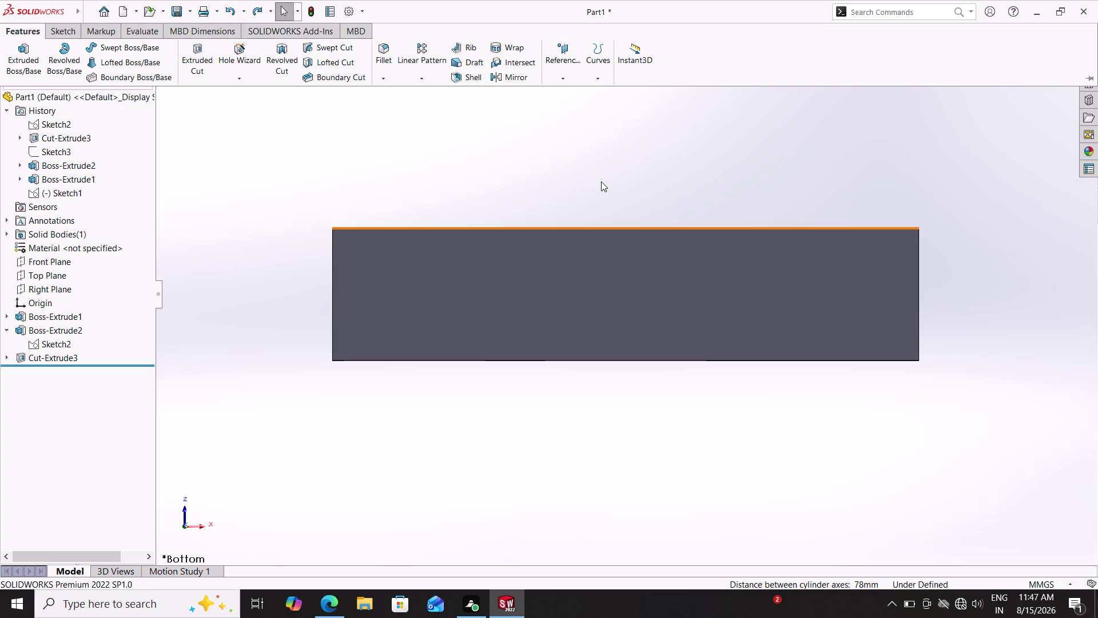
Reopen Sketch2 and inspect the left Ø12 bolt-hole circle's options.
key(ctrl+z)
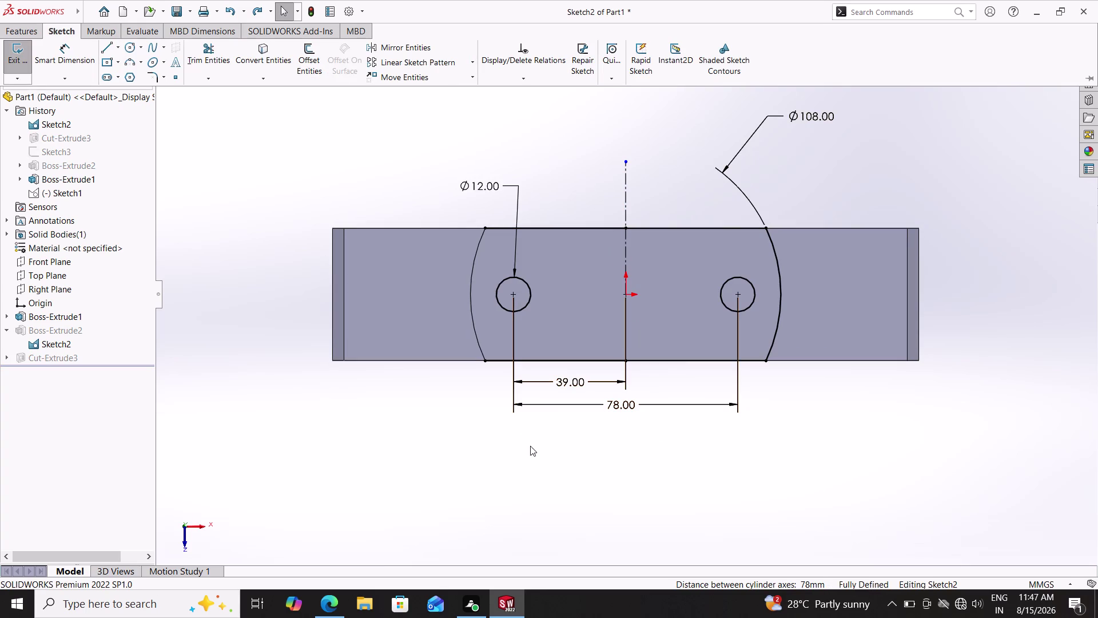
middle_drag(550, 474, 562, 372)
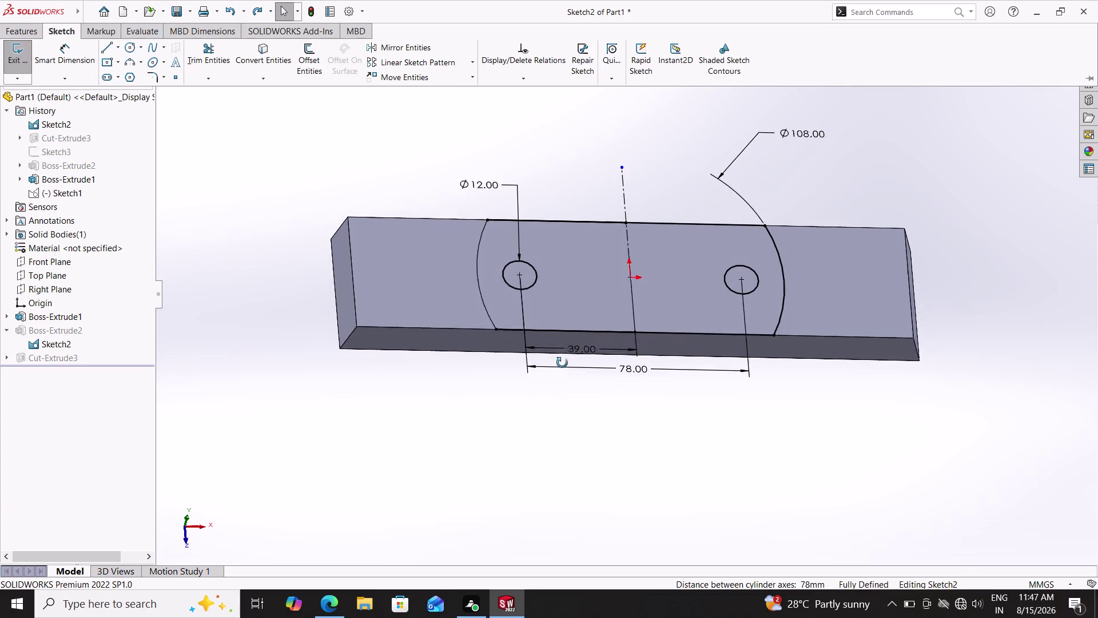
middle_drag(562, 372, 503, 377)
middle_drag(503, 399, 558, 491)
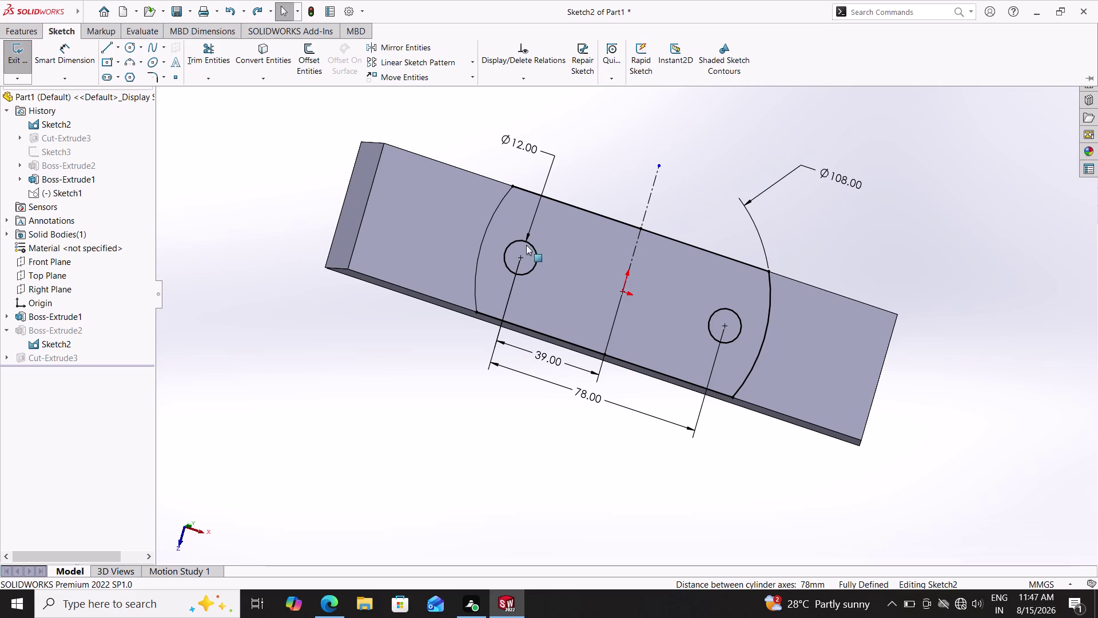
double_click(525, 272)
right_click(525, 271)
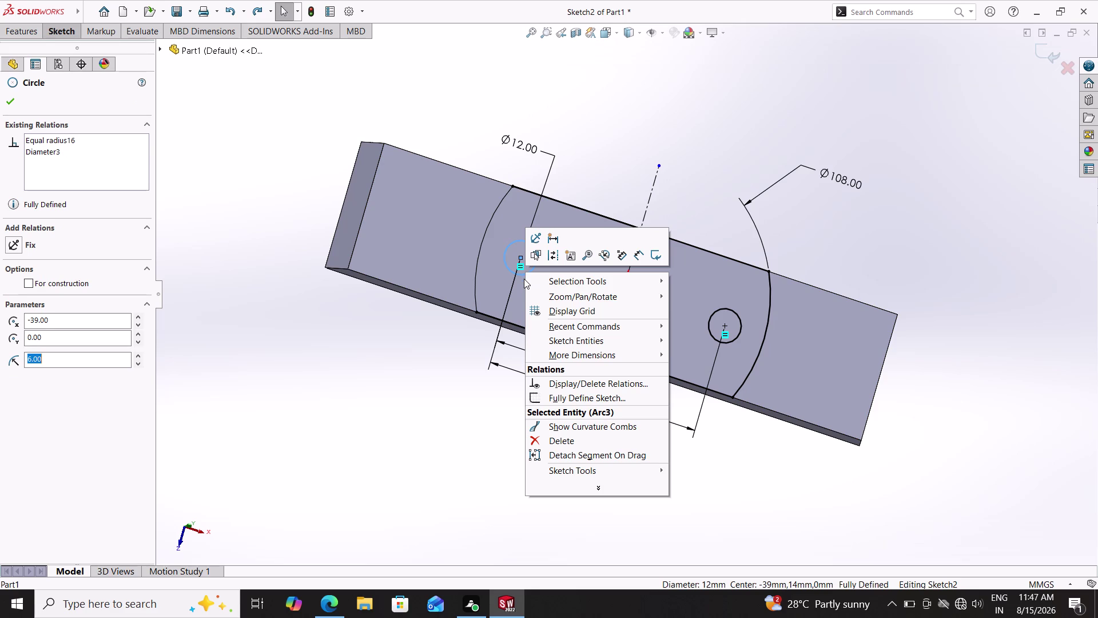
key(Escape)
key(Escape)
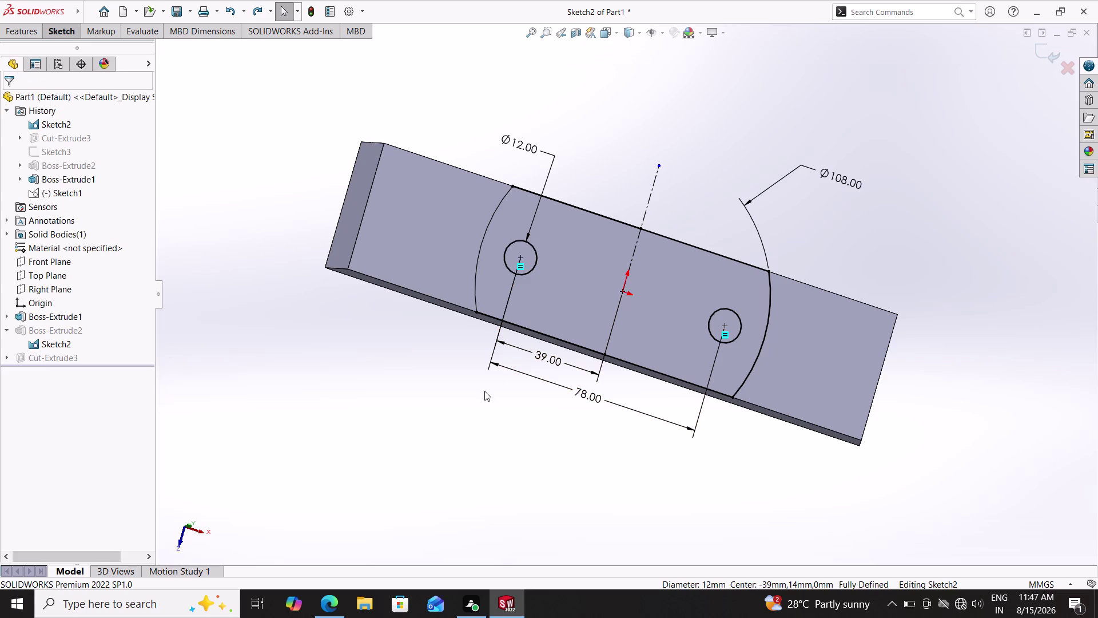
Exit Sketch2 and rebuild the part, leaving it unchanged.
middle_drag(538, 439, 558, 315)
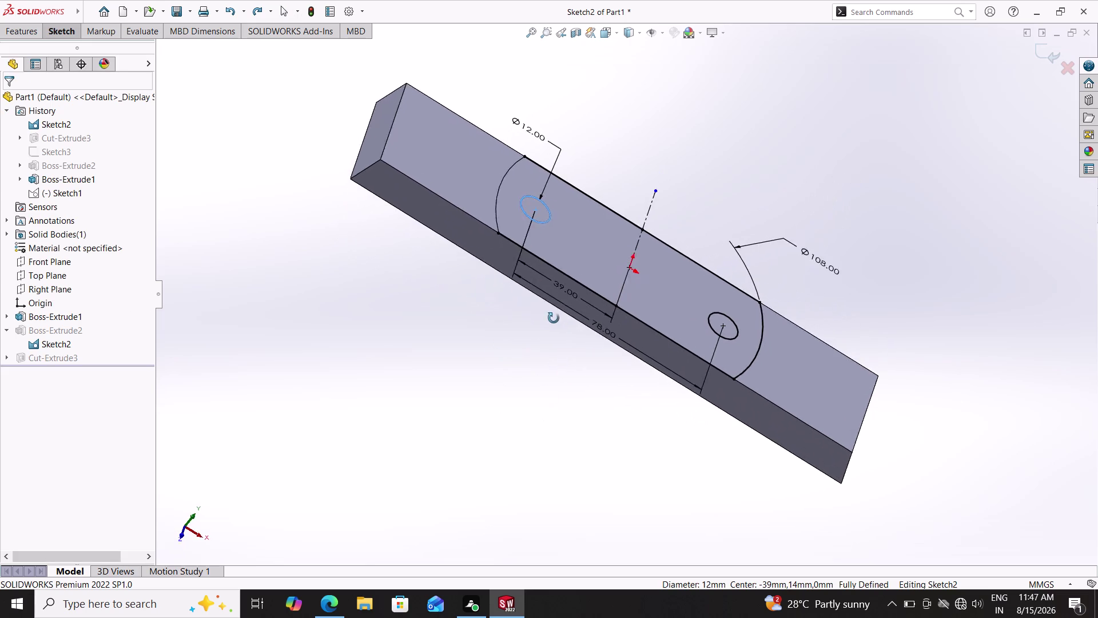
middle_drag(558, 315, 529, 420)
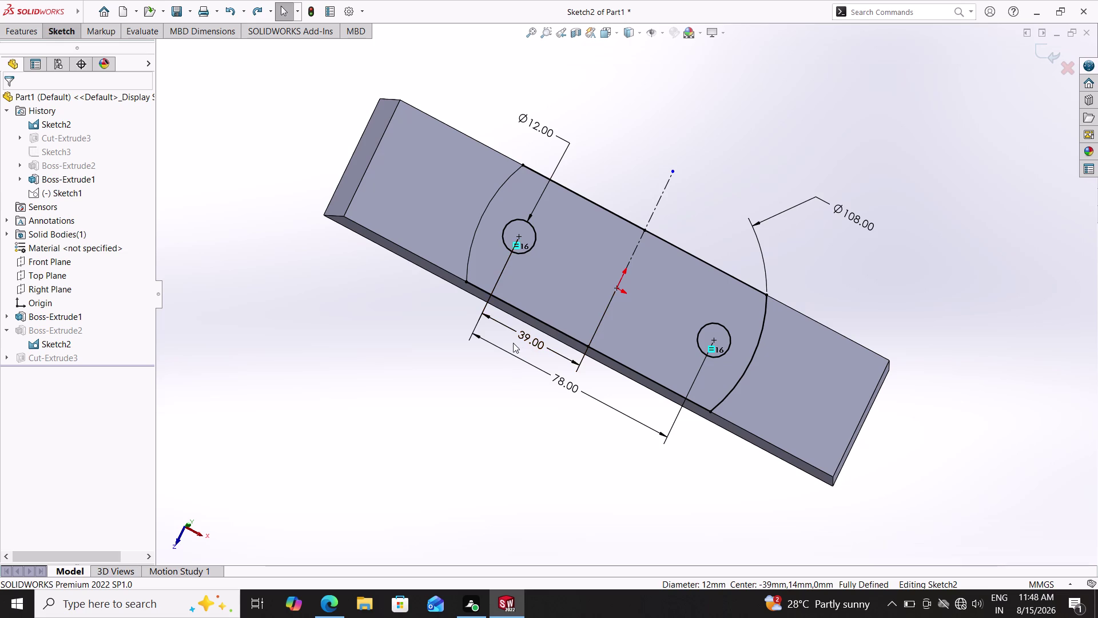
key(ctrl+y)
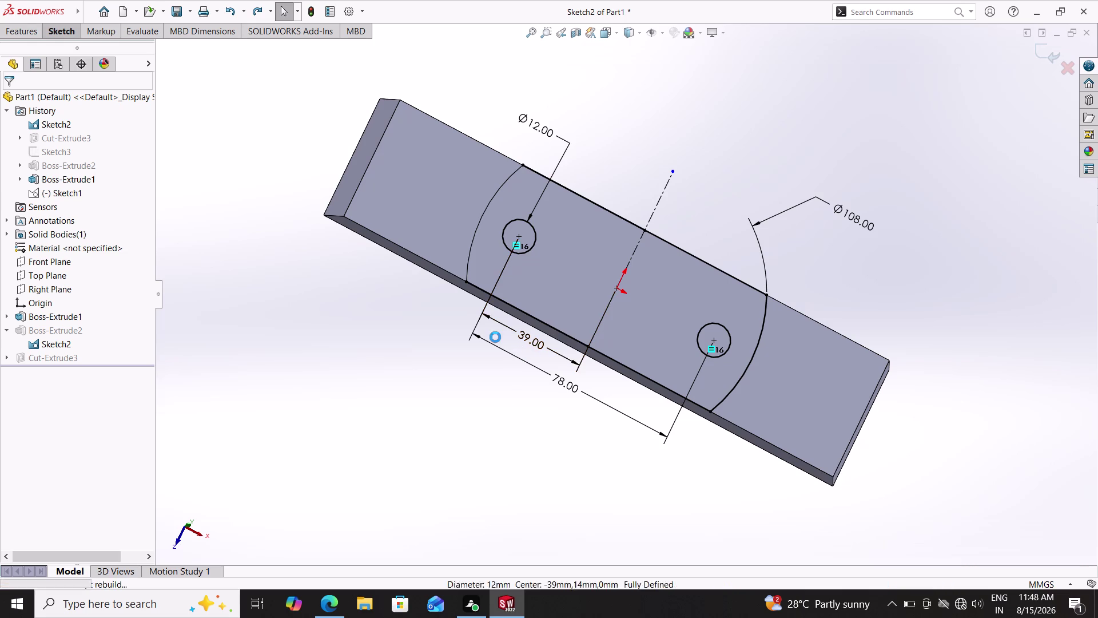
key(ctrl+y)
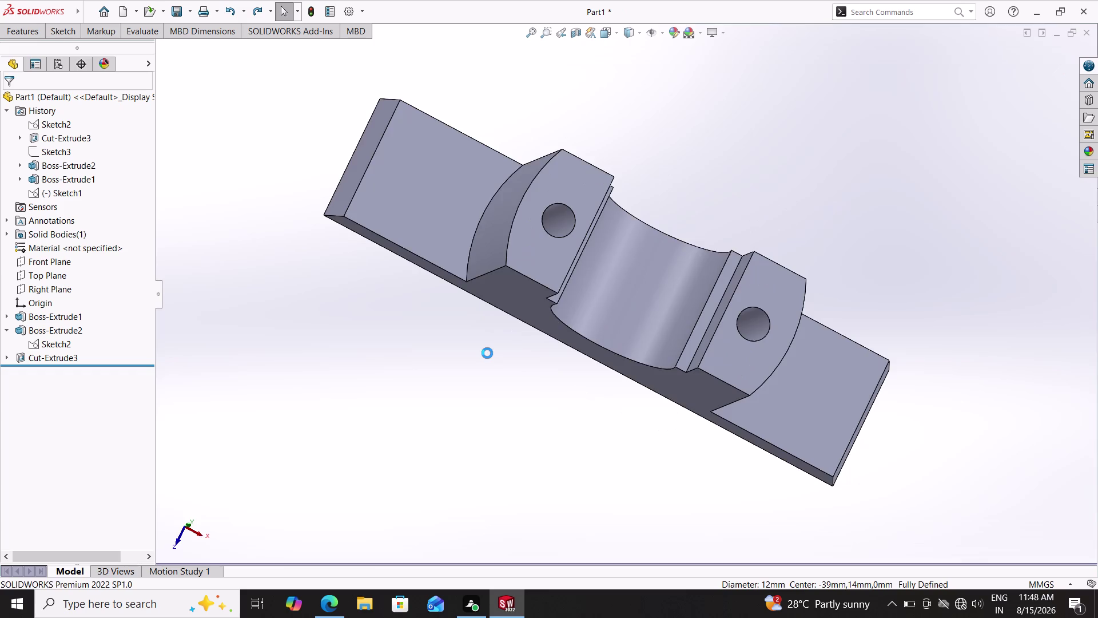
Orbit the part to inspect the saddle and the top from several sides.
key(ctrl+y)
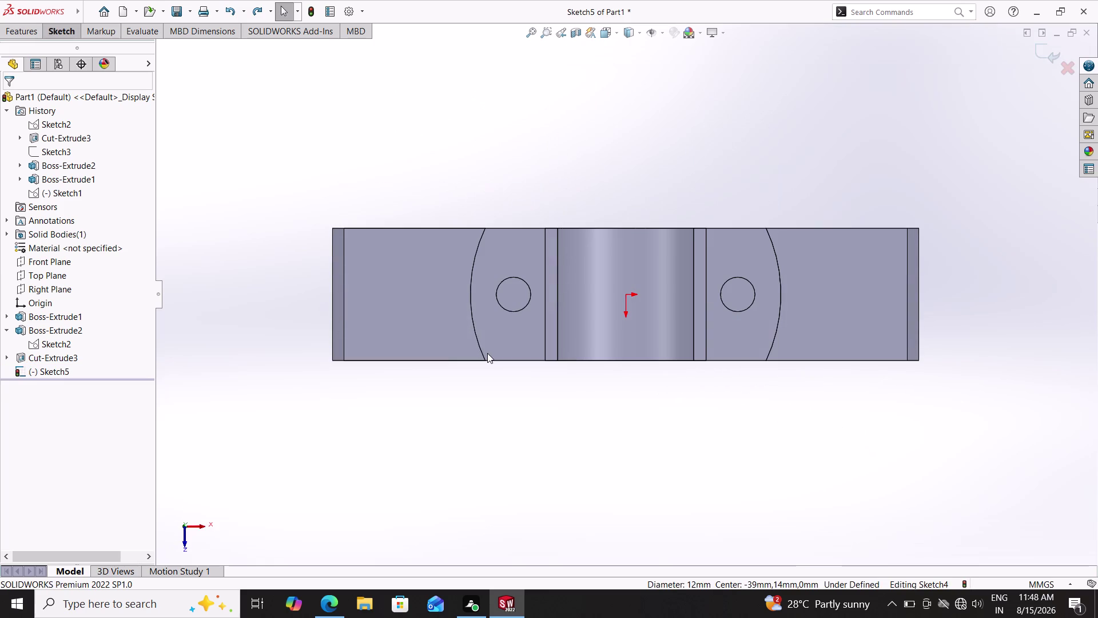
middle_drag(618, 444, 619, 333)
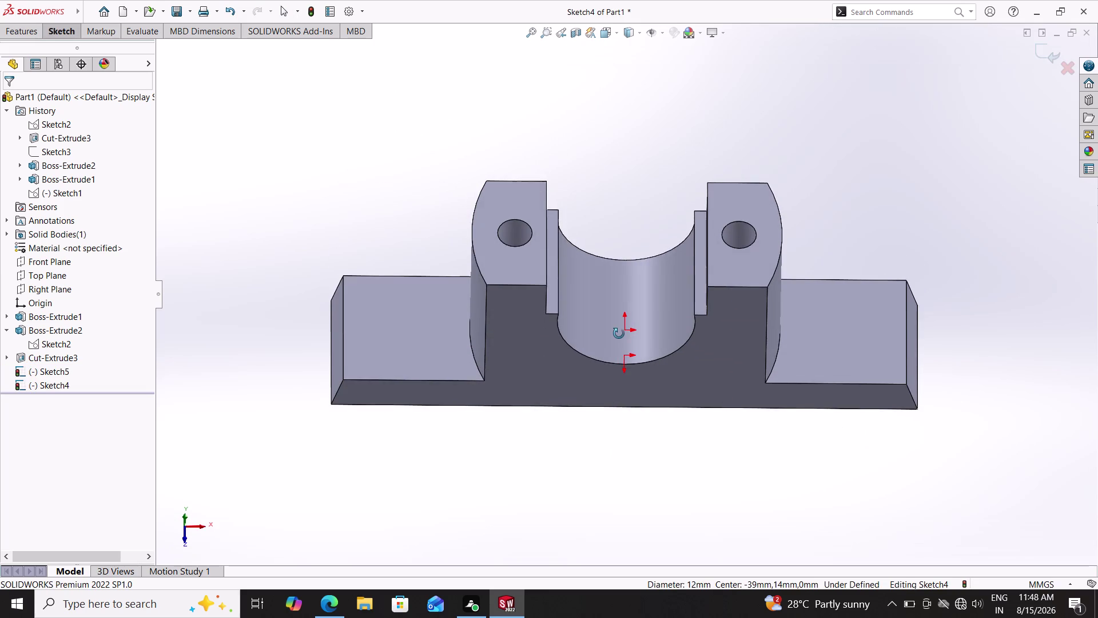
middle_drag(619, 333, 619, 282)
key(ctrl+y)
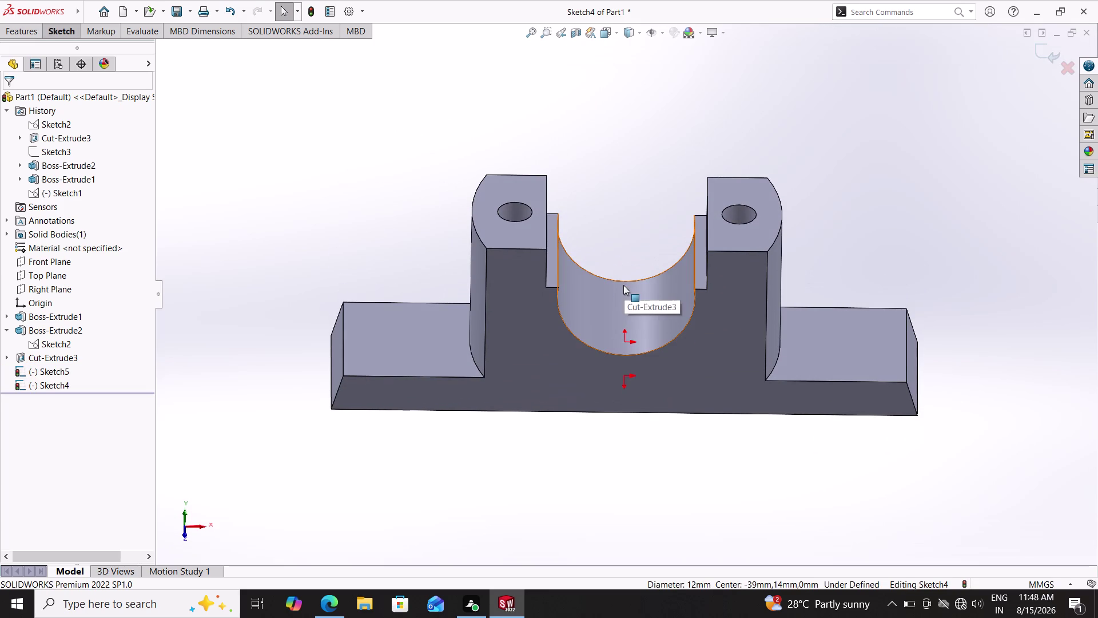
key(ctrl+y)
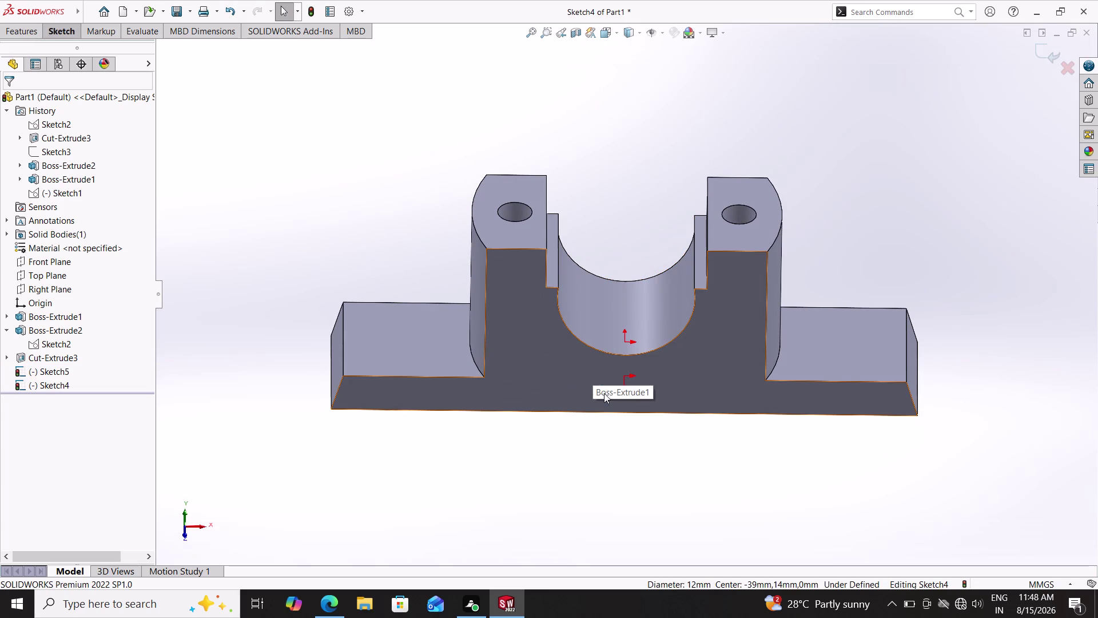
key(ctrl+y)
key(ctrl+y)
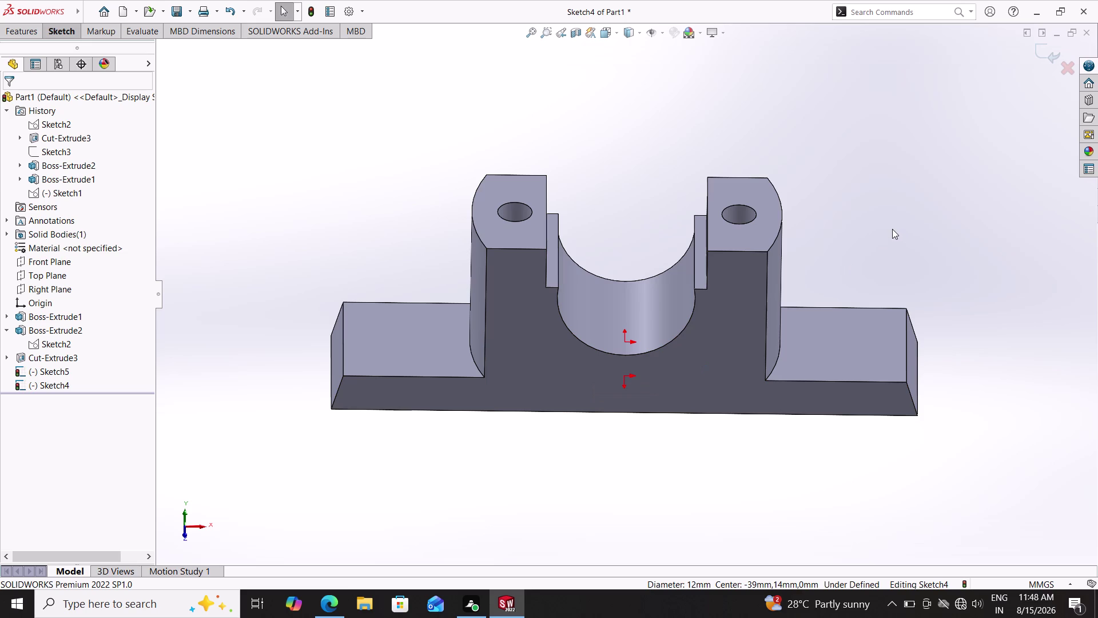
key(ctrl+y)
key(ctrl+y)
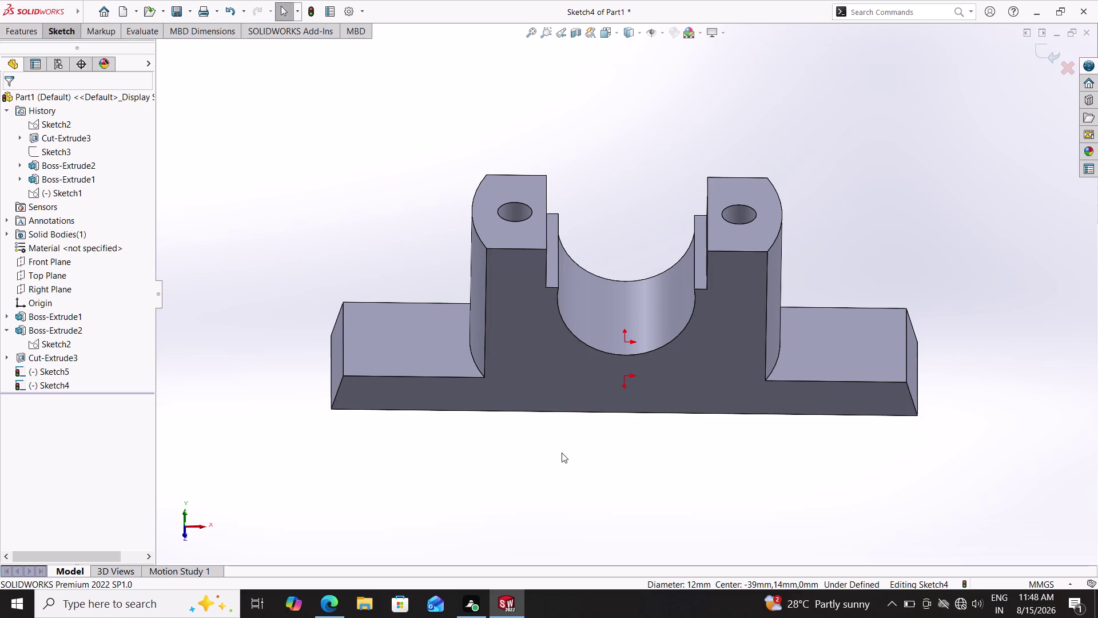
scroll(up, 3)
middle_drag(561, 451, 542, 583)
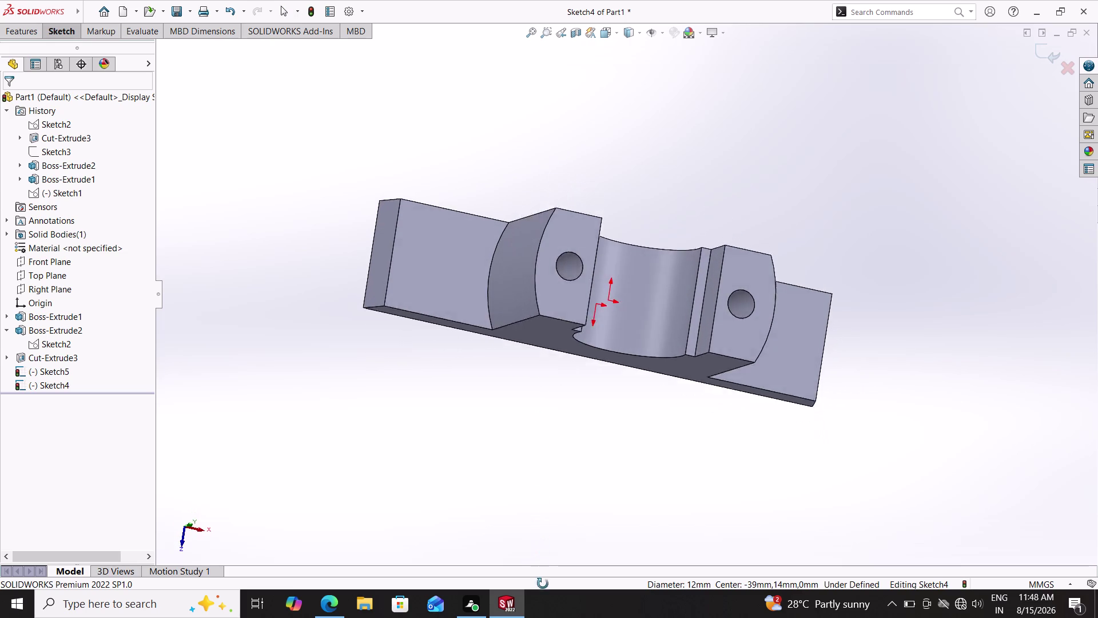
middle_drag(543, 583, 535, 613)
middle_drag(621, 164, 605, 165)
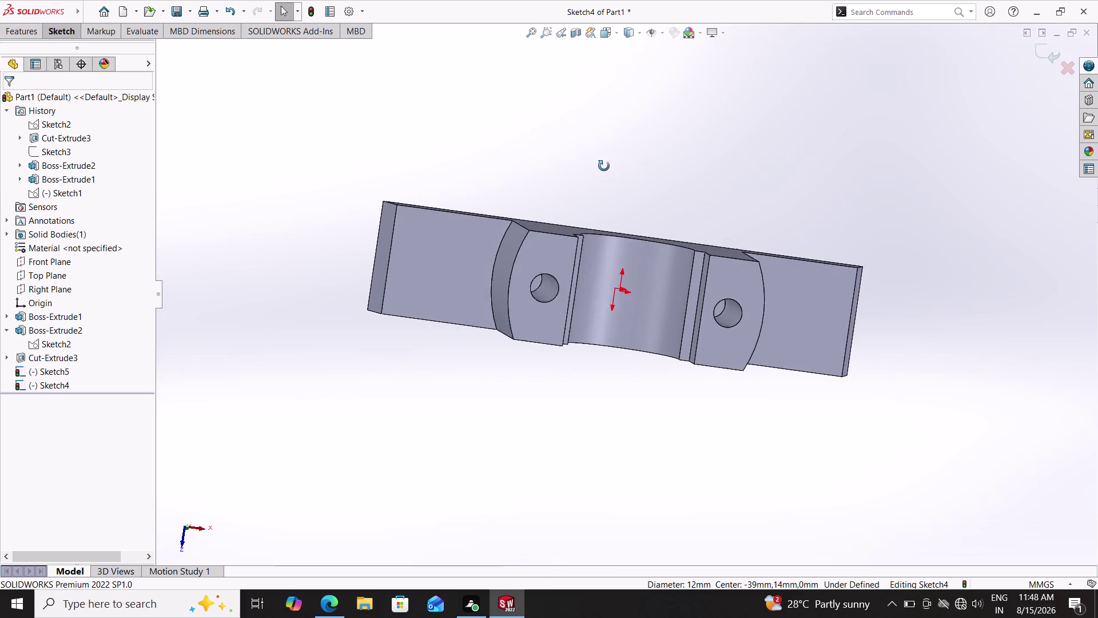
middle_drag(605, 166, 593, 152)
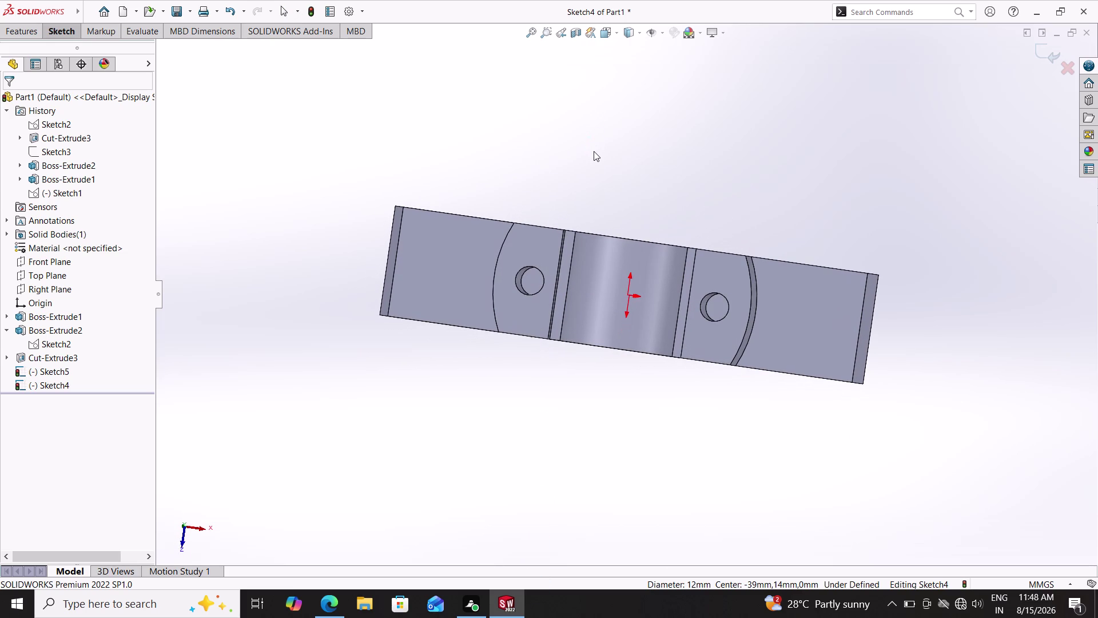
Review the base extrusion, Boss-Extrude2 and Cut-Extrude3, then reopen Sketch2 for editing.
click(79, 179)
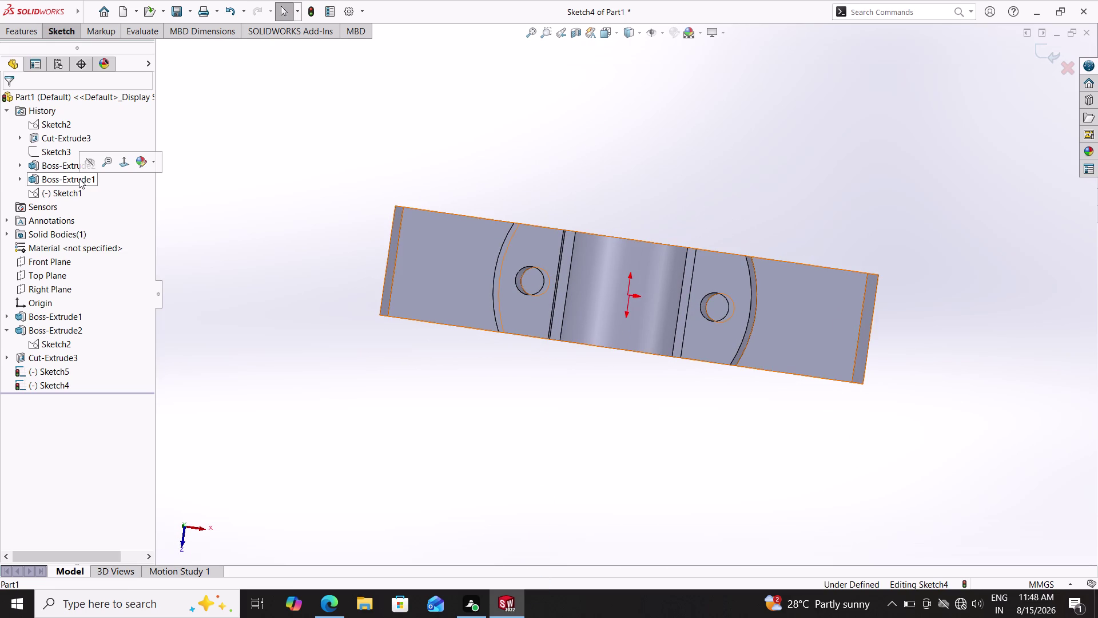
click(61, 163)
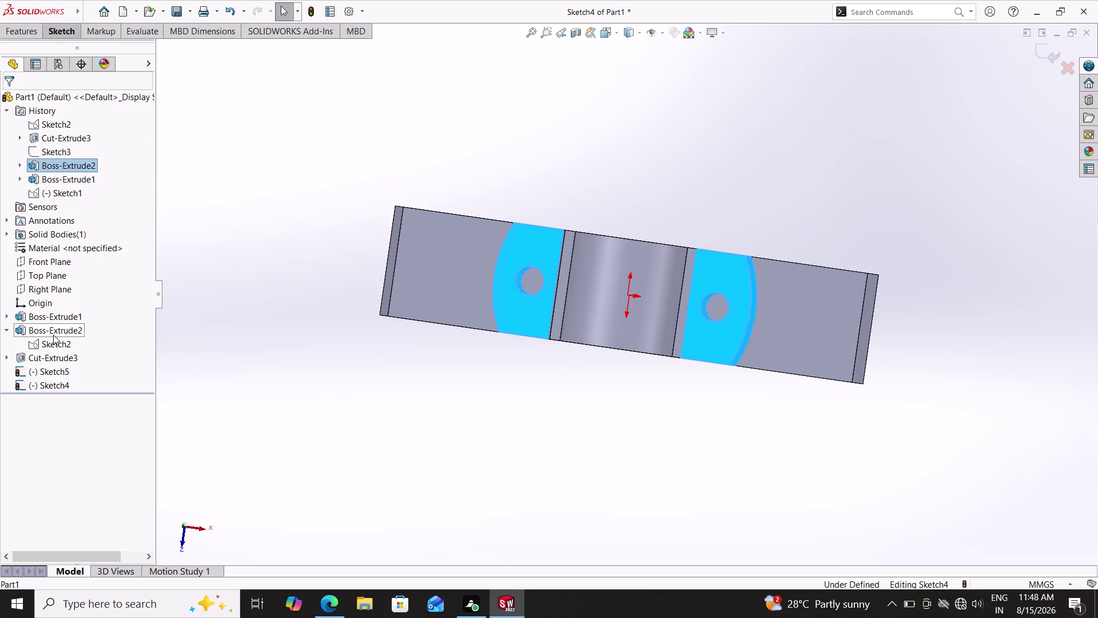
click(53, 362)
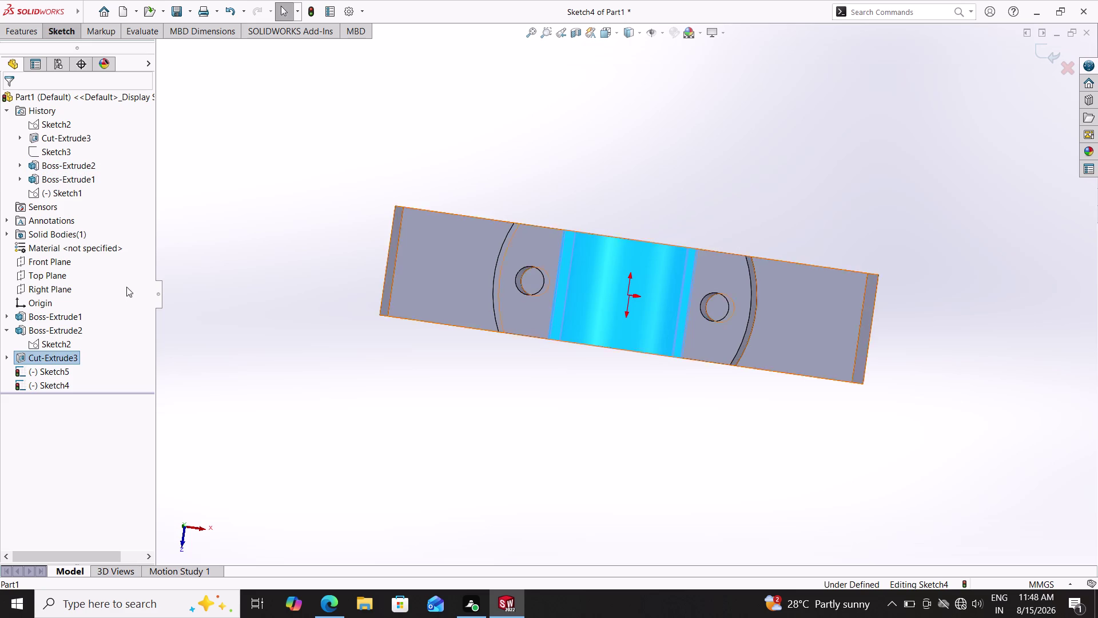
key(Escape)
key(Escape)
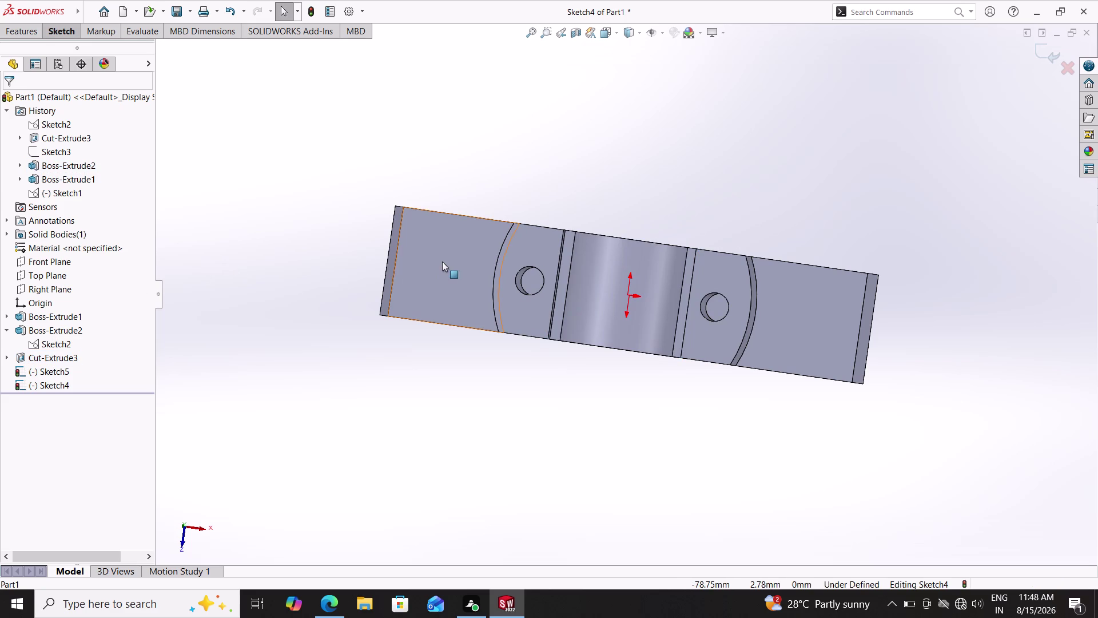
middle_drag(649, 408, 668, 241)
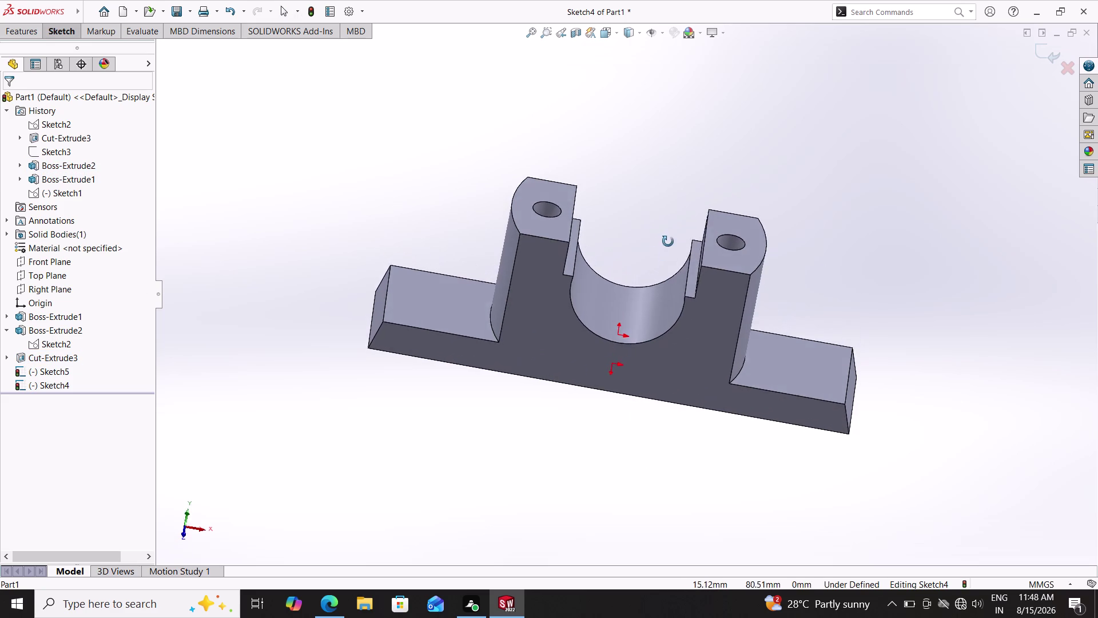
middle_drag(668, 241, 646, 426)
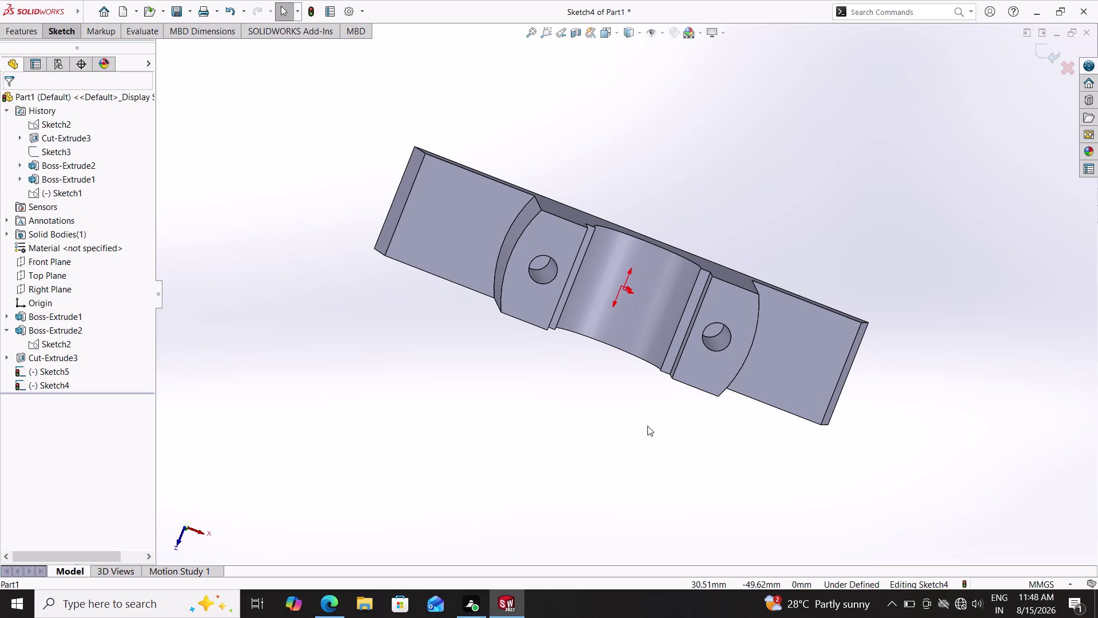
key(ctrl+z)
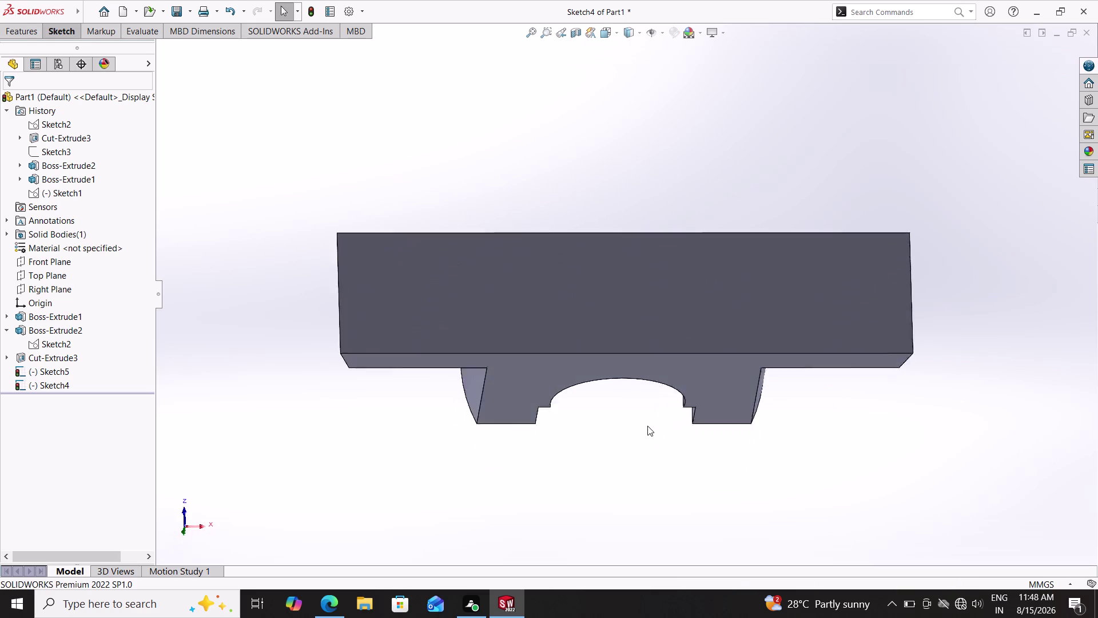
key(ctrl+z)
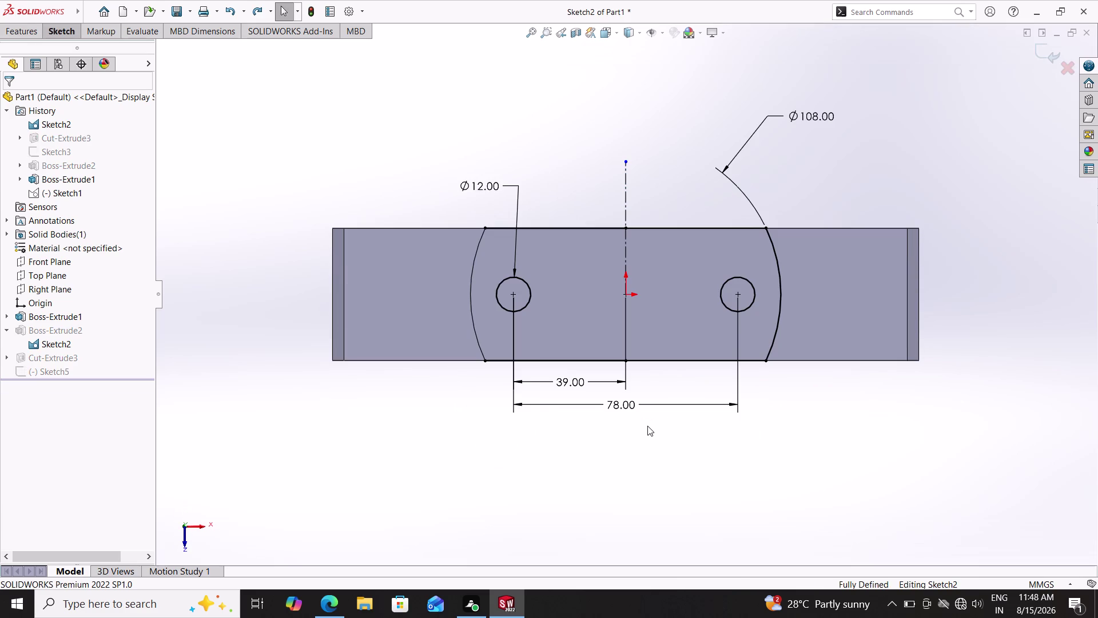
Delete both Ø12 hole circles from Sketch2, confirming the dimensioned-circle deletion.
double_click(530, 289)
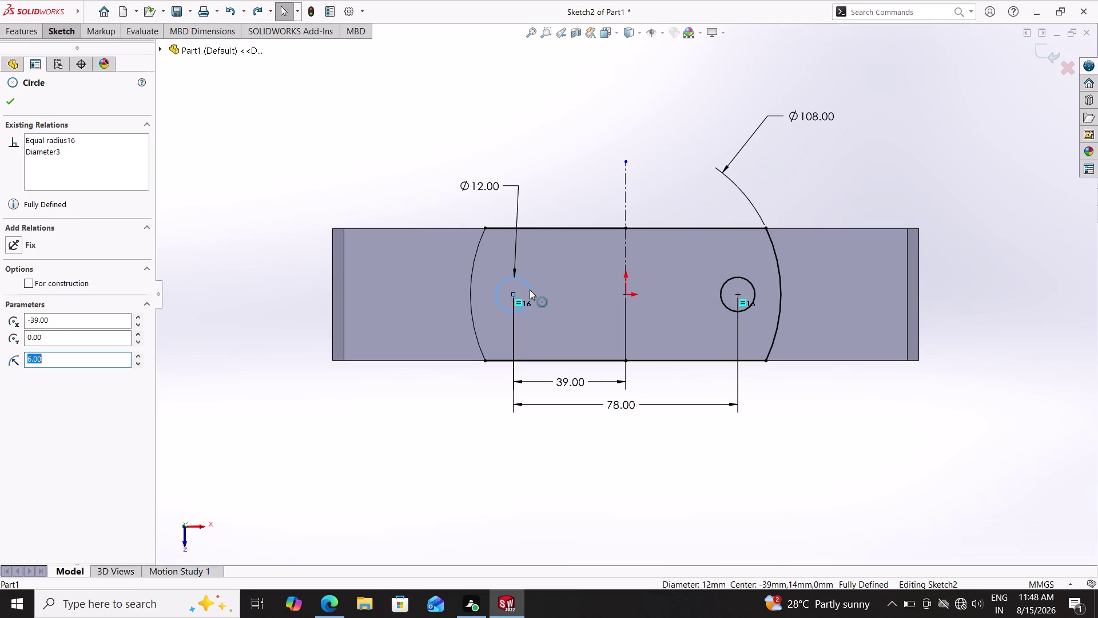
click(723, 304)
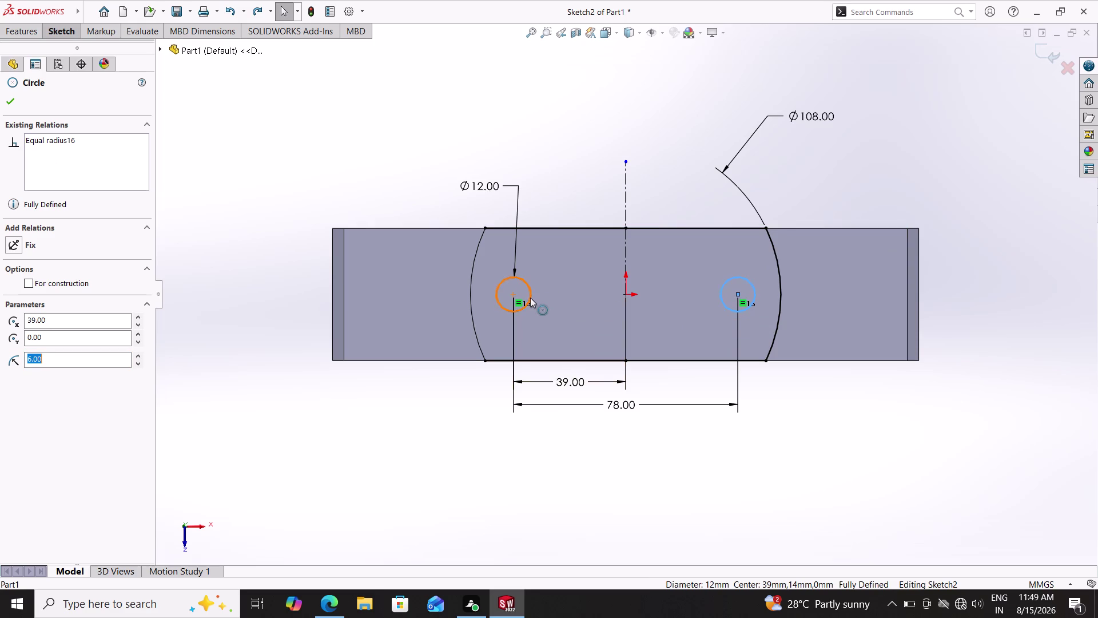
click(529, 298)
key(Delete)
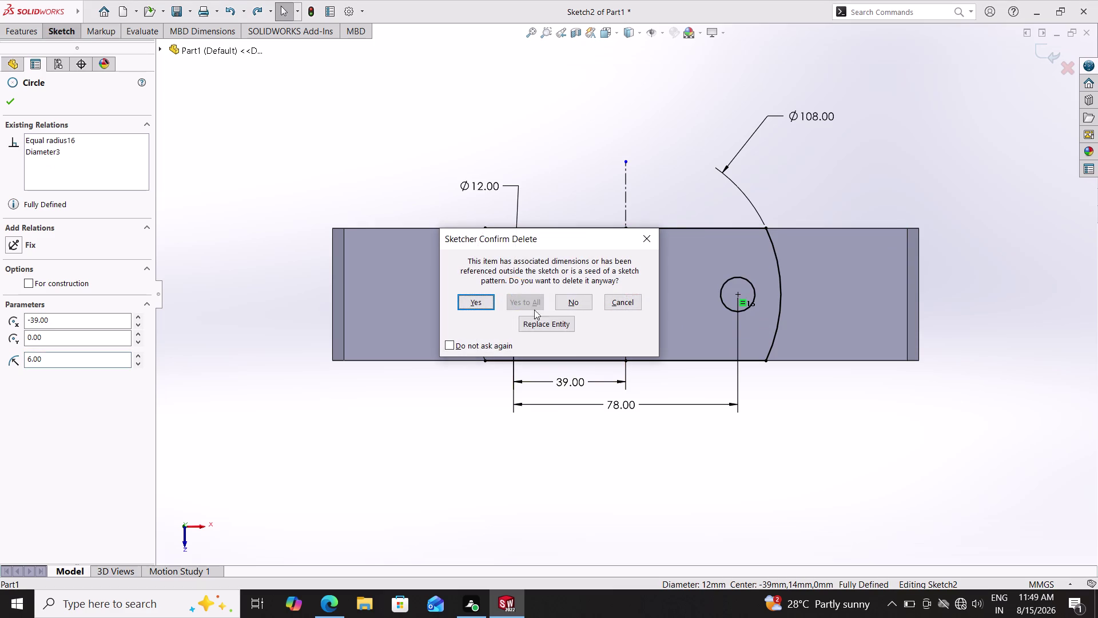
click(472, 306)
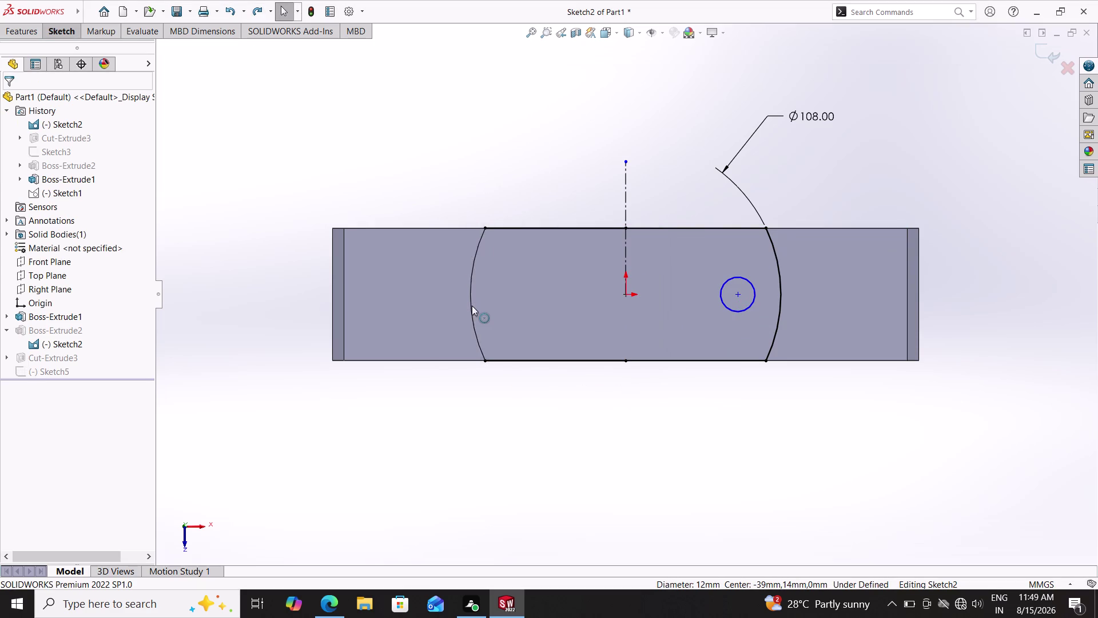
double_click(728, 306)
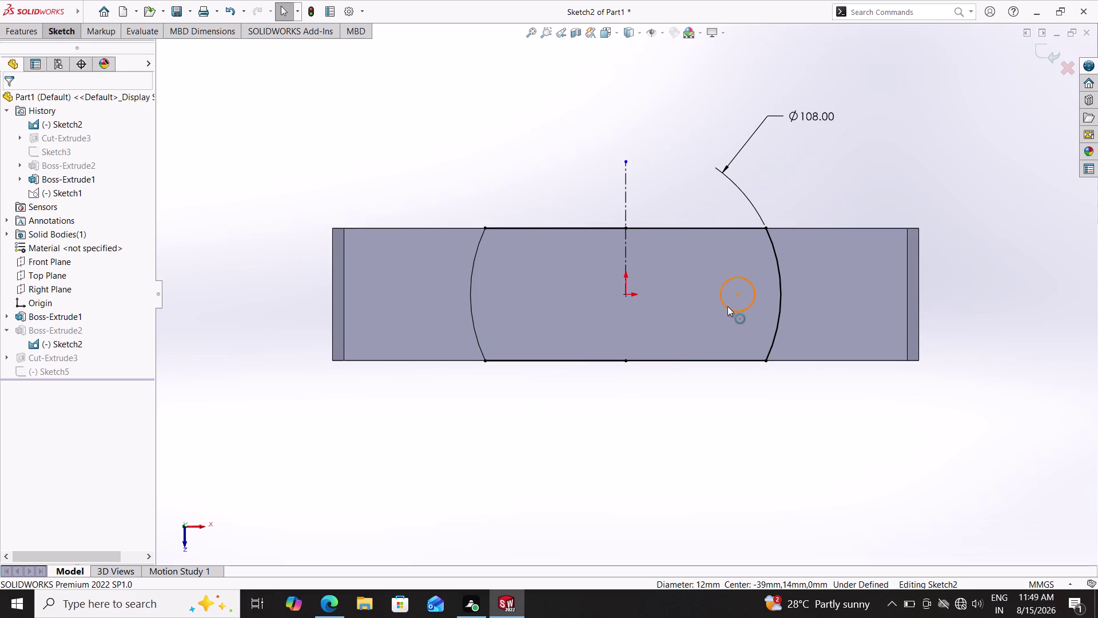
key(Delete)
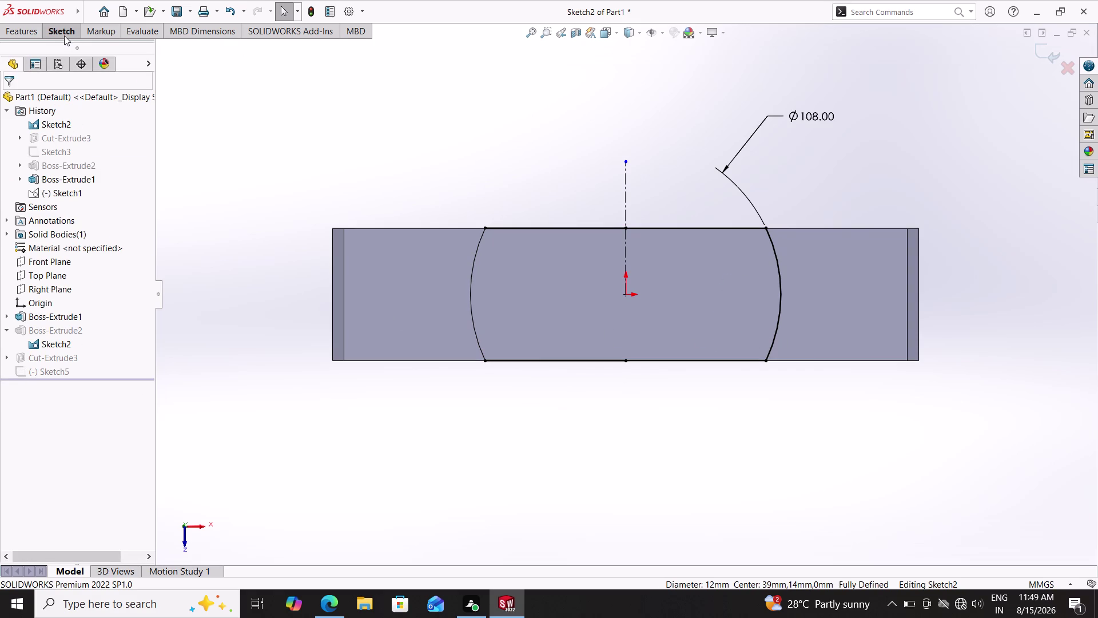
Exit Sketch2 so the part rebuilds with undrilled bosses.
click(64, 35)
click(30, 32)
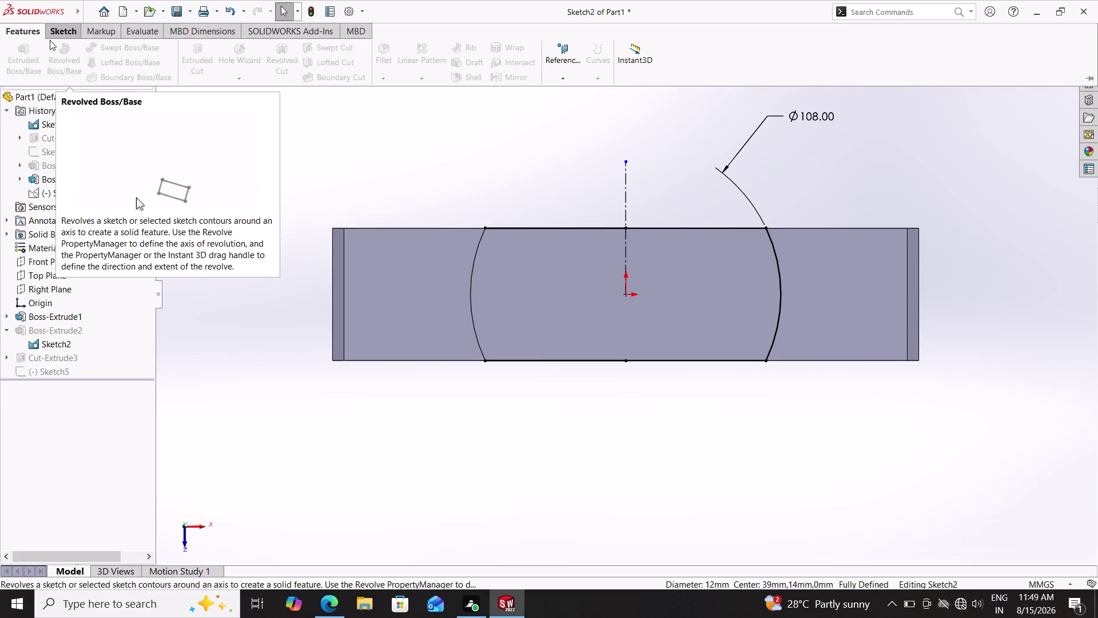
click(54, 33)
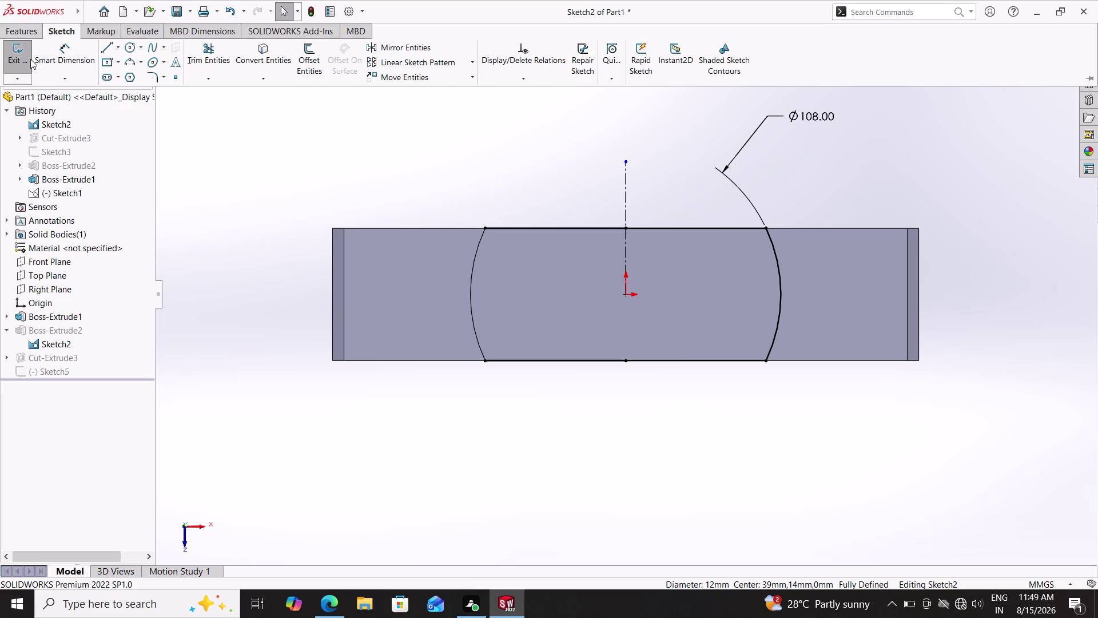
click(17, 56)
Select the left boss's top face, view it normal-to, and start a circle sketch.
click(21, 30)
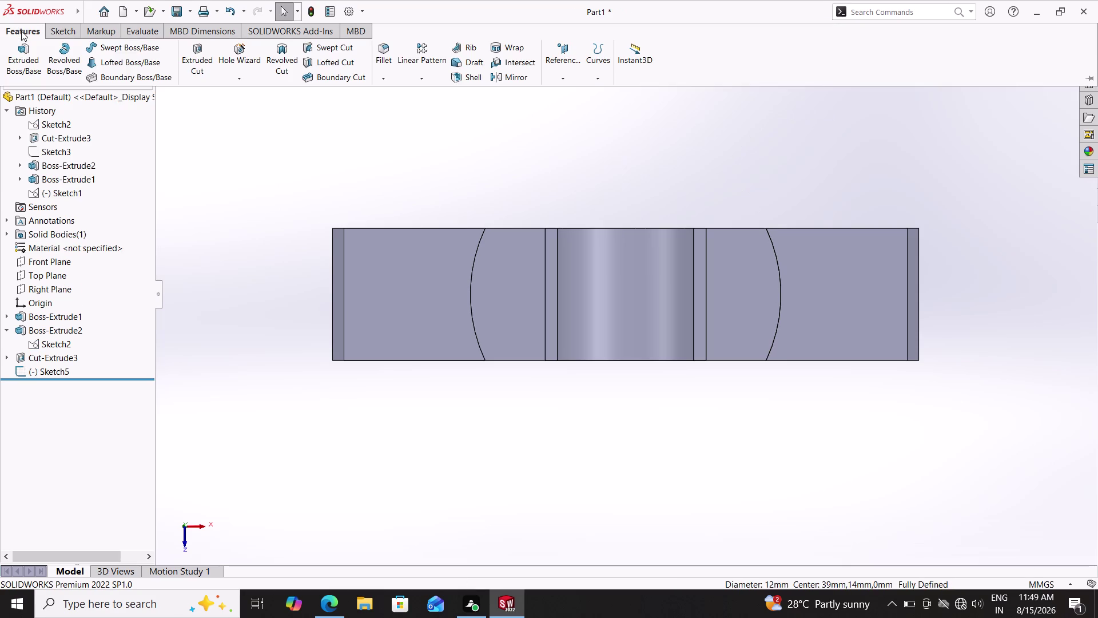
middle_drag(447, 428, 450, 310)
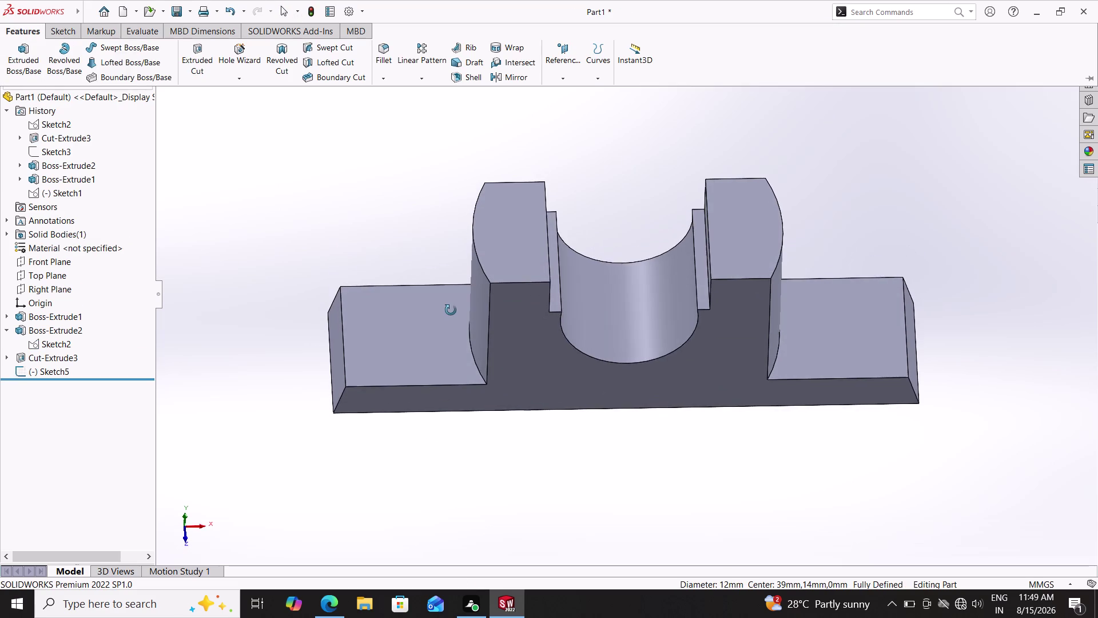
middle_drag(451, 309, 448, 436)
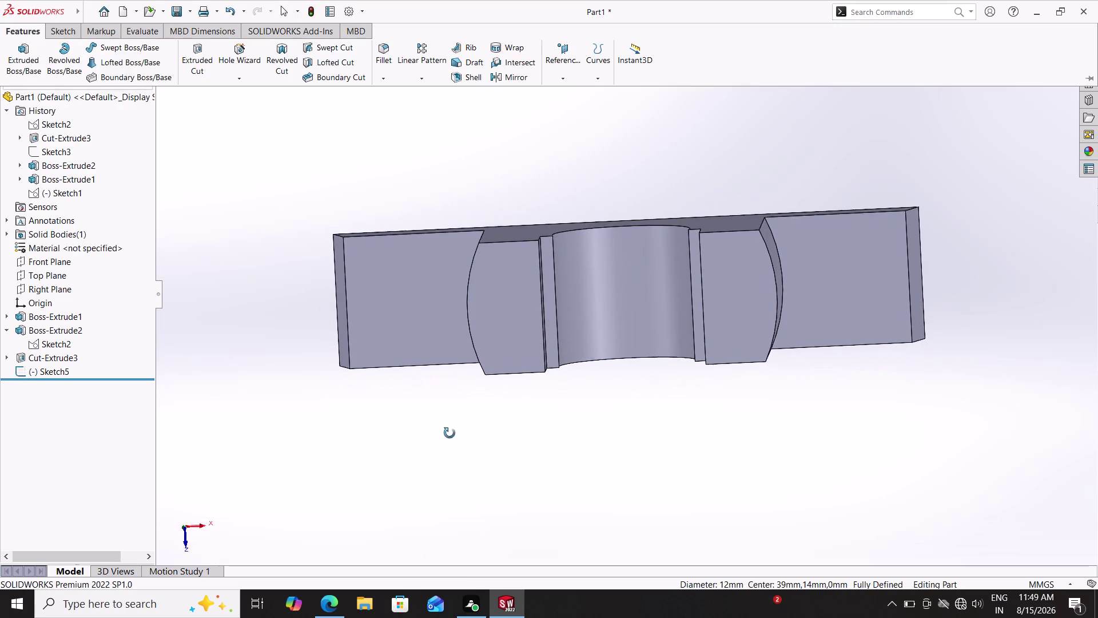
middle_drag(448, 436, 447, 416)
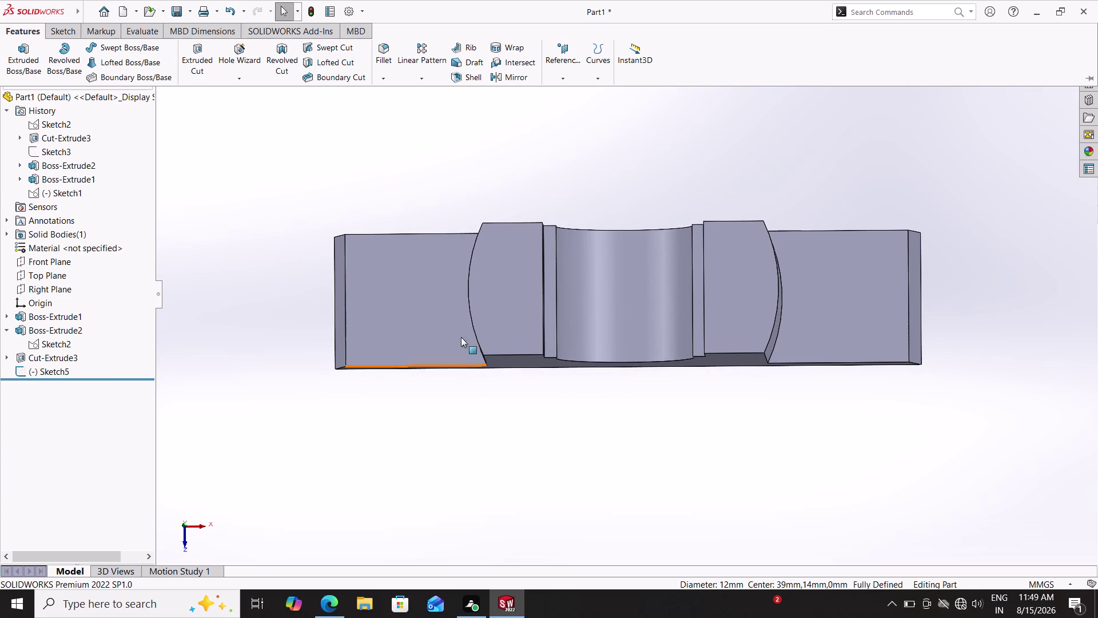
click(497, 292)
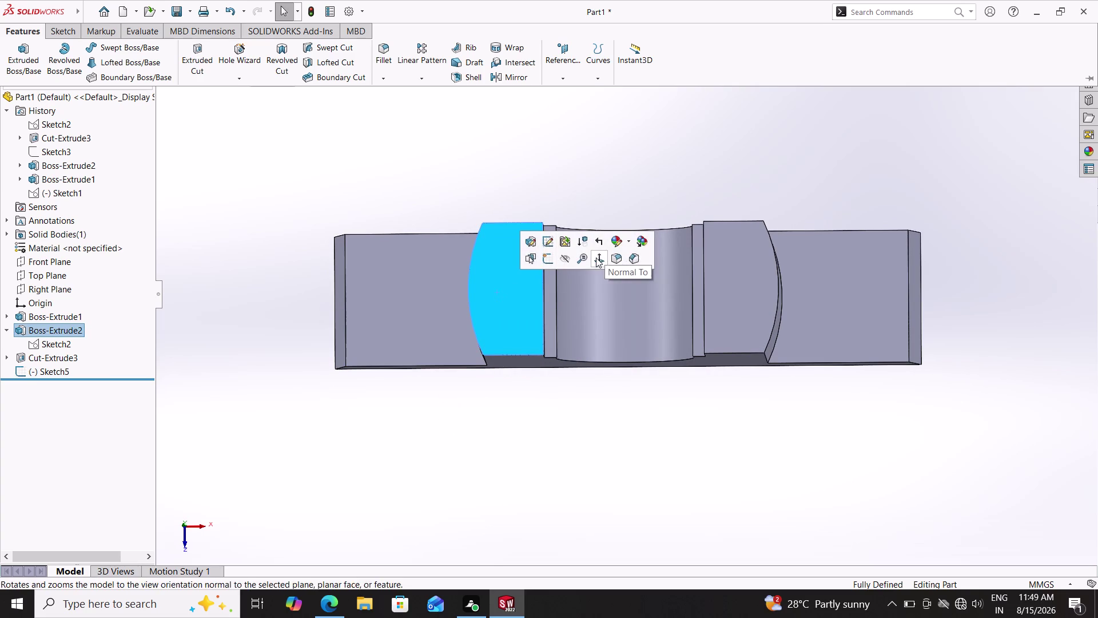
click(596, 258)
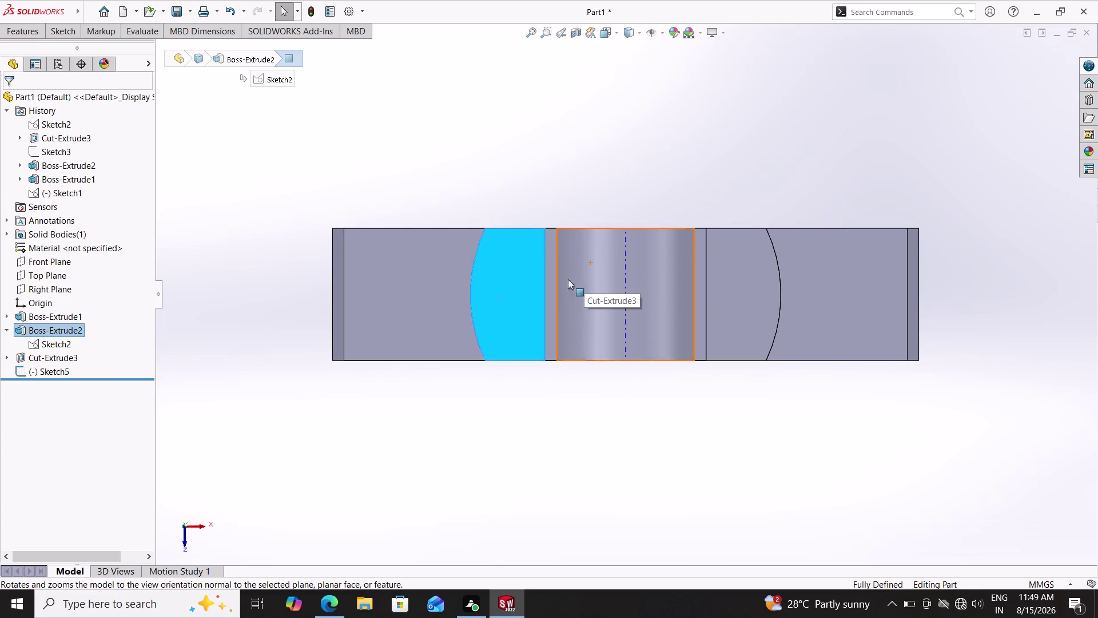
click(64, 35)
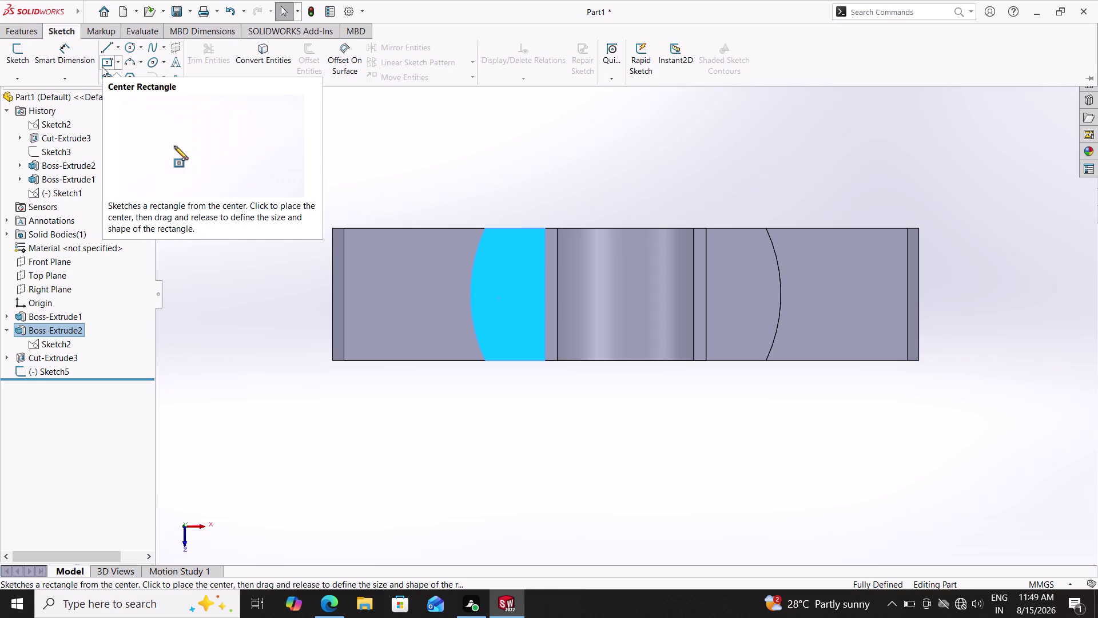
click(54, 94)
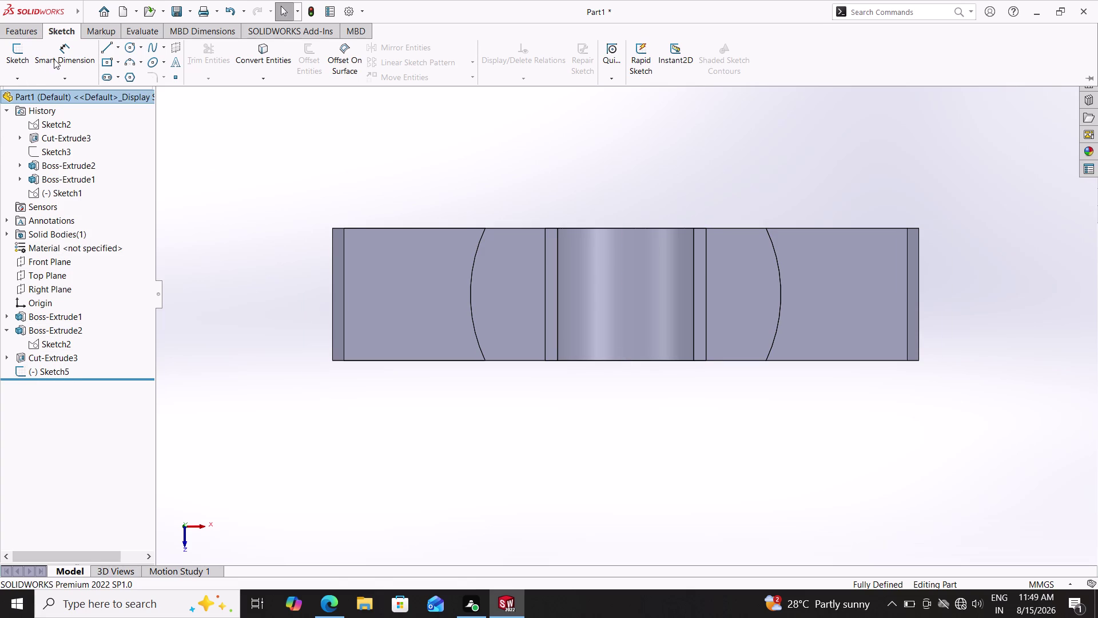
click(129, 46)
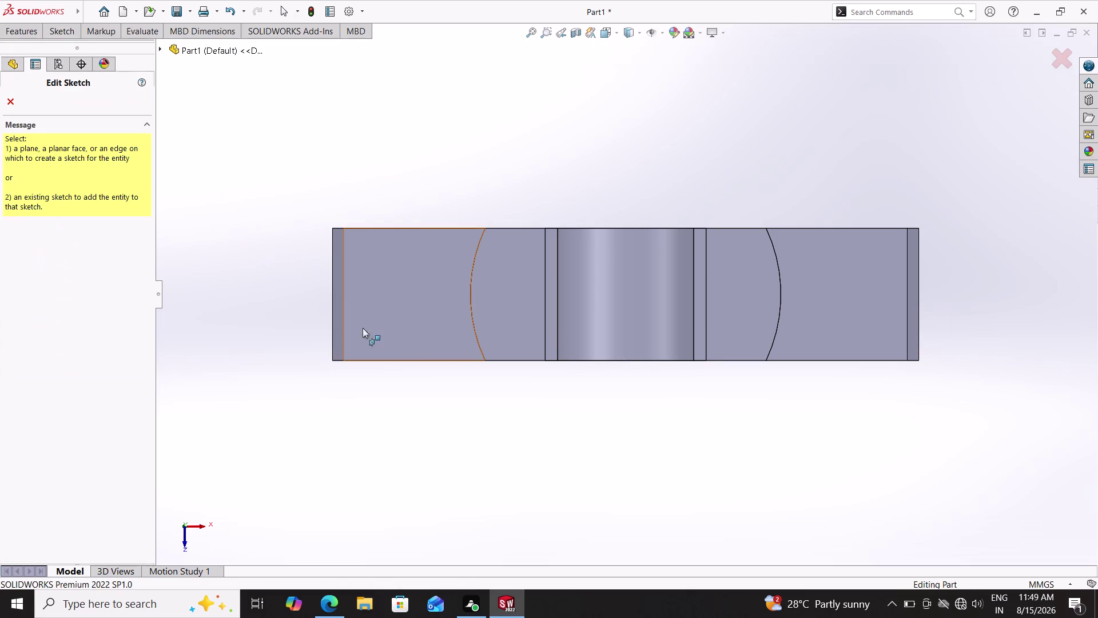
Pick the boss face to sketch on and place a first point left of the saddle.
click(513, 286)
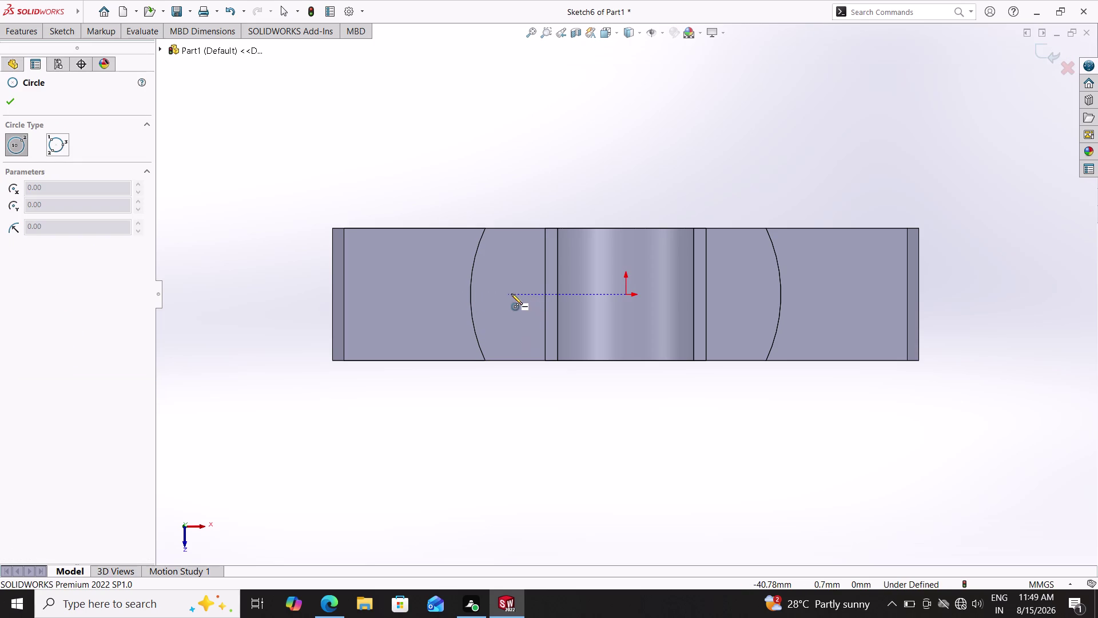
double_click(512, 294)
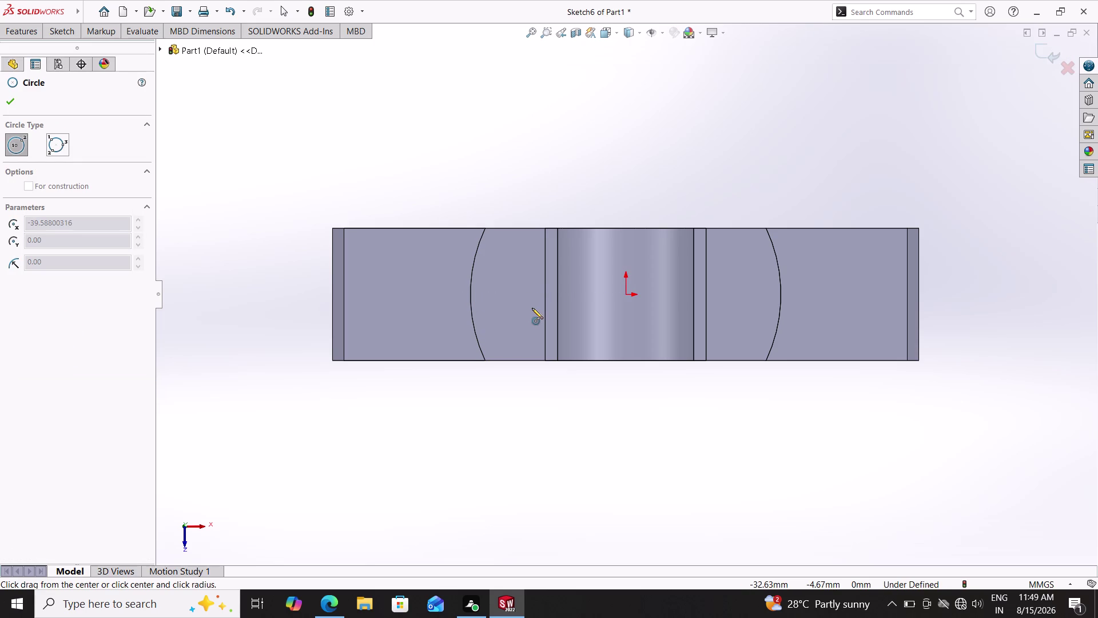
double_click(513, 293)
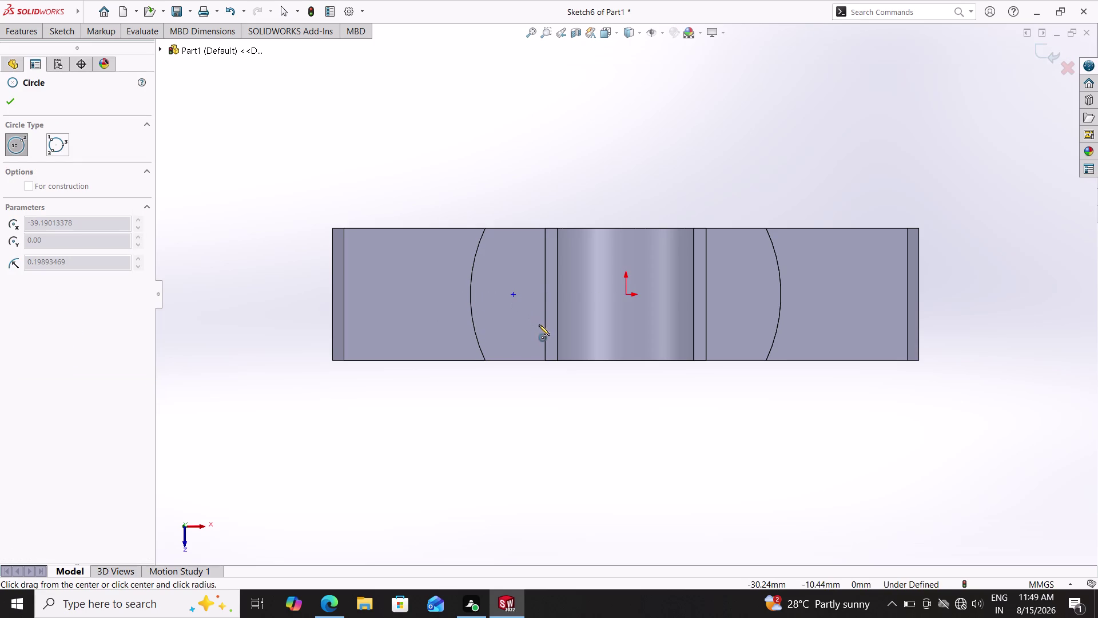
scroll(down, 3)
scroll(down, 3)
scroll(down, 3)
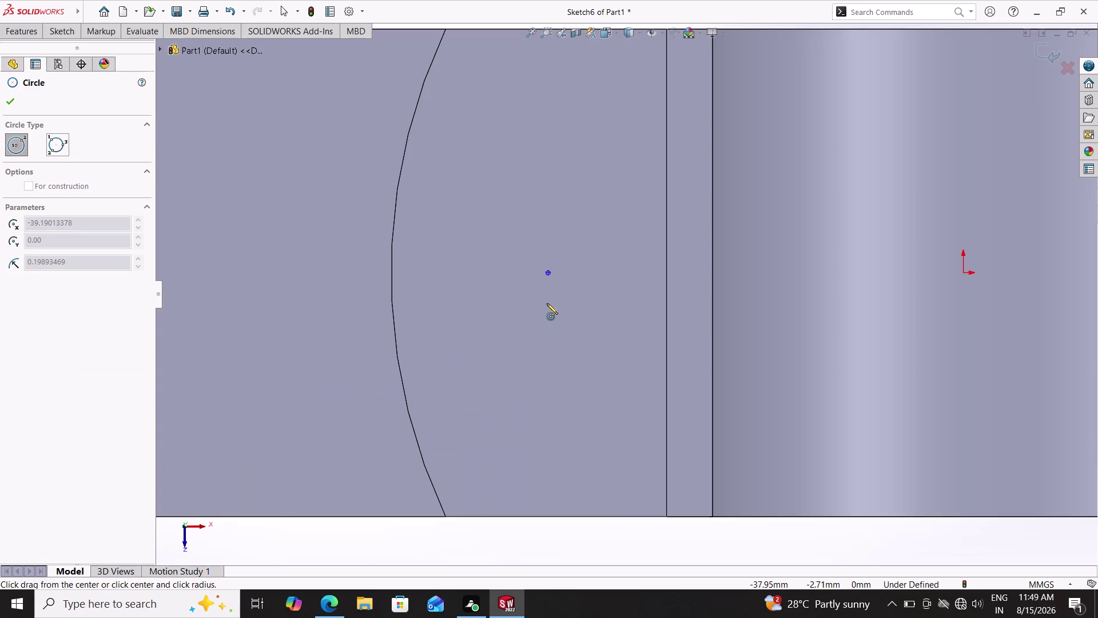
scroll(up, 3)
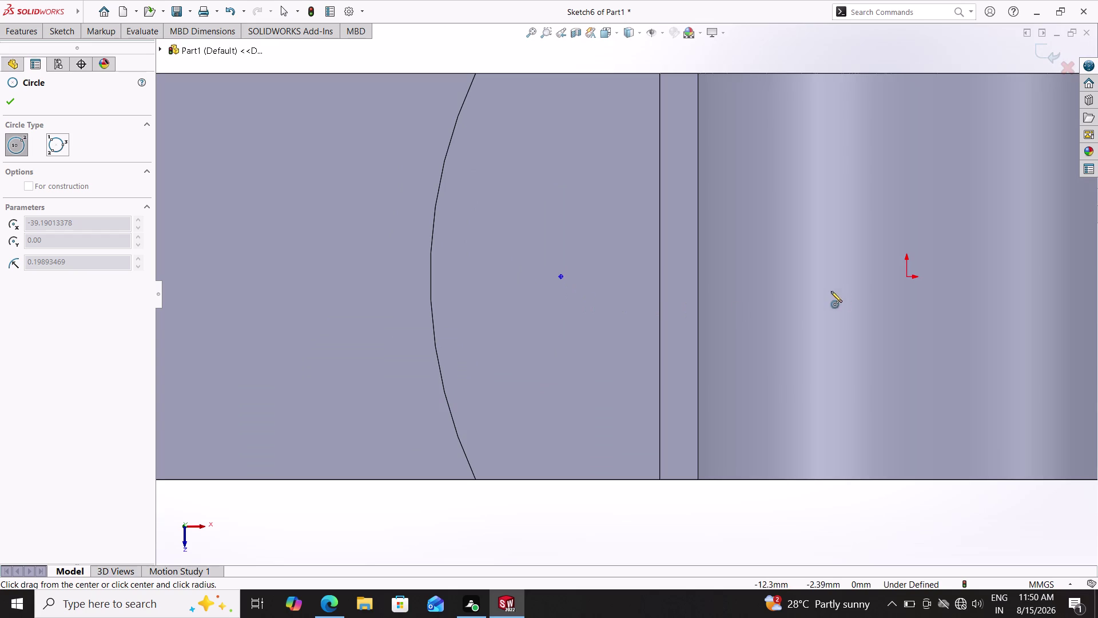
scroll(up, 3)
scroll(up, 3)
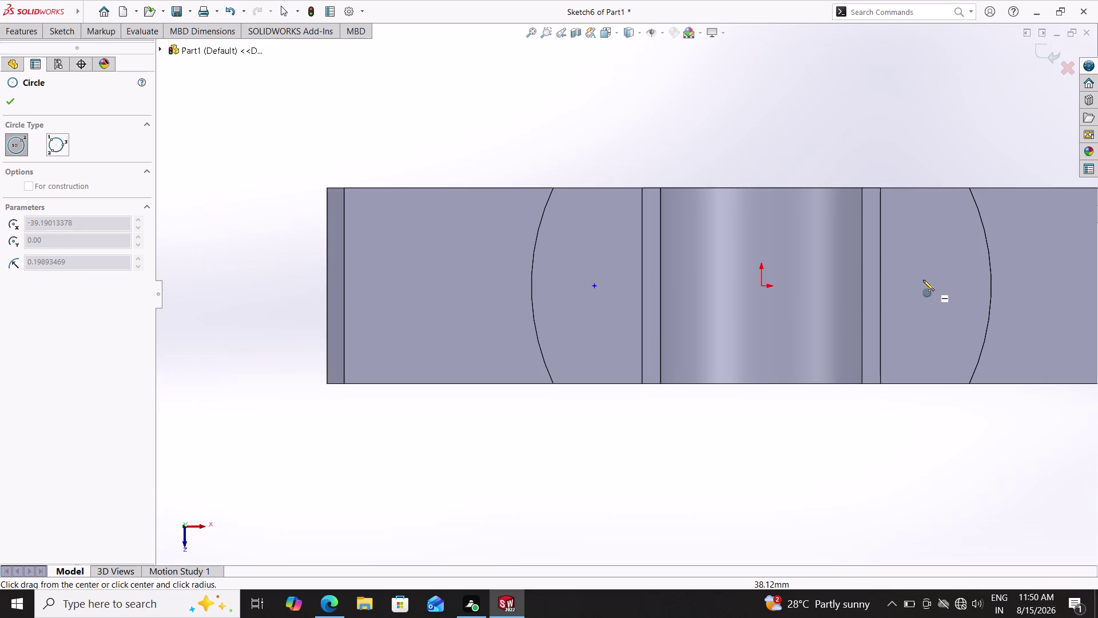
Draw a hole circle on the right side of the saddle.
double_click(923, 279)
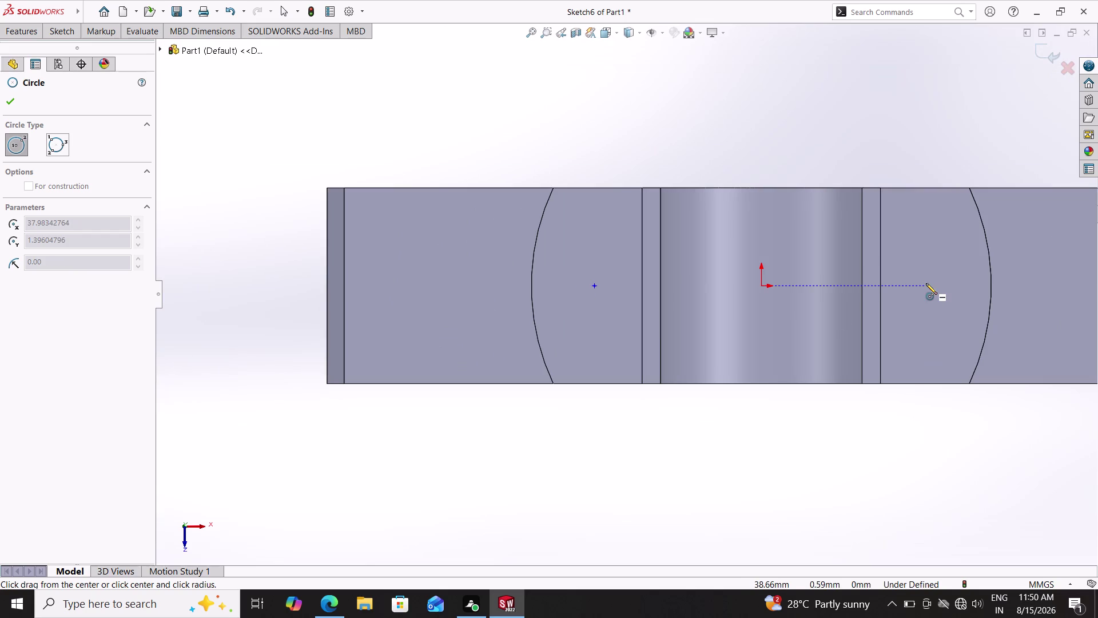
triple_click(926, 283)
double_click(948, 298)
scroll(down, 3)
scroll(down, 3)
scroll(down, 3)
scroll(up, 3)
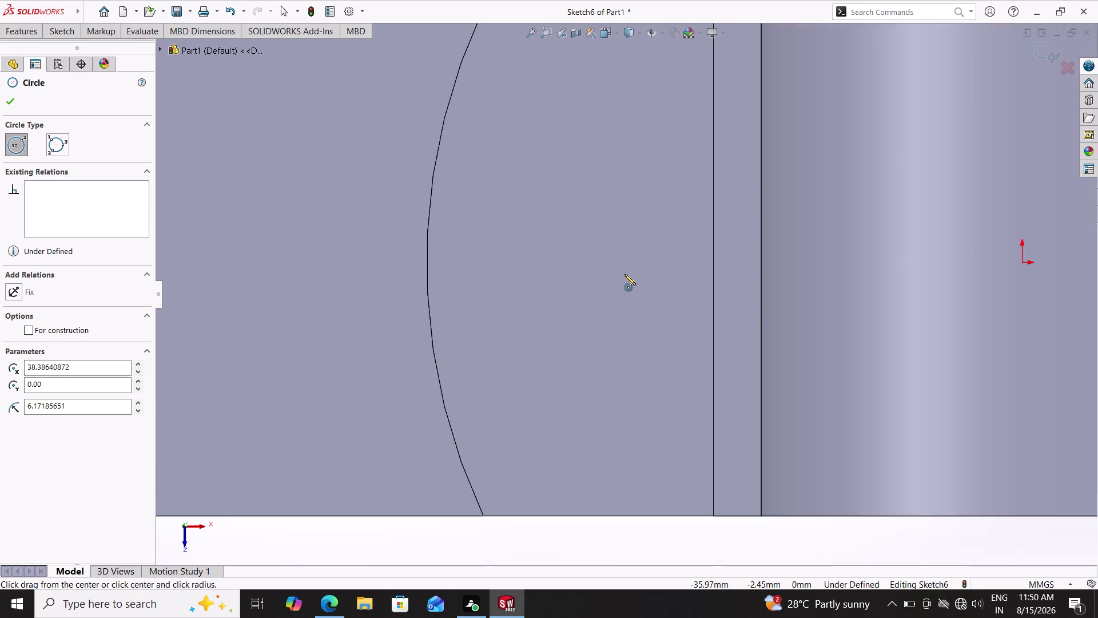
scroll(up, 3)
double_click(628, 283)
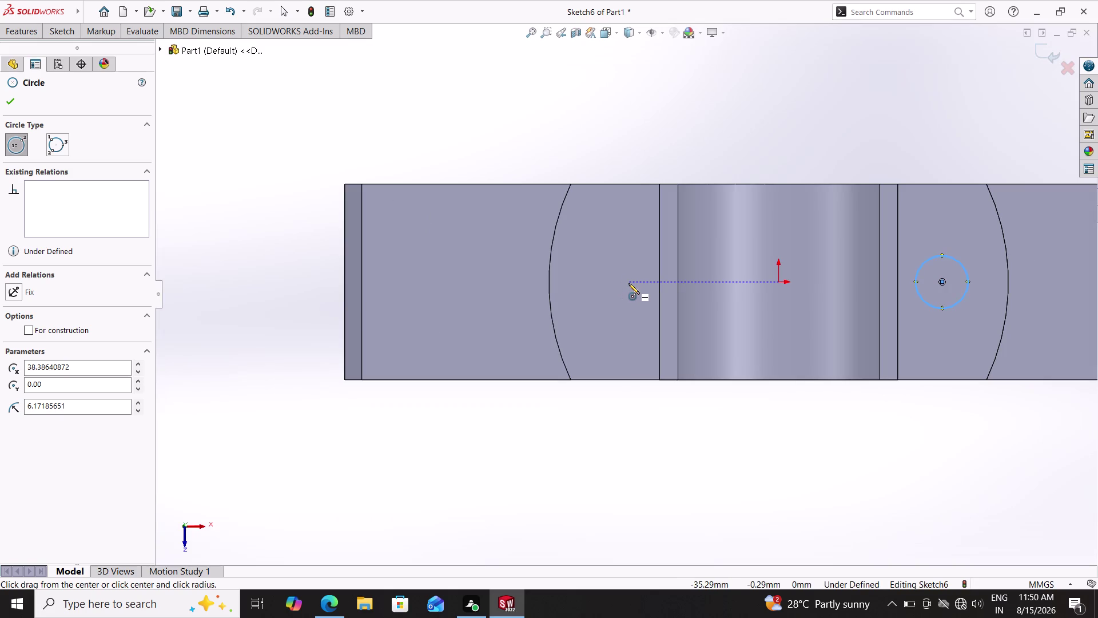
Draw the left hole circle level with the origin and select it for dimensioning.
click(618, 282)
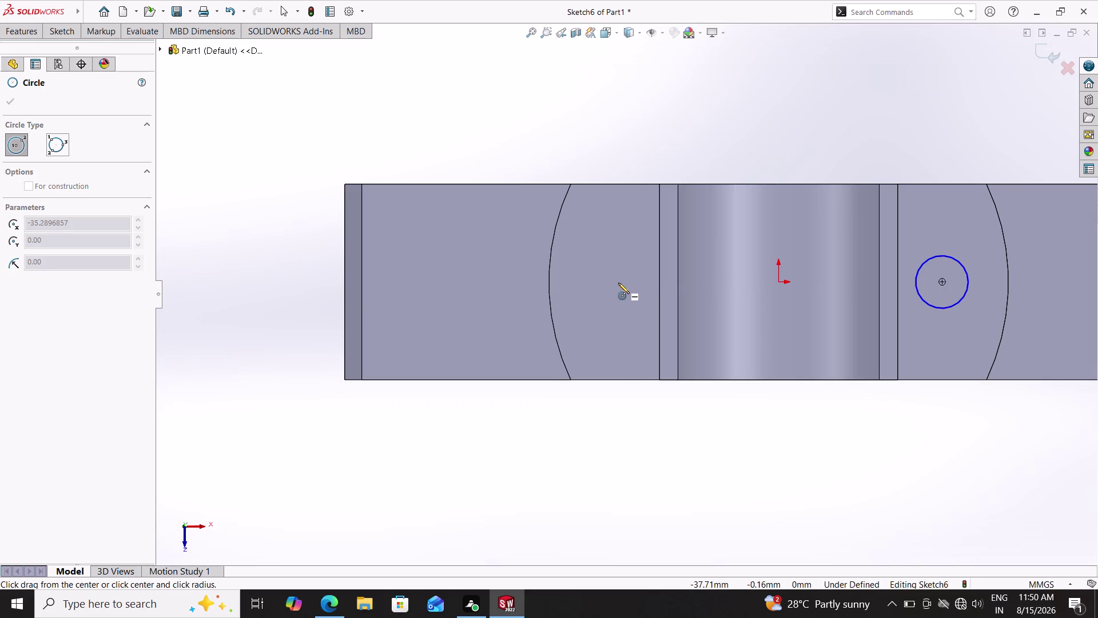
double_click(640, 303)
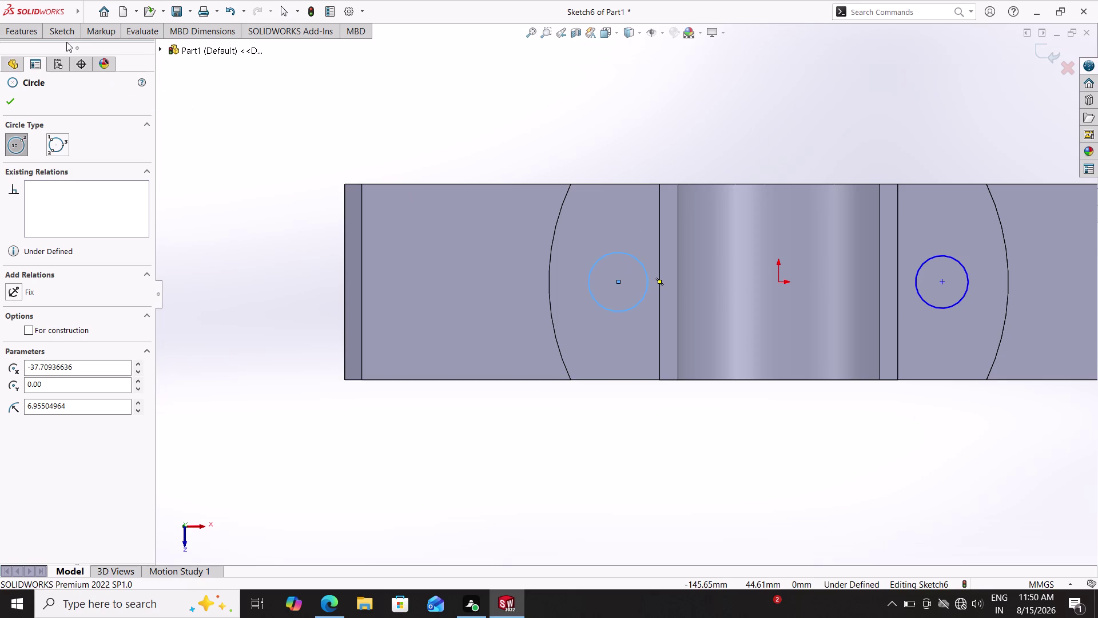
double_click(63, 26)
click(64, 55)
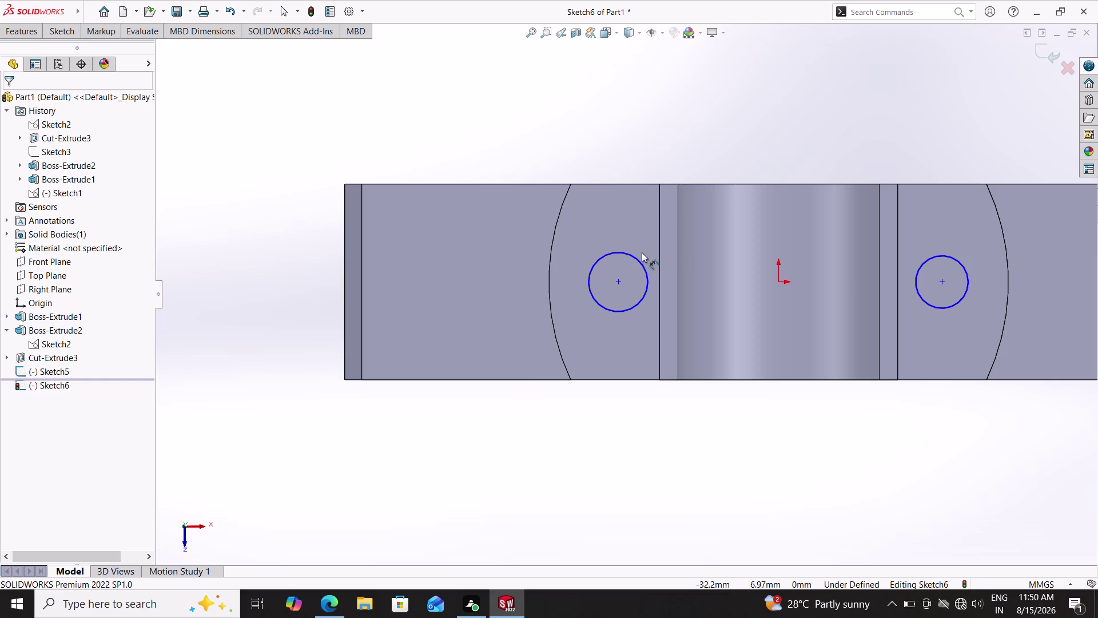
click(631, 256)
Dimension the left circle's diameter as 12 mm, placed above the part.
double_click(590, 107)
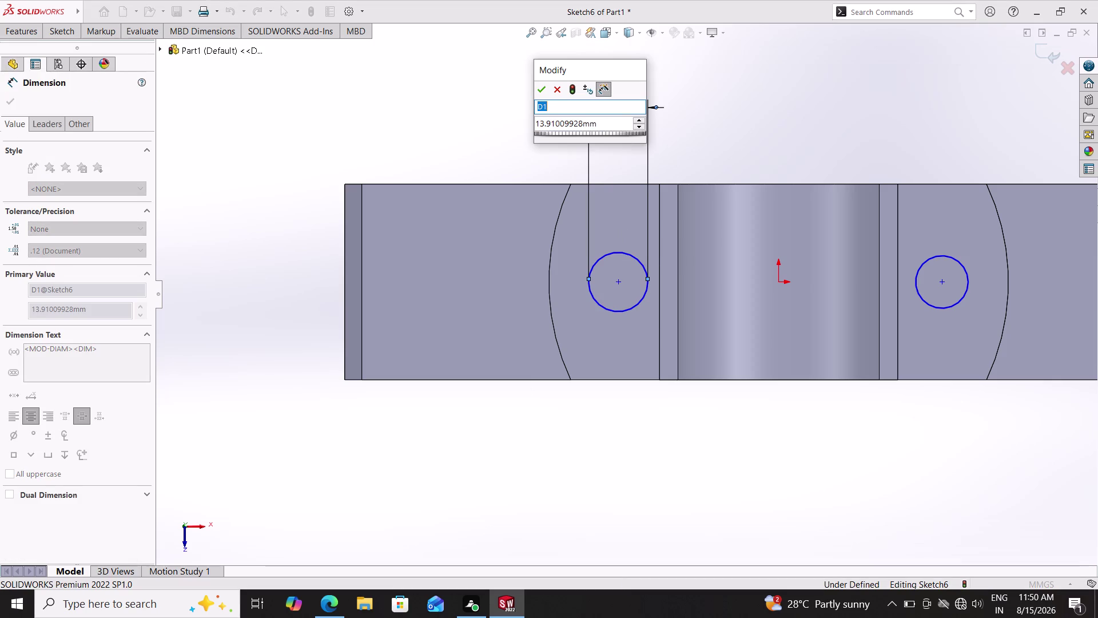
text(12)
key(Return)
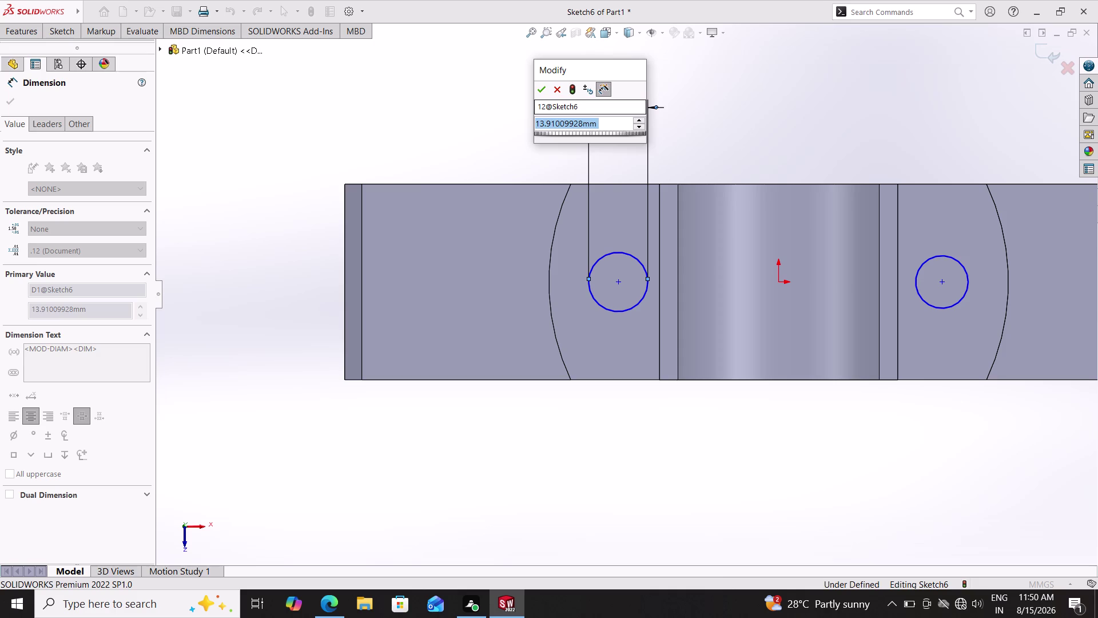
text(12)
key(Return)
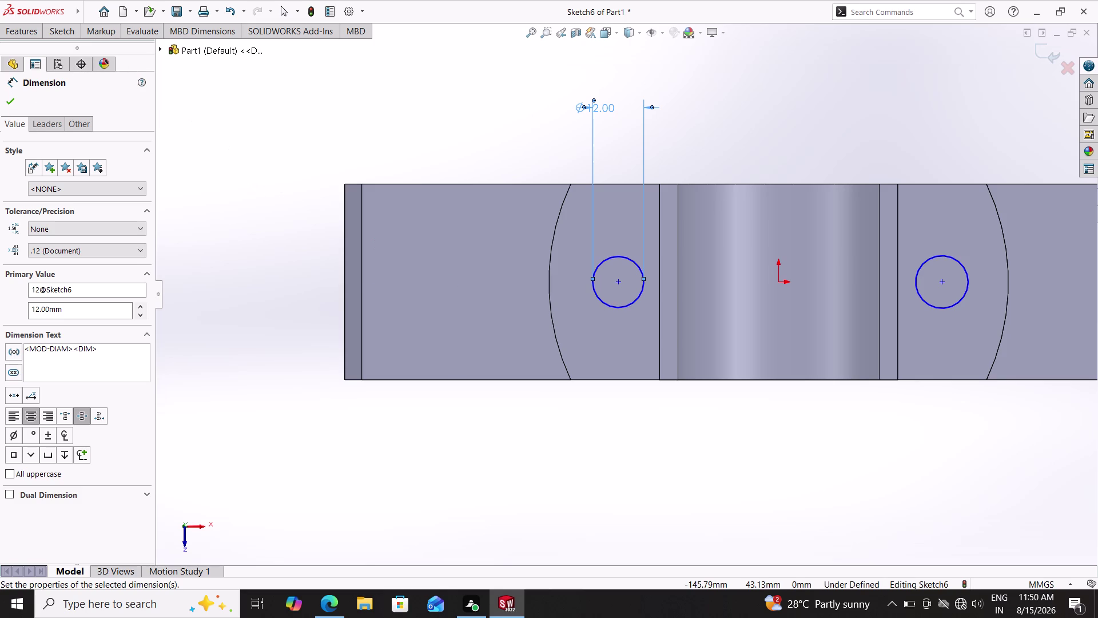
click(60, 30)
click(64, 48)
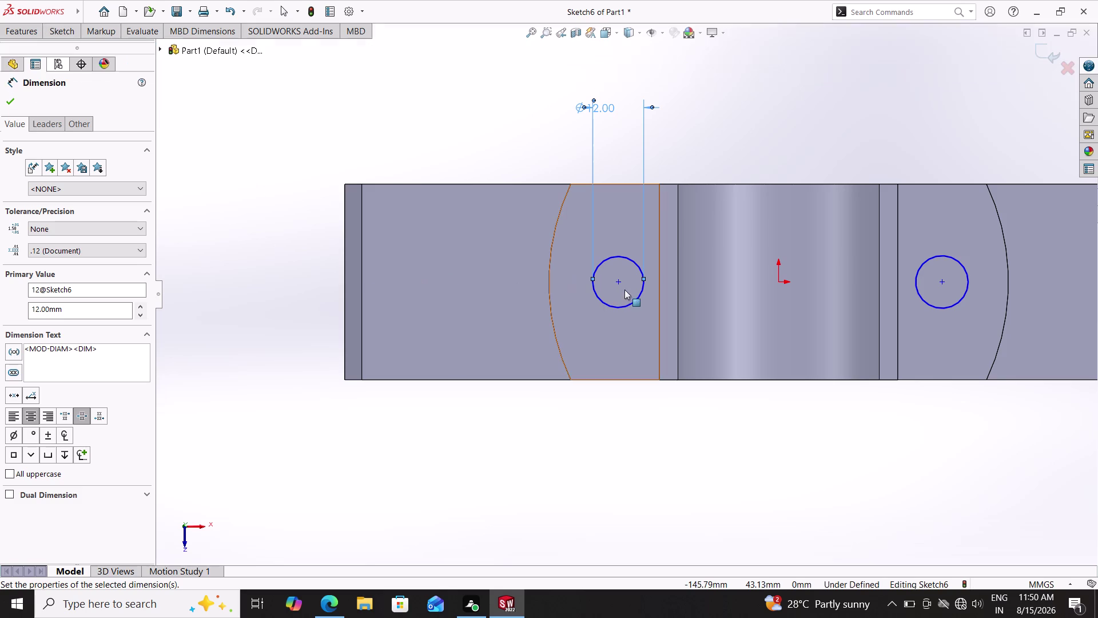
Select both circle centres and begin a Smart Dimension from the left centre.
double_click(617, 281)
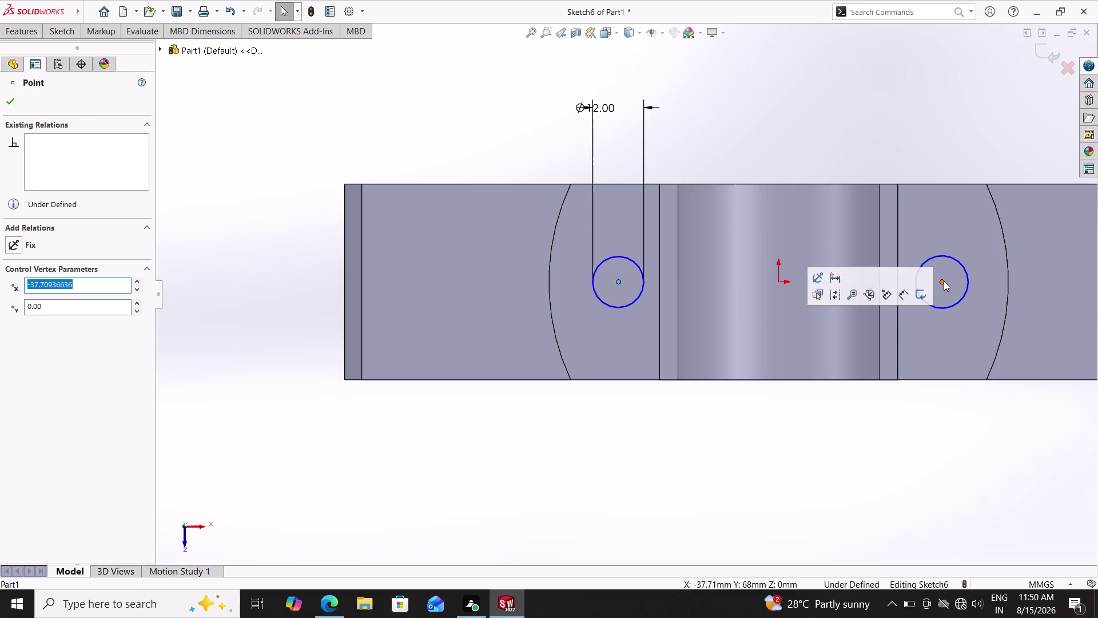
click(943, 281)
click(64, 24)
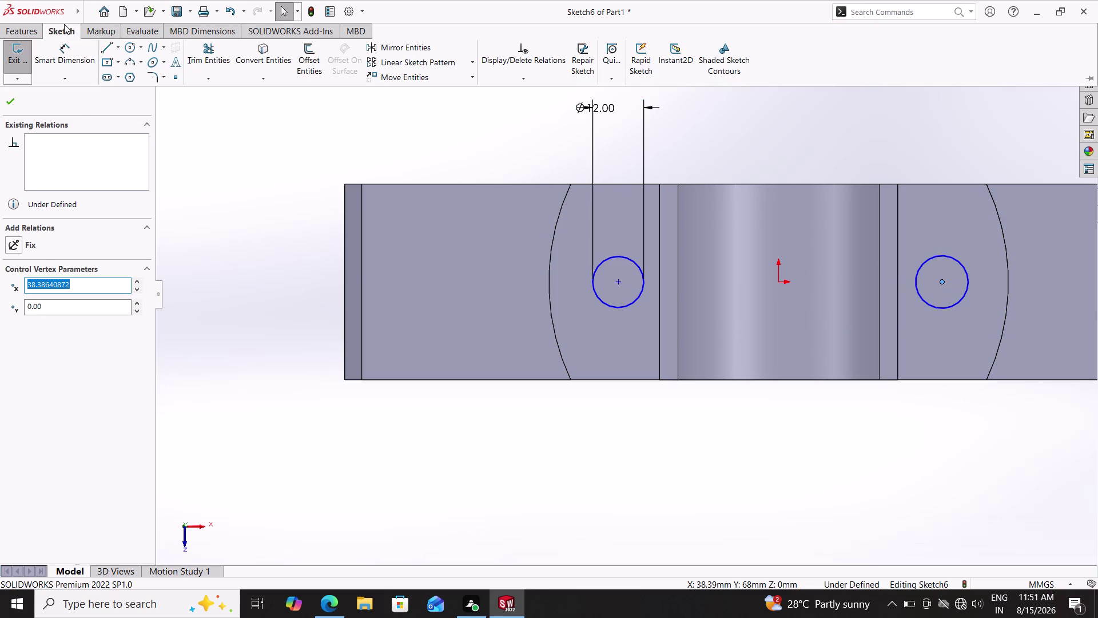
click(63, 48)
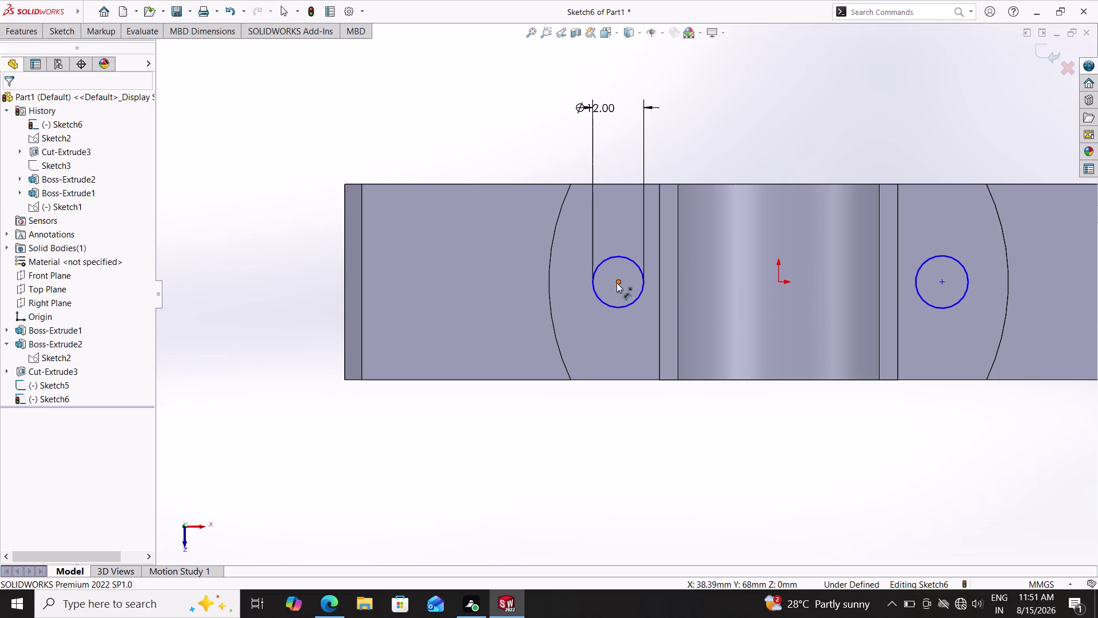
click(616, 283)
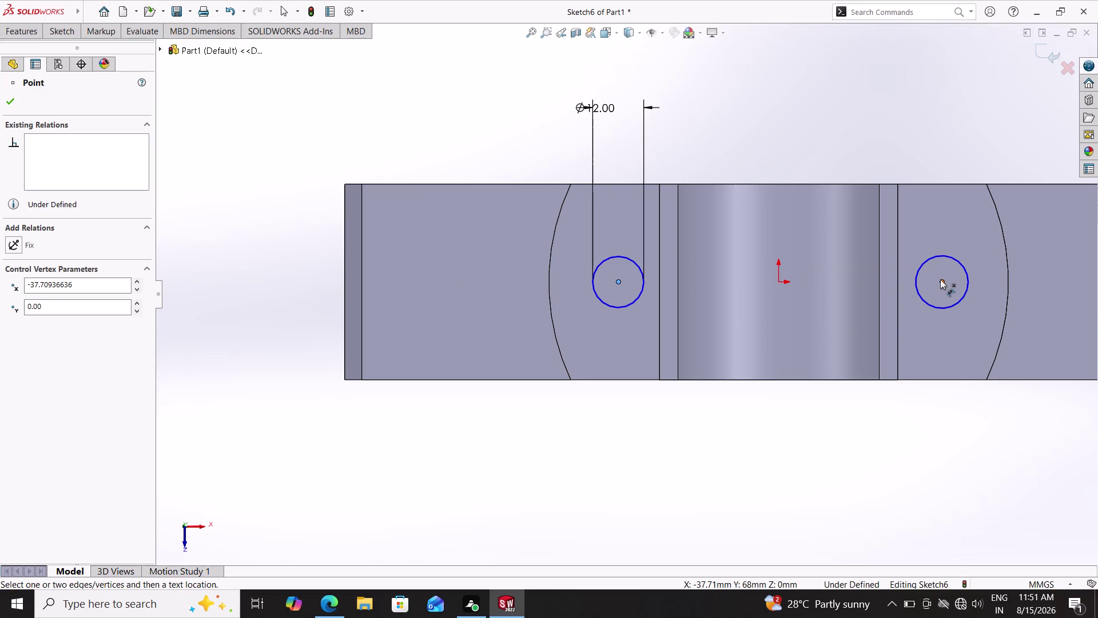
Dimension the two hole centres 78 mm apart, placed below the part.
click(940, 279)
double_click(736, 443)
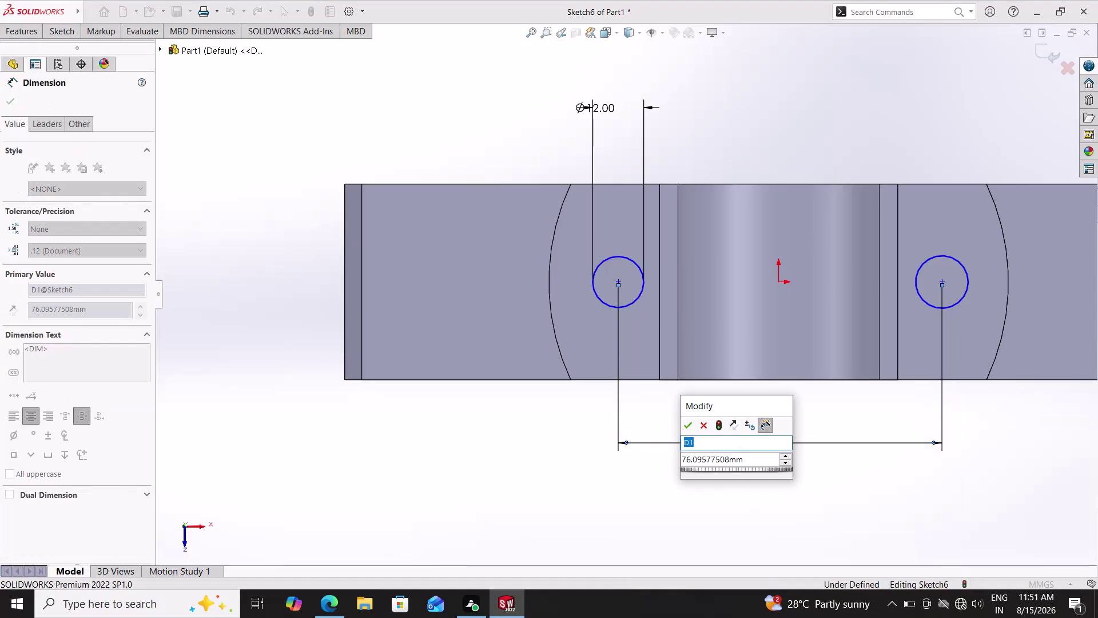
click(745, 464)
drag(746, 463, 668, 452)
double_click(657, 453)
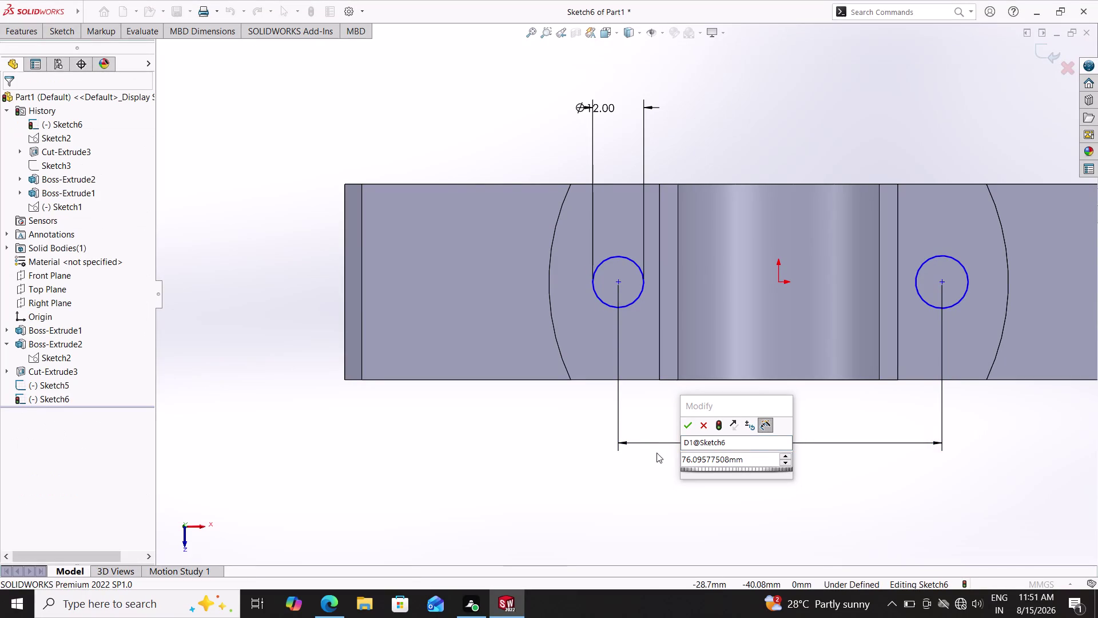
click(759, 456)
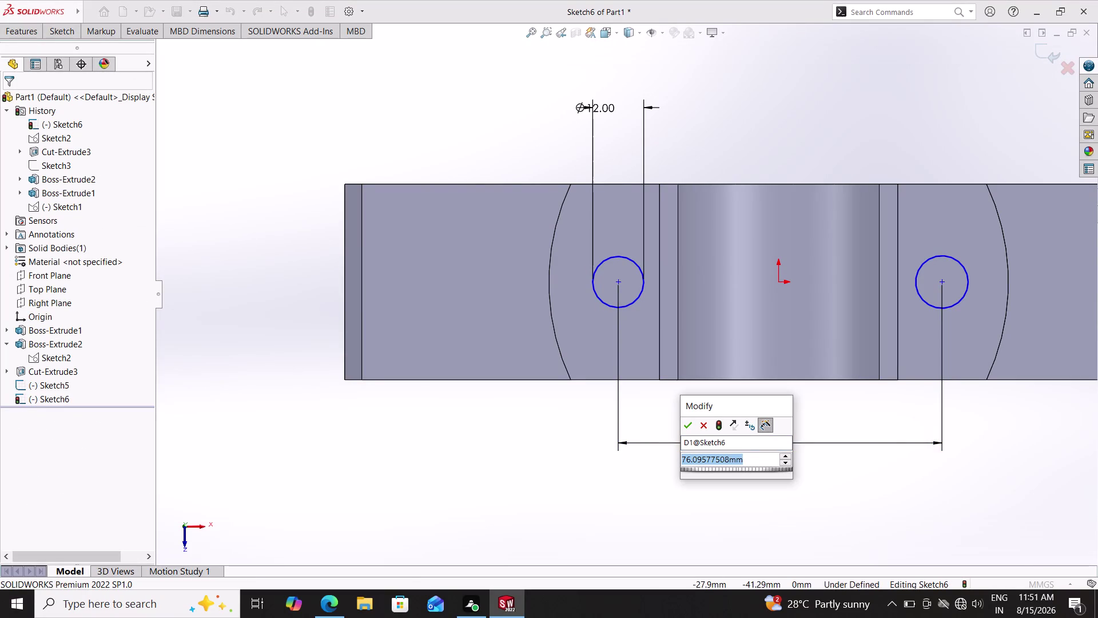
text(78)
key(Return)
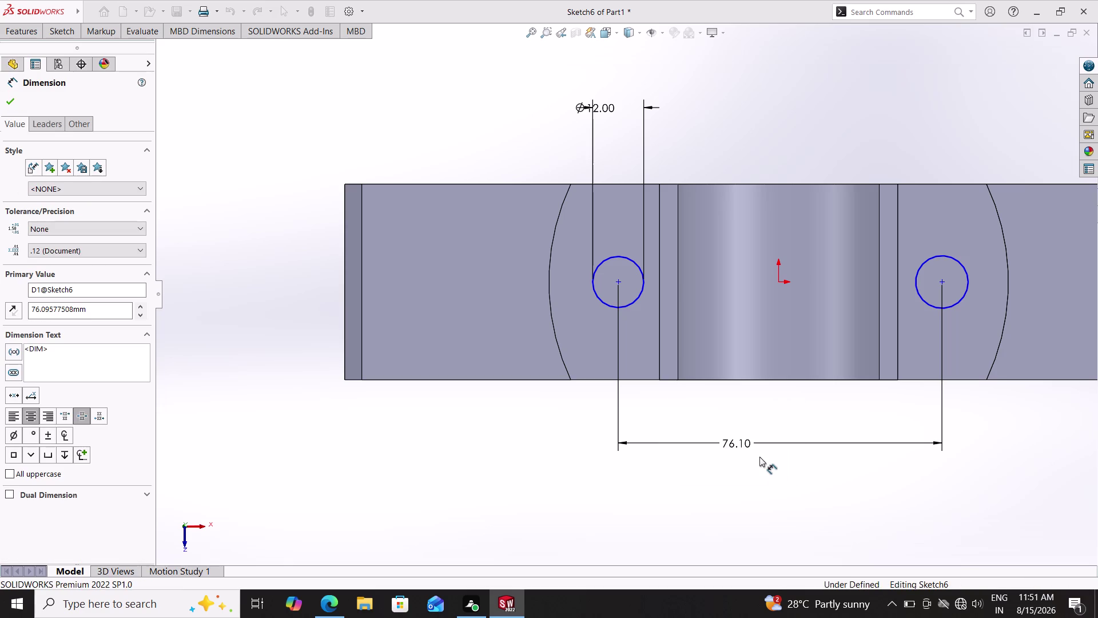
click(780, 284)
Dimension the origin to the left centre as 78/2 (39 mm).
click(617, 282)
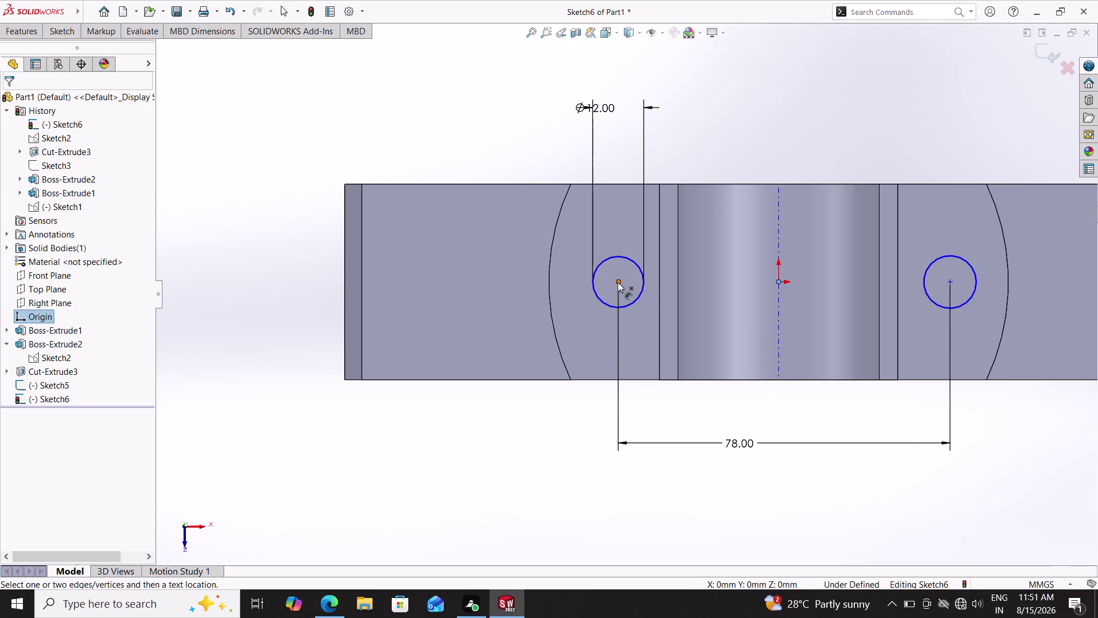
click(697, 410)
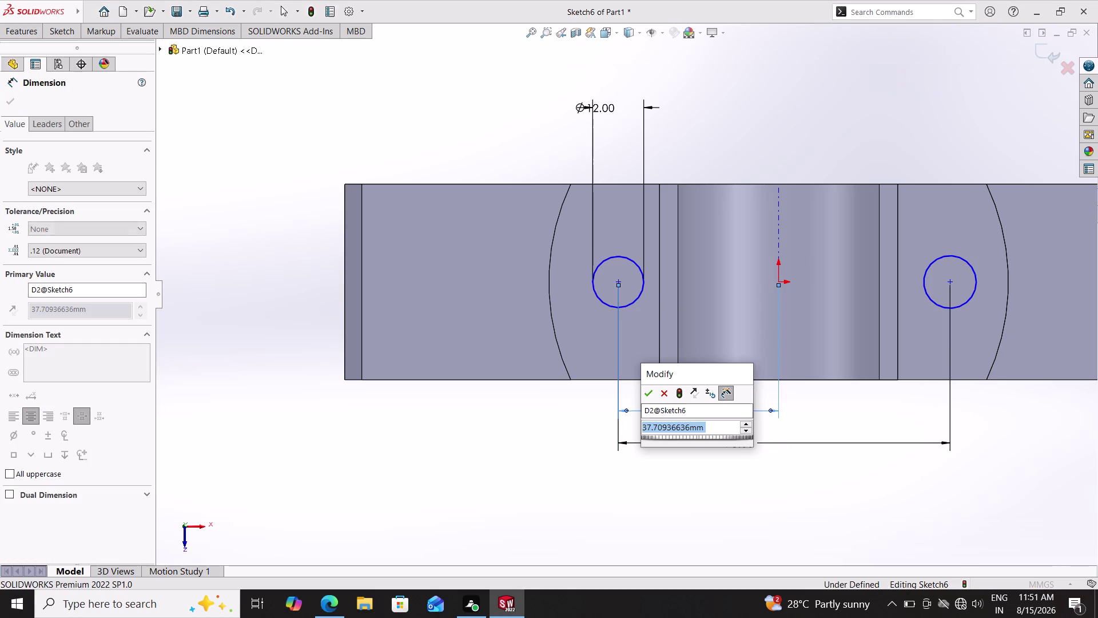
text(78)
text(/)
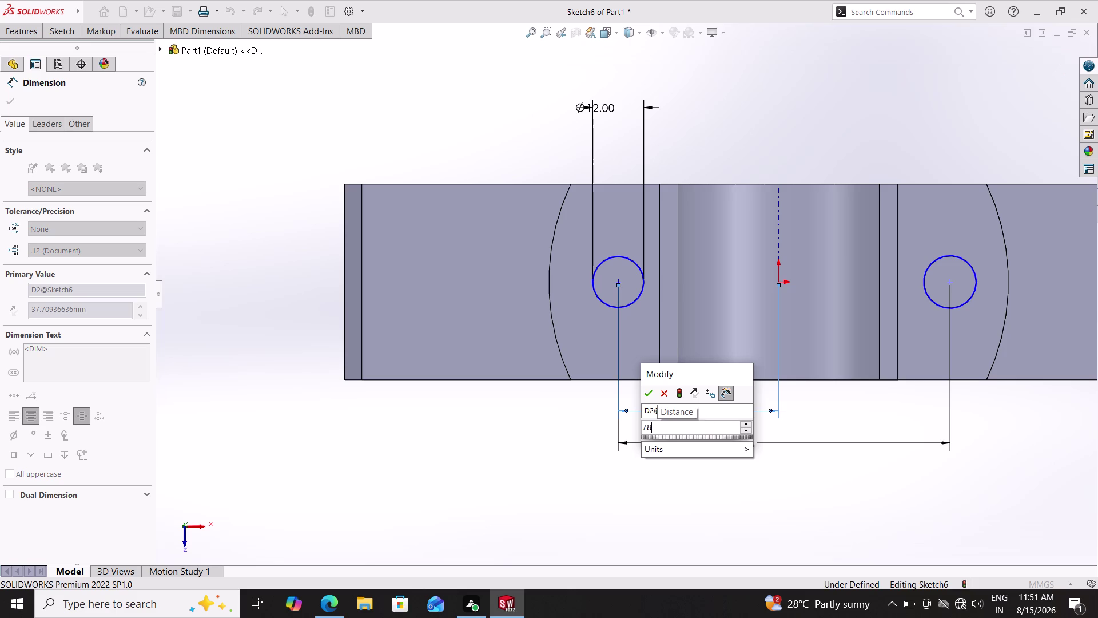
text(2)
key(Return)
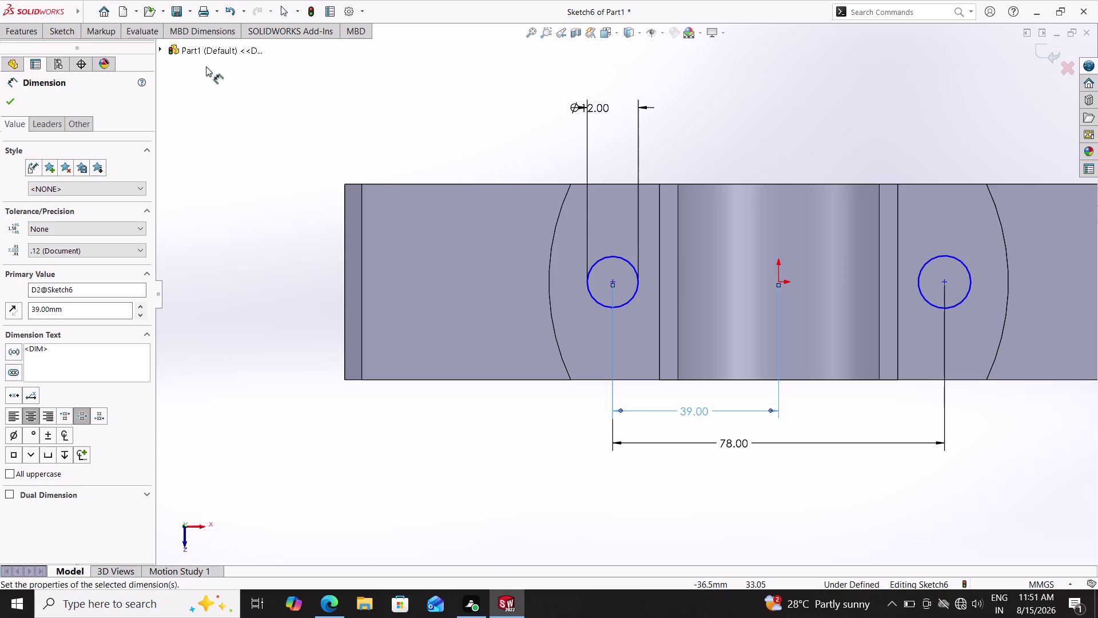
double_click(2, 99)
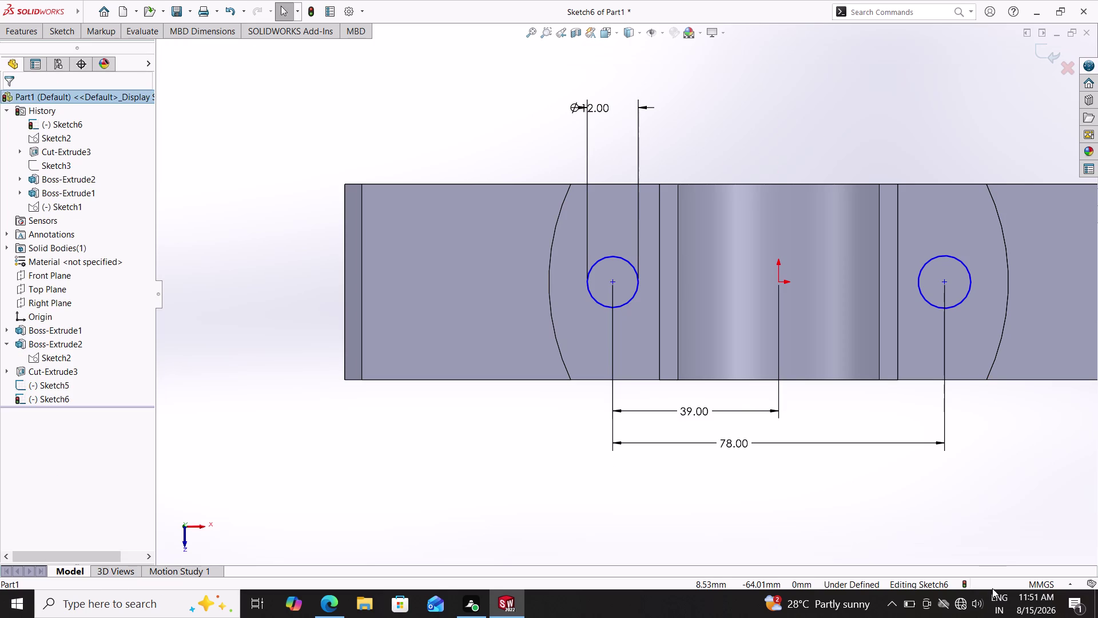
Make the two hole circles equal in size.
click(611, 281)
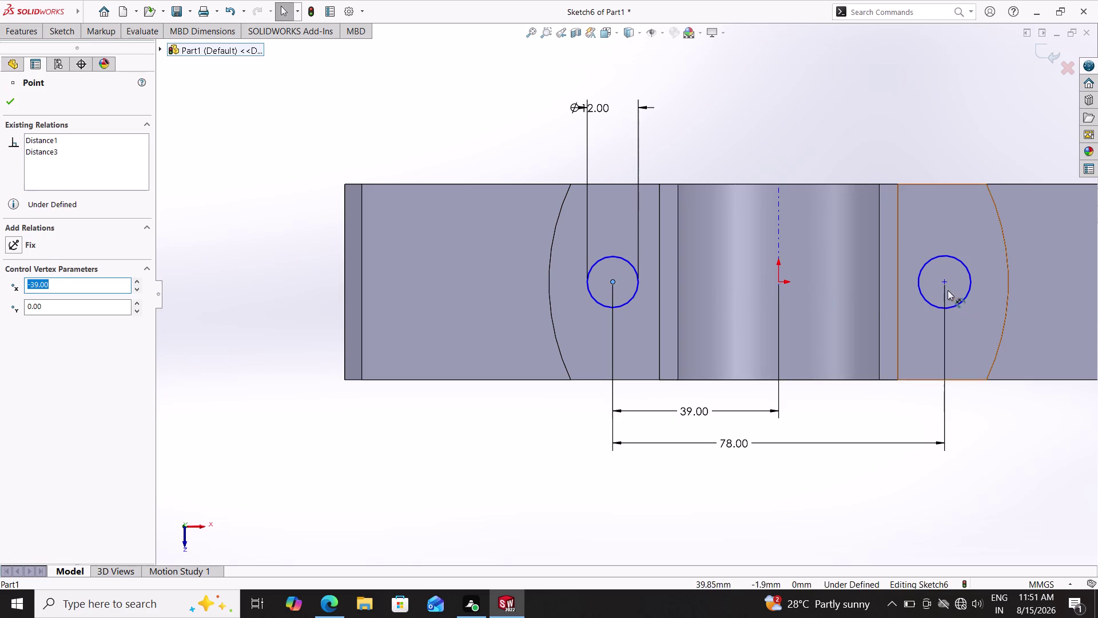
key(Escape)
click(968, 290)
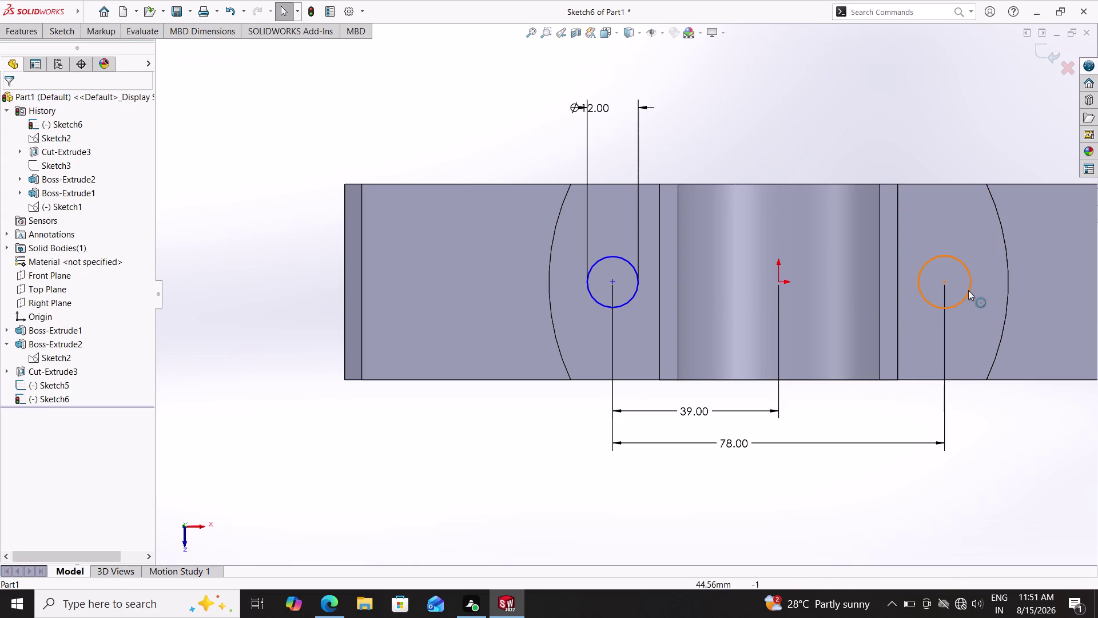
click(638, 293)
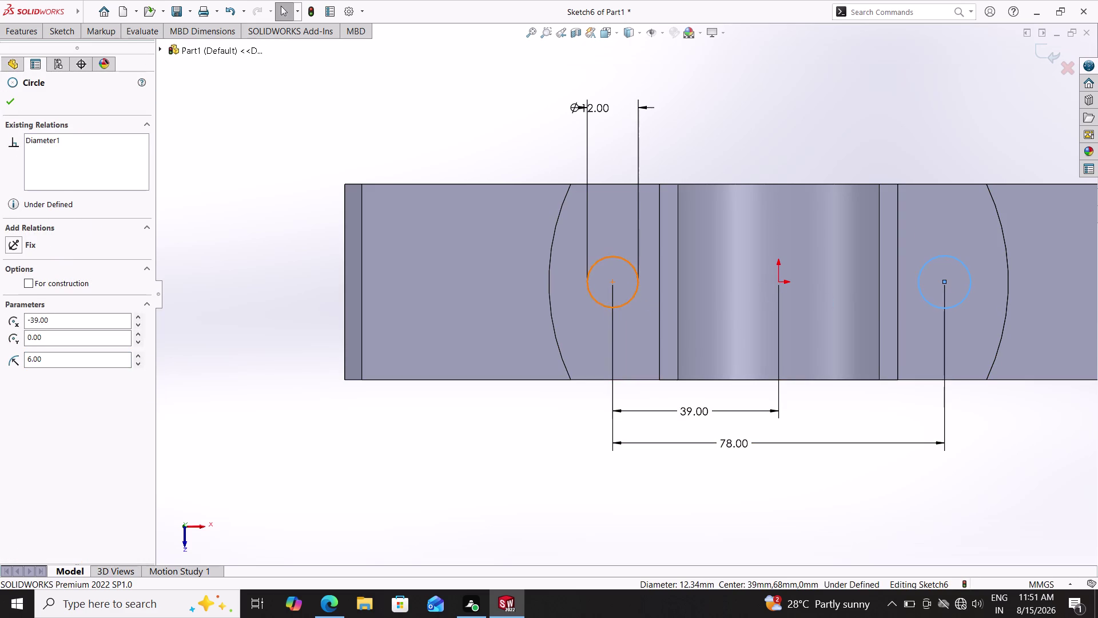
click(50, 352)
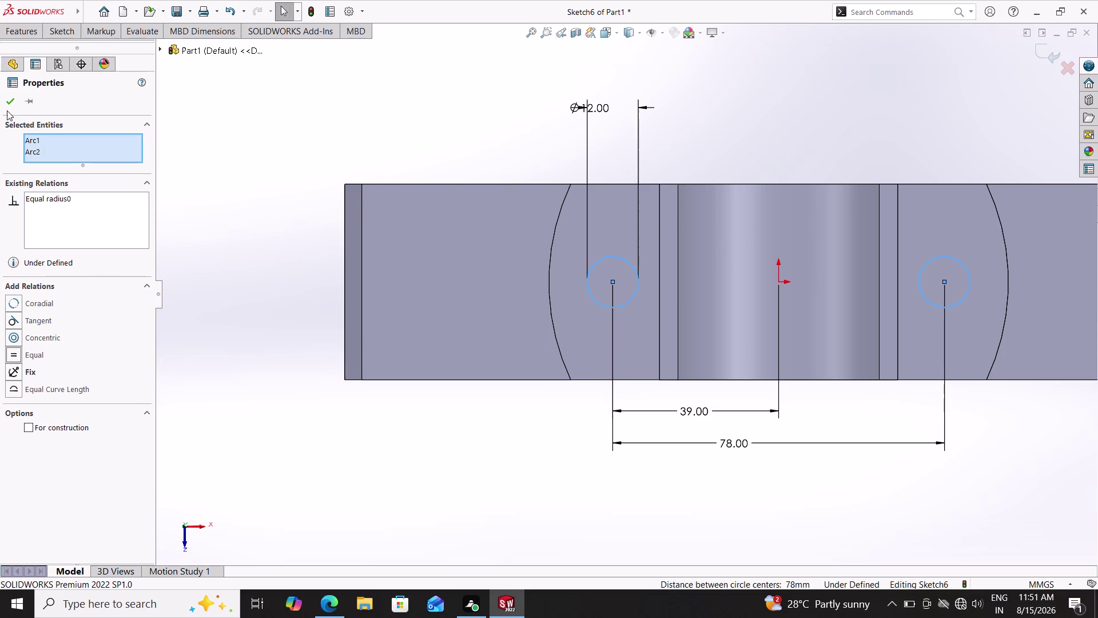
double_click(13, 97)
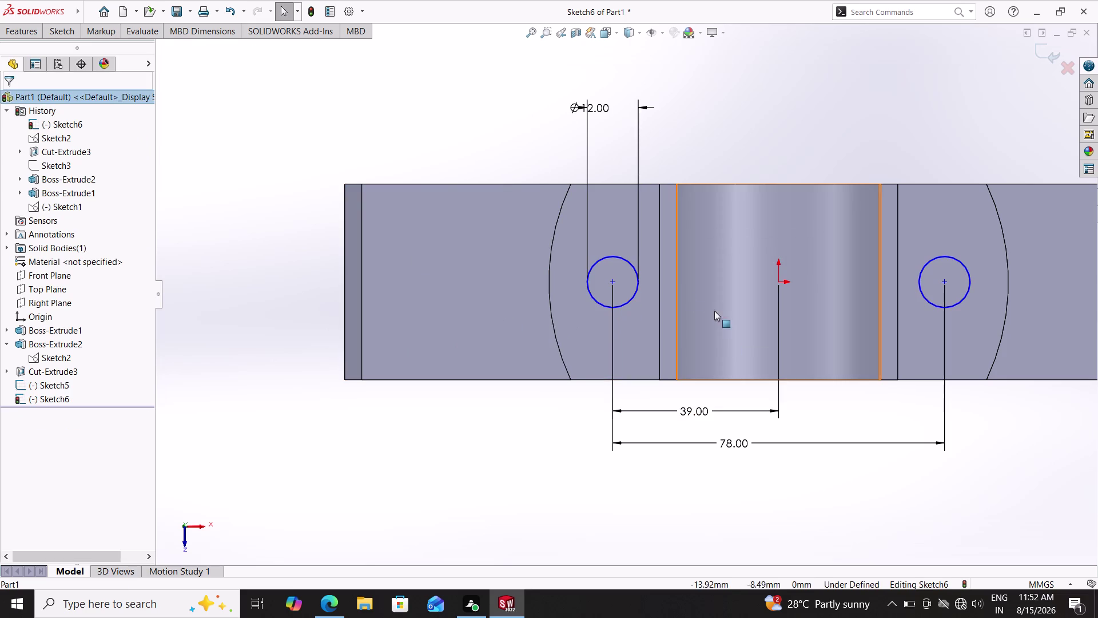
Add a Horizontal relation between the left hole centre and the origin.
double_click(613, 281)
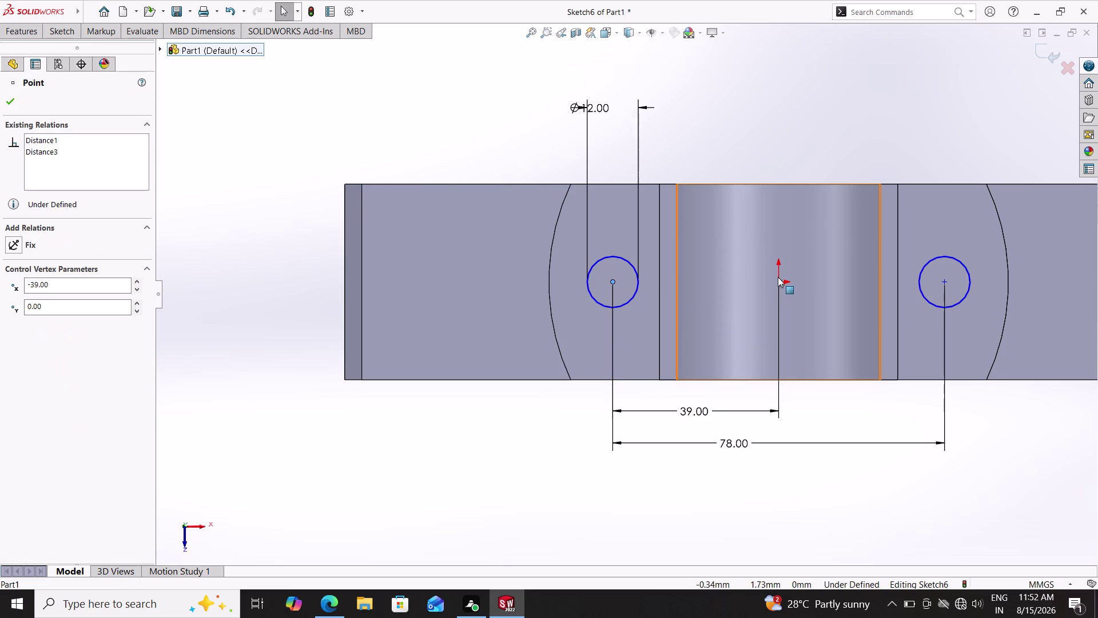
click(780, 282)
triple_click(943, 281)
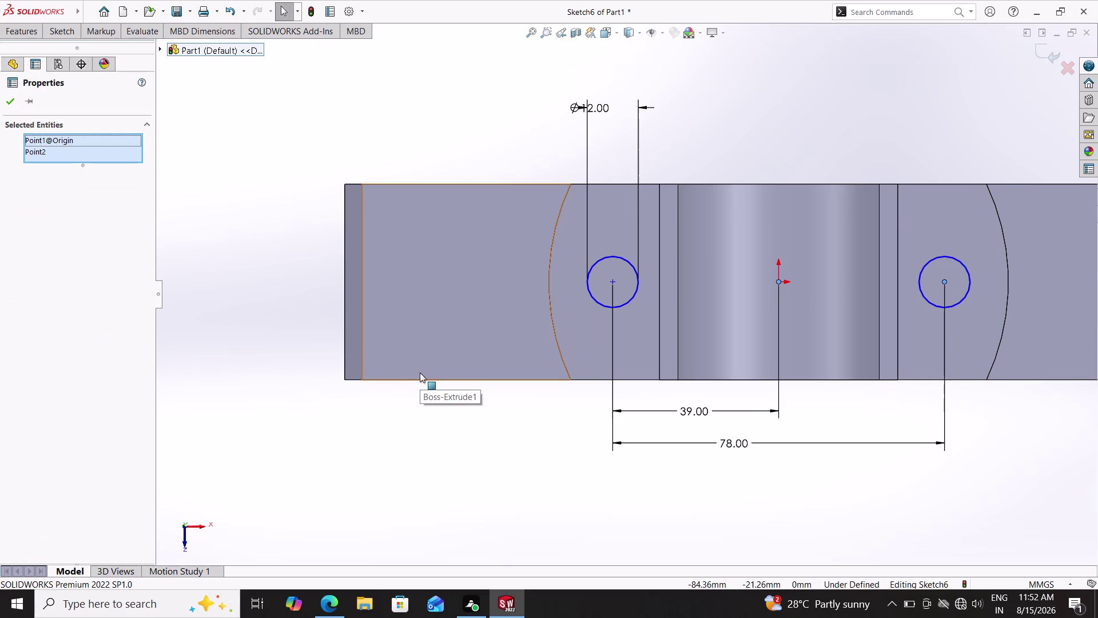
click(4, 100)
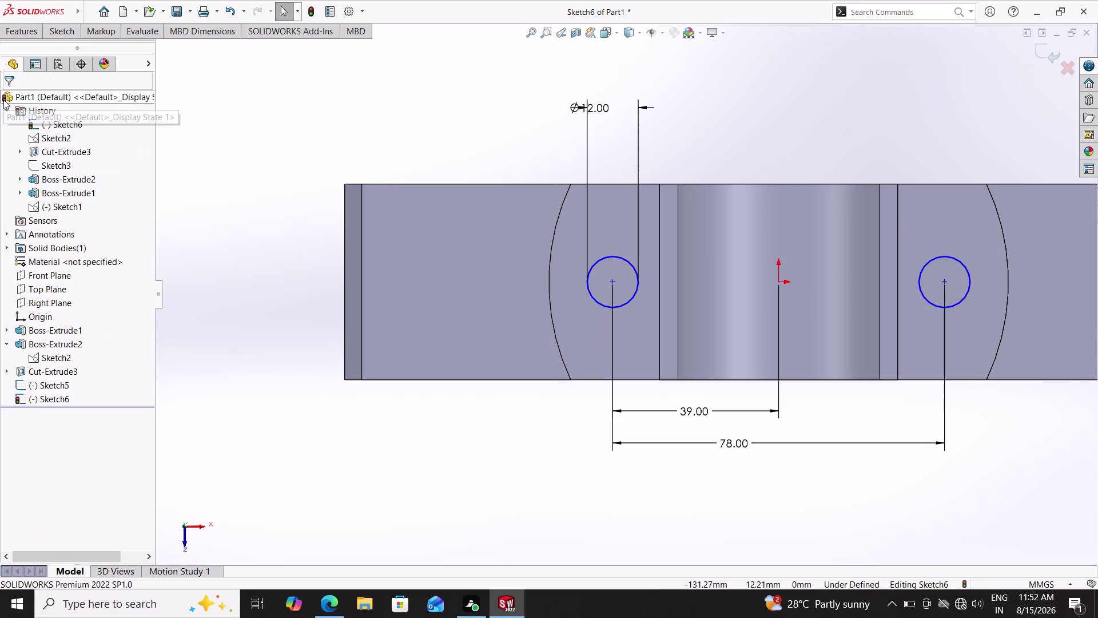
double_click(612, 283)
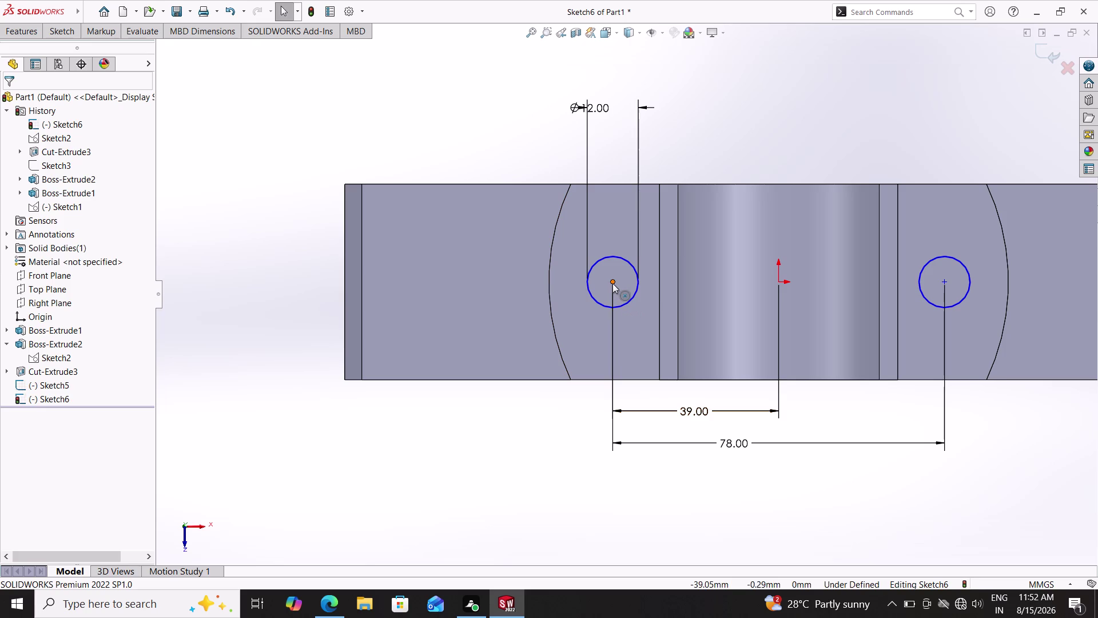
click(779, 280)
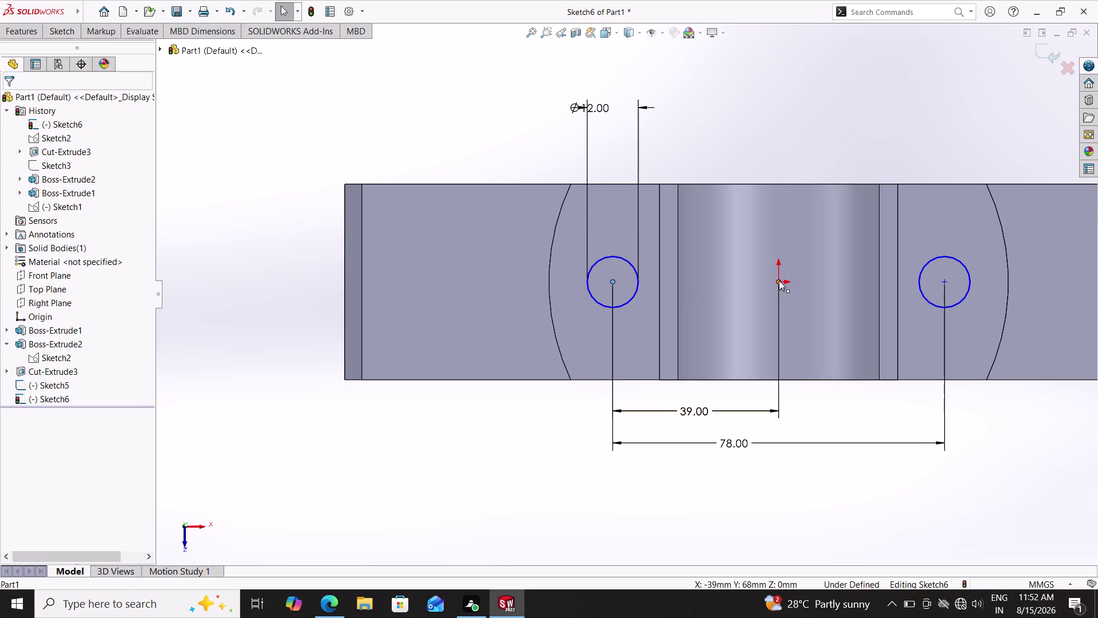
click(946, 282)
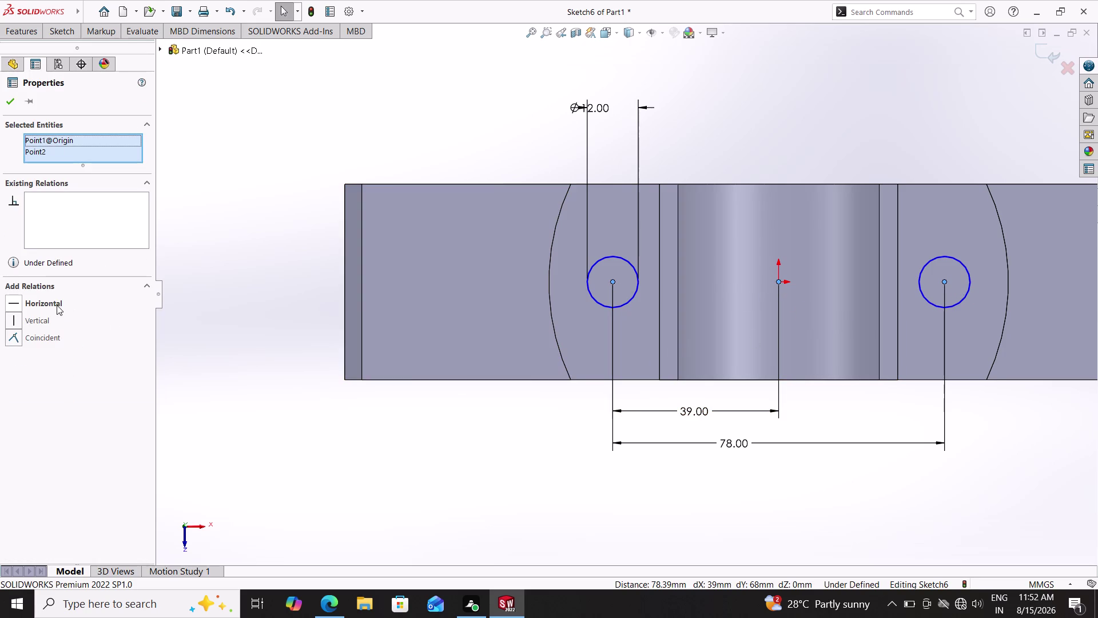
click(56, 305)
double_click(4, 102)
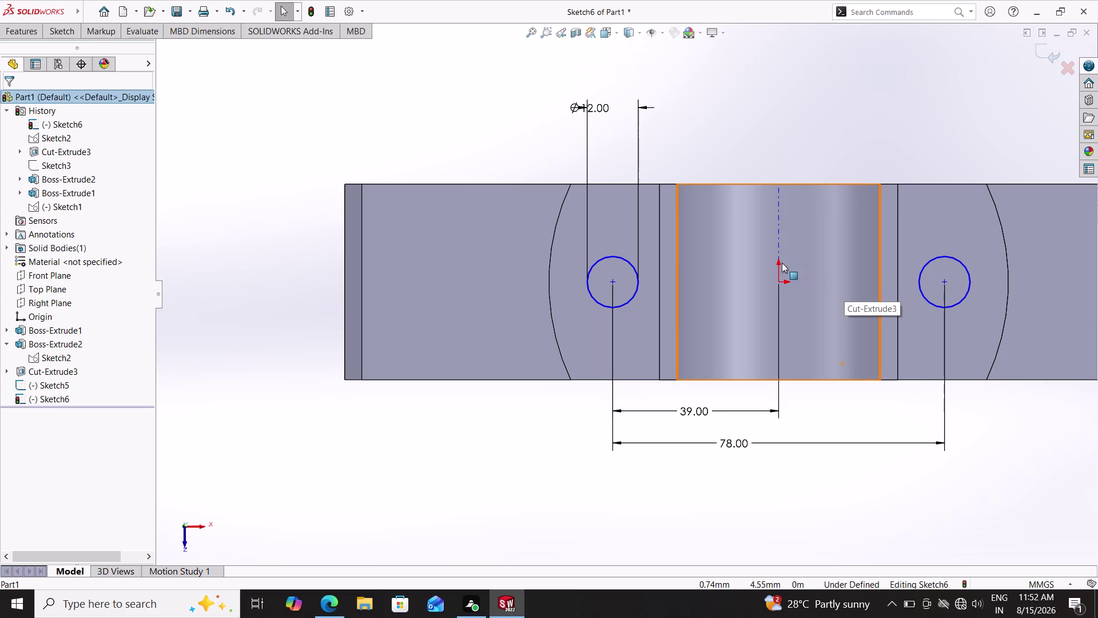
double_click(74, 26)
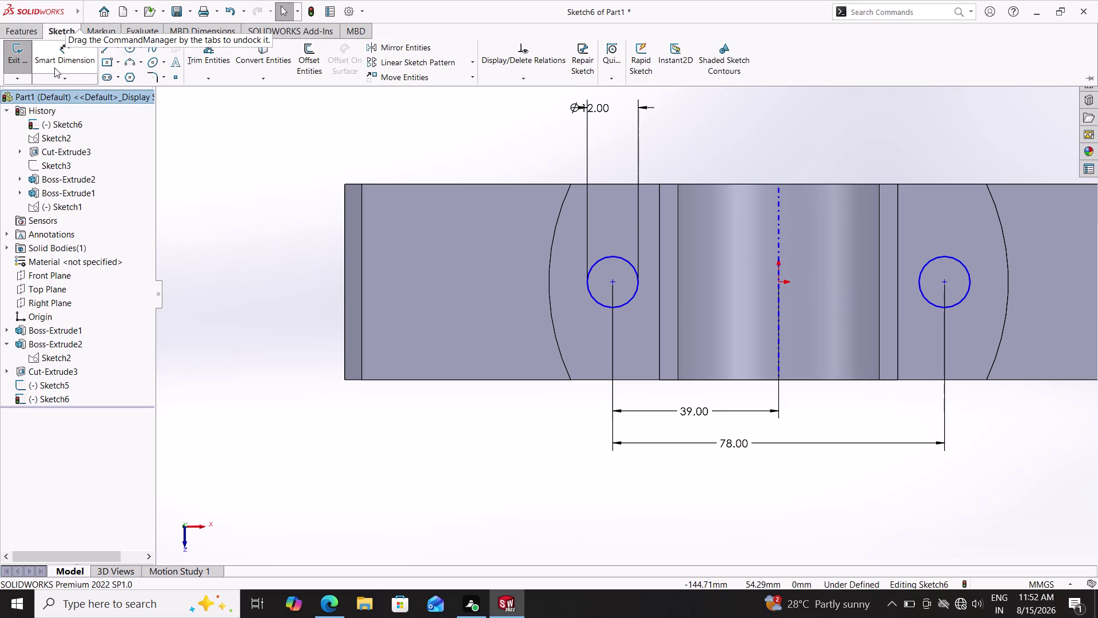
Draw a vertical construction centreline through the origin, extending well above the bar's top edge.
click(118, 46)
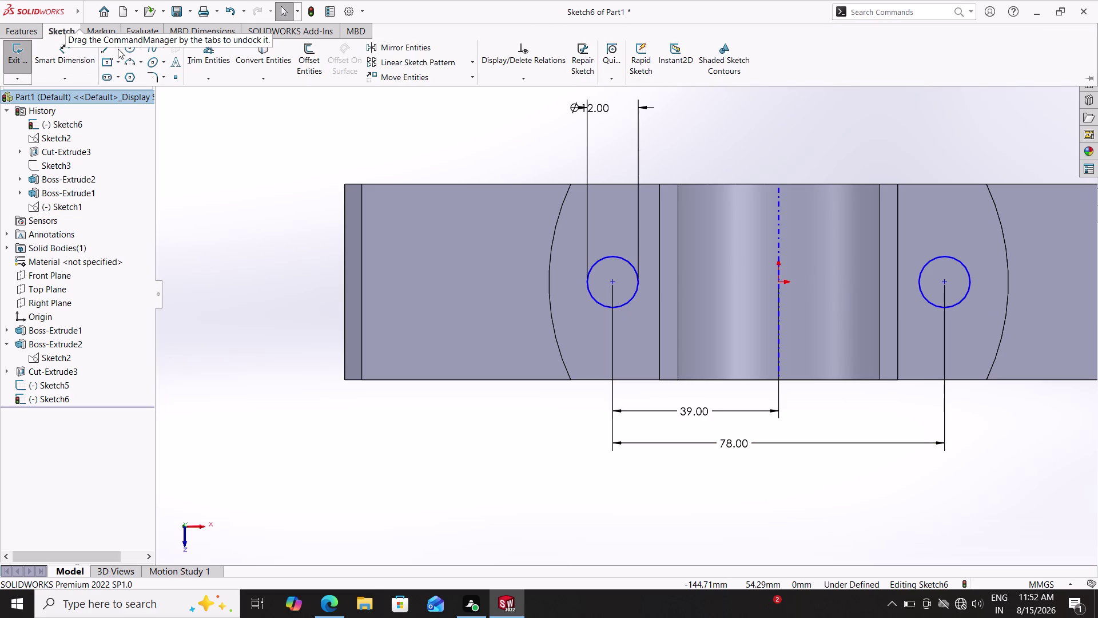
click(121, 51)
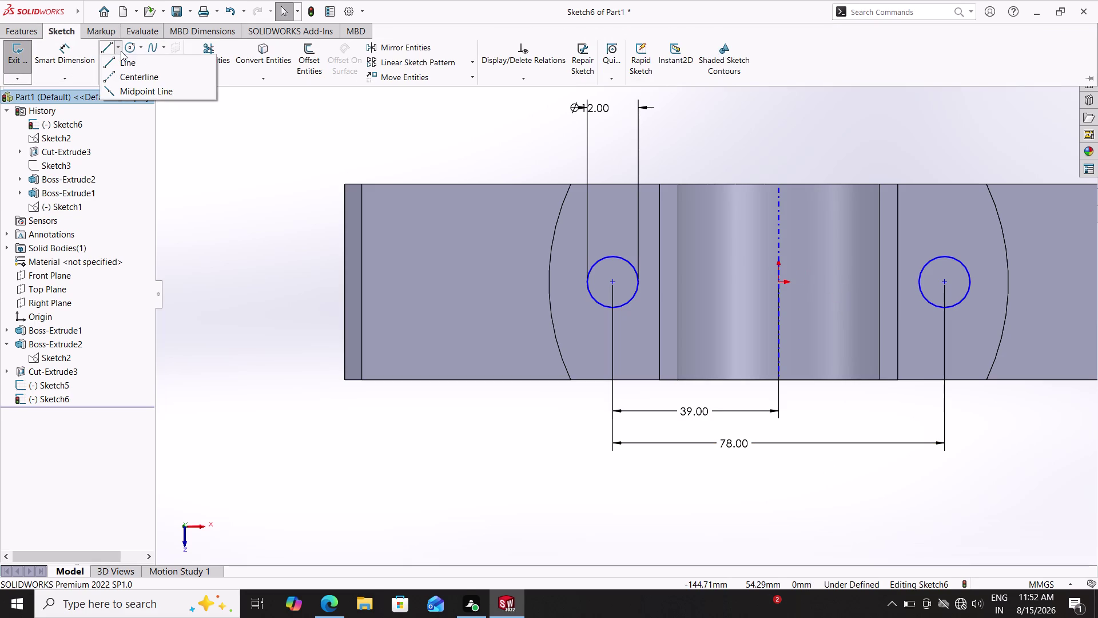
double_click(123, 73)
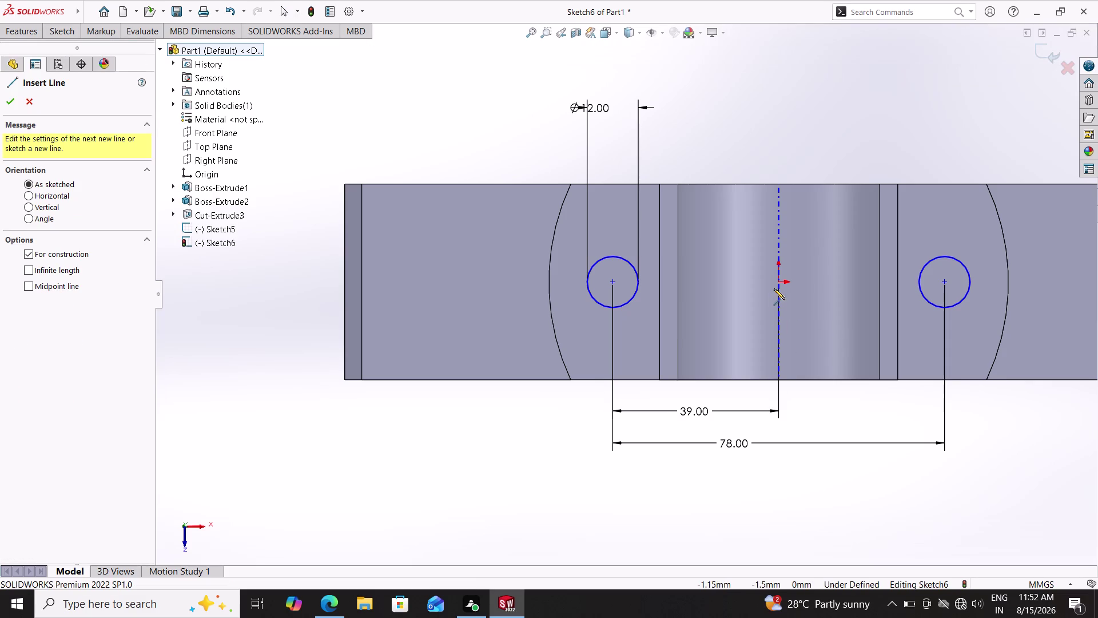
double_click(779, 284)
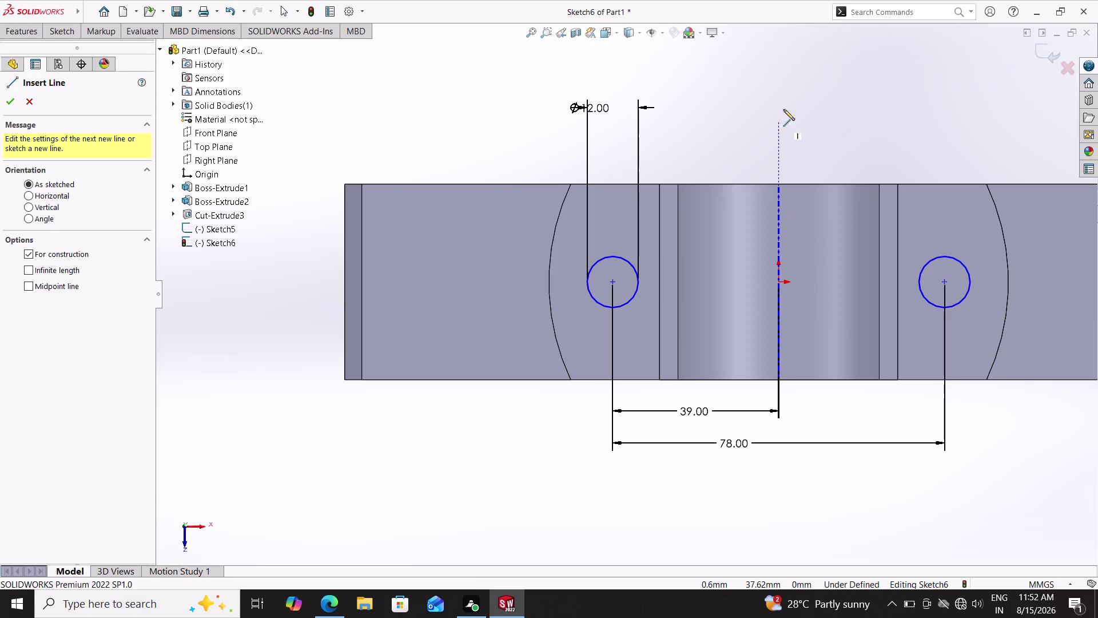
click(779, 88)
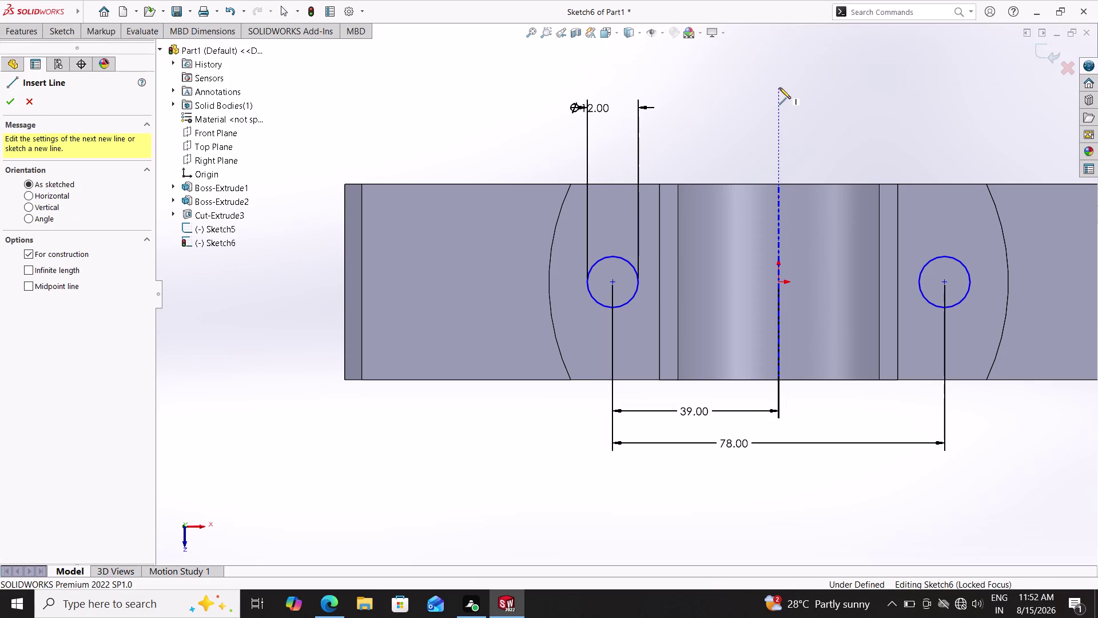
click(778, 282)
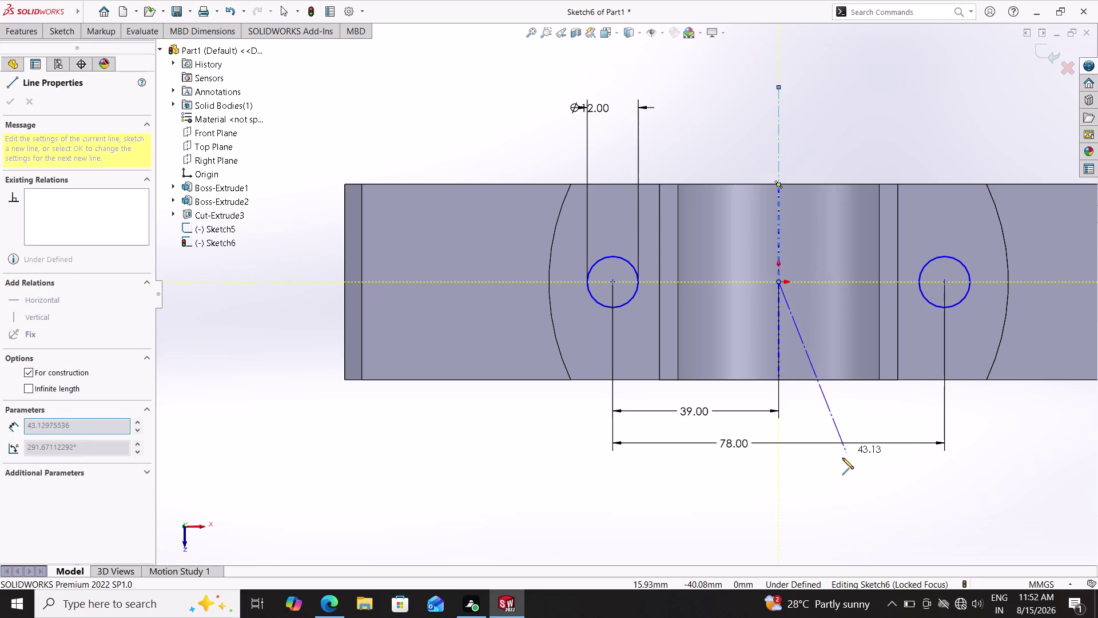
key(Escape)
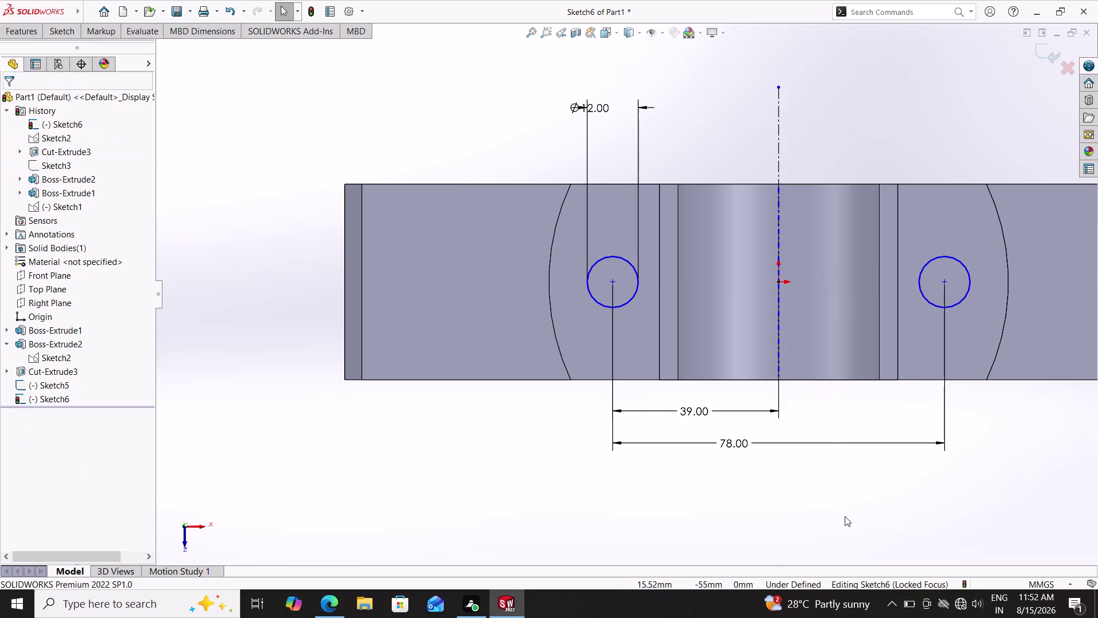
Zoom the view around Sketch6 and bring up the Features commands, keeping the sketch open.
scroll(down, 3)
scroll(up, 3)
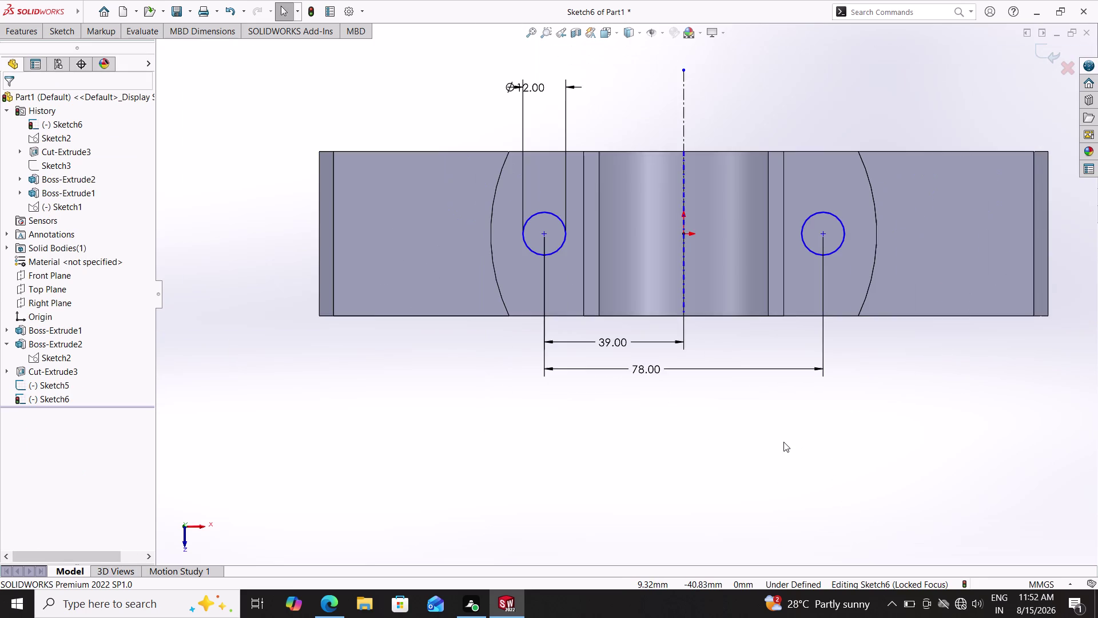
scroll(up, 3)
scroll(down, 3)
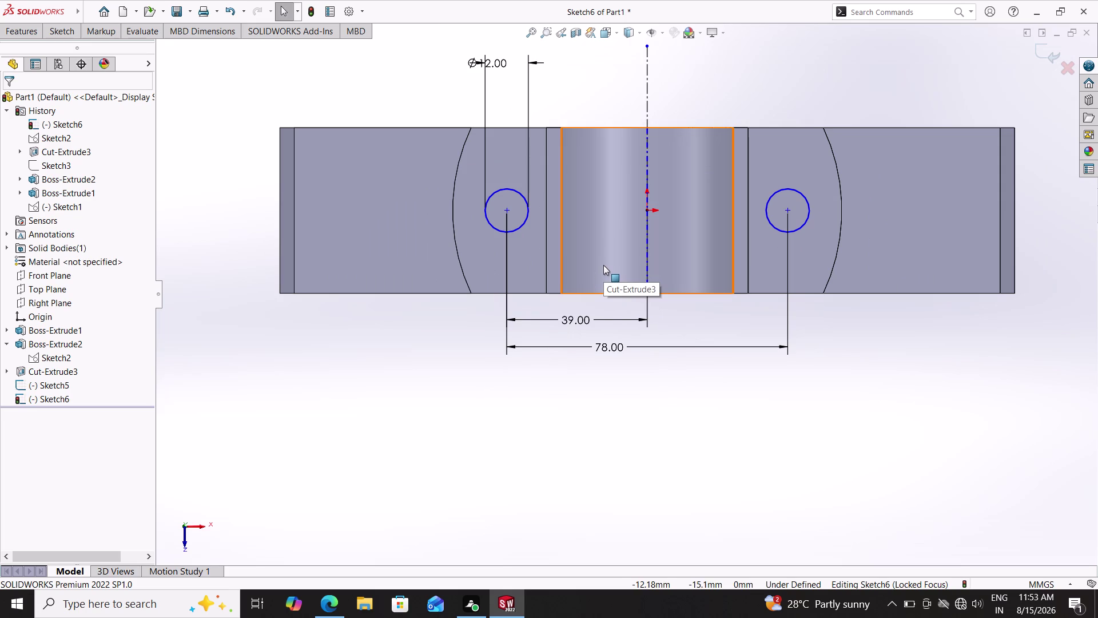
double_click(50, 35)
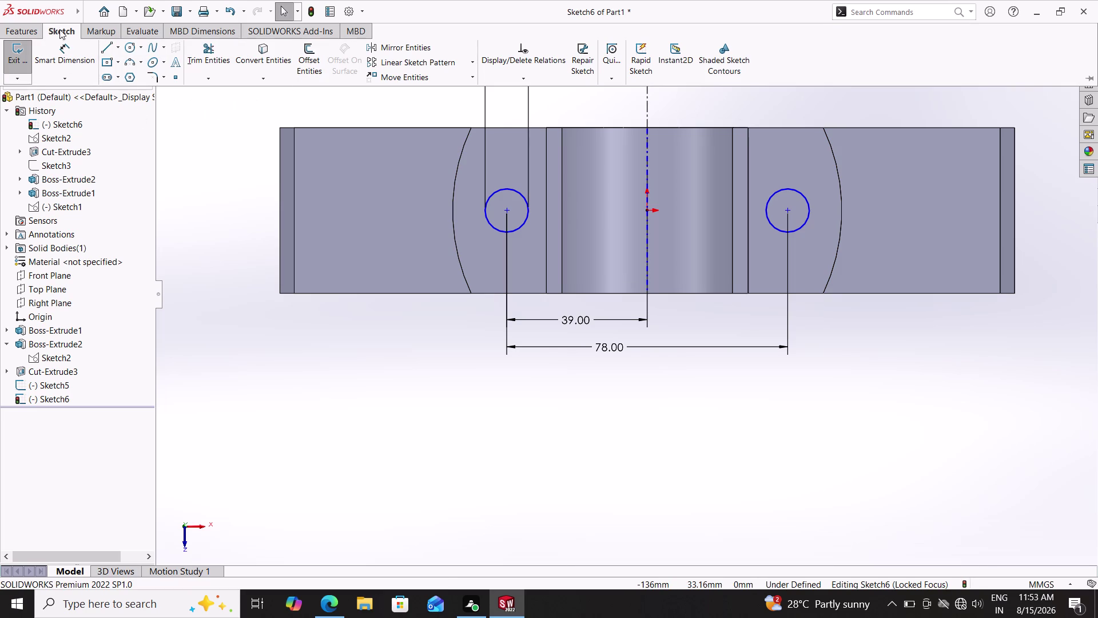
click(16, 26)
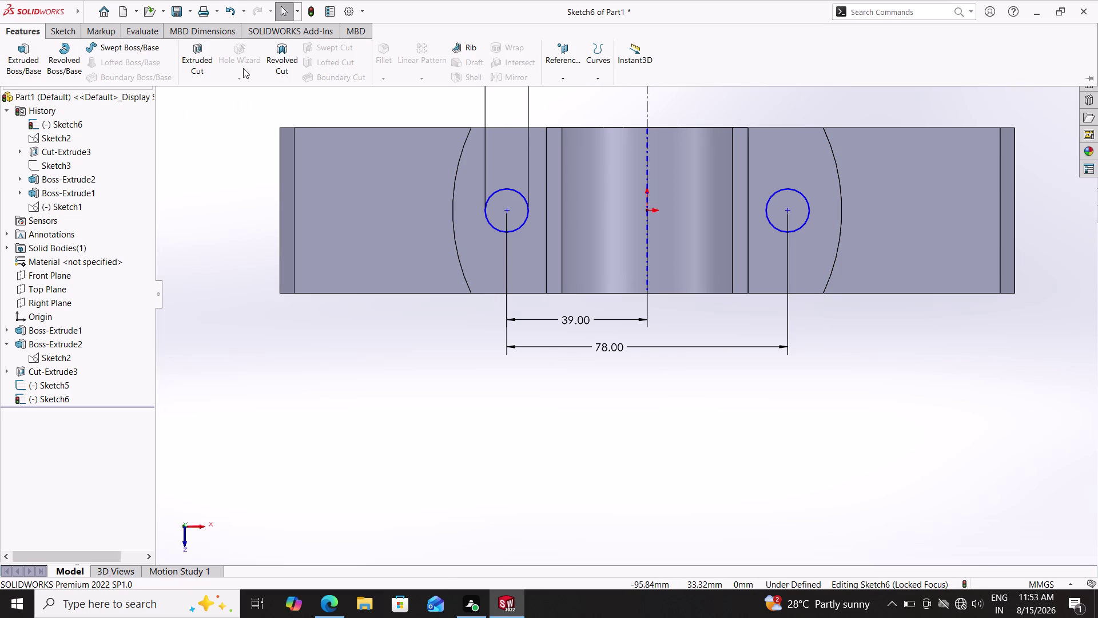
Trial a Through All - Both extruded cut for the holes, inspect it, then undo it.
click(193, 58)
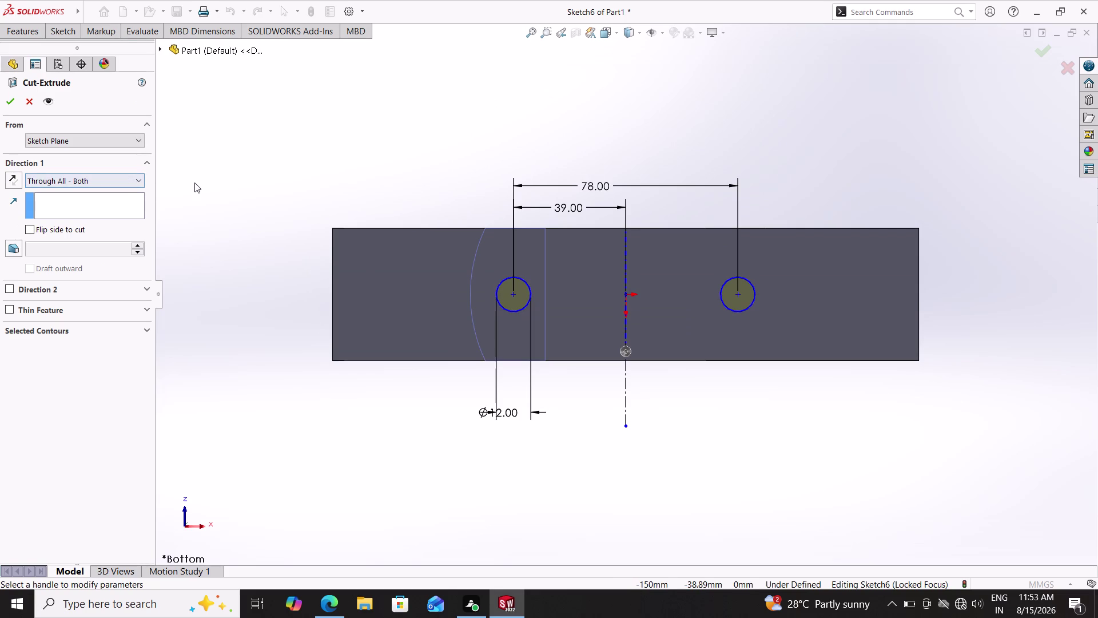
double_click(5, 103)
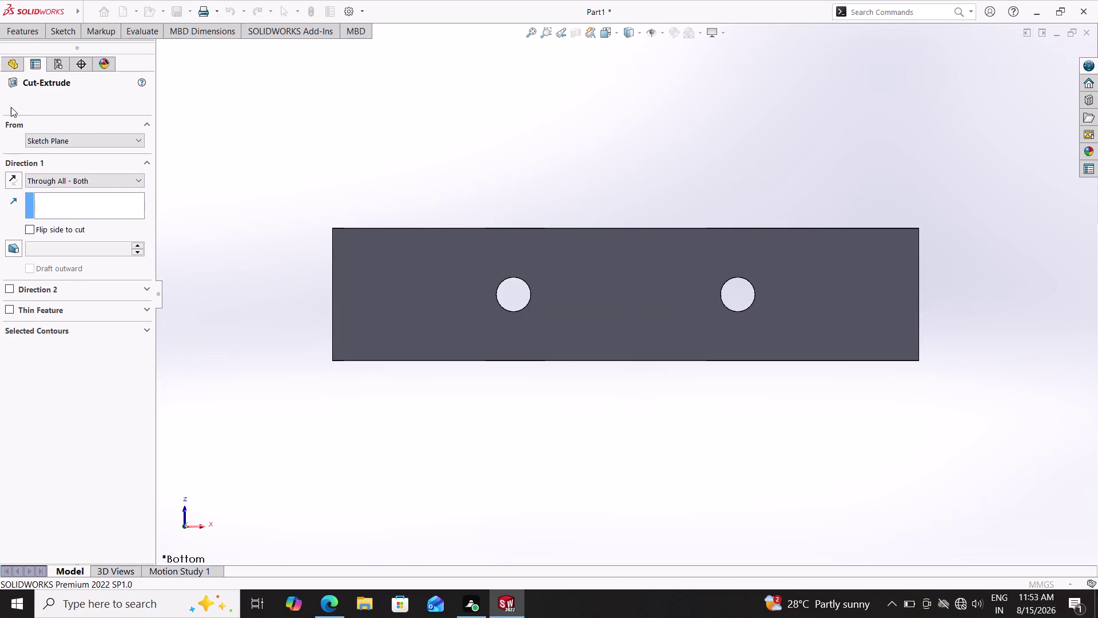
middle_drag(553, 169, 563, 400)
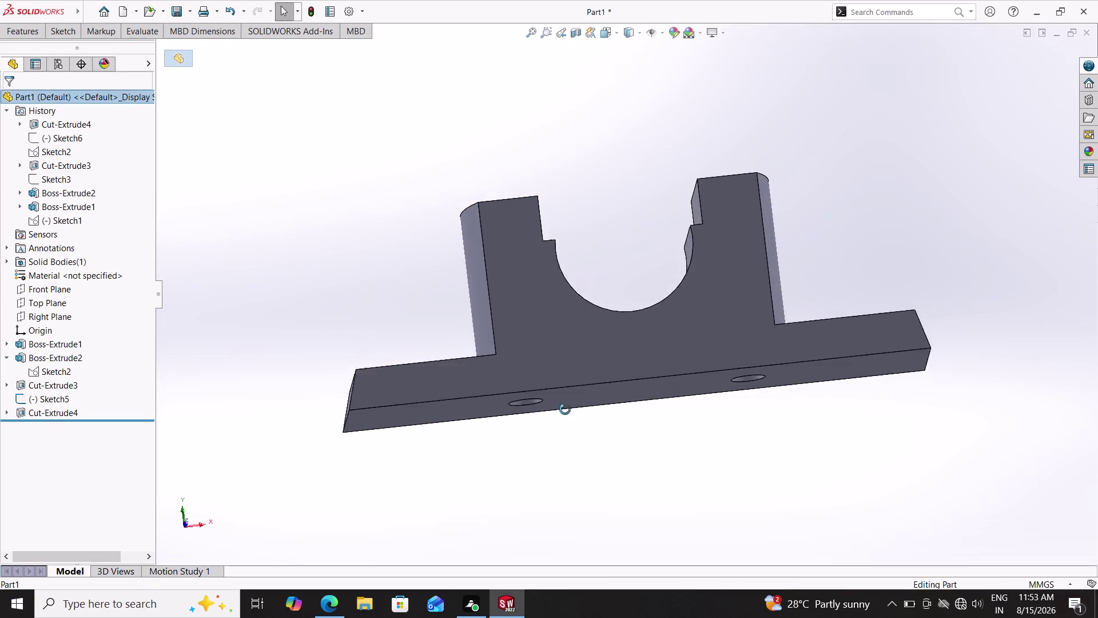
middle_drag(564, 400, 575, 531)
middle_drag(587, 143, 597, 263)
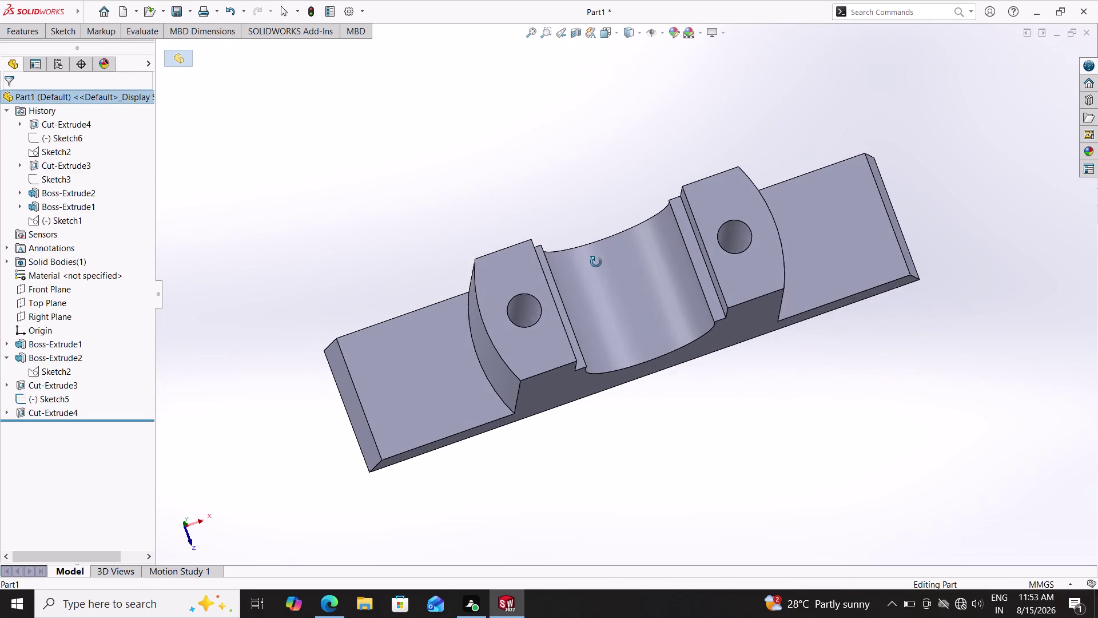
middle_drag(597, 263, 594, 261)
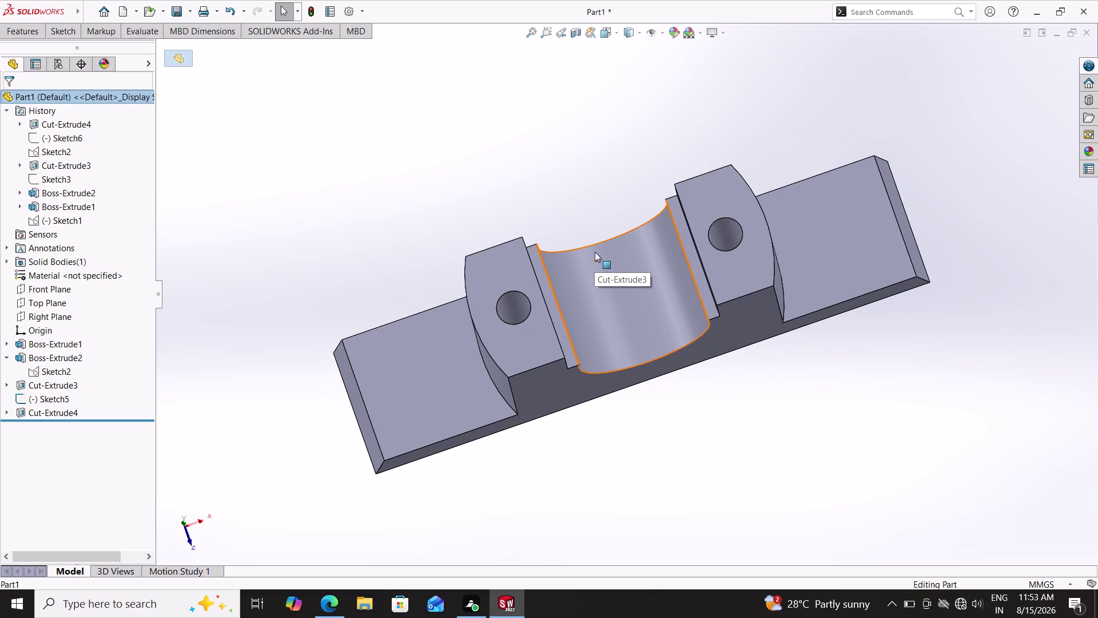
key(ctrl+z)
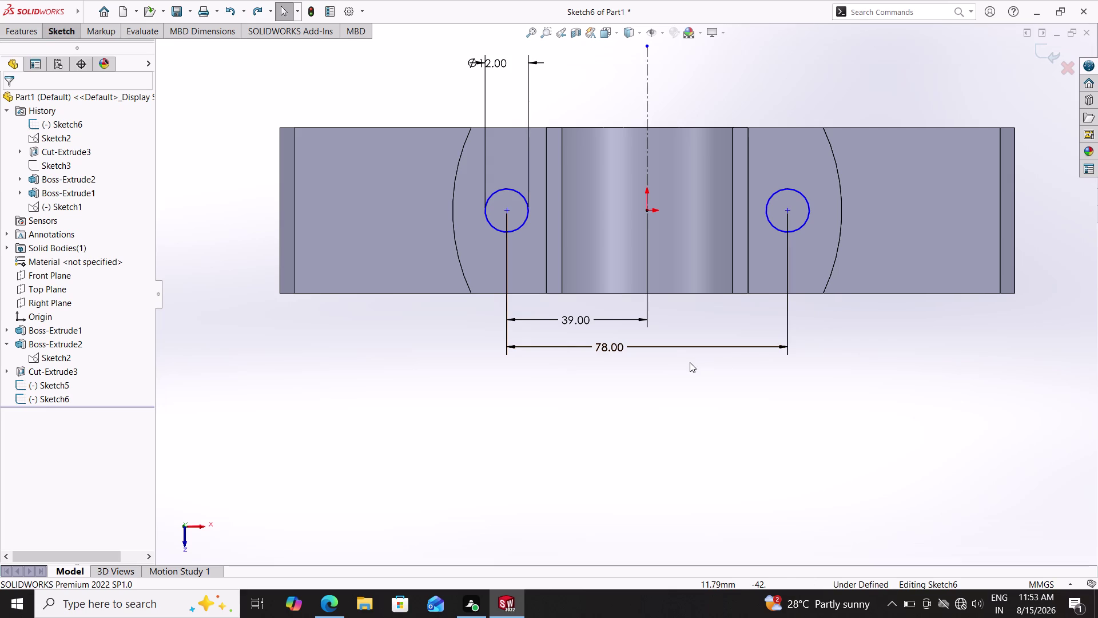
Add a Horizontal relation between the two hole centres, fully defining Sketch6.
click(507, 210)
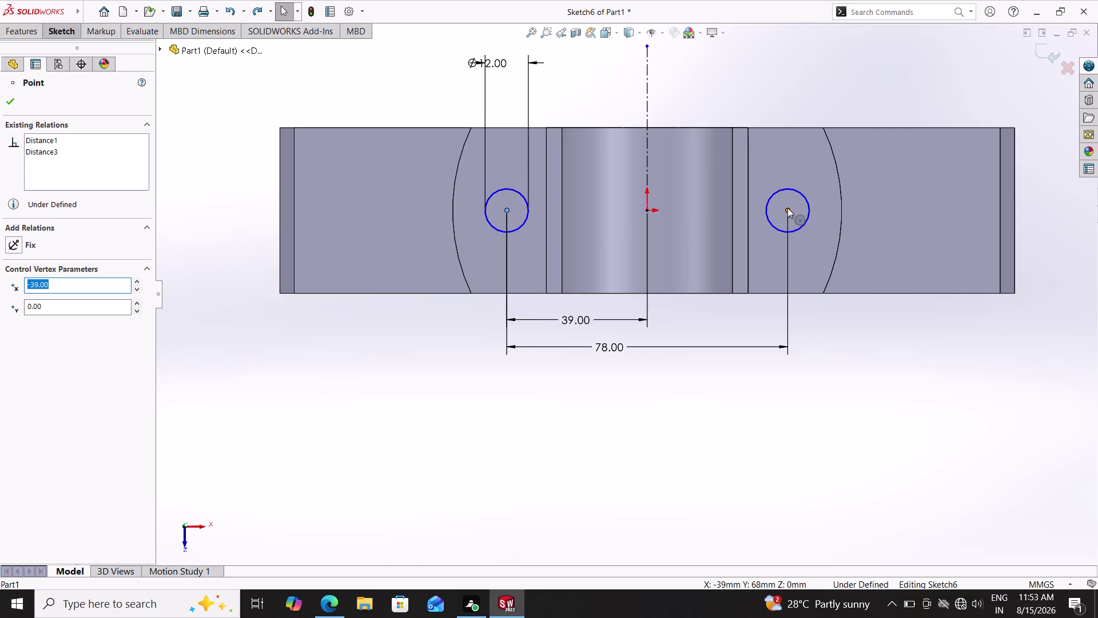
double_click(787, 208)
click(34, 301)
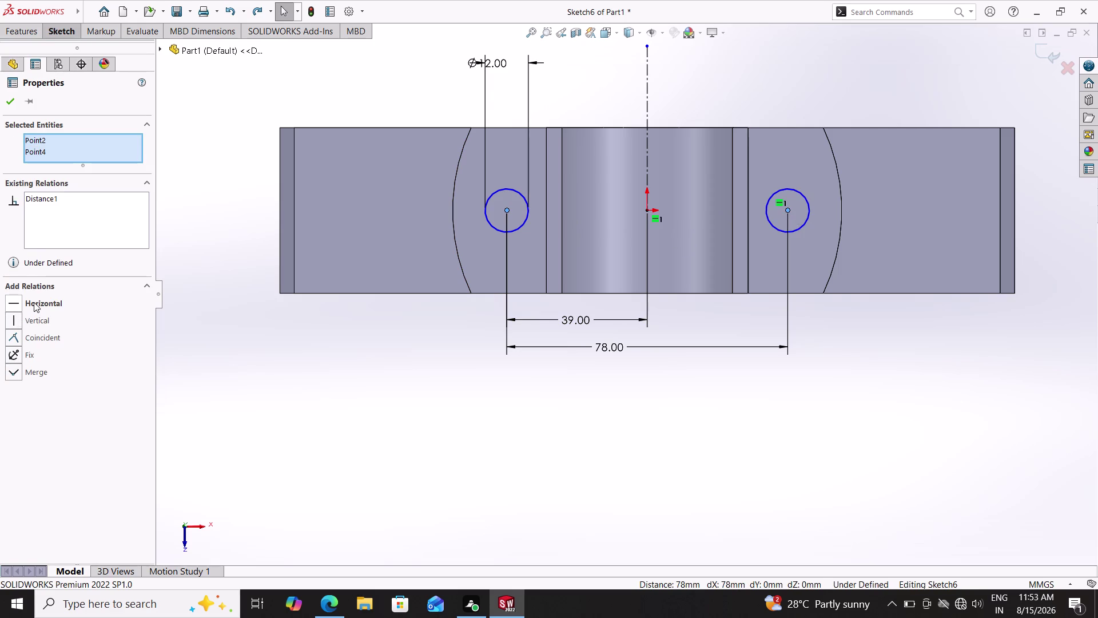
double_click(9, 100)
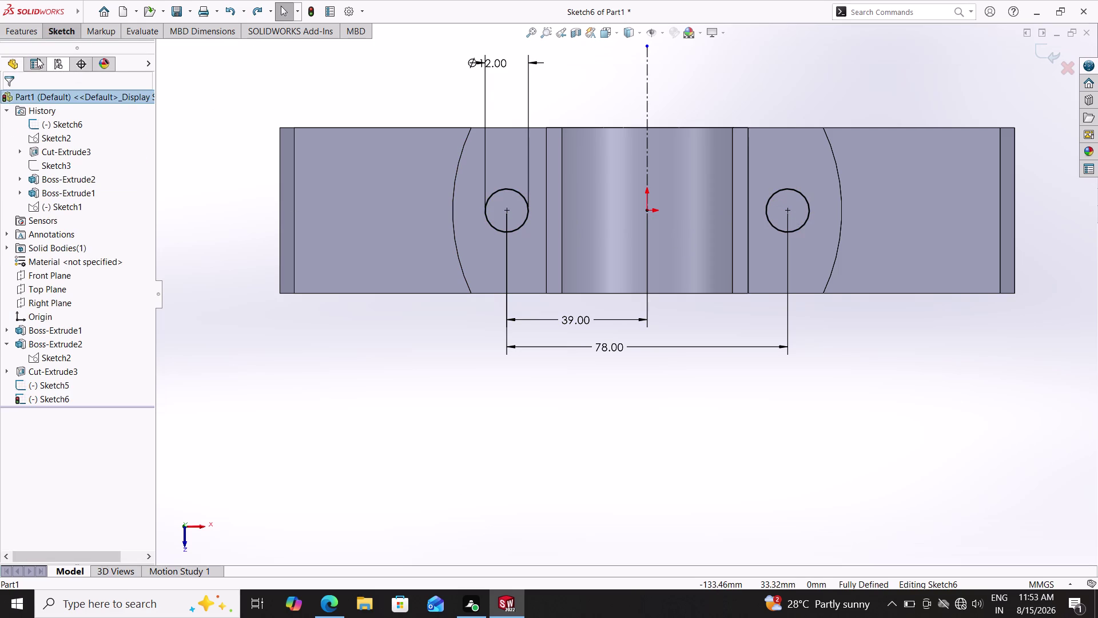
click(33, 36)
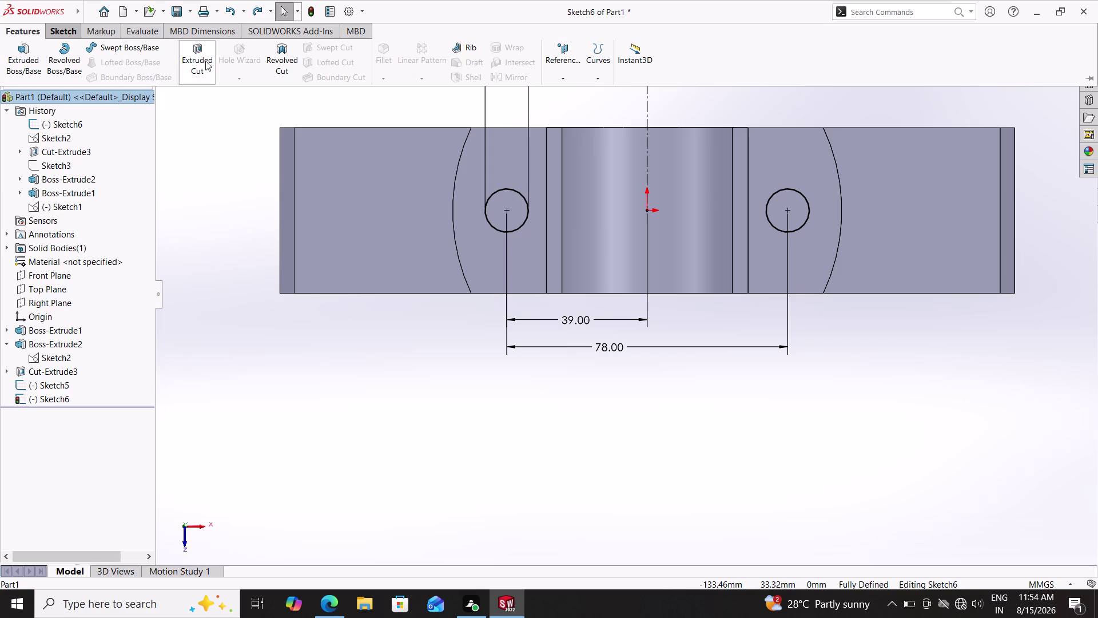
Extrude-cut both 12 mm holes Through All - Both, creating Cut-Extrude5.
click(203, 60)
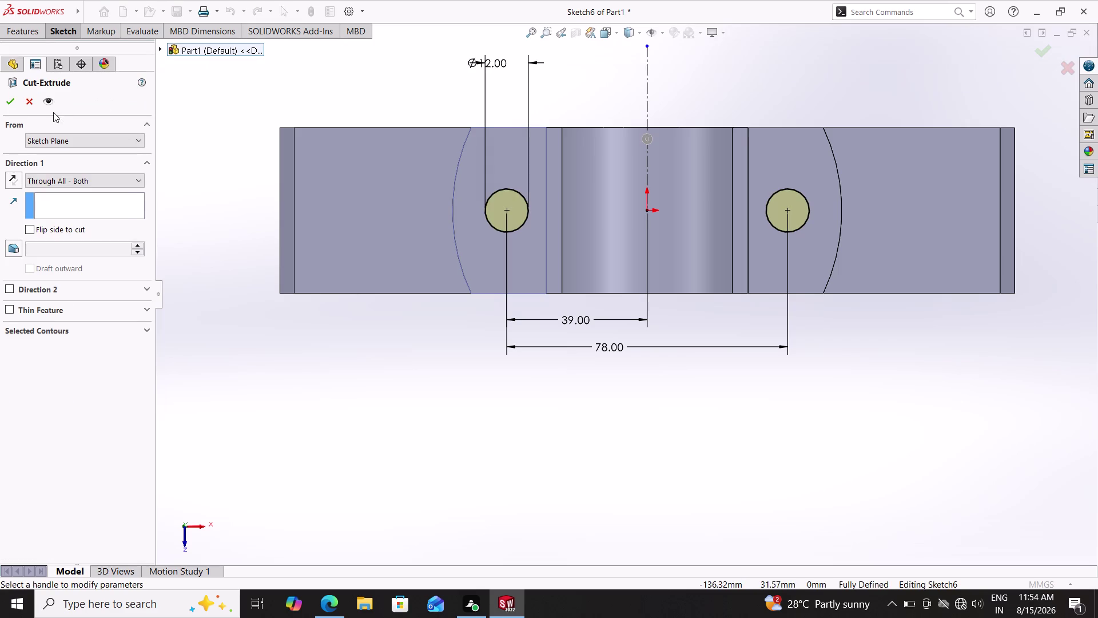
click(7, 99)
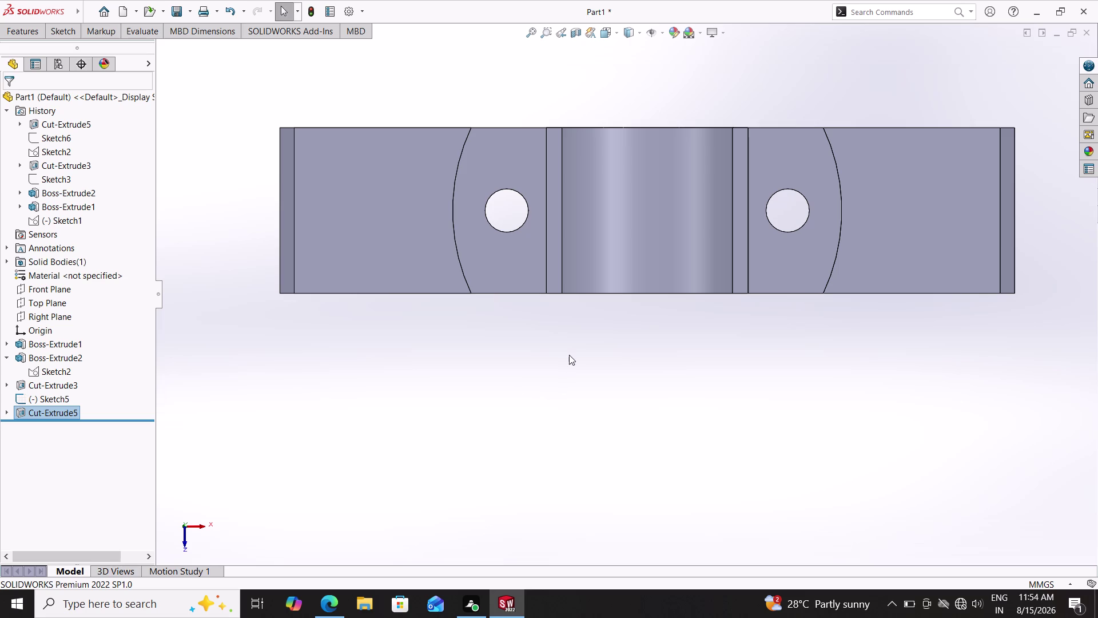
middle_drag(570, 352, 558, 270)
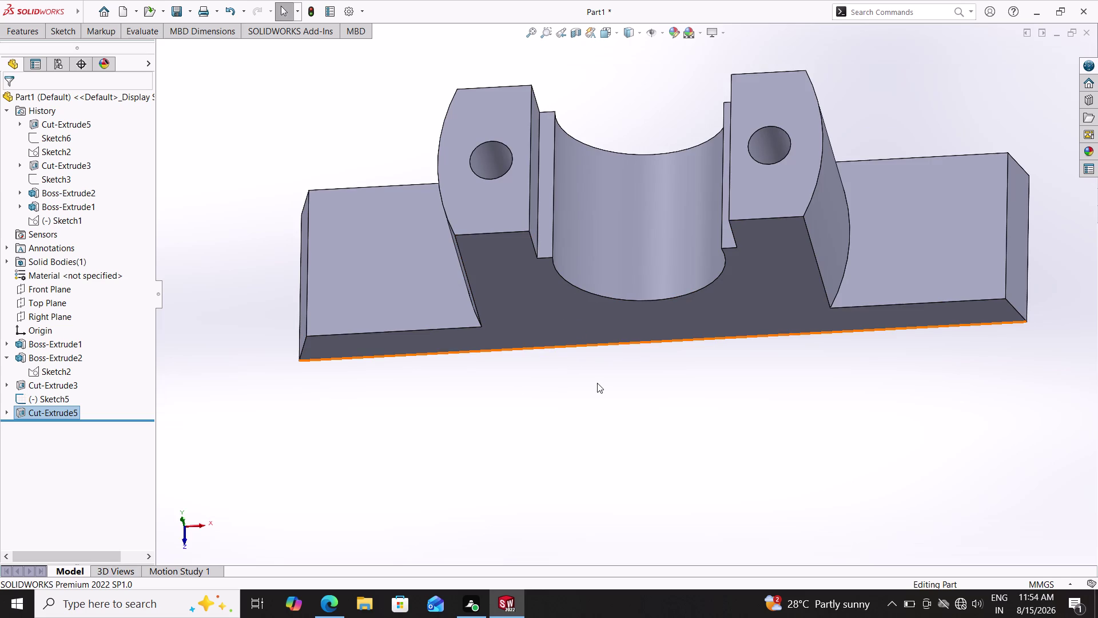
Orbit the drilled part slightly and bring up Save As for Part1.
middle_drag(602, 375, 606, 334)
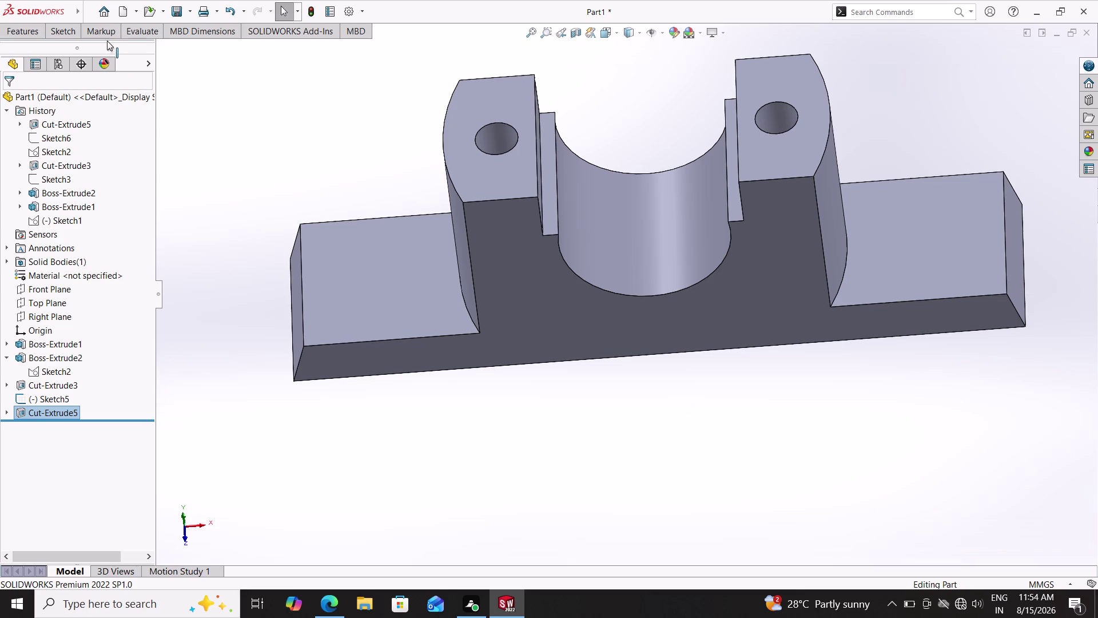
double_click(176, 14)
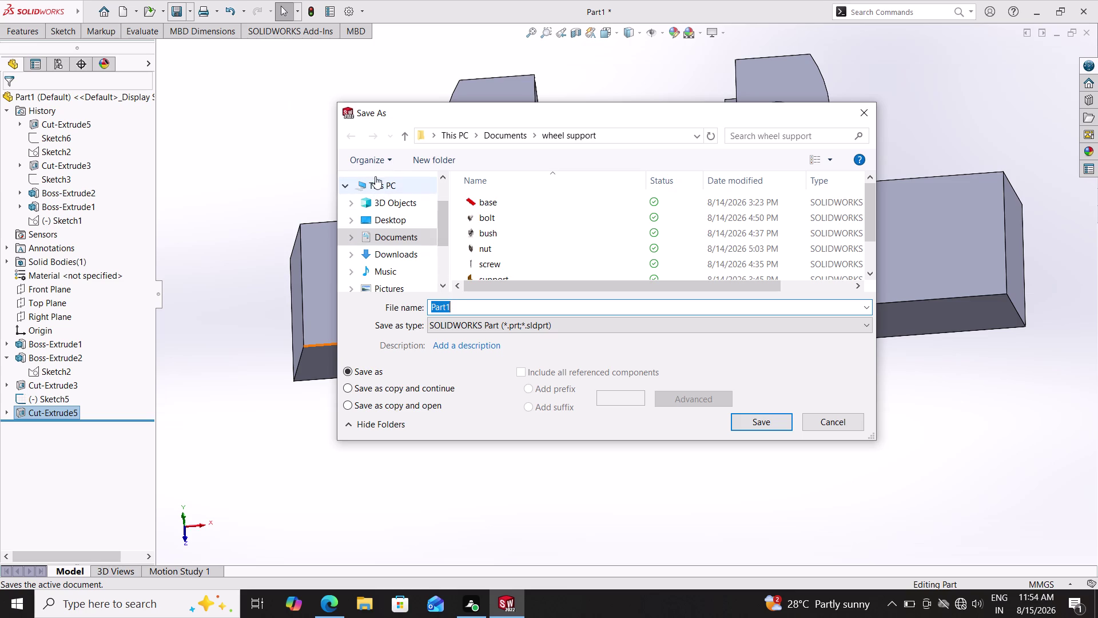
Create and open a 'plumber block' folder inside wheel support, then reopen Save As.
click(431, 159)
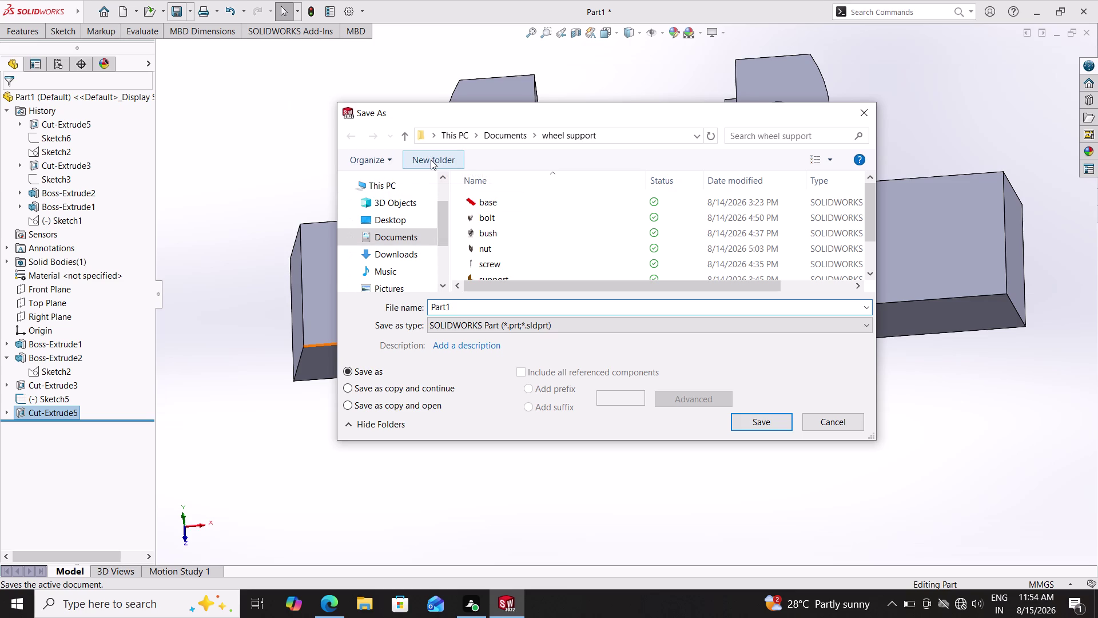
text(pl)
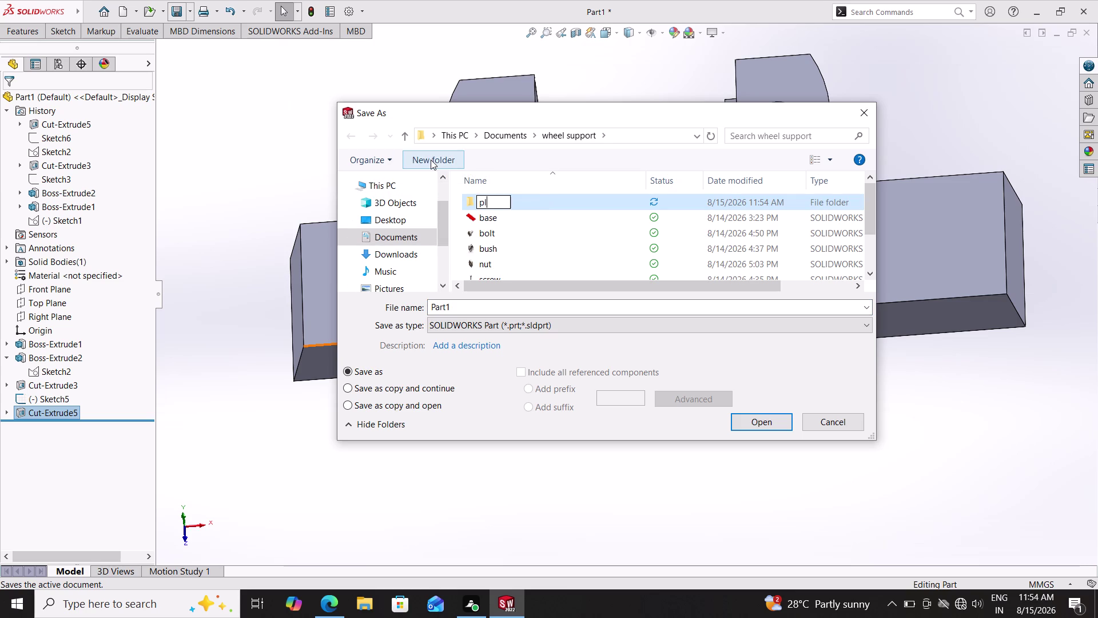
text(umber)
key(space)
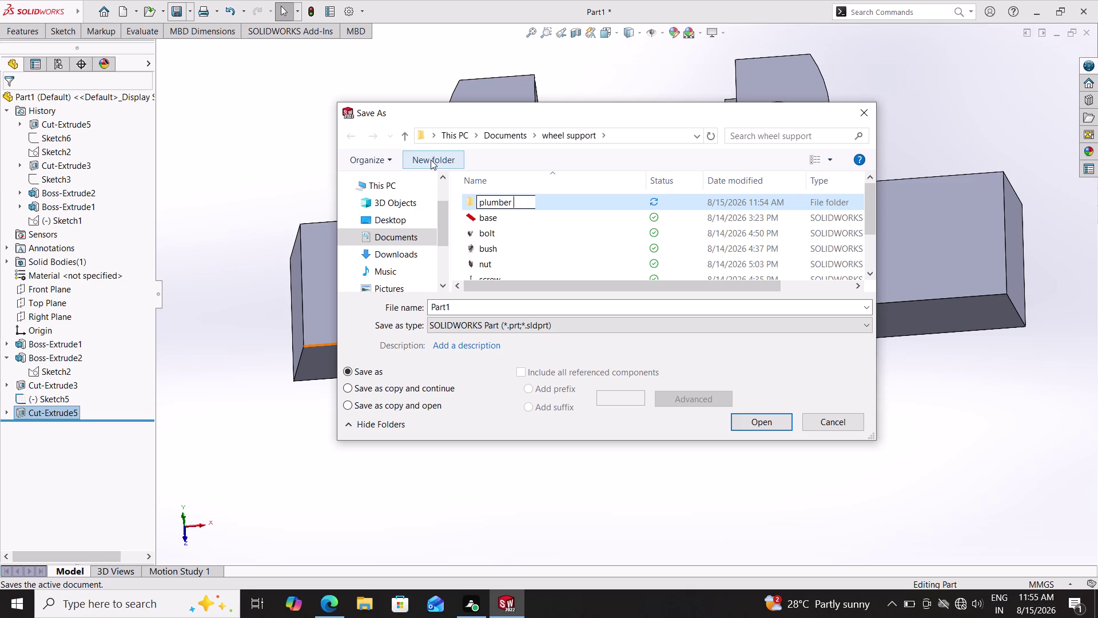
text(block)
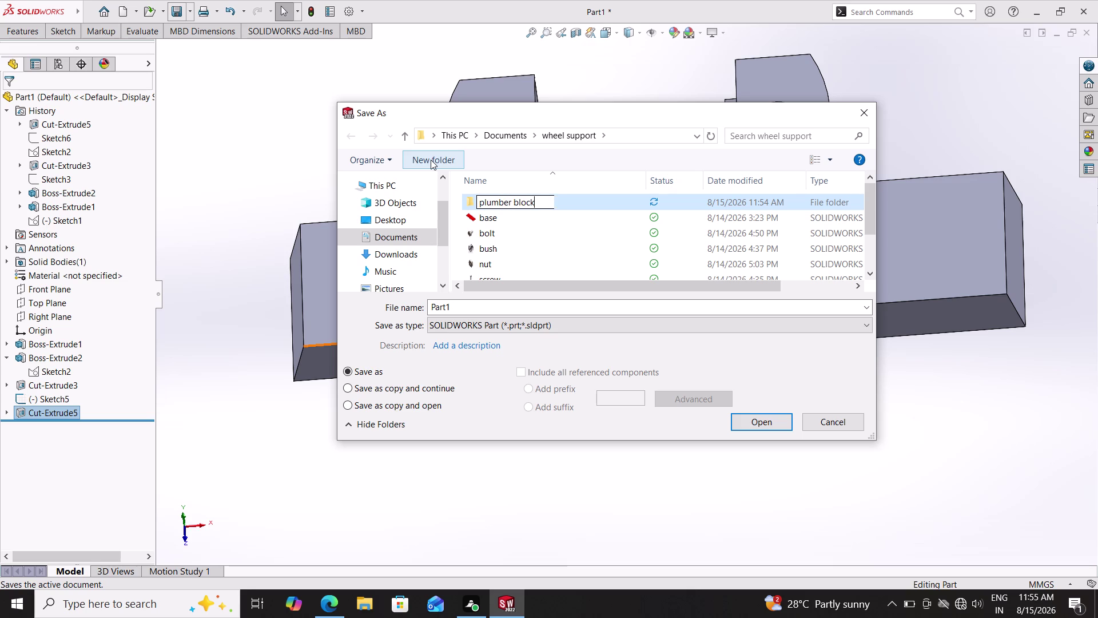
key(Return)
double_click(522, 201)
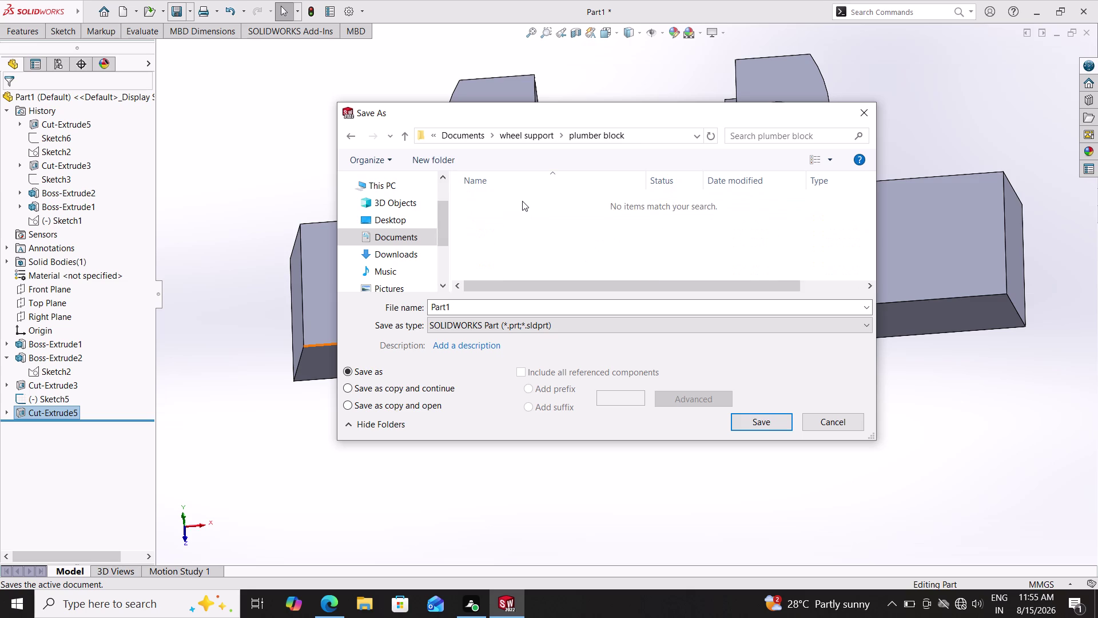
key(Escape)
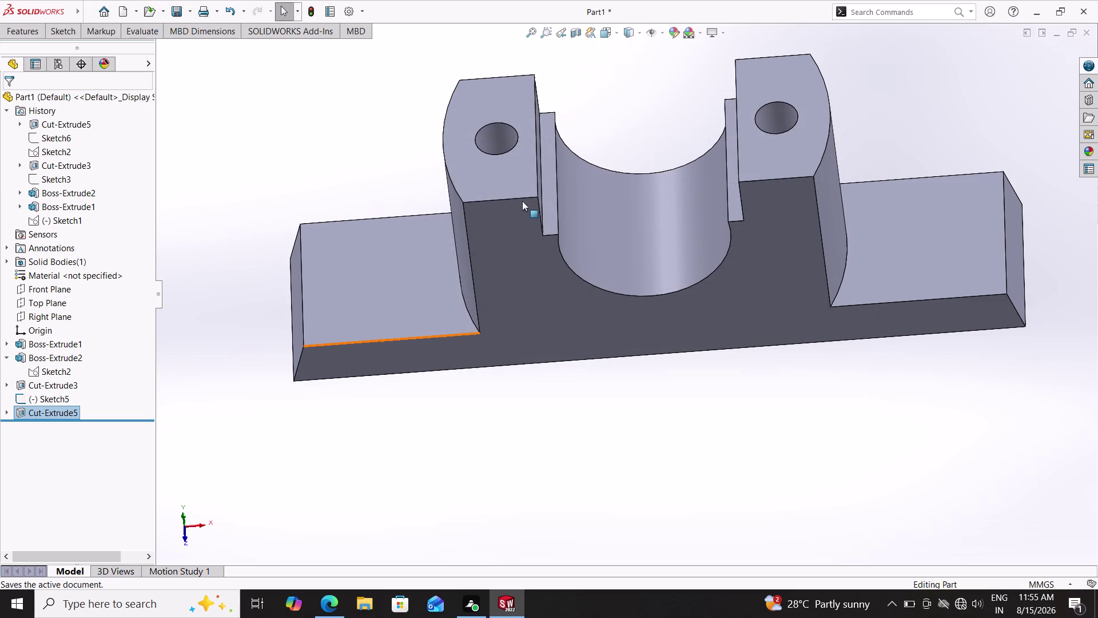
click(170, 14)
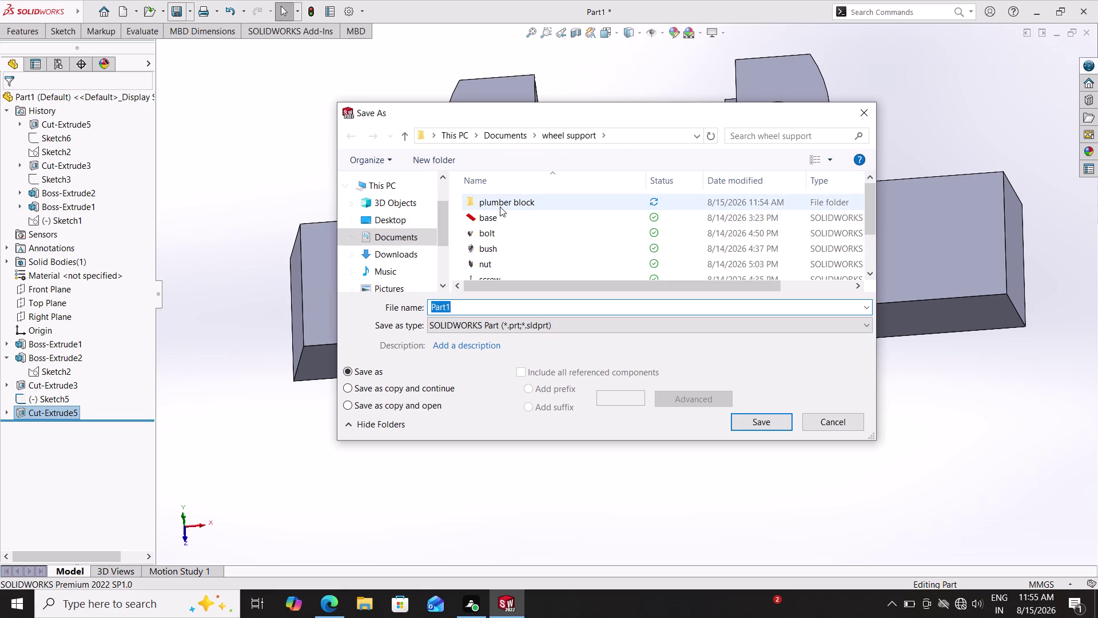
Cut and paste the 'plumber block' folder into Documents, then save the part in it.
right_click(500, 207)
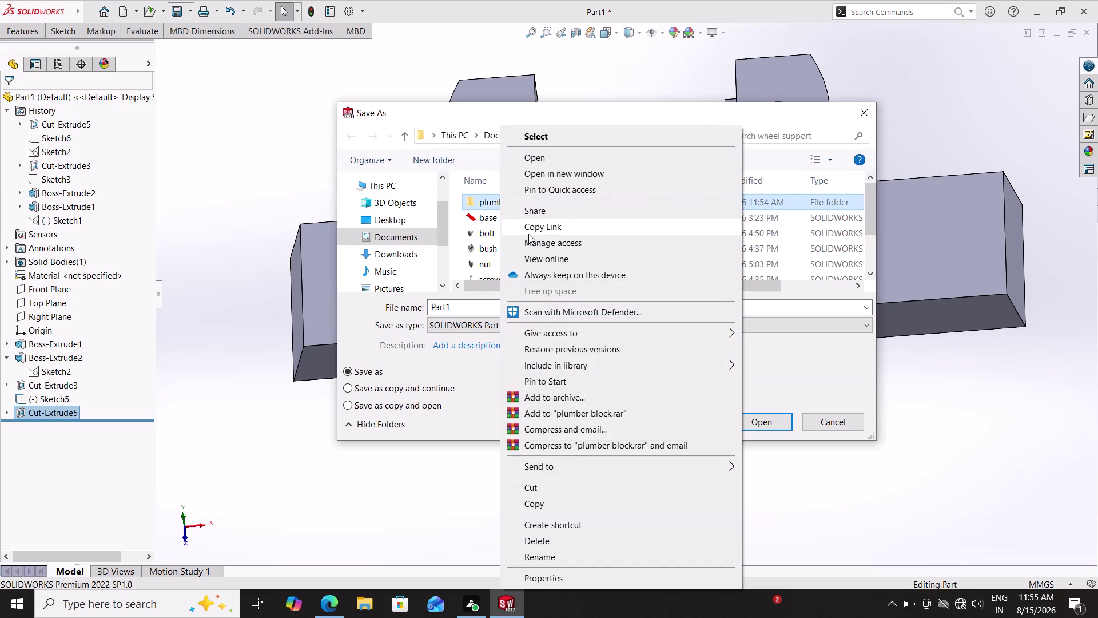
click(550, 483)
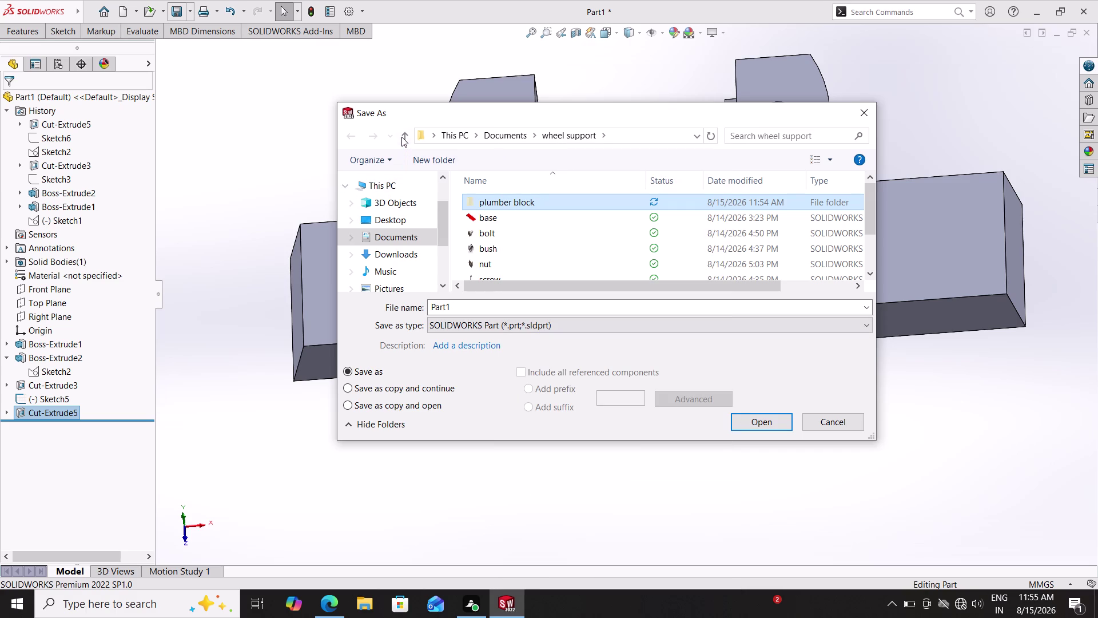
click(402, 136)
scroll(down, 3)
scroll(down, 3)
right_click(612, 202)
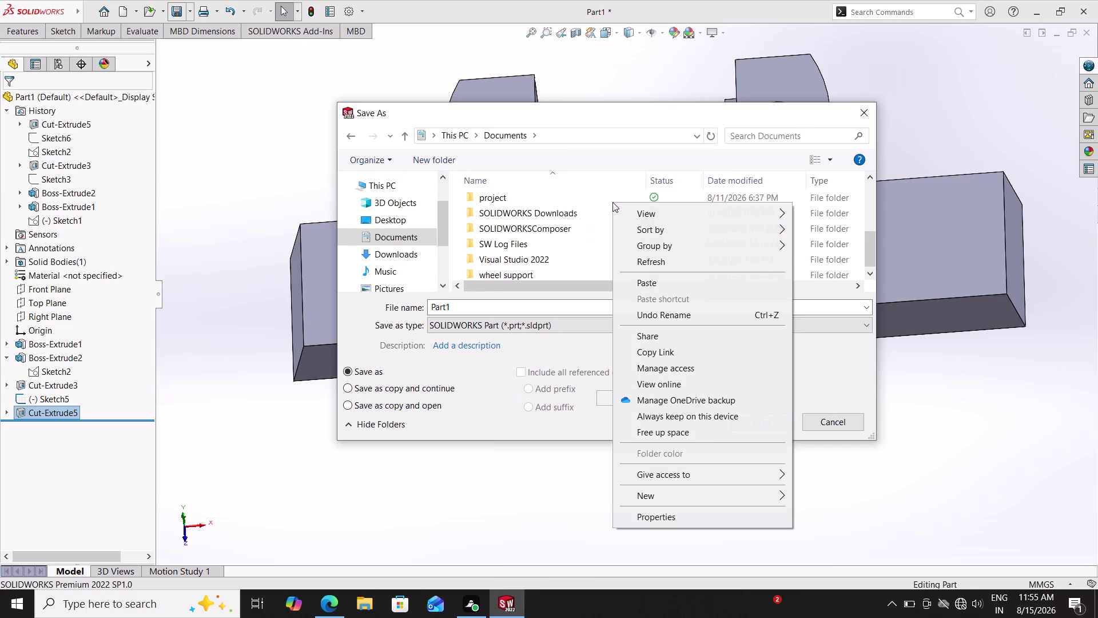
click(650, 284)
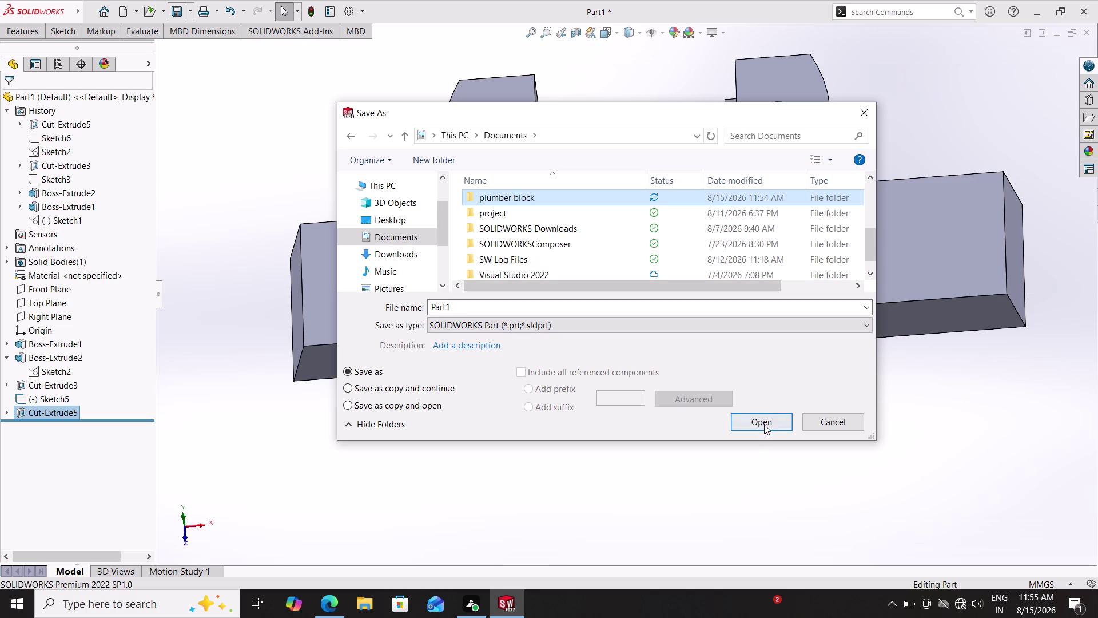
double_click(764, 424)
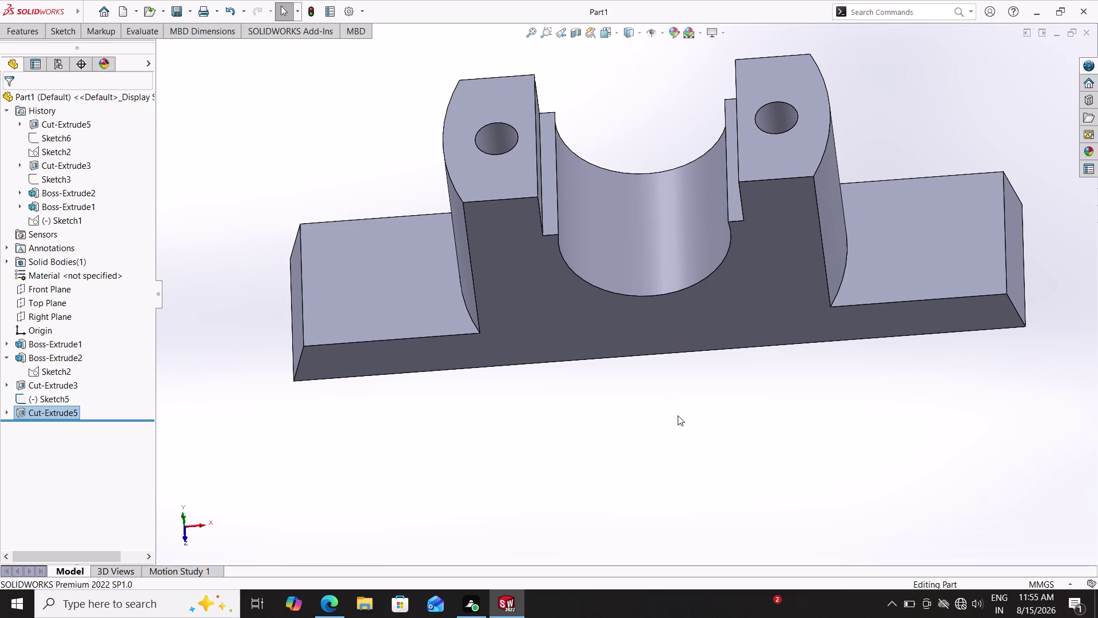
click(175, 13)
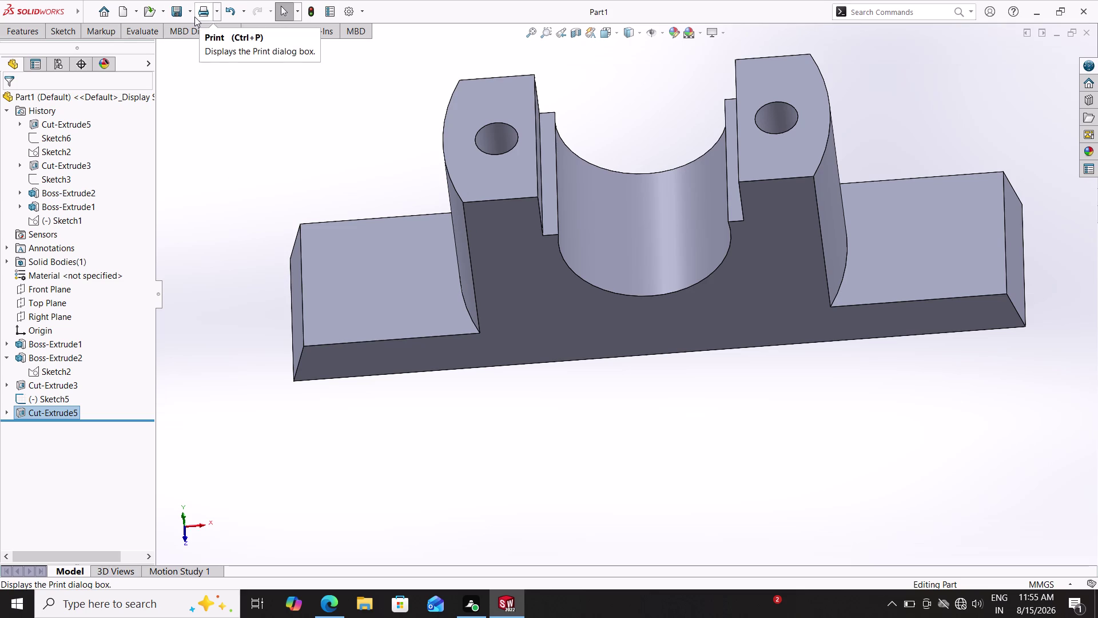
Reopen Save As to confirm Part1 is stored in the plumber block folder.
click(189, 13)
click(197, 41)
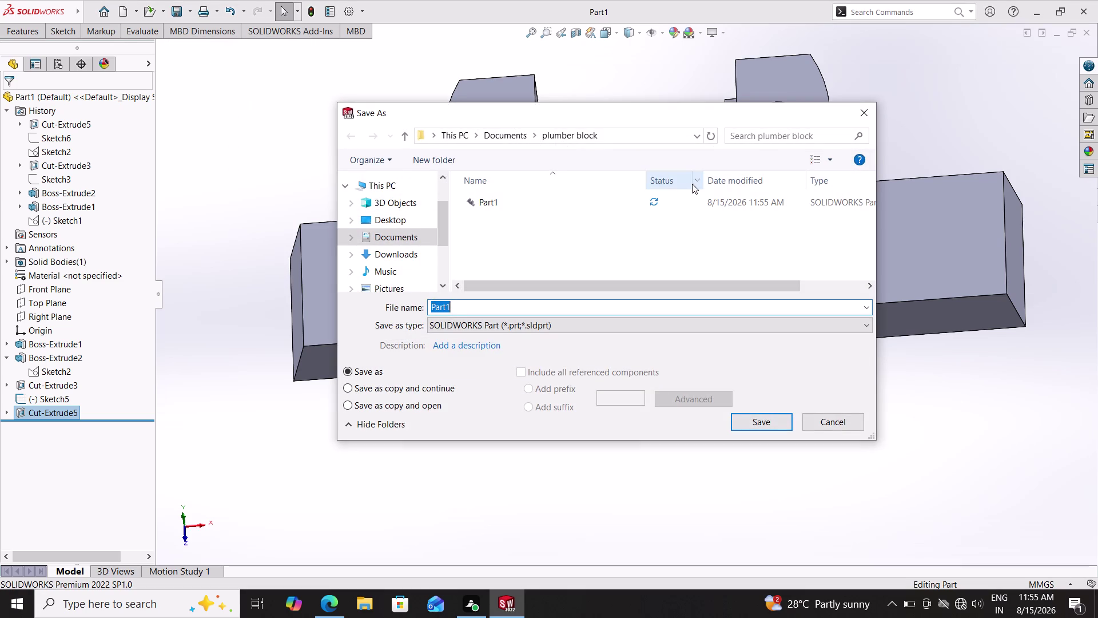
double_click(865, 114)
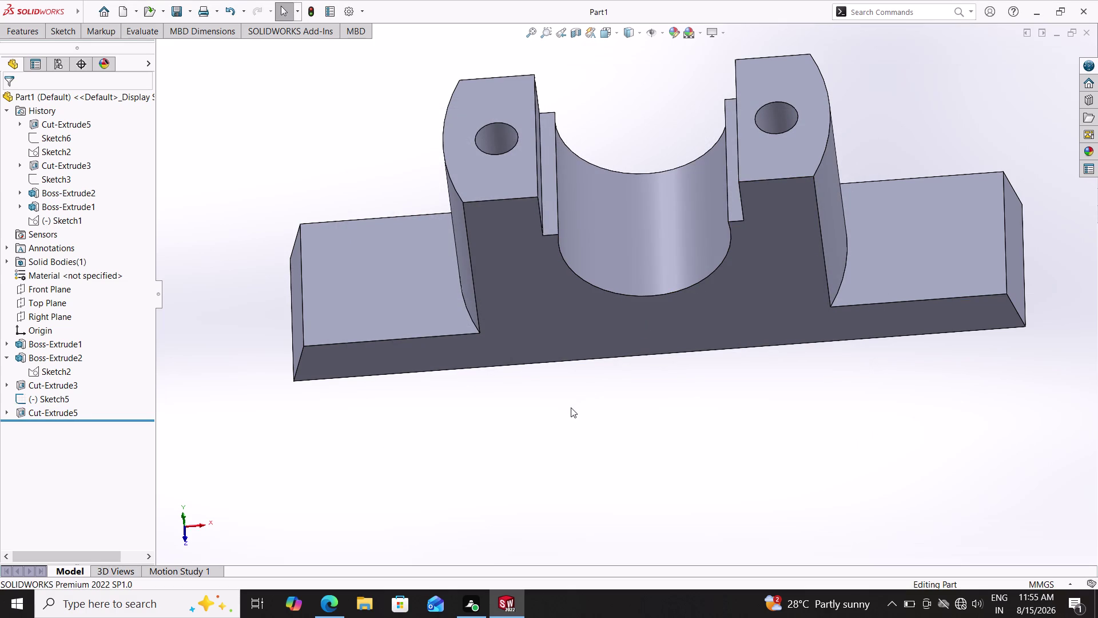
Orbit to the underside and view the base's bottom face Normal To.
middle_drag(602, 402, 603, 332)
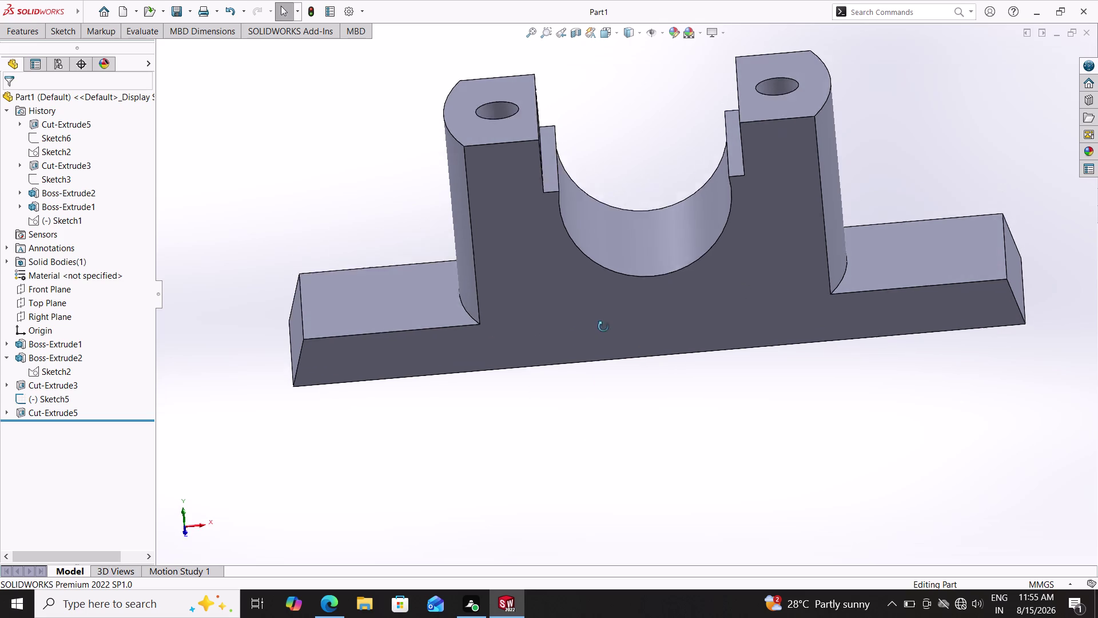
middle_drag(603, 332, 596, 133)
scroll(up, 3)
middle_drag(685, 482, 685, 332)
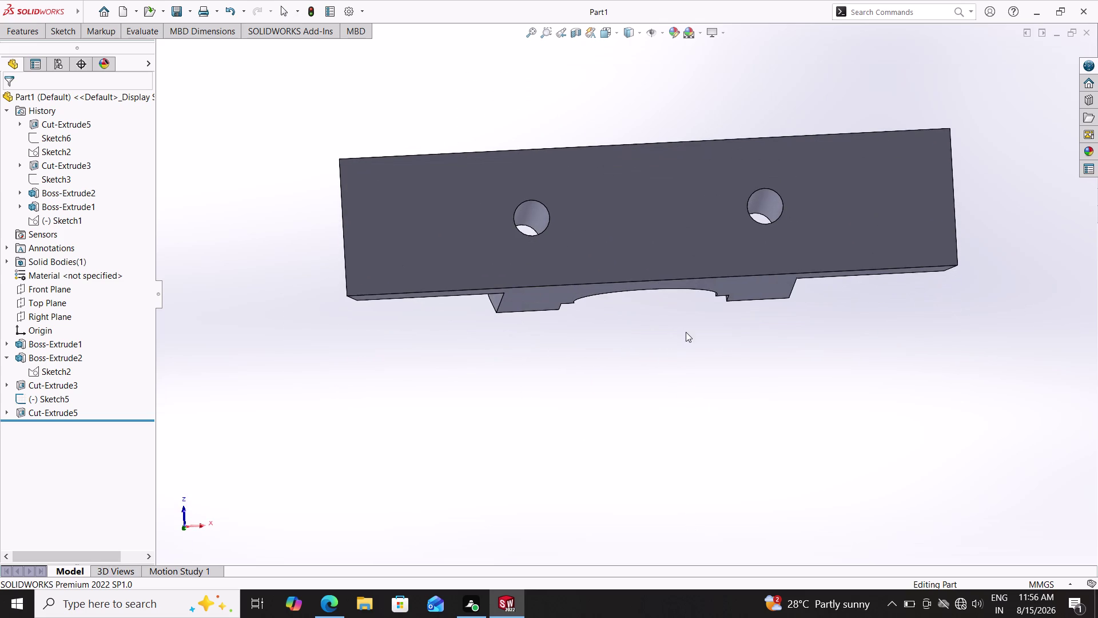
click(647, 210)
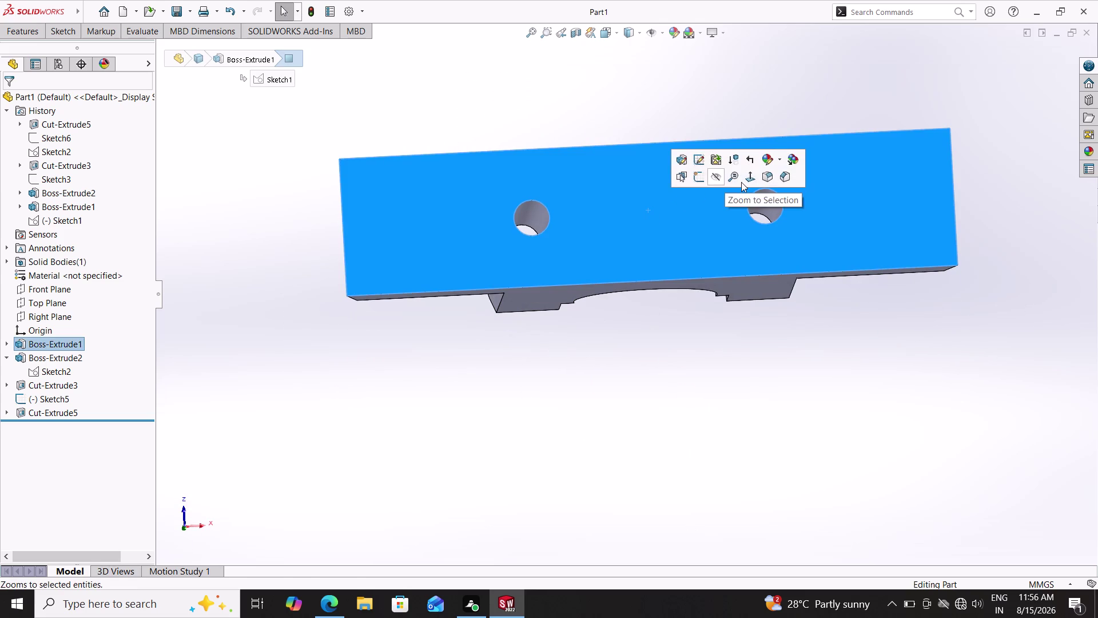
double_click(751, 173)
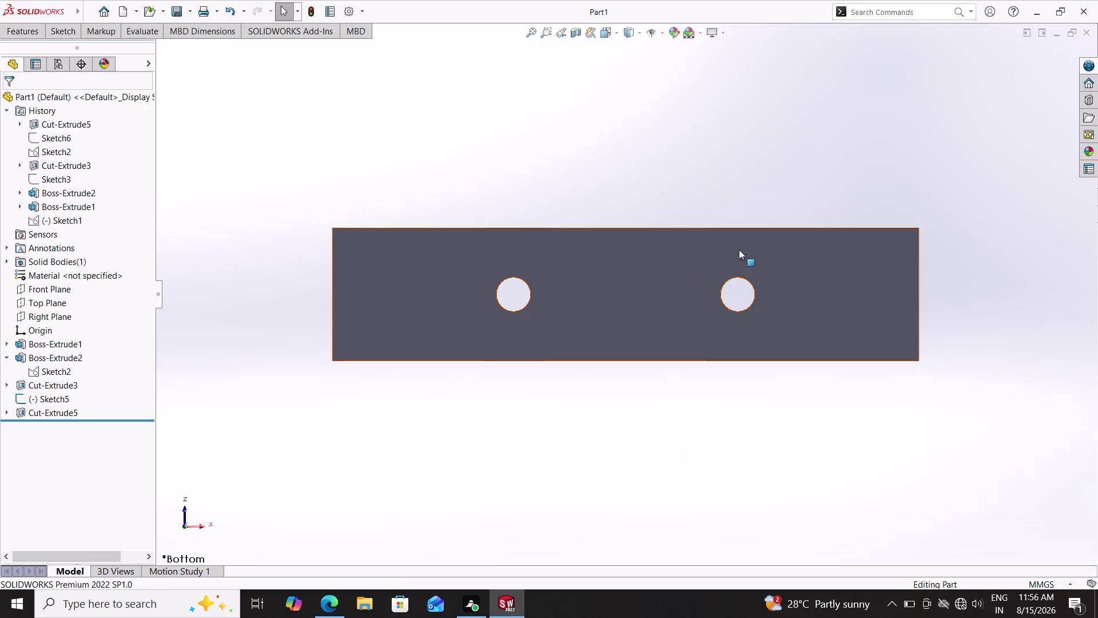